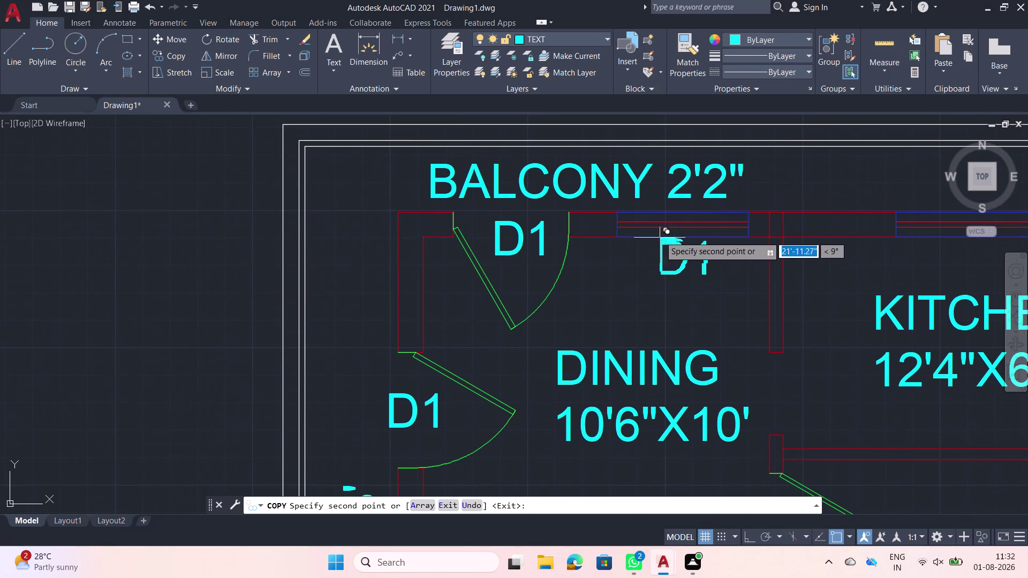
Place D1 label copies at the first remaining door and the bedroom door.
scroll(up, 3)
scroll(down, 3)
click(661, 269)
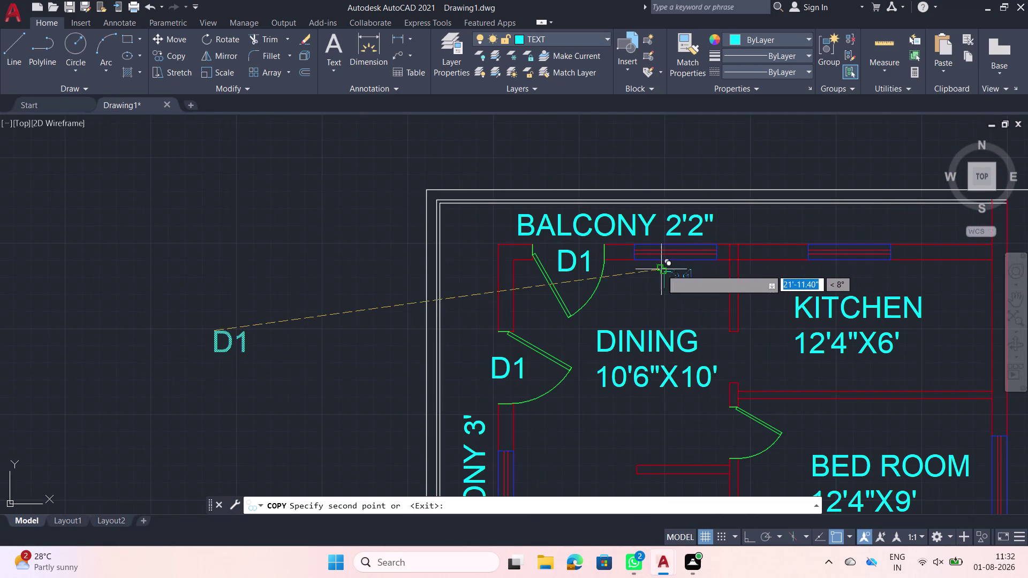
scroll(down, 3)
middle_drag(759, 343, 740, 320)
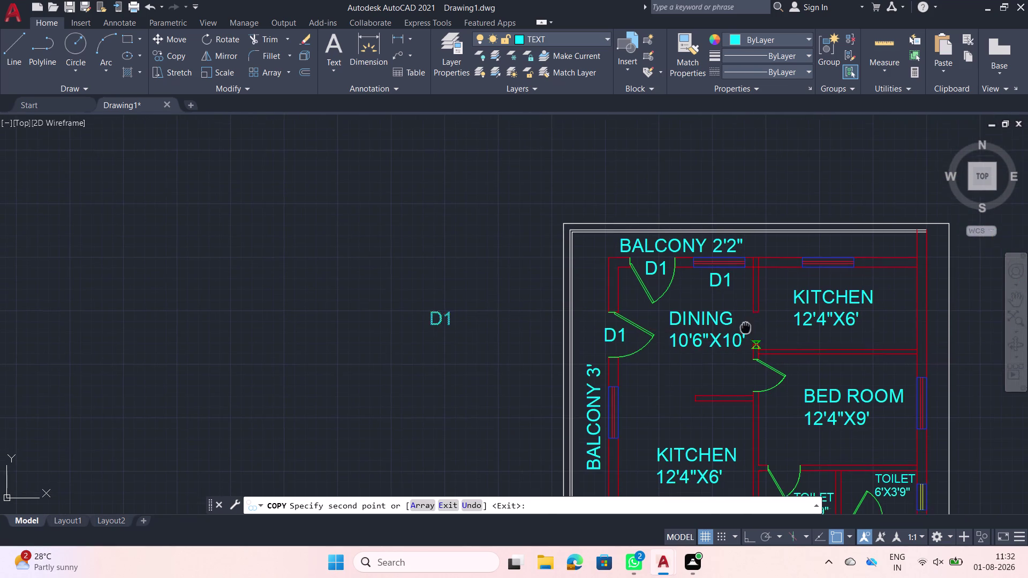
middle_drag(739, 320, 690, 252)
scroll(up, 3)
click(665, 285)
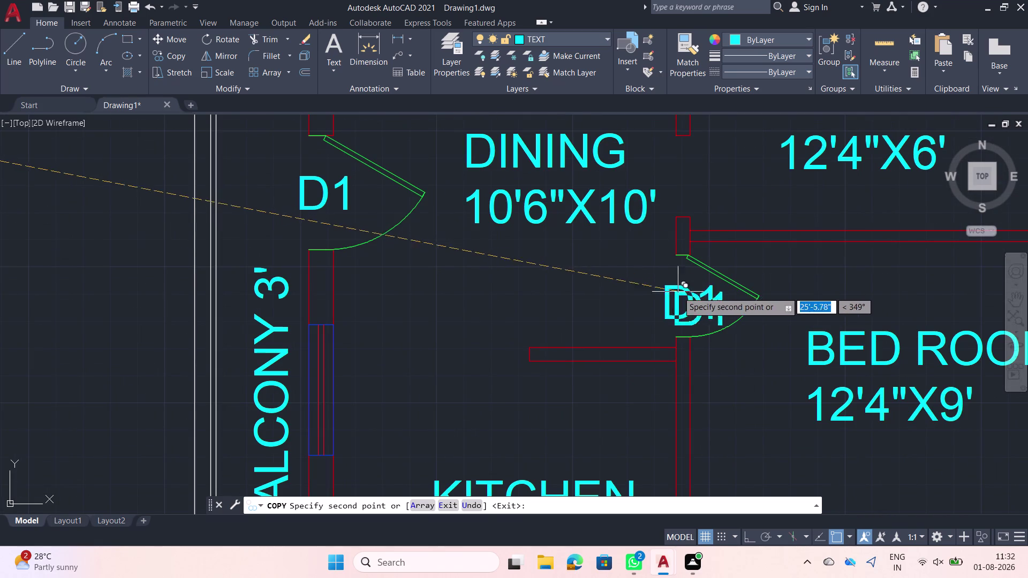
Add D1 labels at both toilet doors, the lower bedroom door and the parking door.
scroll(down, 3)
middle_drag(673, 357, 633, 243)
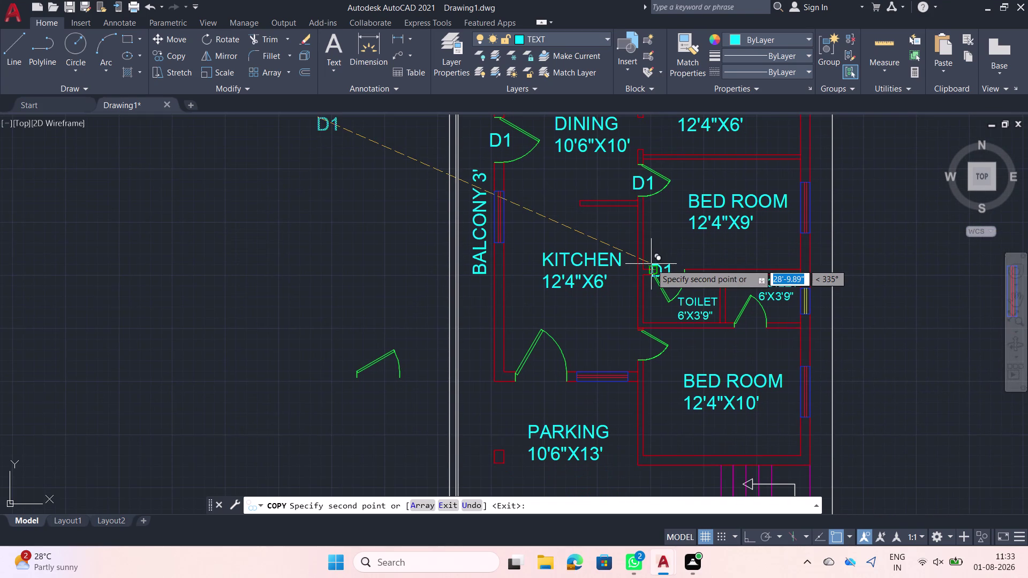
click(661, 258)
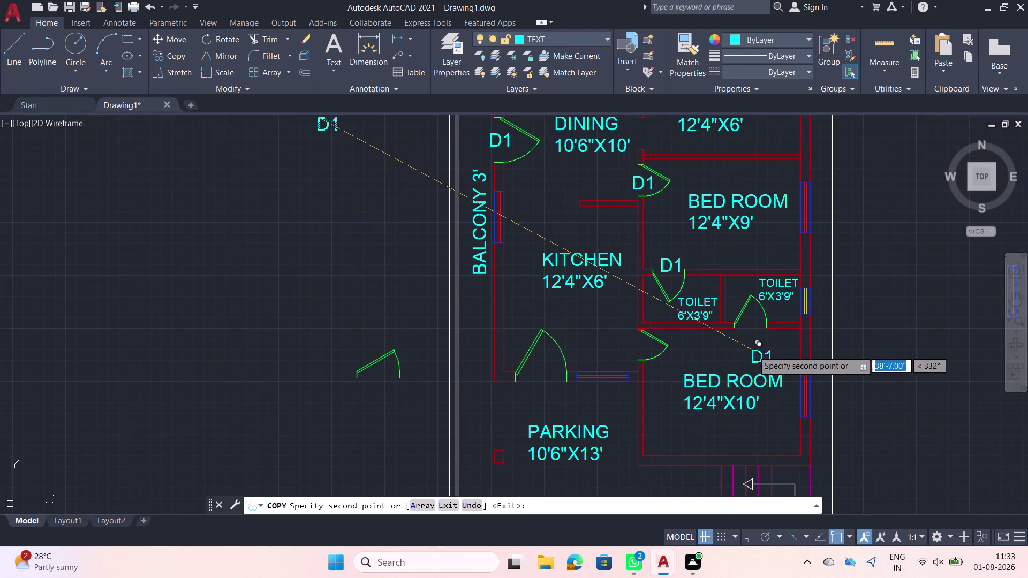
click(745, 332)
click(621, 338)
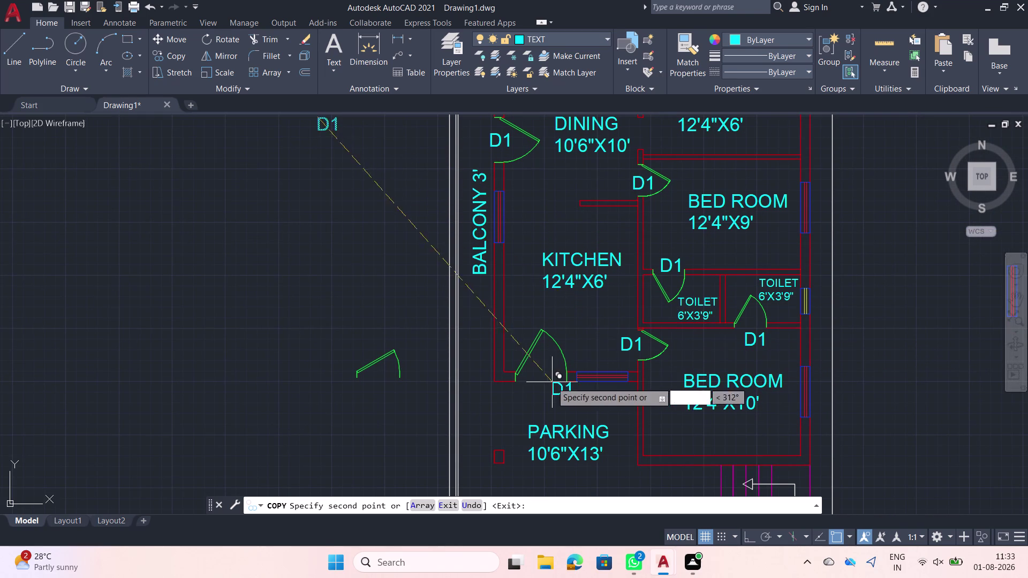
click(530, 380)
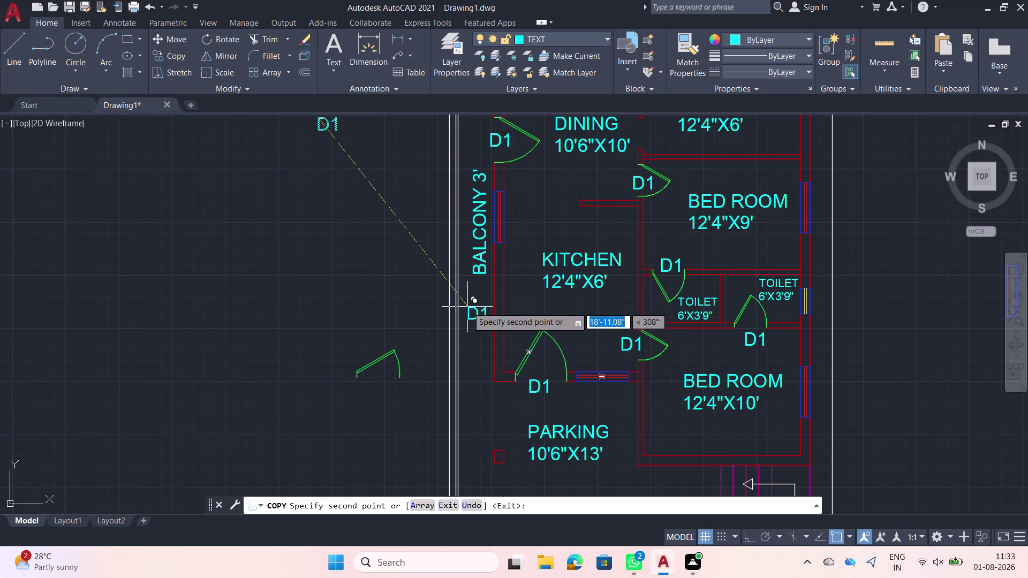
key(Escape)
middle_drag(534, 217, 530, 297)
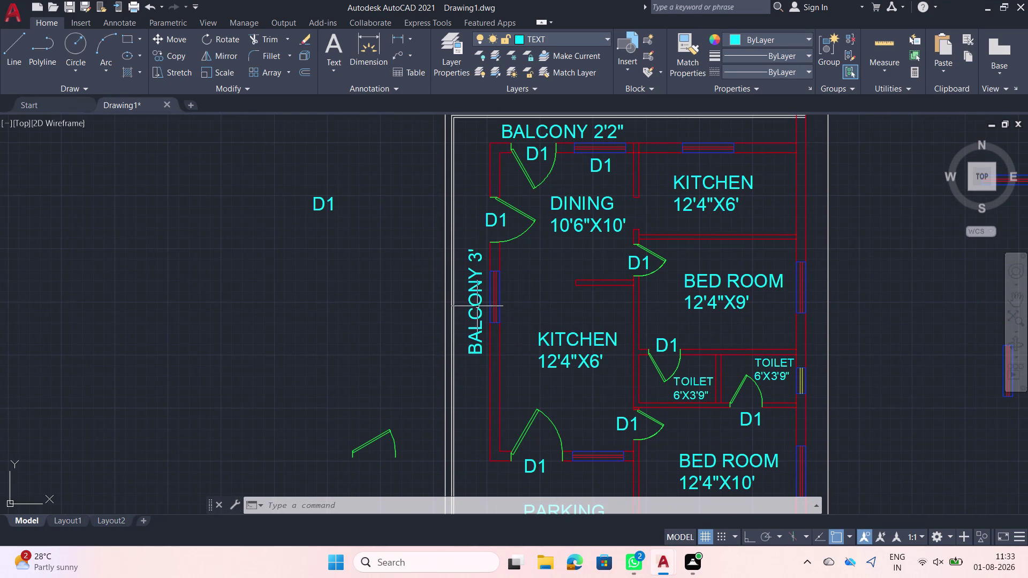
Move the BALCONY 3' label lower down, clear of the walls.
click(480, 304)
text(M)
key(space)
click(478, 304)
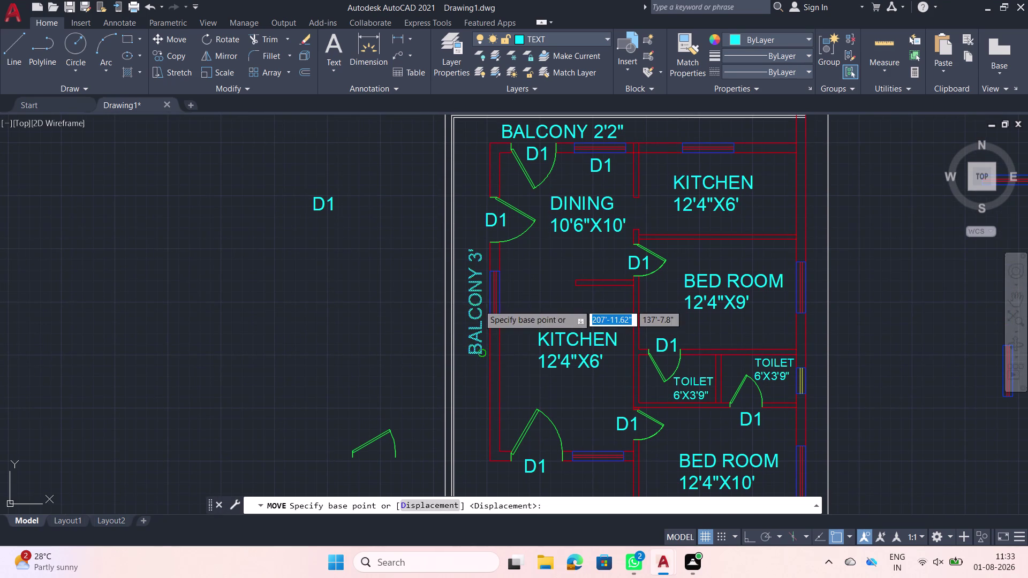
click(478, 438)
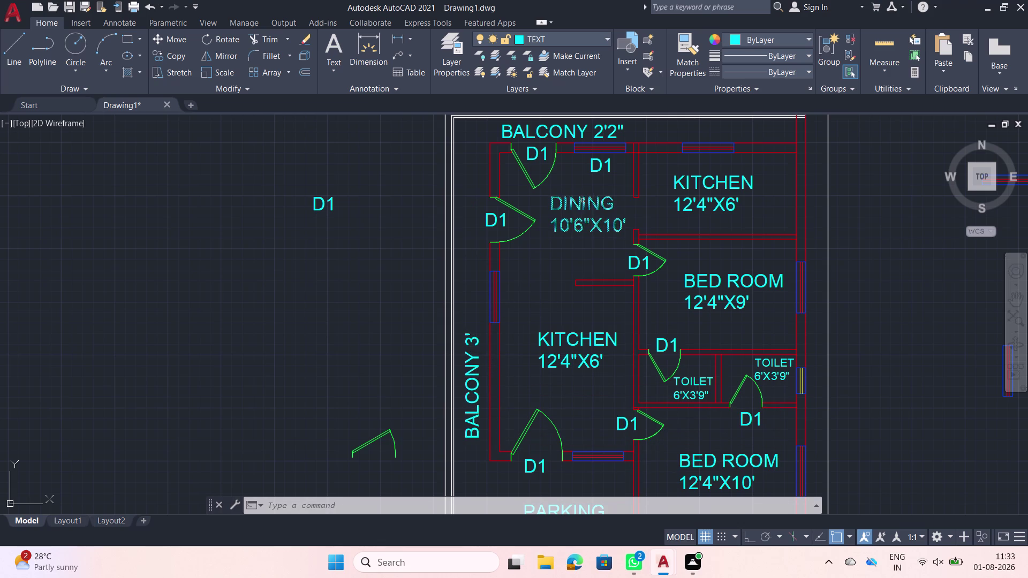
Shift the BALCONY 2'2" label to the left along the top wall.
middle_drag(577, 192, 565, 265)
scroll(up, 3)
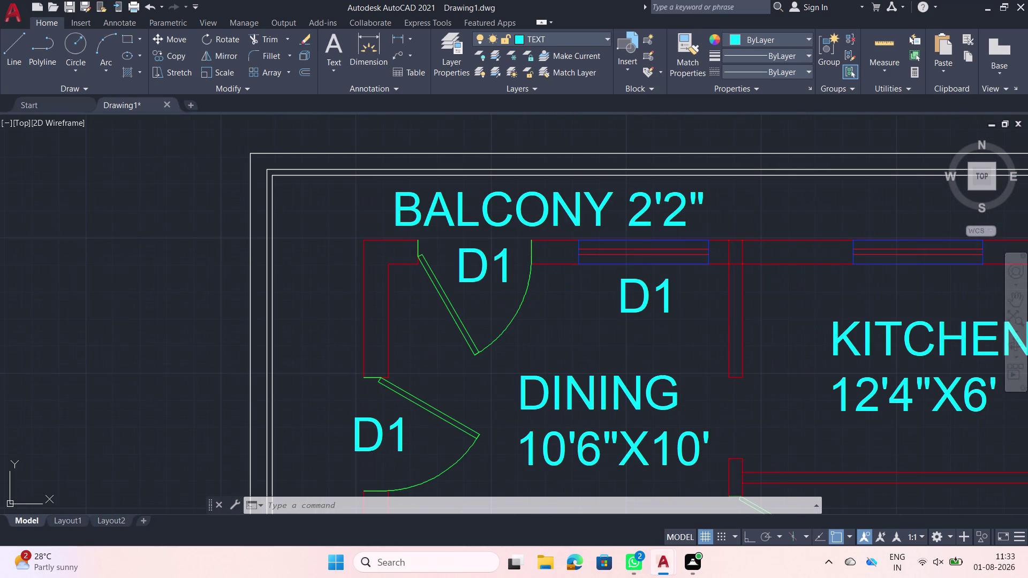
click(549, 200)
click(542, 205)
text(M)
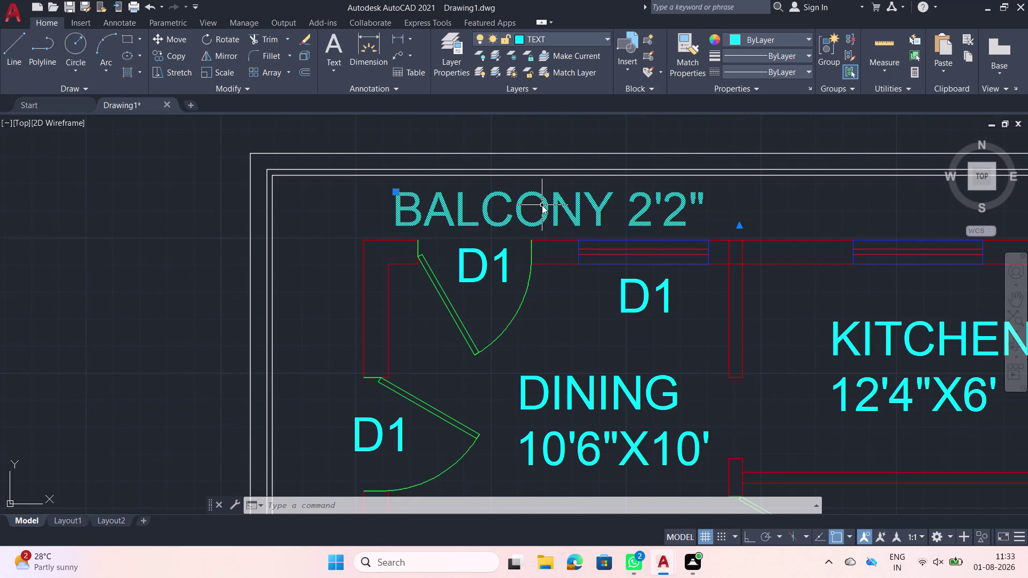
key(space)
click(542, 205)
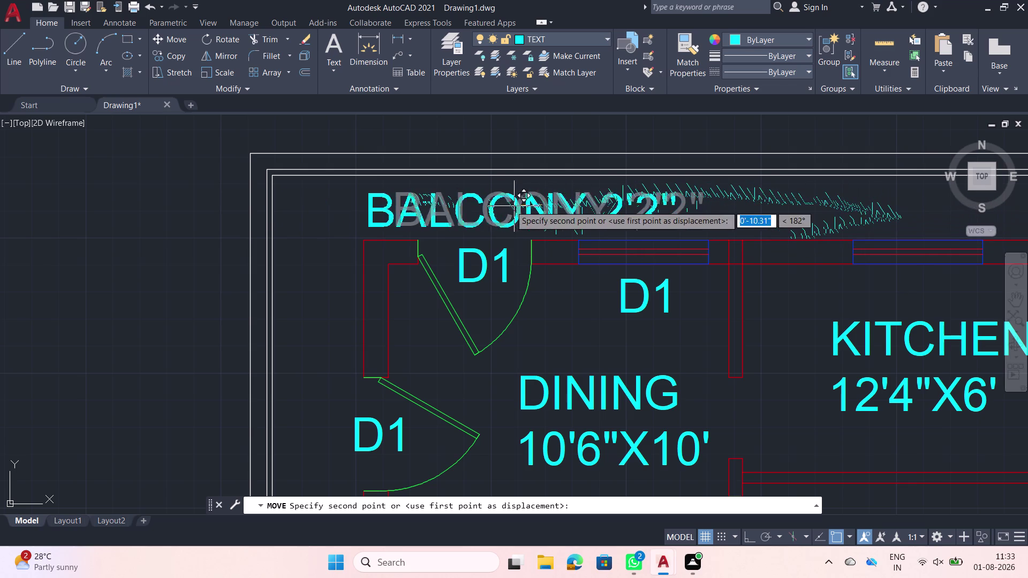
click(437, 205)
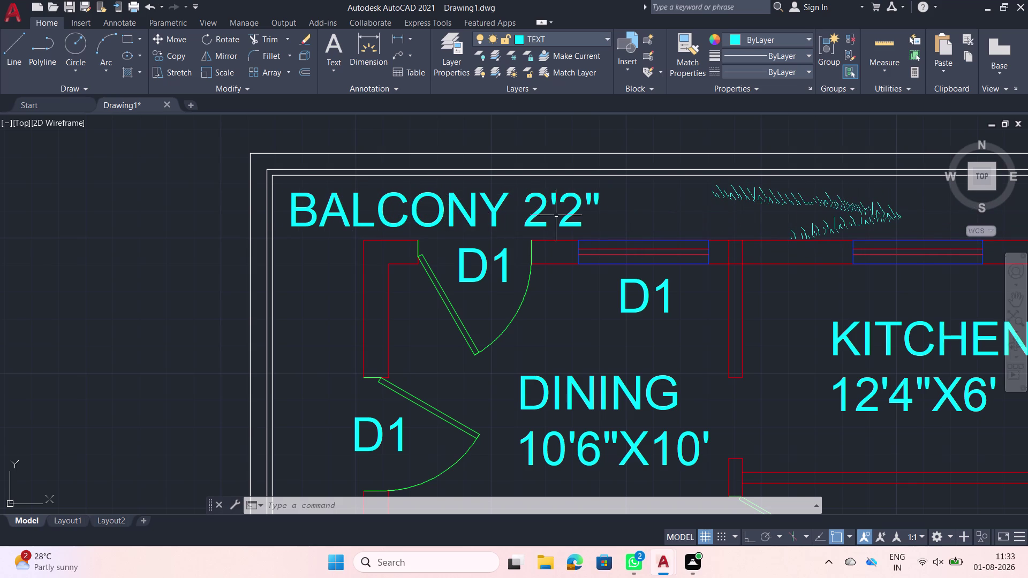
Select the D1 label under the window.
click(639, 296)
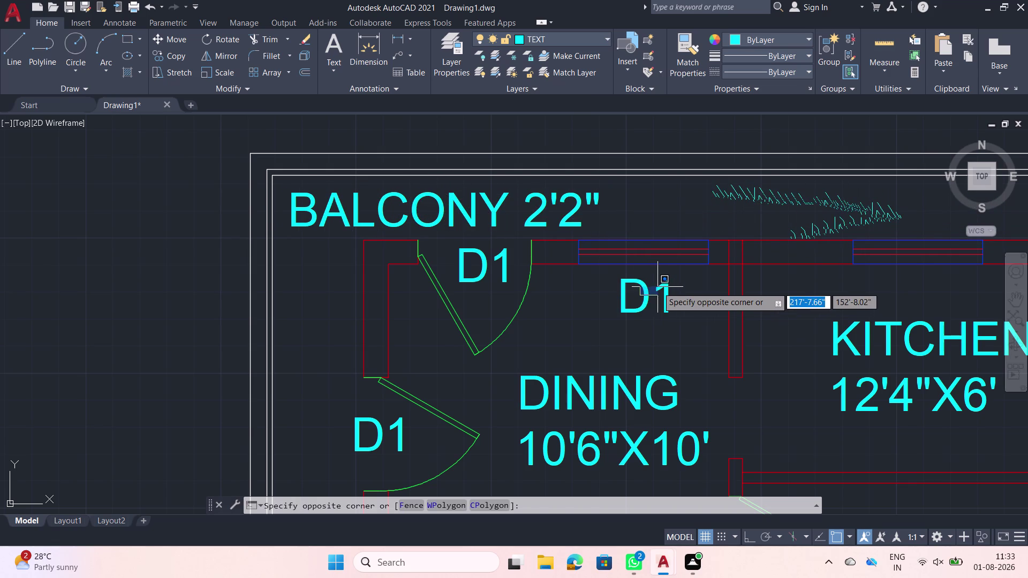
click(646, 287)
click(649, 291)
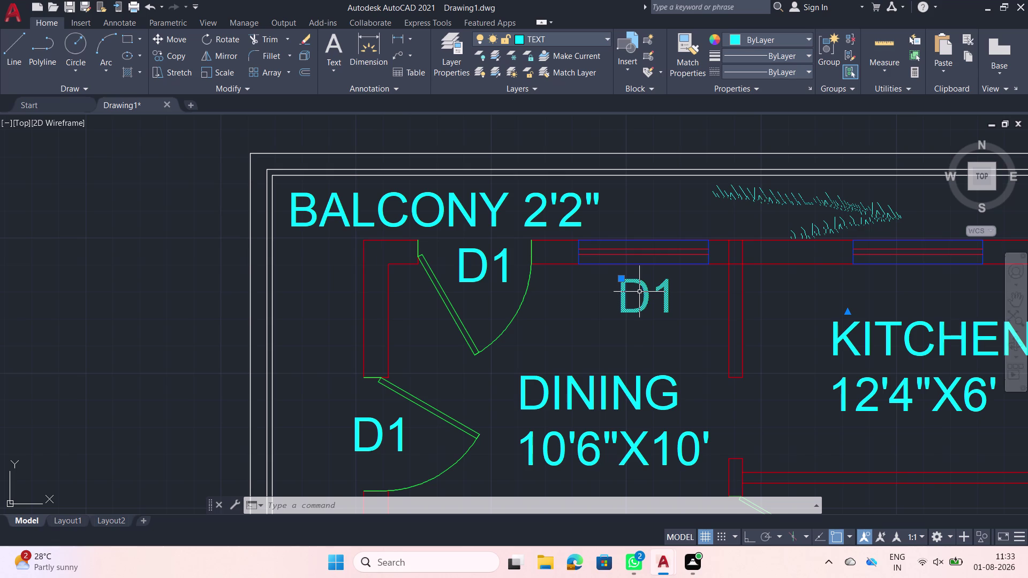
click(649, 291)
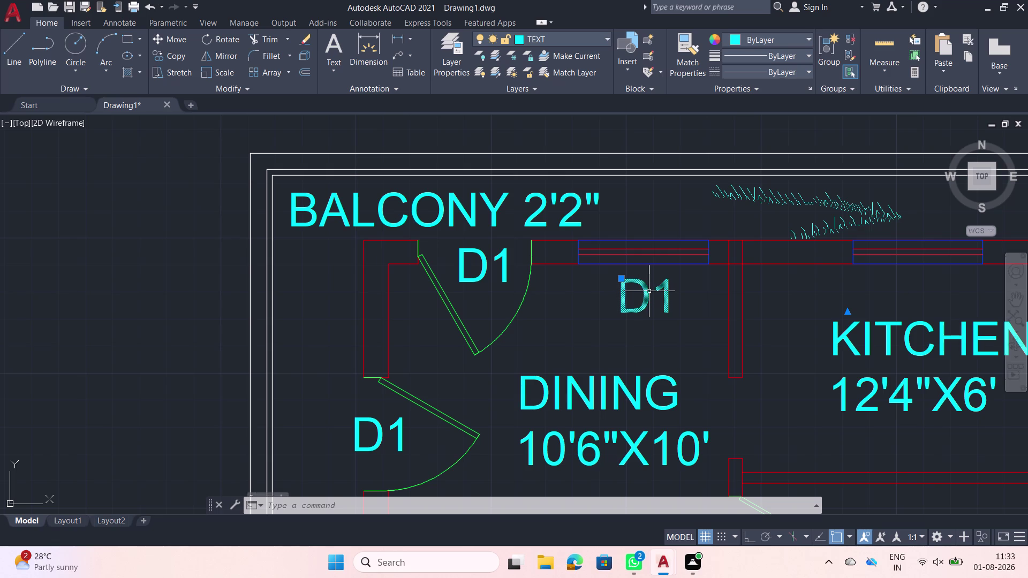
Move the D1 label above the top window and change its text to W1.
text(M)
key(space)
click(649, 291)
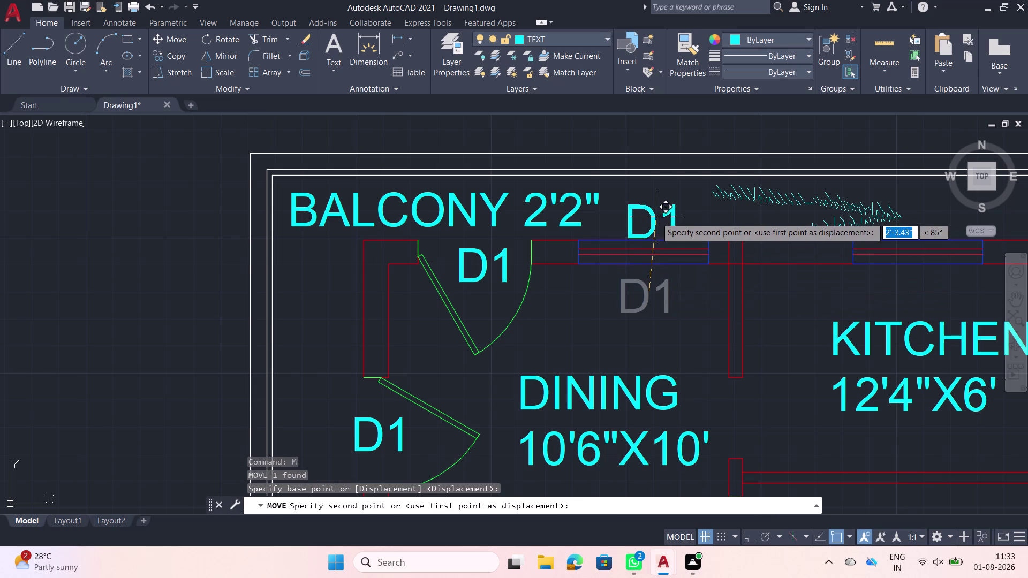
click(655, 218)
double_click(652, 216)
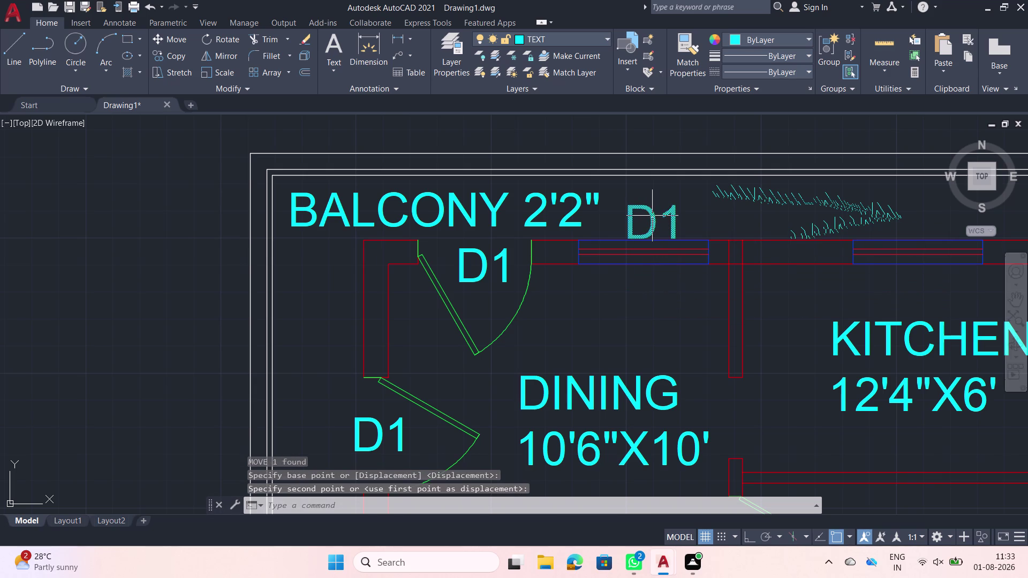
key(BackSpace)
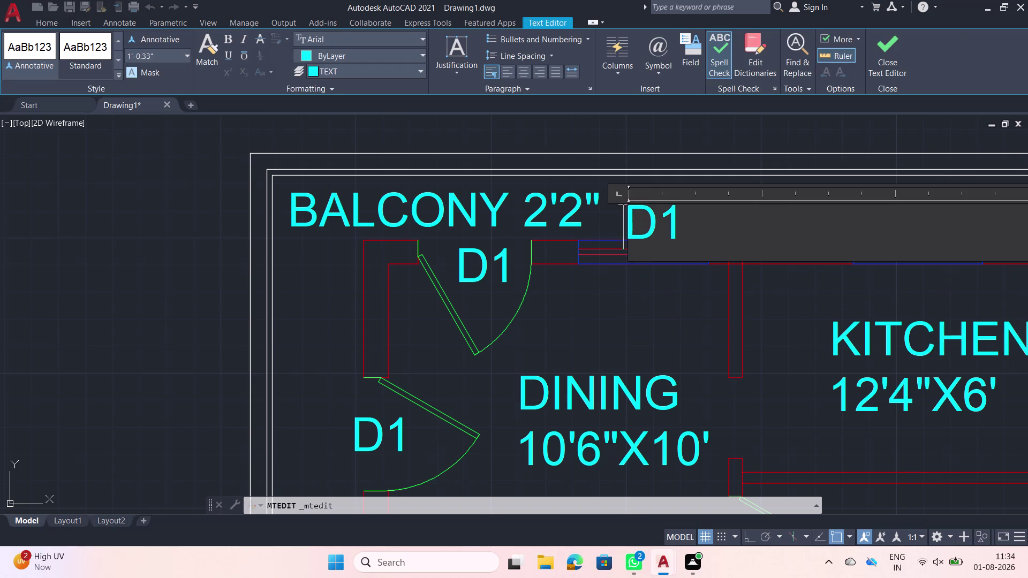
key(w)
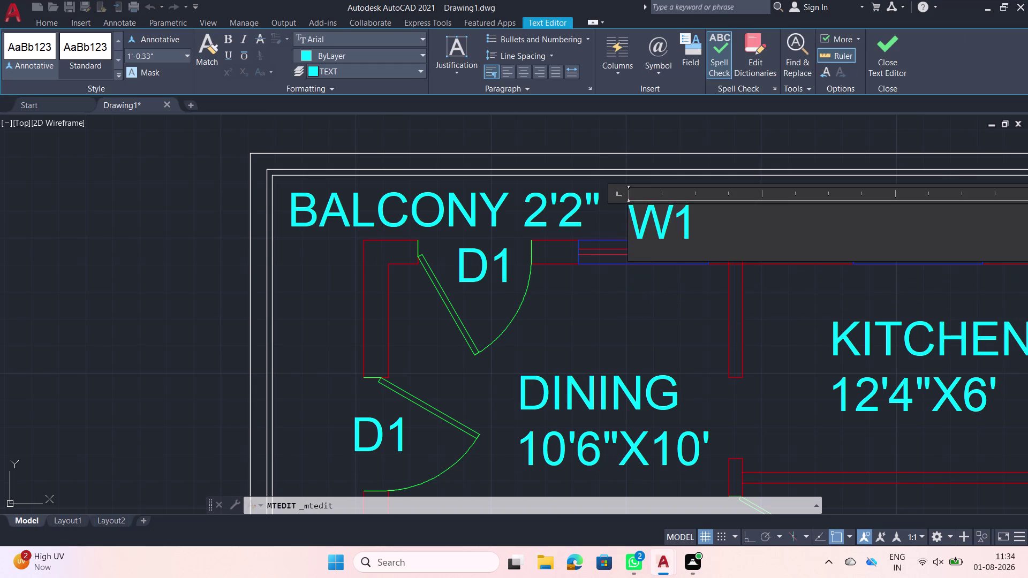
click(681, 280)
Reposition the W1 label just above the top window.
click(660, 226)
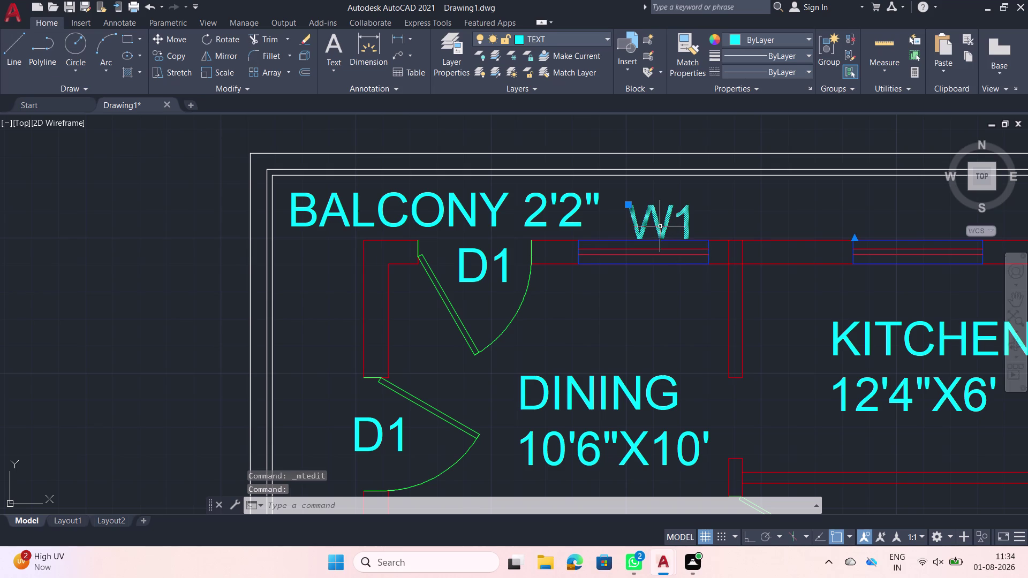
text(M)
key(space)
click(659, 226)
click(654, 218)
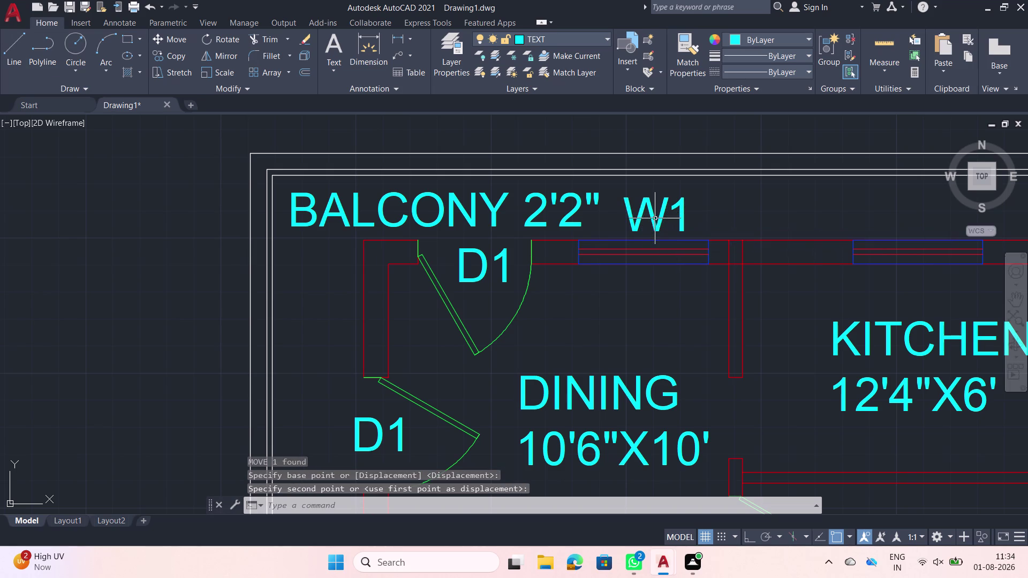
scroll(down, 3)
middle_drag(674, 279, 572, 274)
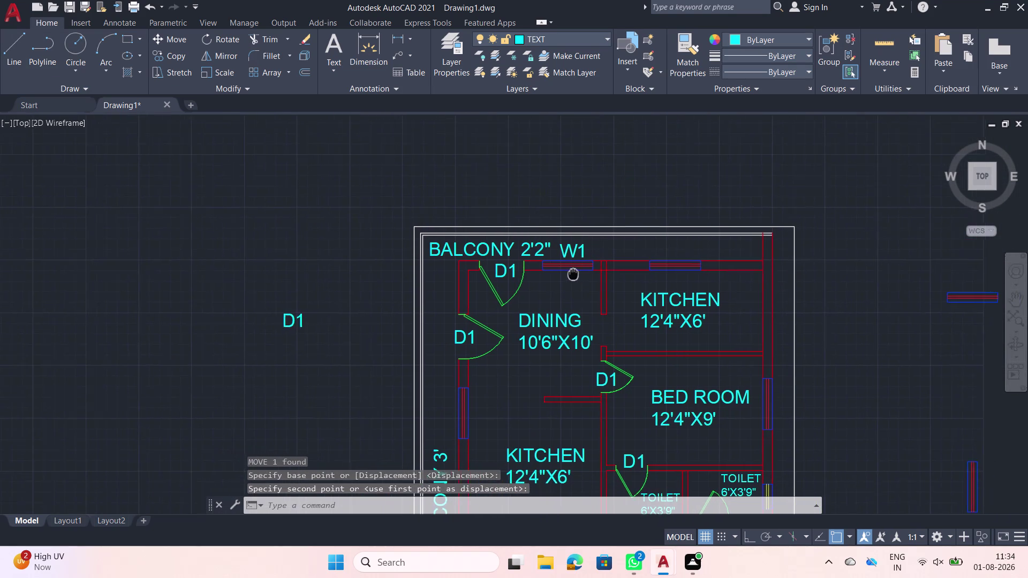
middle_drag(572, 274, 544, 265)
Scale down the D1 label beside the balcony door.
double_click(465, 263)
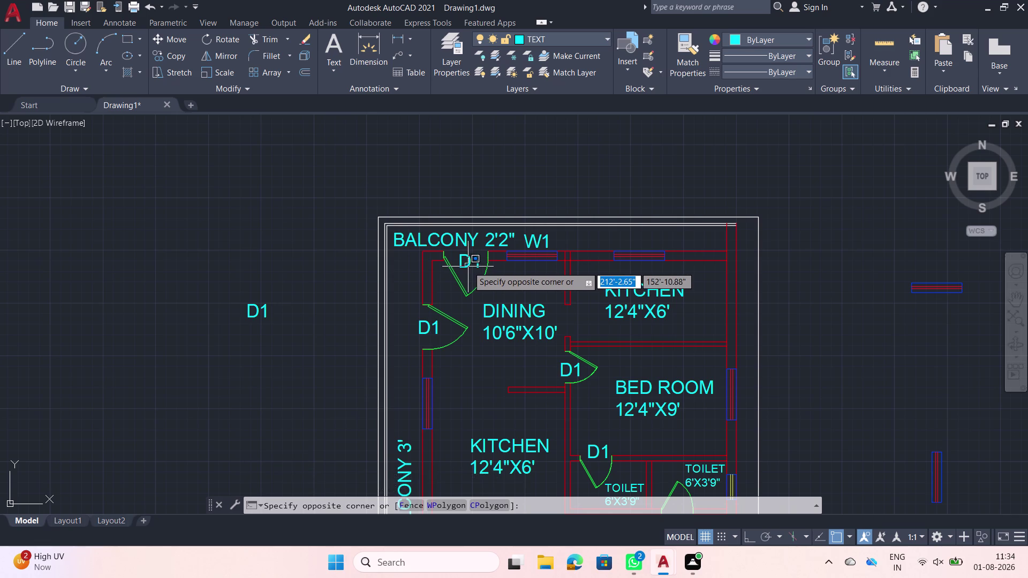
key(Escape)
double_click(467, 265)
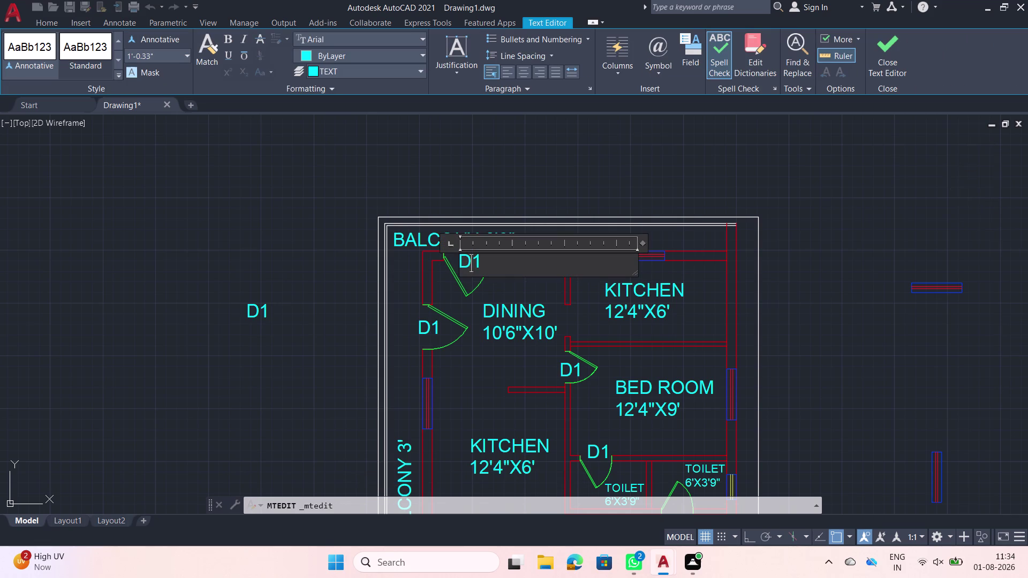
key(Escape)
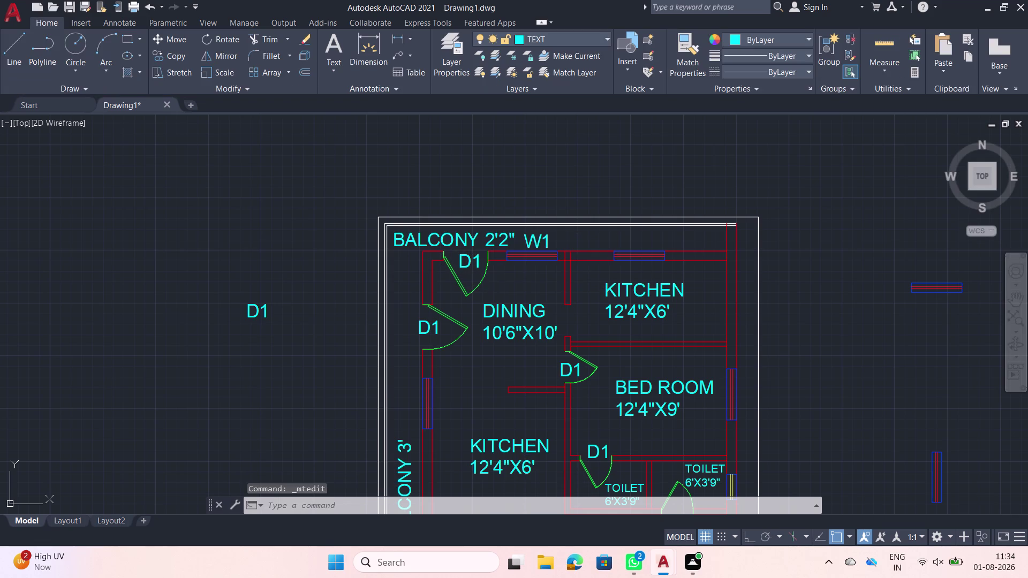
click(467, 267)
text(SC)
key(space)
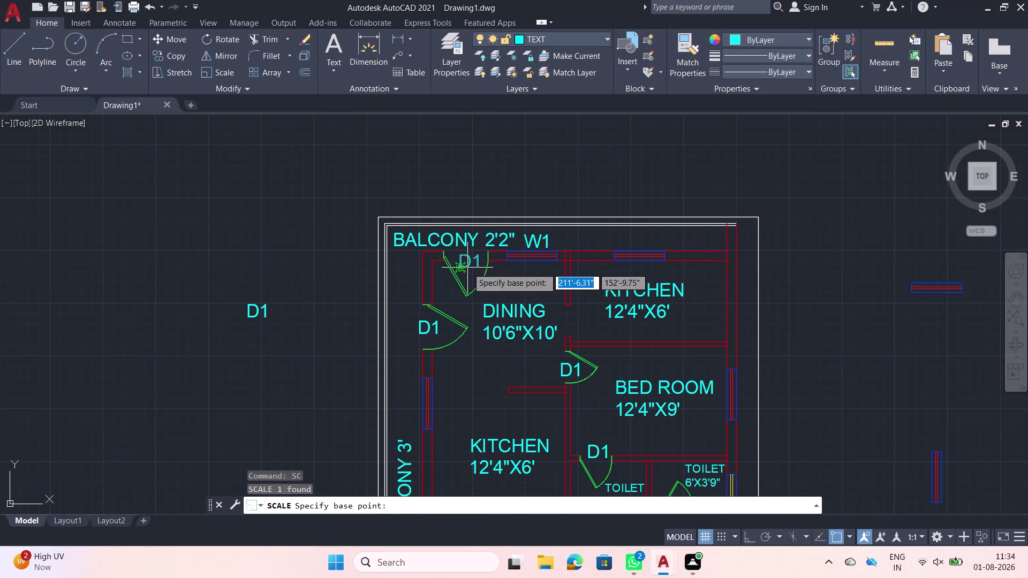
click(467, 267)
scroll(up, 3)
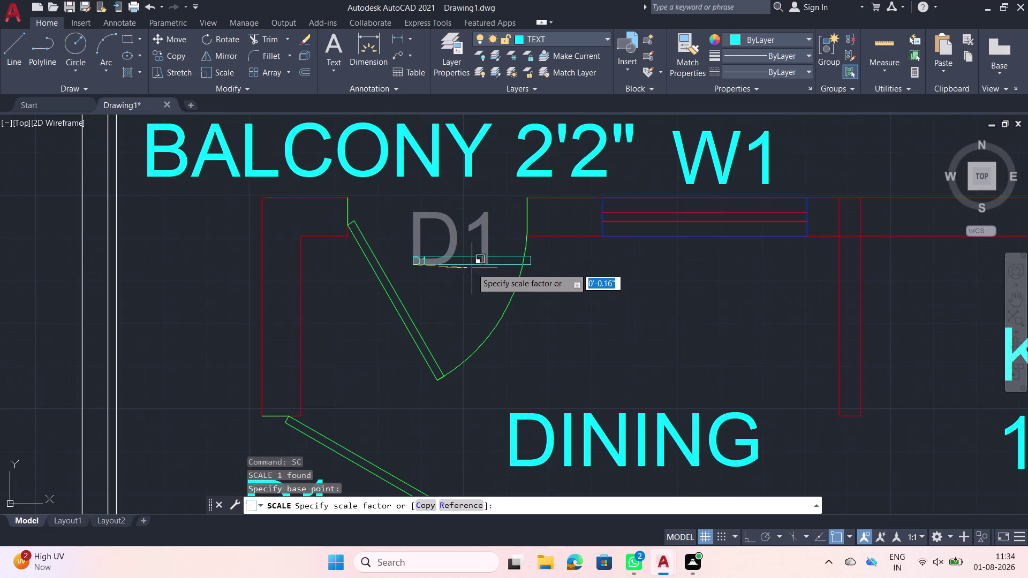
click(592, 292)
scroll(down, 3)
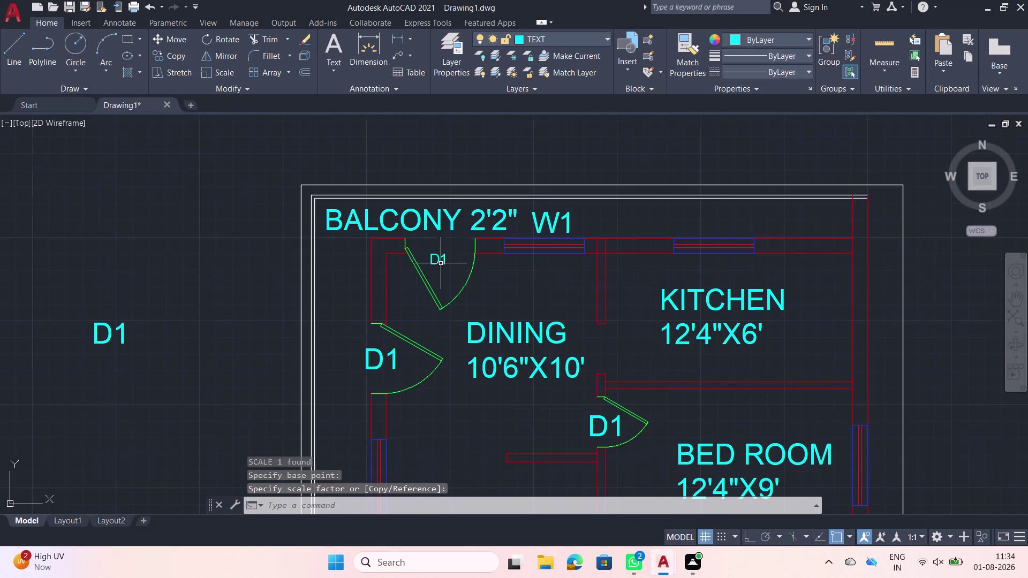
Undo the recent scaling so the labels return to full size.
click(457, 269)
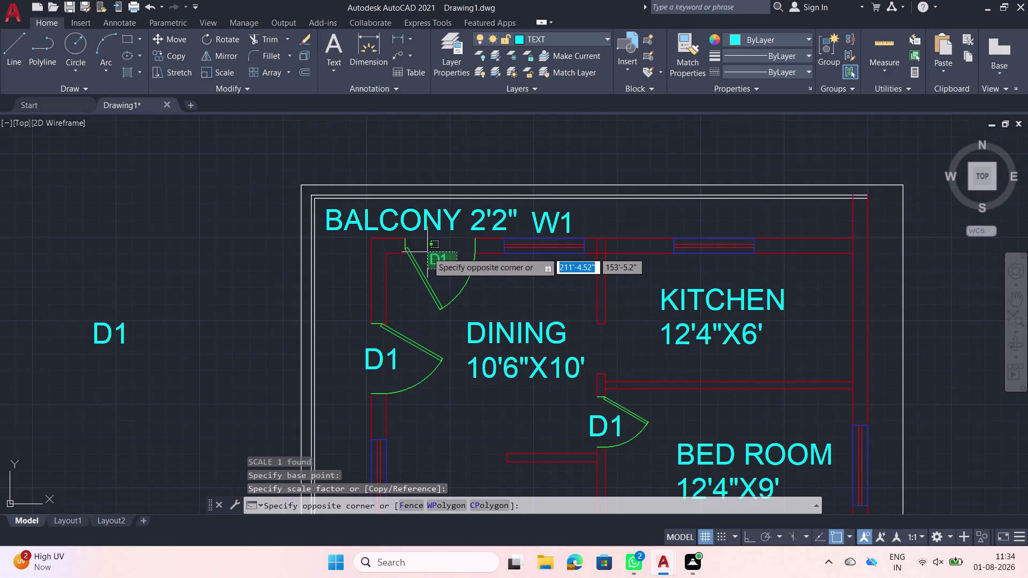
key(ctrl+z)
key(ctrl+z)
key(ctrl+z)
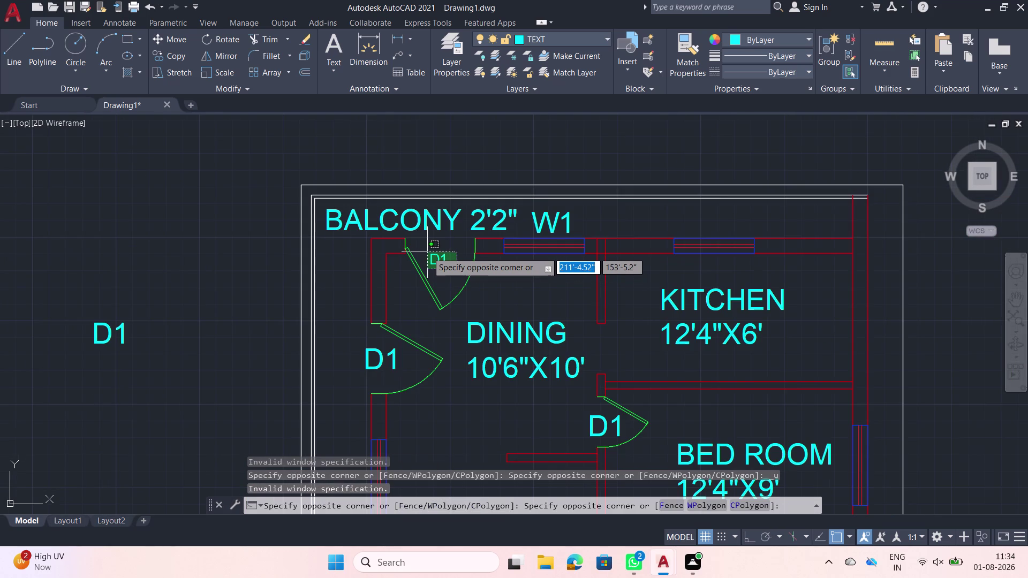
key(Escape)
key(ctrl+z)
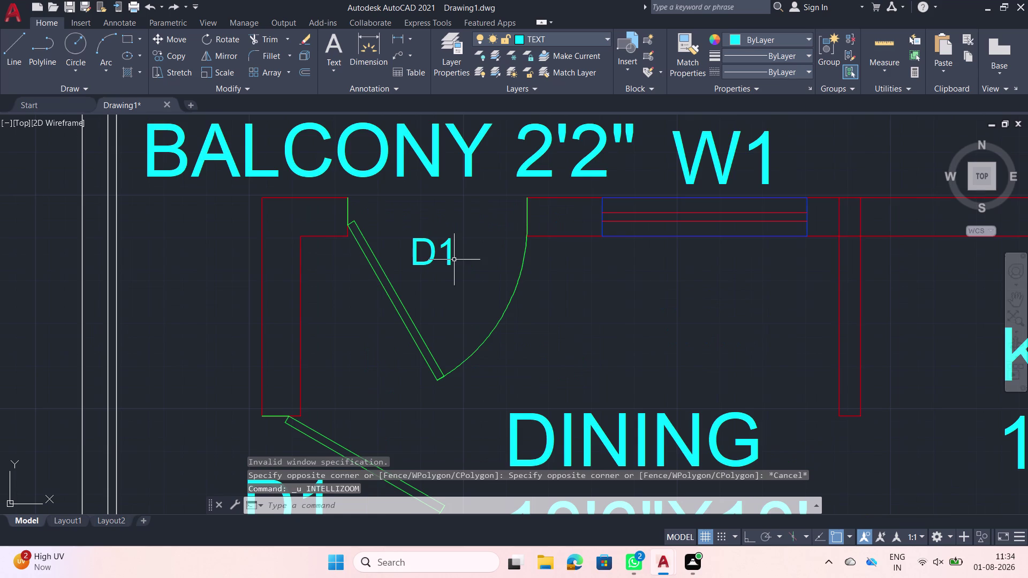
key(ctrl+z)
scroll(up, 3)
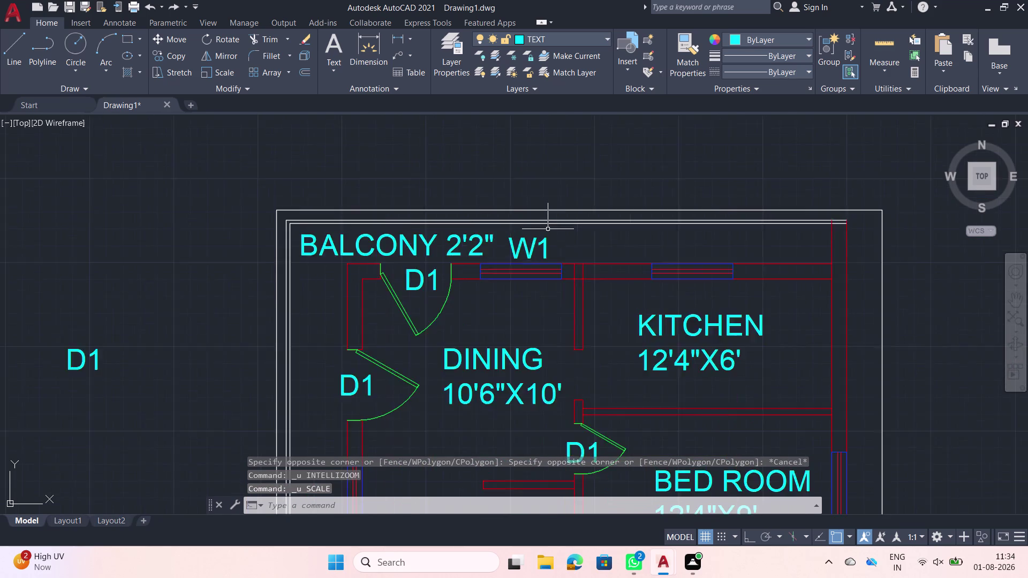
scroll(up, 3)
click(516, 257)
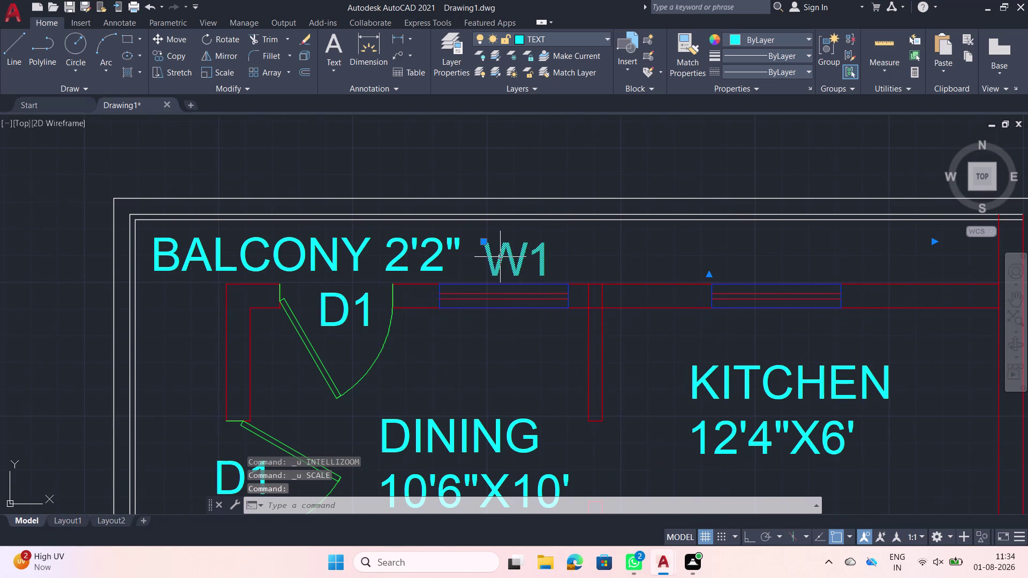
Copy the W1 label to the second top window and the bed room window.
key(c)
key(o)
key(space)
click(497, 257)
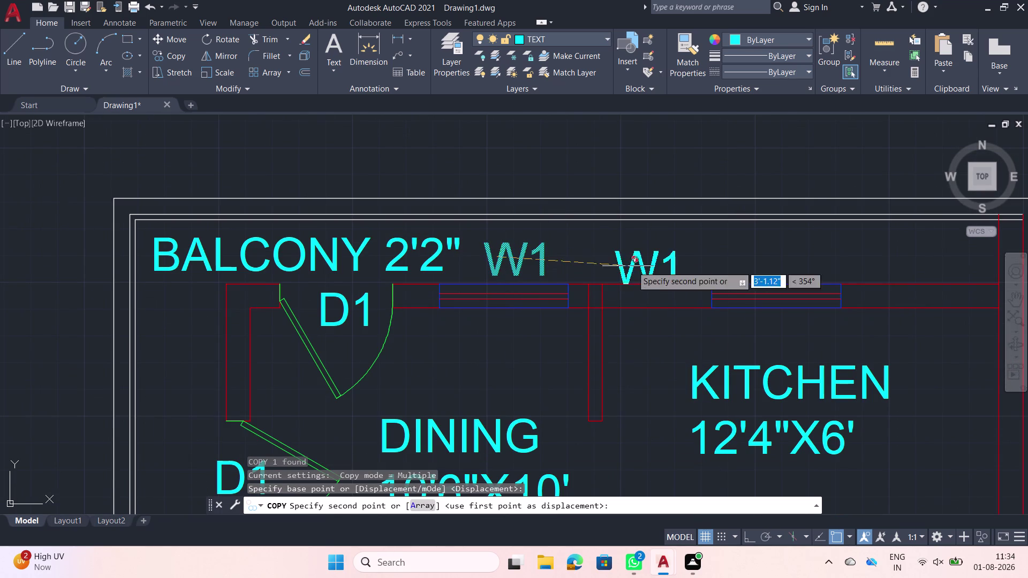
click(771, 254)
scroll(down, 3)
middle_drag(878, 327, 684, 236)
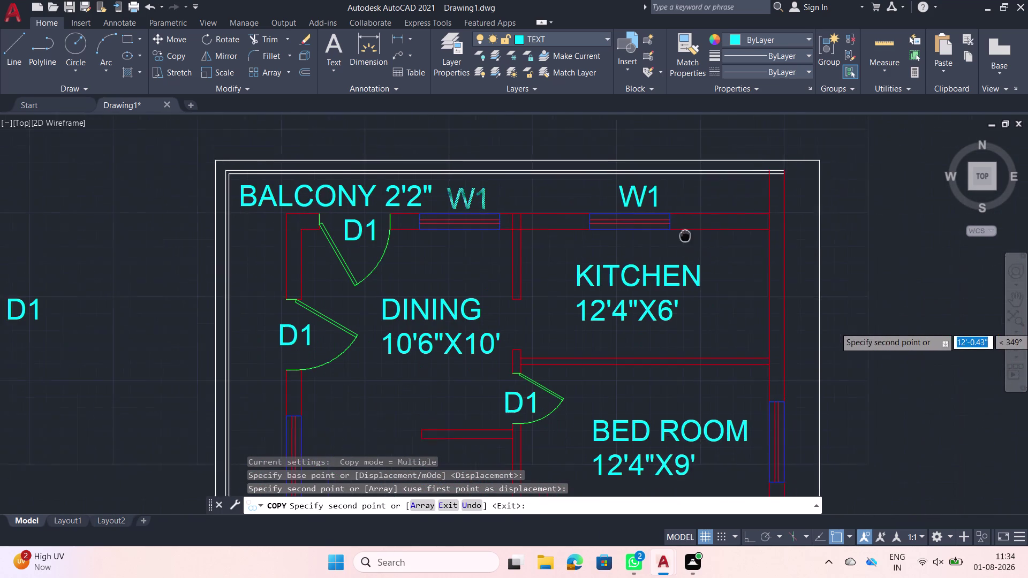
middle_drag(684, 236, 680, 233)
middle_drag(770, 382, 707, 276)
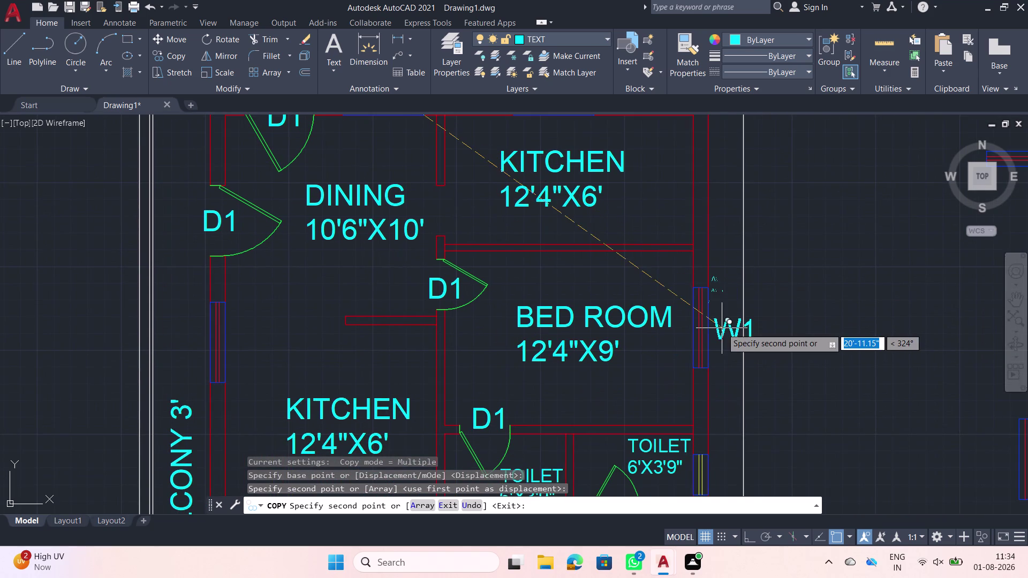
click(713, 328)
Add W1 copies at the toilet, lower bed room, bottom kitchen and left wall windows.
scroll(down, 3)
middle_drag(630, 368, 623, 290)
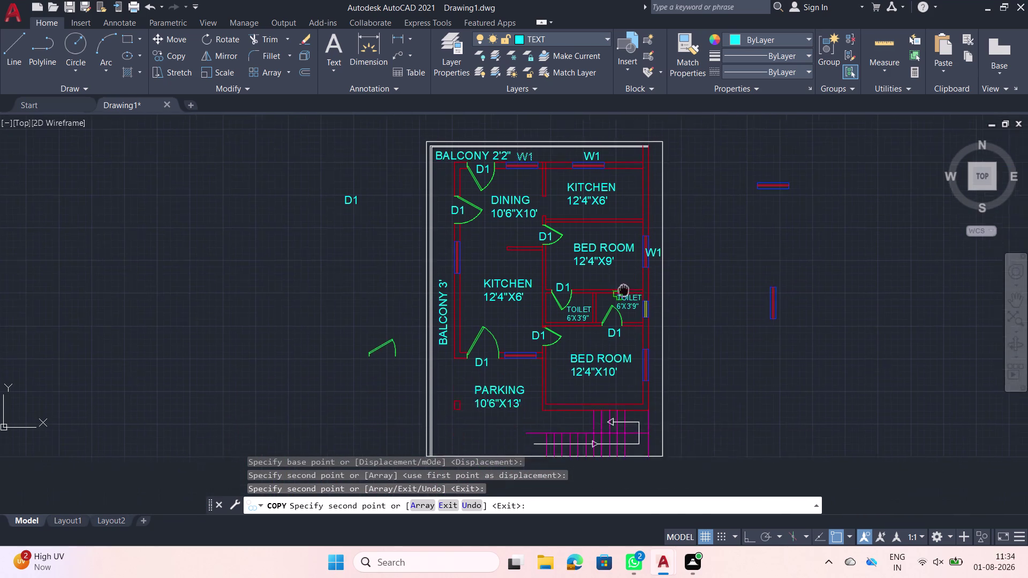
middle_drag(623, 291, 613, 251)
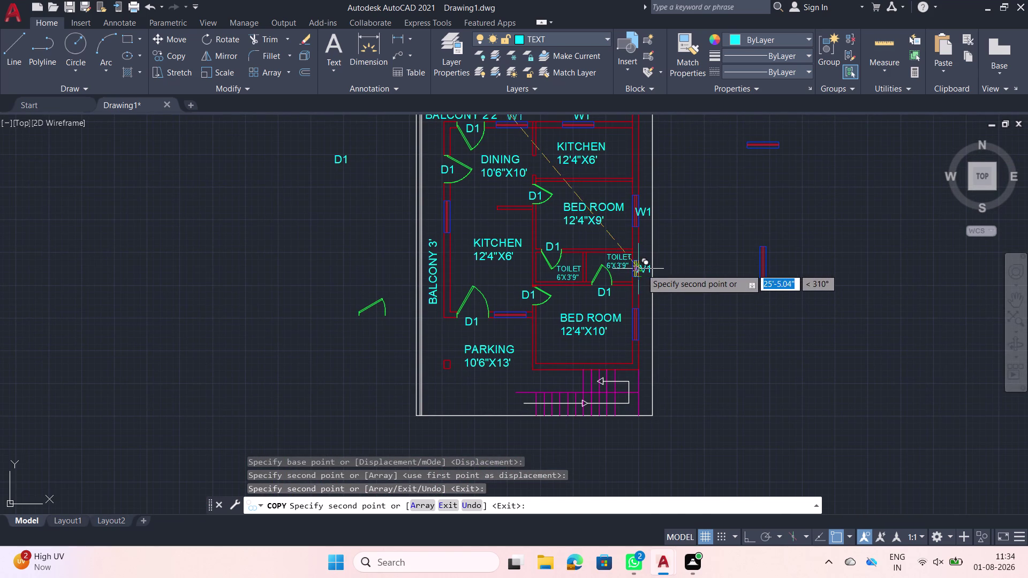
click(641, 269)
click(642, 327)
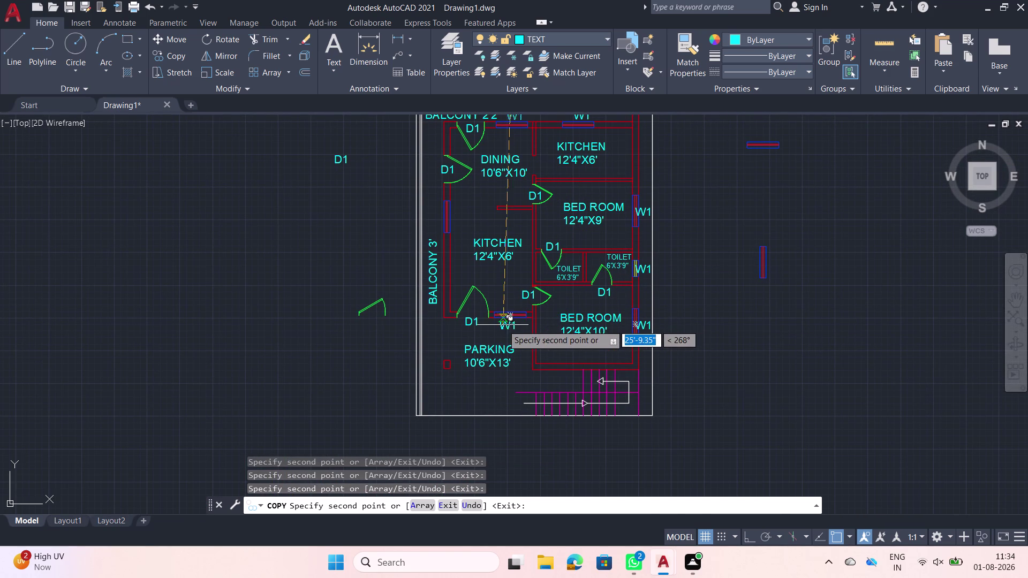
click(507, 328)
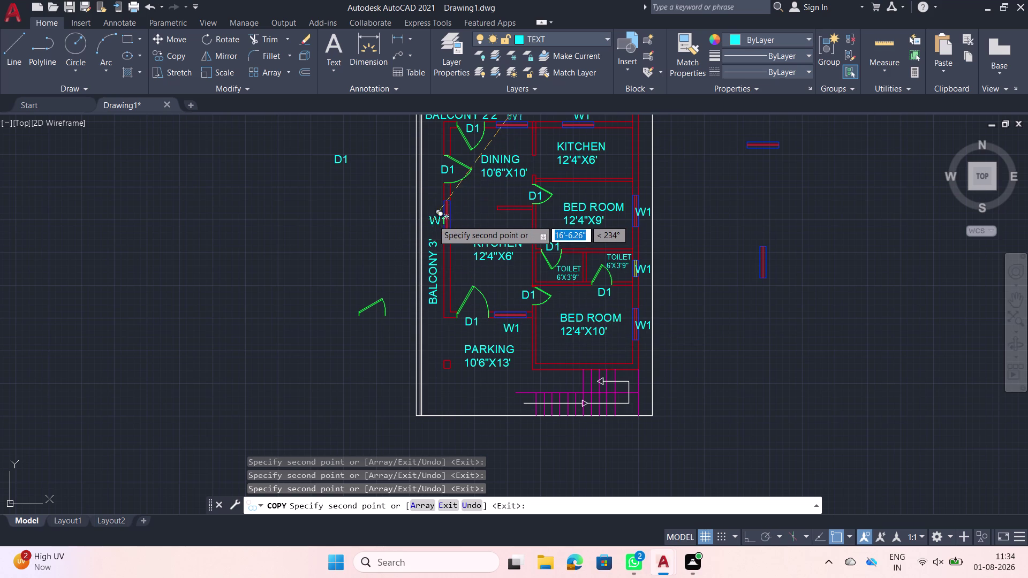
click(429, 218)
key(Escape)
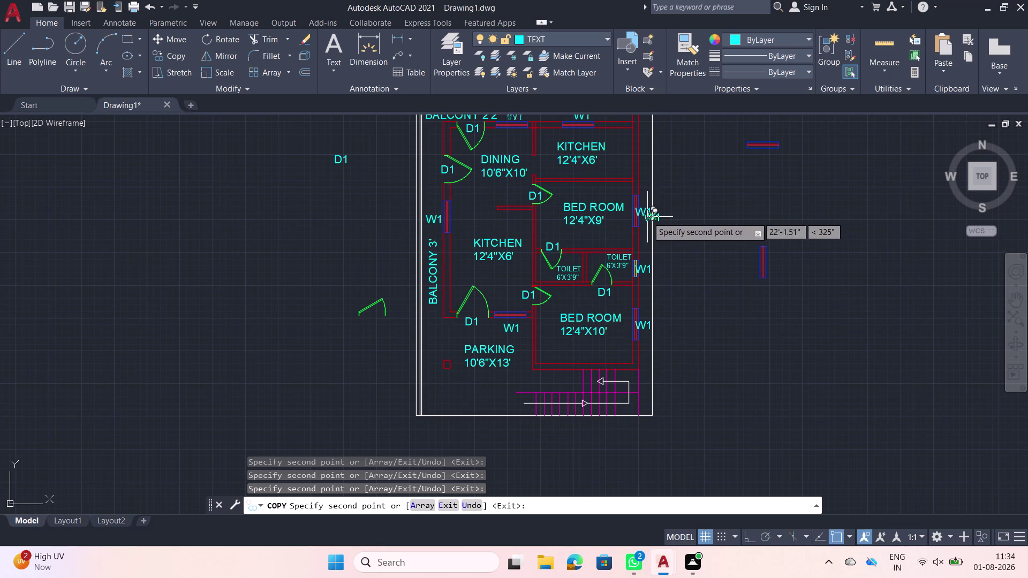
Shrink the W1 label beside the bed room window with SCALE.
scroll(up, 3)
click(662, 236)
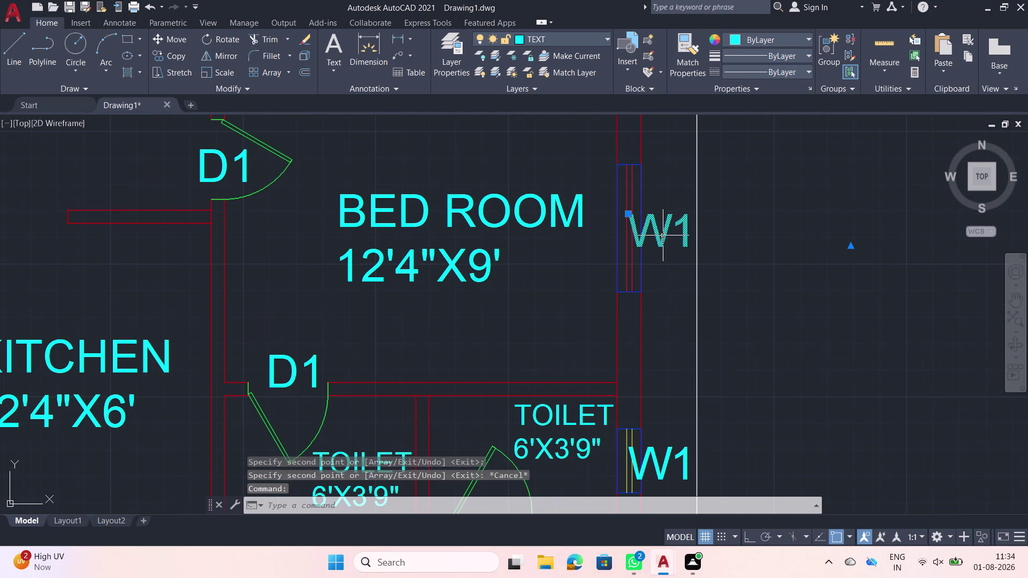
text(SC)
key(space)
click(660, 235)
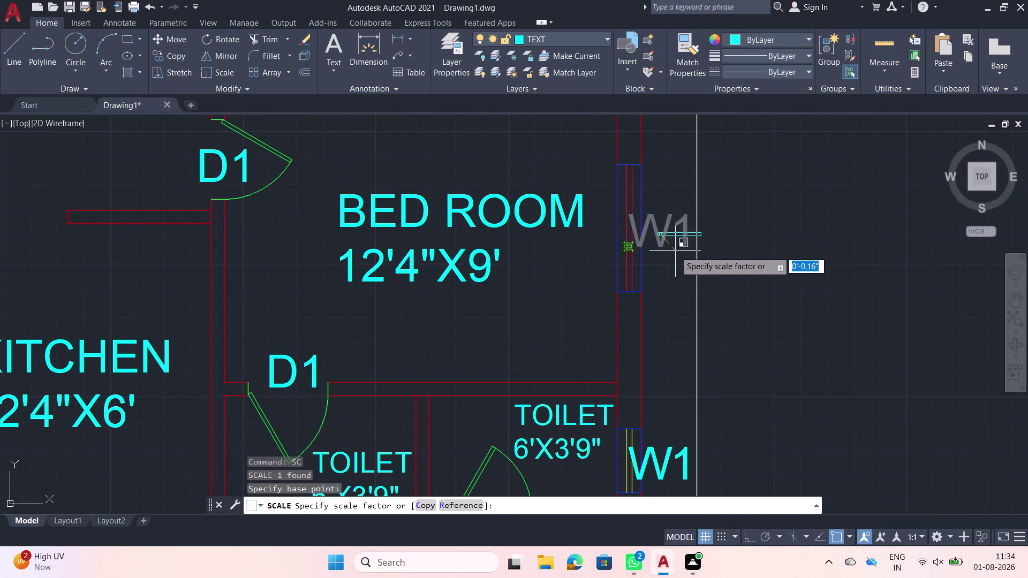
click(728, 292)
middle_drag(654, 276, 644, 227)
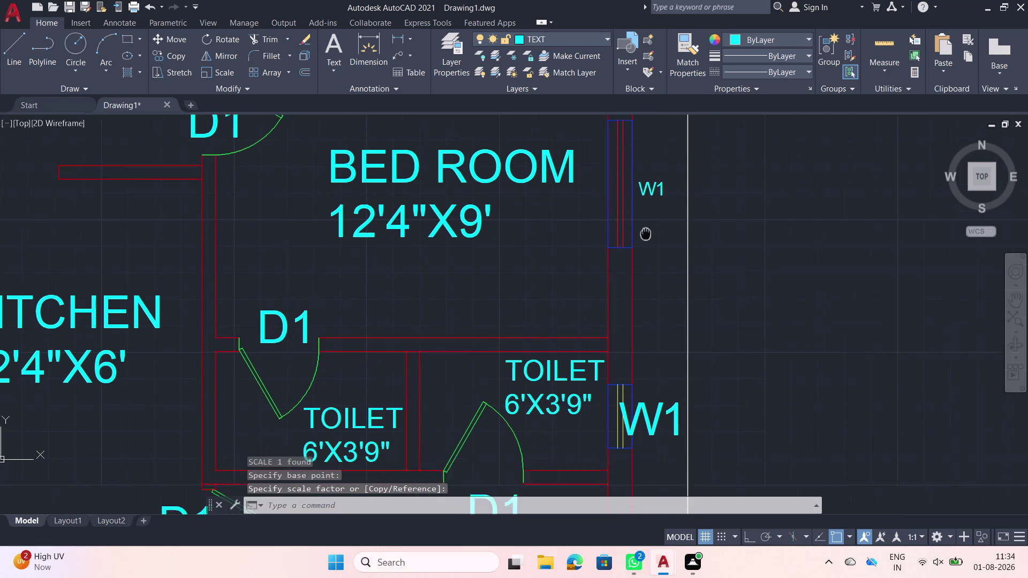
middle_drag(644, 227, 633, 178)
Change the toilet window label text from W1 to V1.
click(632, 354)
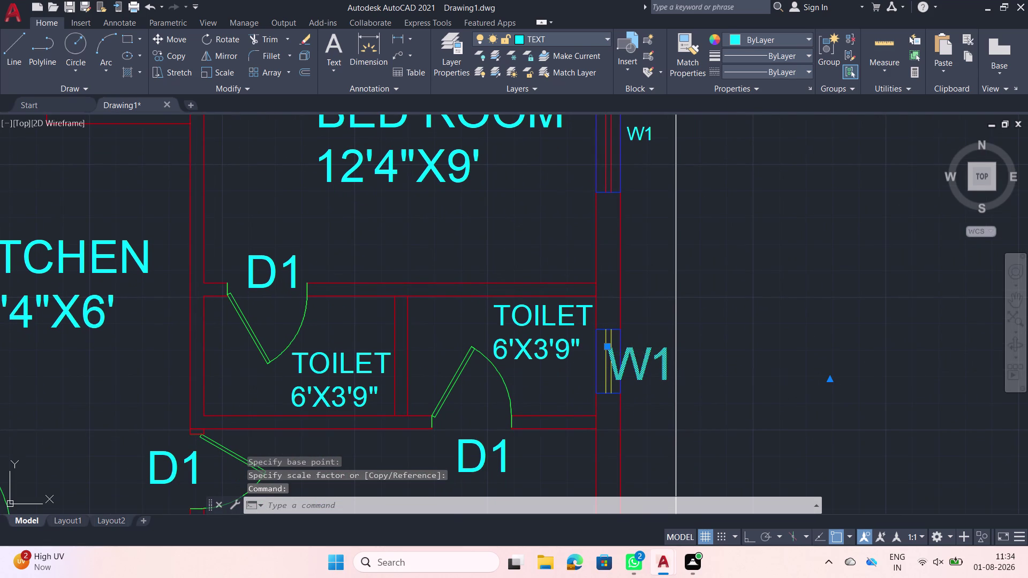
double_click(632, 355)
key(BackSpace)
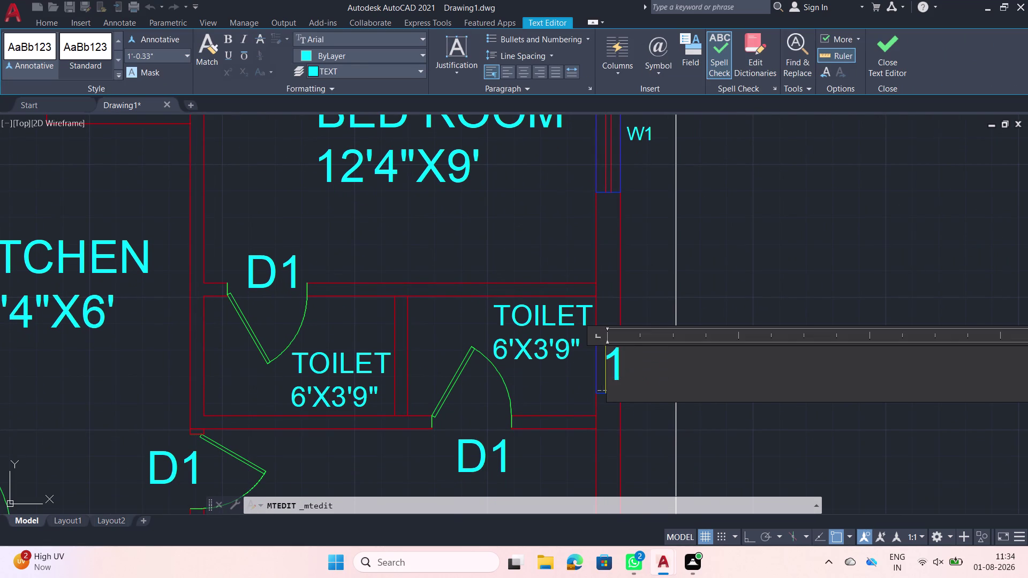
key(v)
click(787, 284)
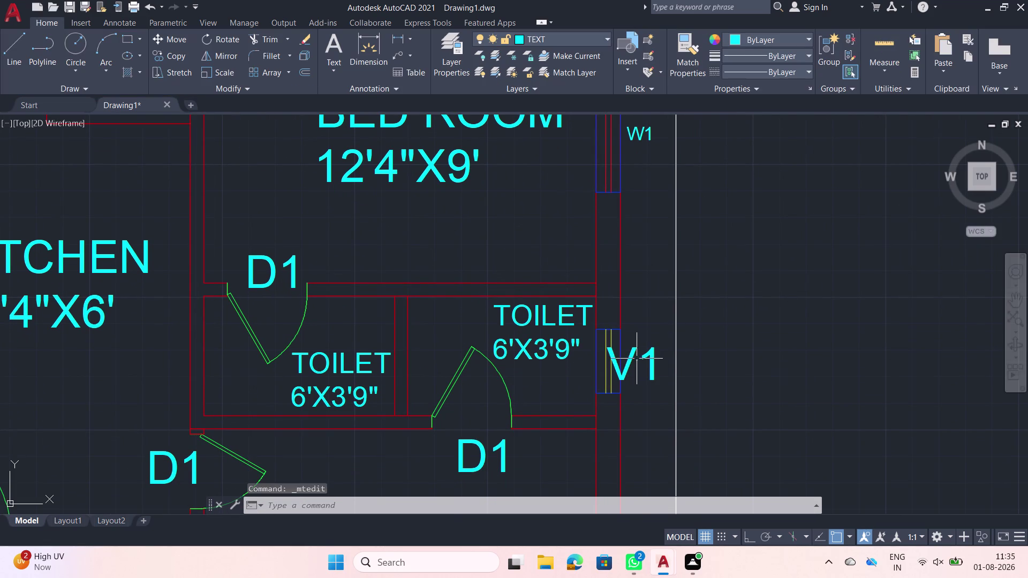
Scale the V1 label down to a smaller size.
click(634, 357)
text(SC)
key(space)
click(632, 356)
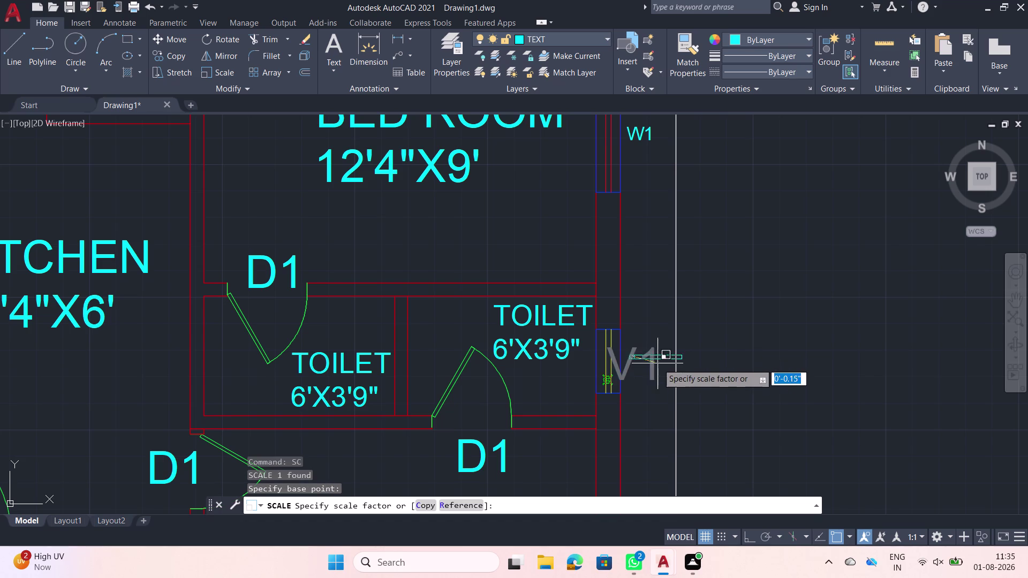
click(756, 405)
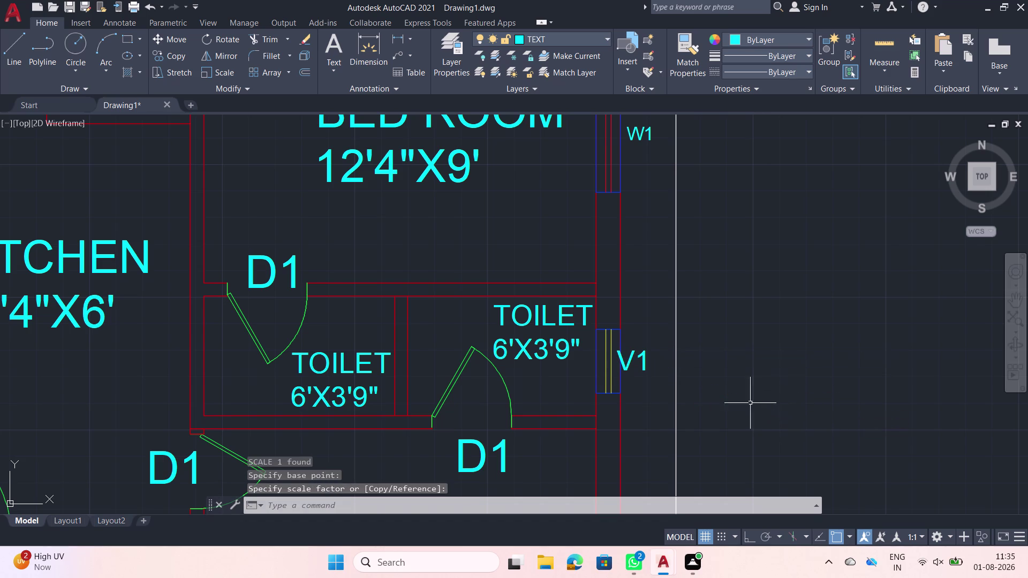
Nudge the V1 label downward near the toilet window.
click(645, 364)
text(M)
key(space)
click(644, 365)
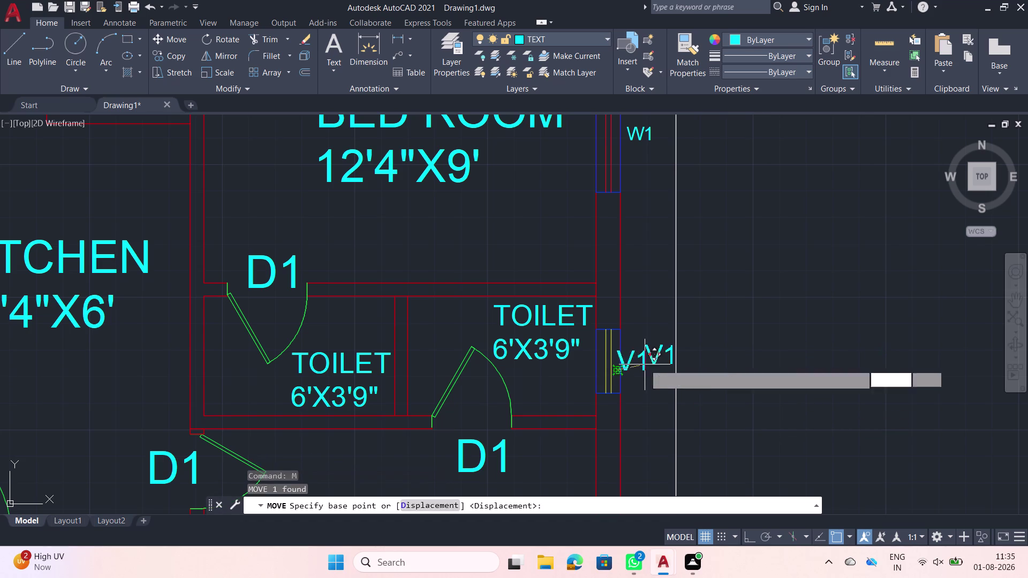
click(634, 374)
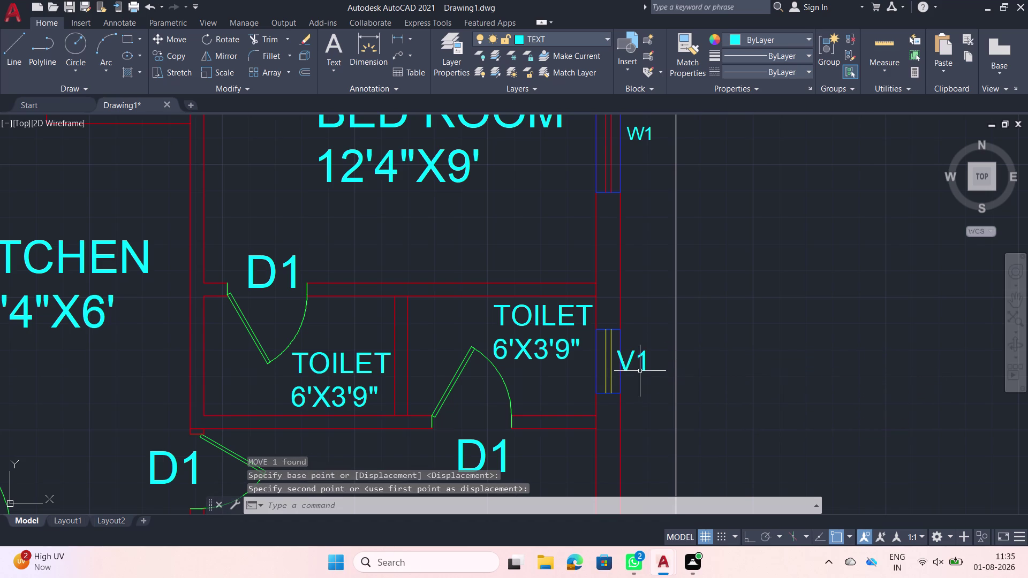
Place the V1 label just right of the toilet window.
click(640, 368)
click(640, 355)
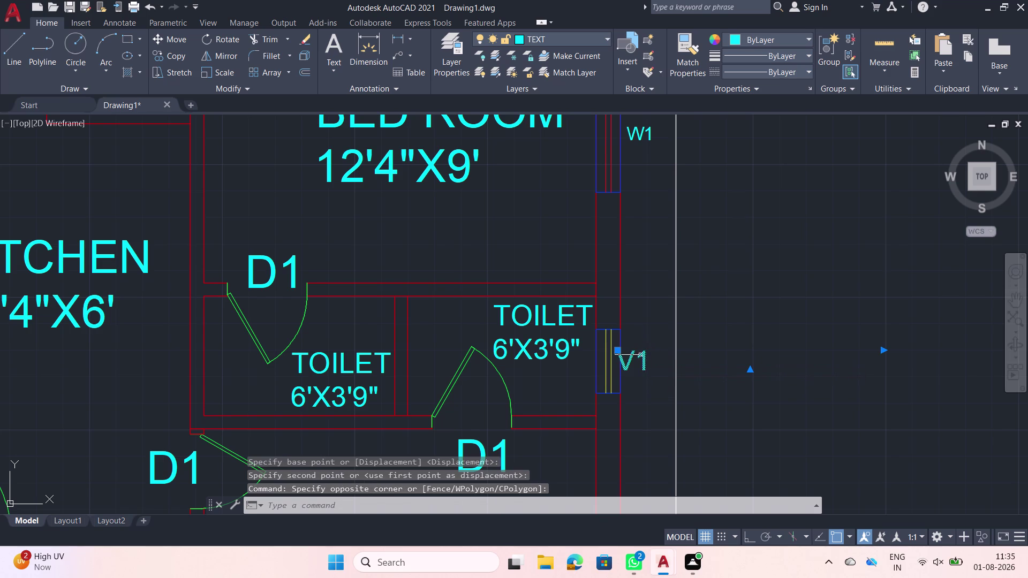
text(M)
key(space)
click(645, 361)
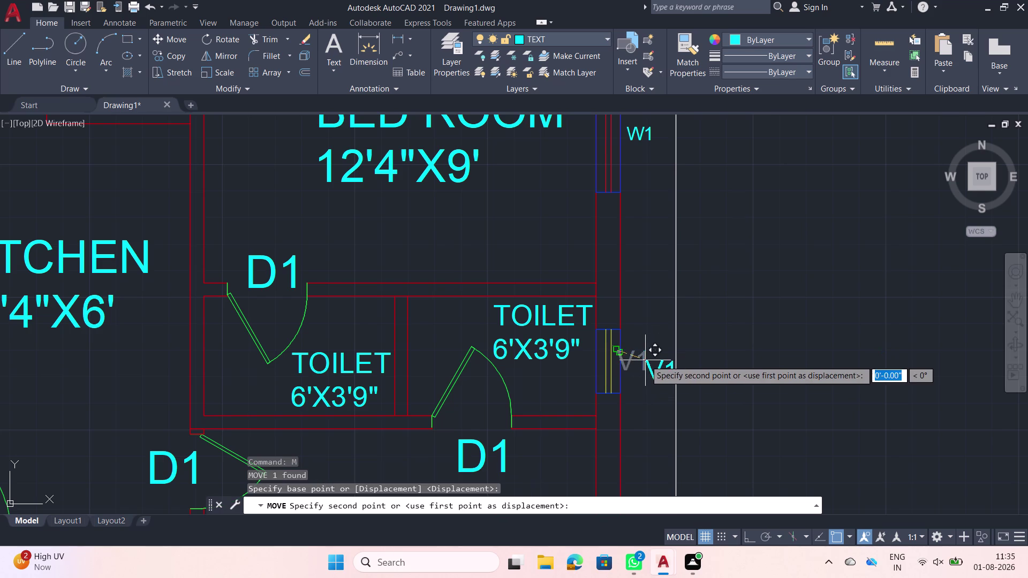
scroll(up, 3)
click(624, 349)
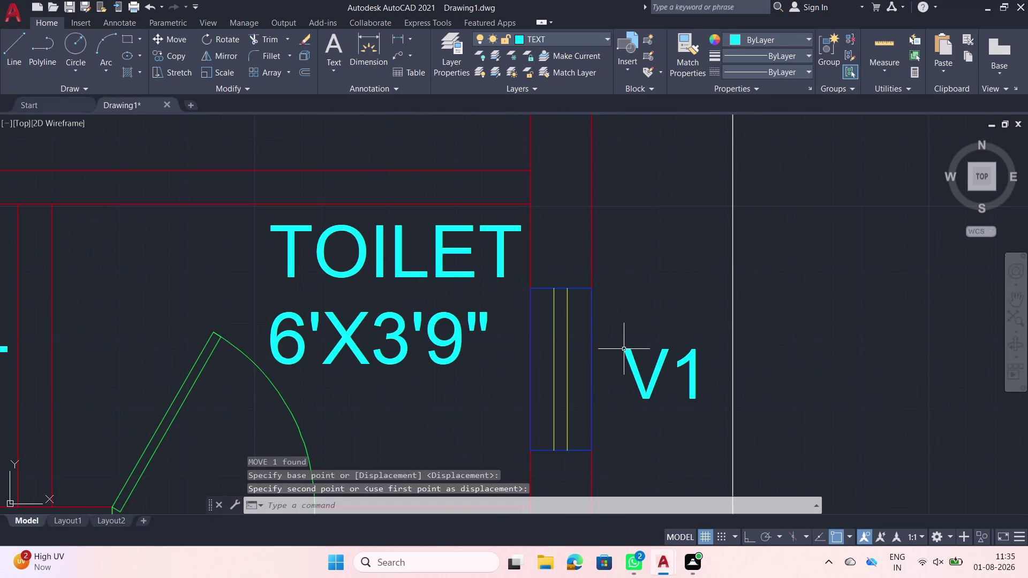
scroll(down, 3)
middle_drag(627, 394, 605, 227)
scroll(down, 3)
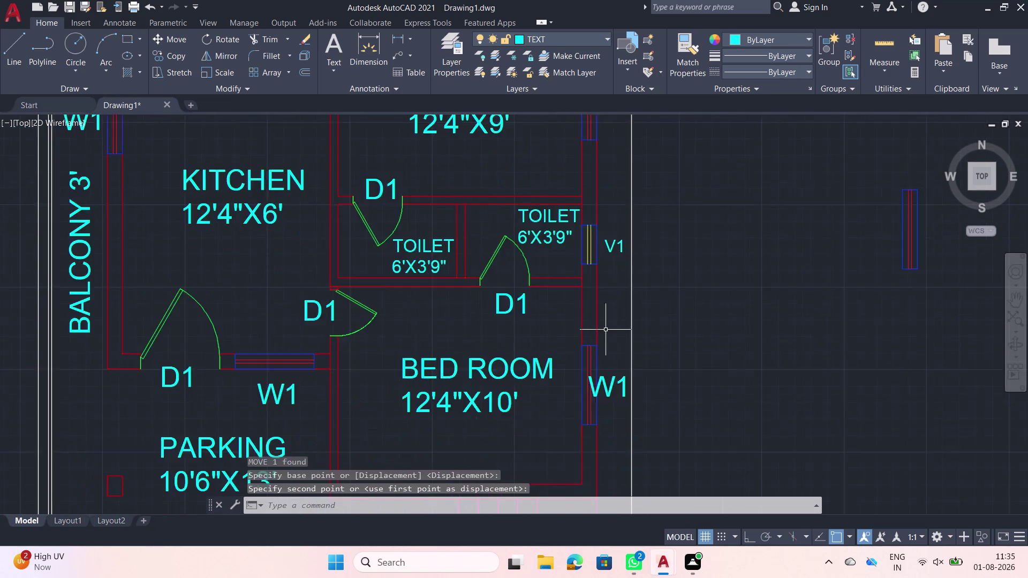
Scale down the W1 label beside the lower bed room with SCALE.
click(607, 364)
text(SC)
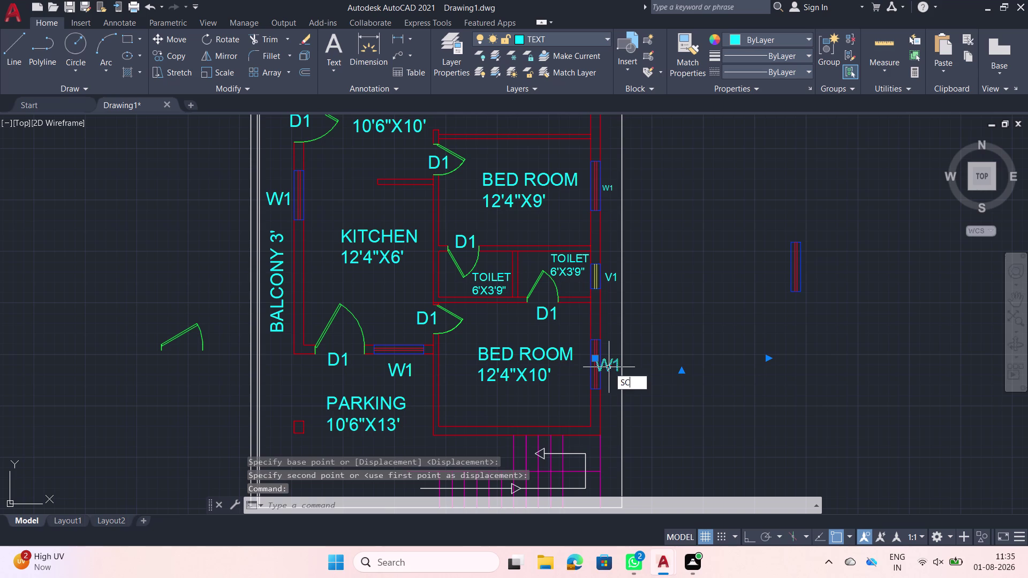
key(space)
click(609, 367)
scroll(up, 3)
scroll(up, 3)
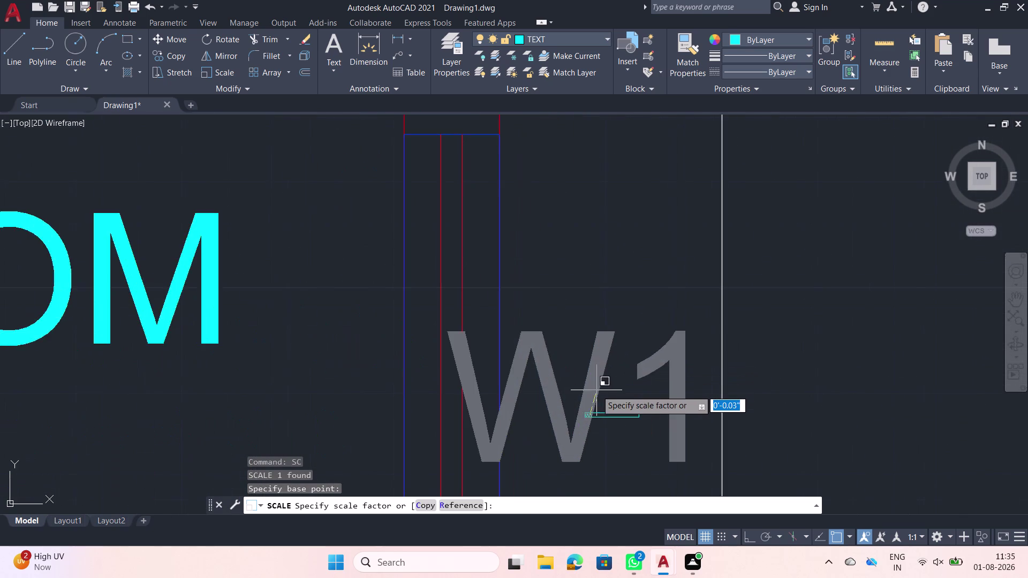
scroll(up, 3)
scroll(down, 3)
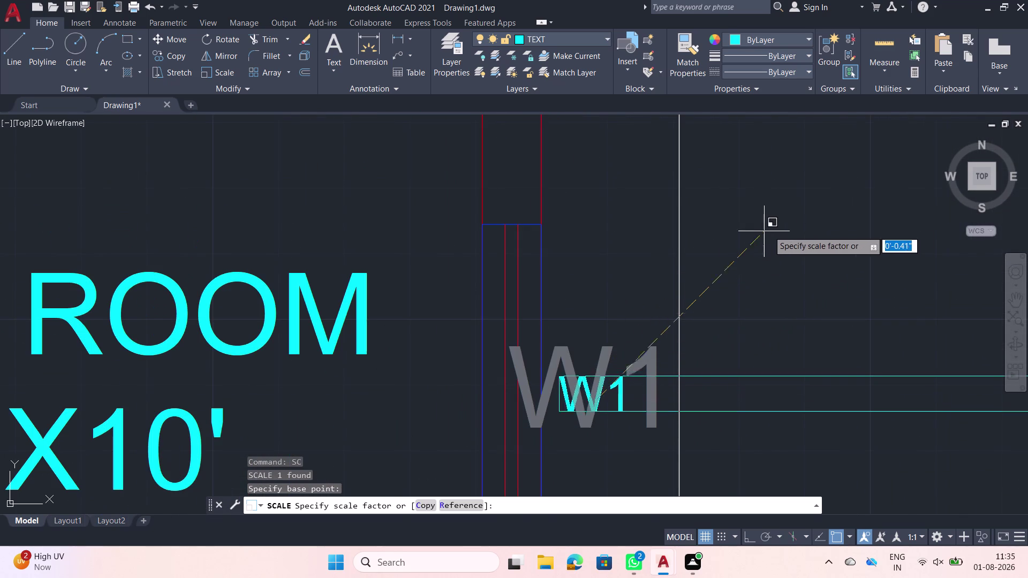
click(781, 225)
scroll(down, 3)
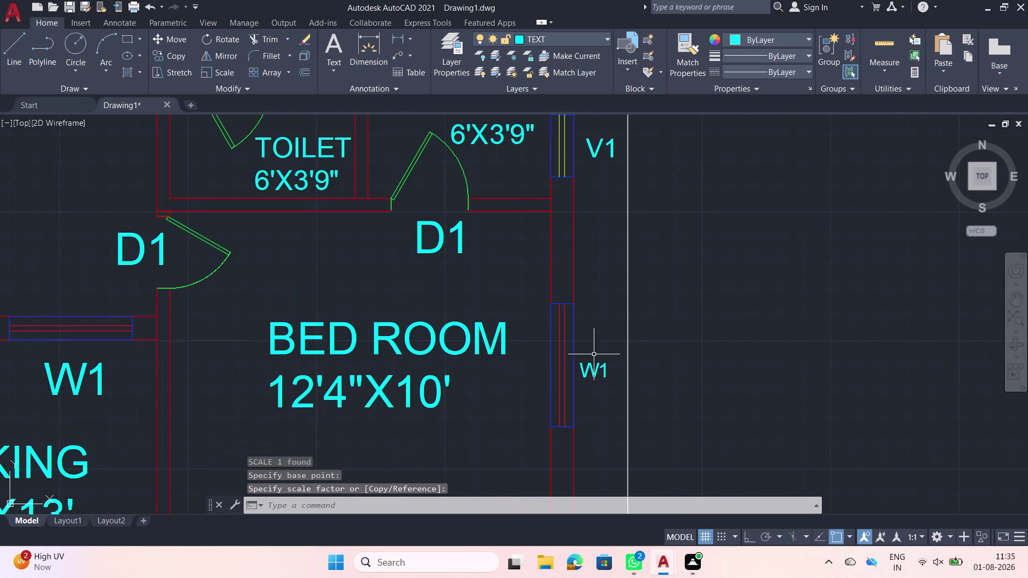
scroll(down, 3)
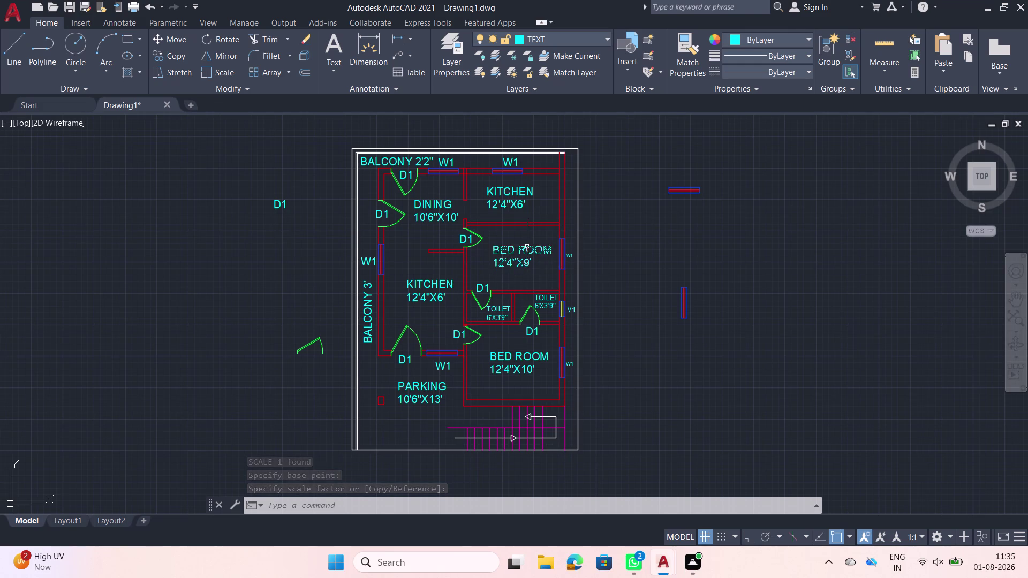
scroll(up, 3)
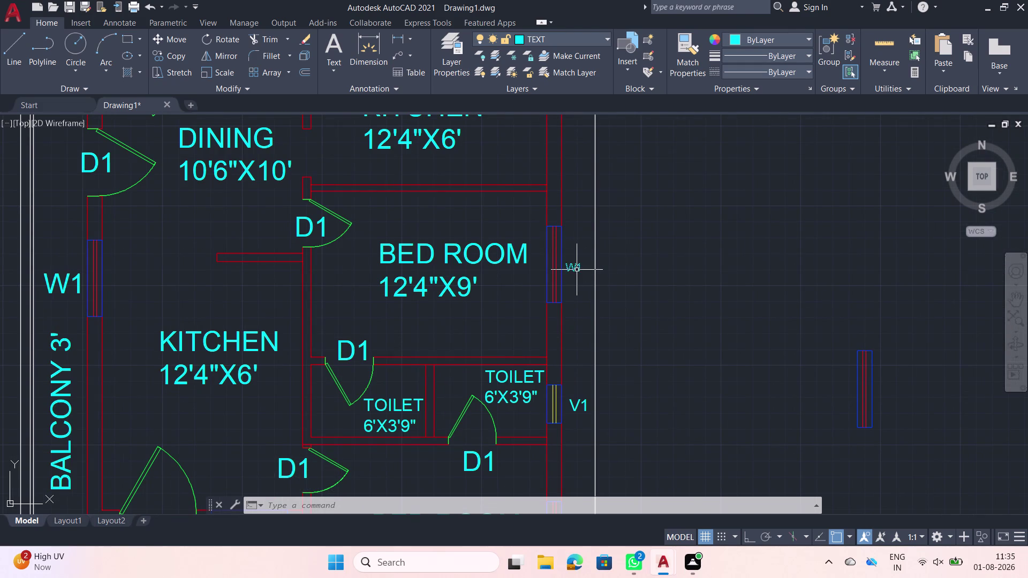
Scale down the W1 label beside the upper bedroom.
click(576, 270)
text(SC)
key(space)
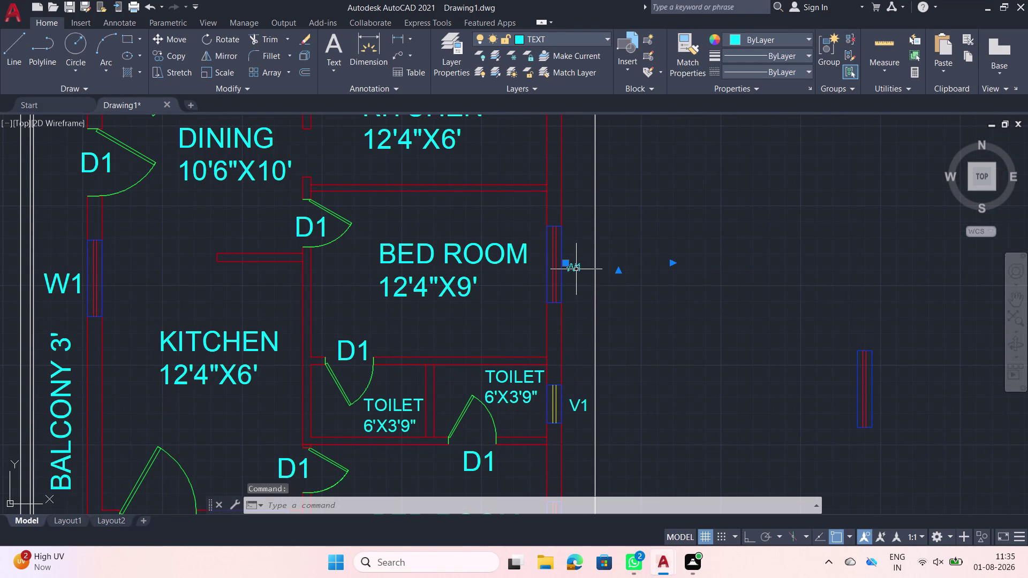
click(576, 270)
scroll(up, 3)
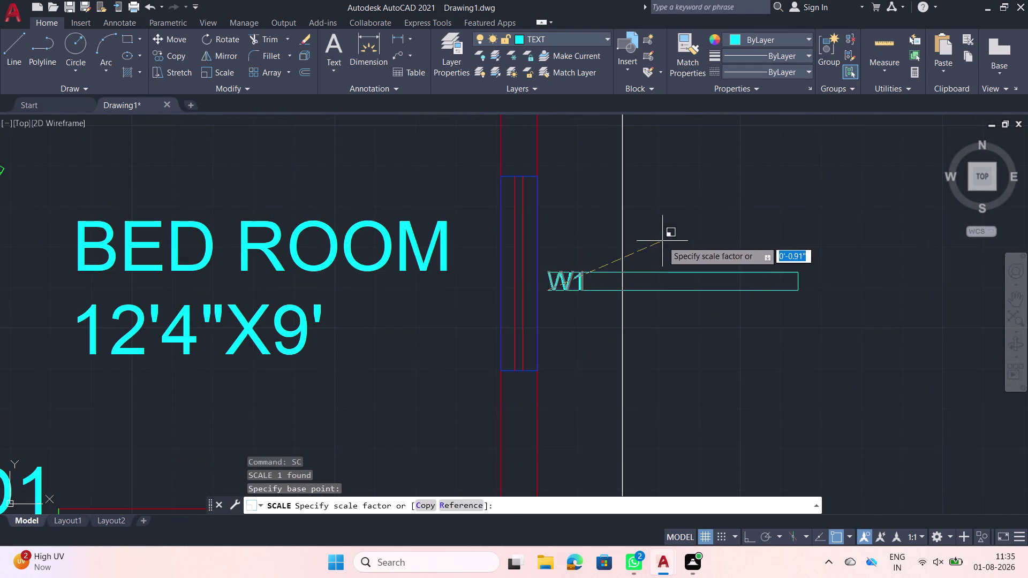
click(775, 245)
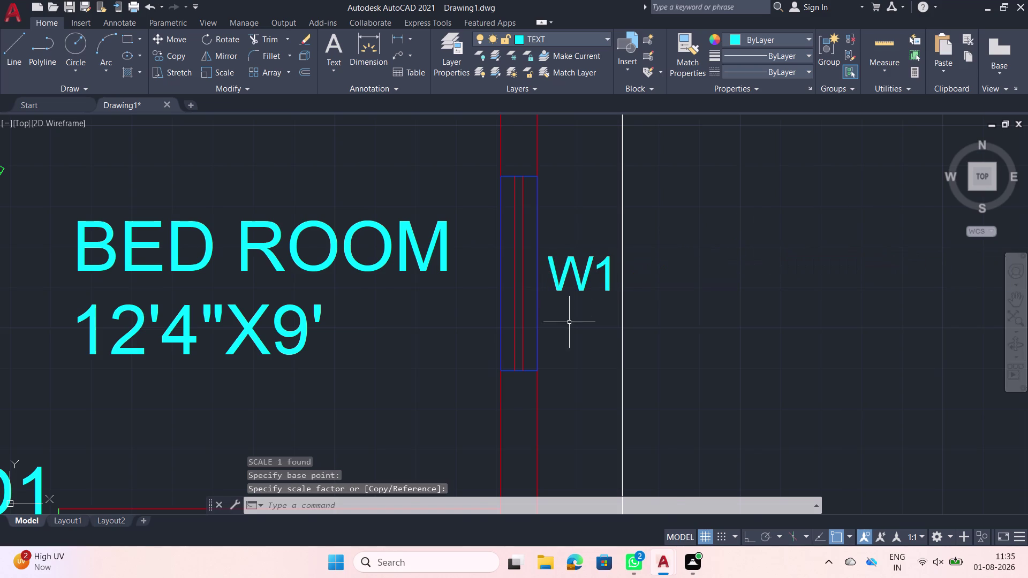
scroll(down, 3)
Scale down the other W1 label by the lower bedroom and zoom back to the whole plan.
middle_drag(576, 348, 556, 211)
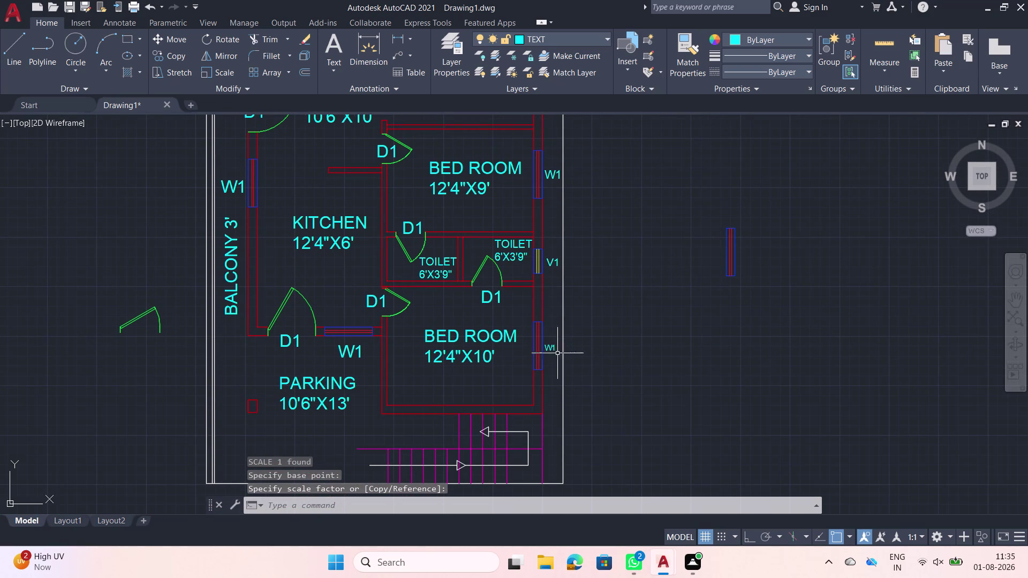
click(549, 347)
text(SC)
key(space)
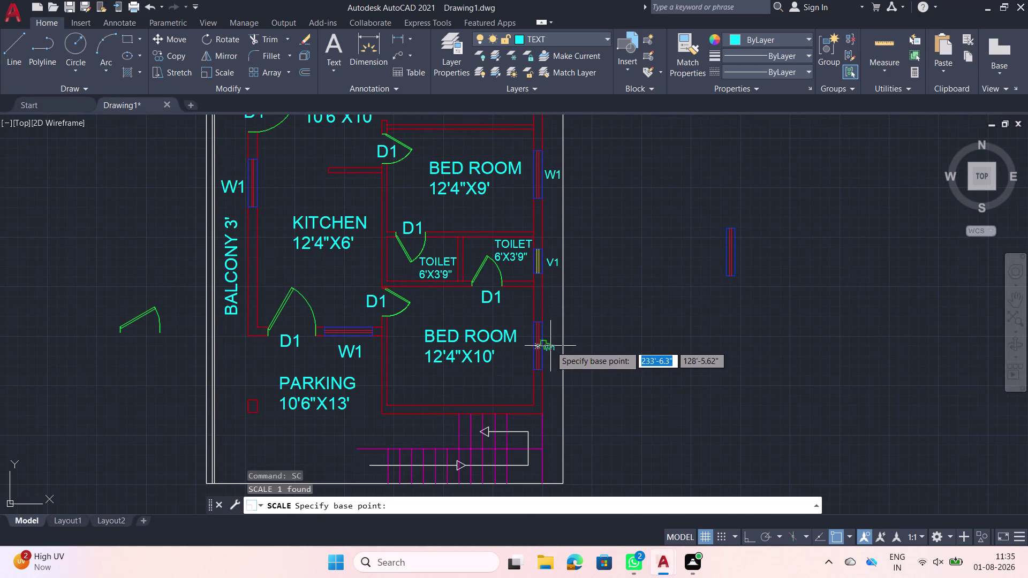
click(550, 345)
scroll(up, 3)
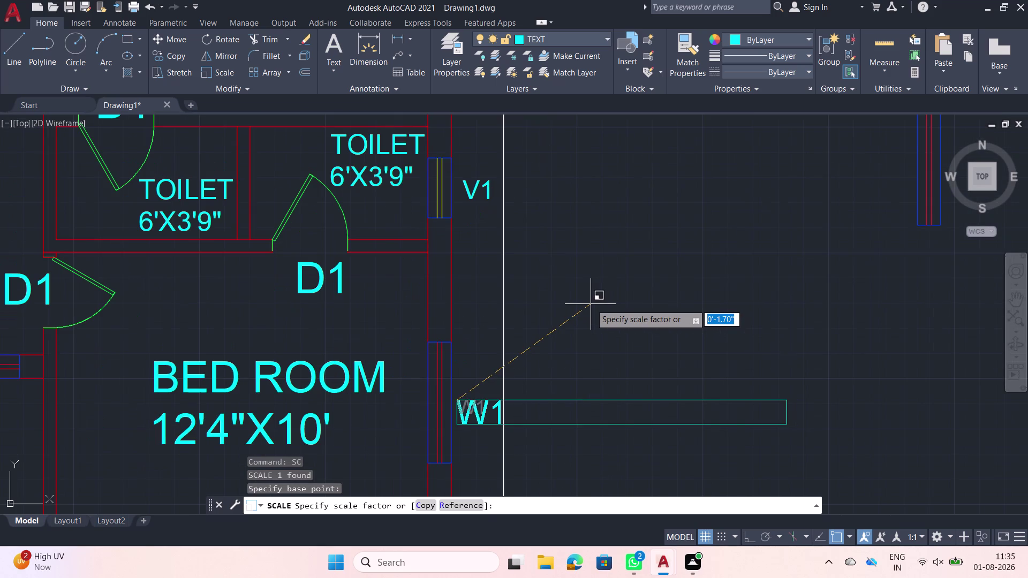
click(580, 304)
scroll(down, 3)
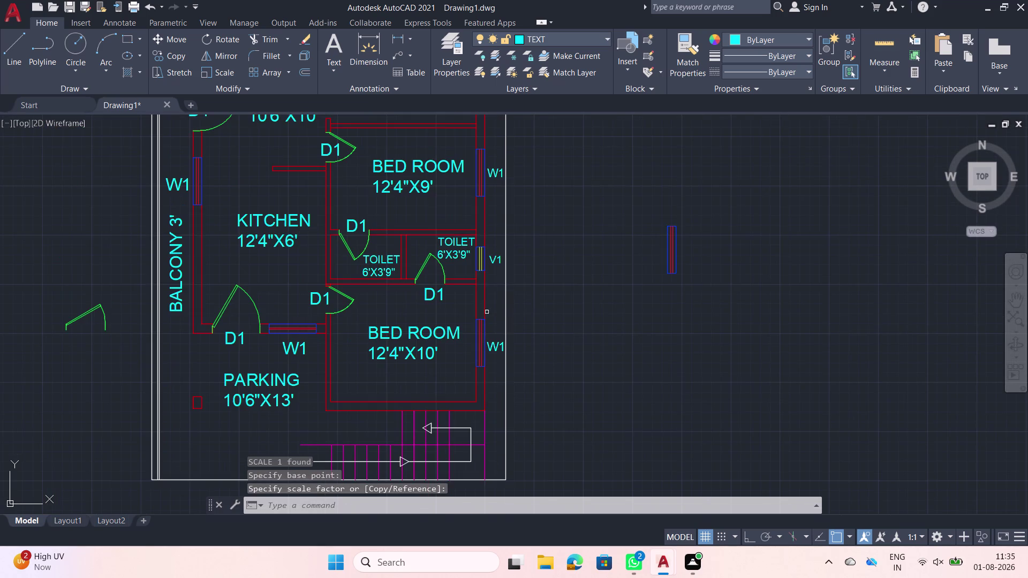
scroll(down, 3)
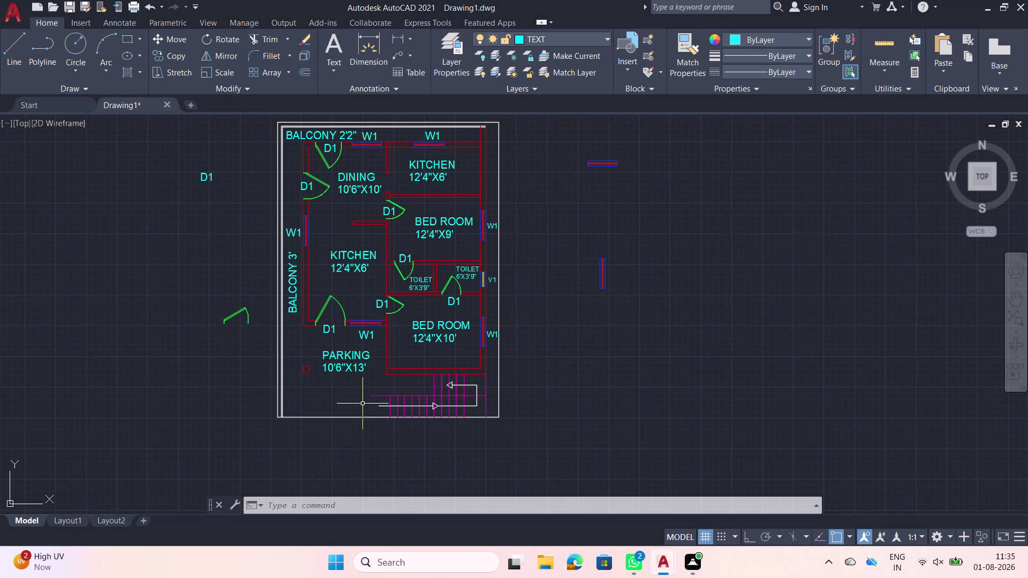
scroll(down, 3)
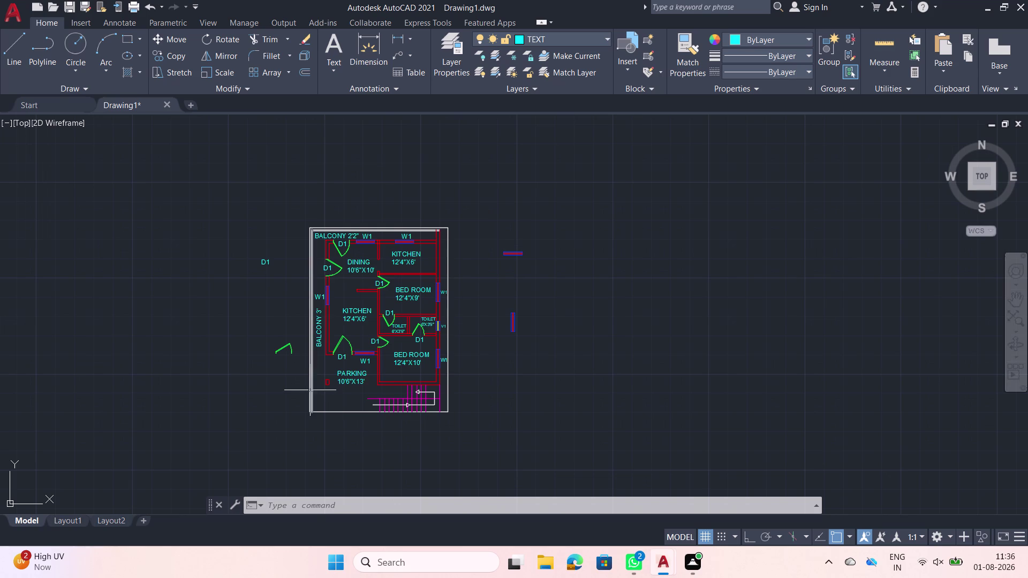
Erase the stray window piece beside the floor plan.
middle_drag(334, 391, 281, 386)
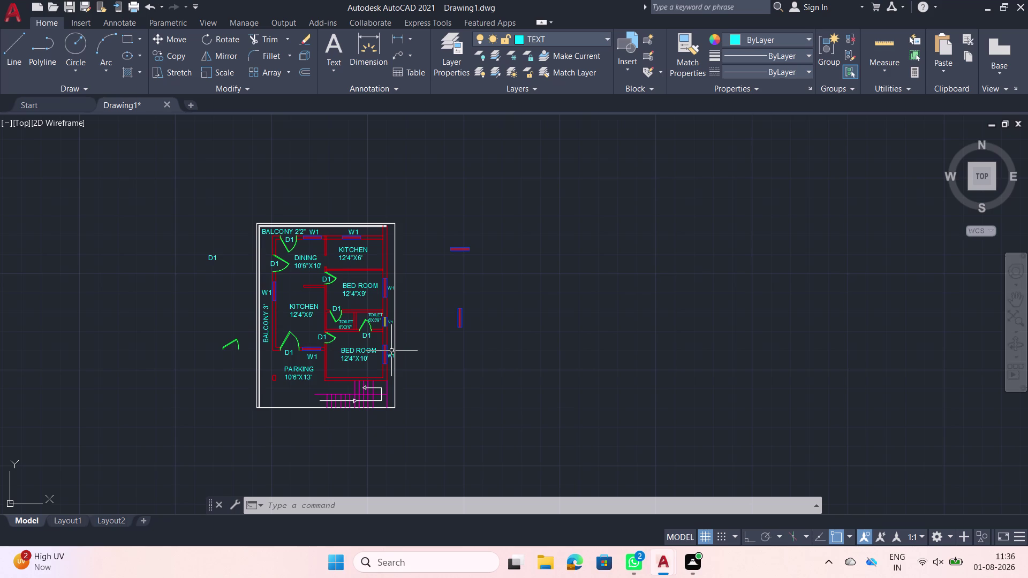
click(467, 344)
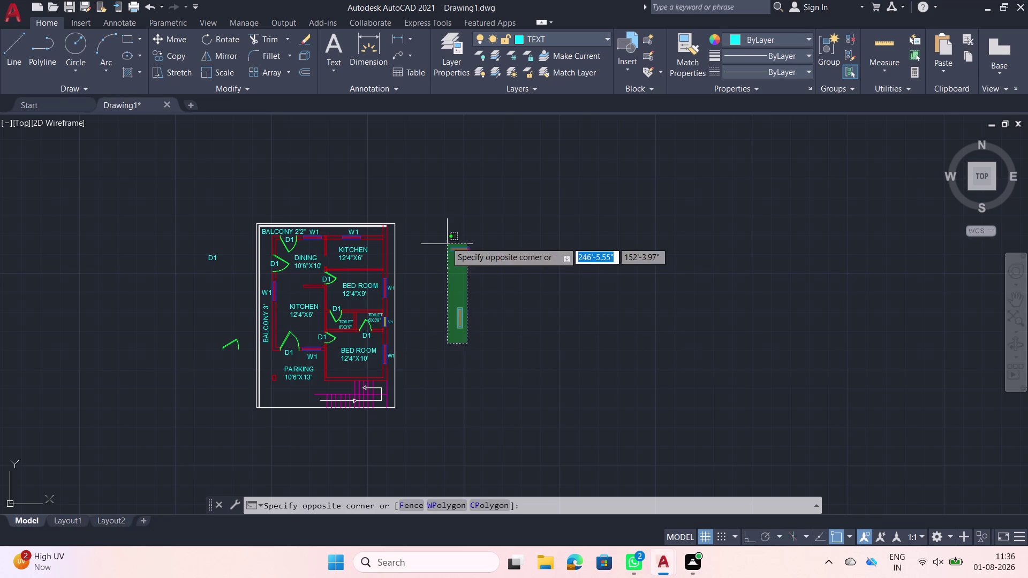
click(445, 240)
key(Delete)
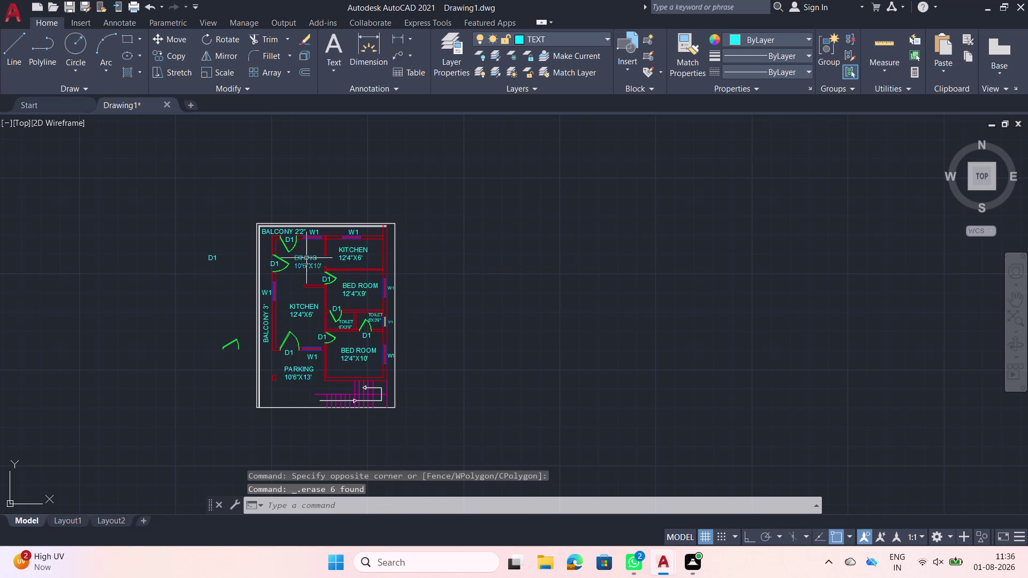
Erase the stray door arc left of the plan.
middle_drag(306, 258, 349, 233)
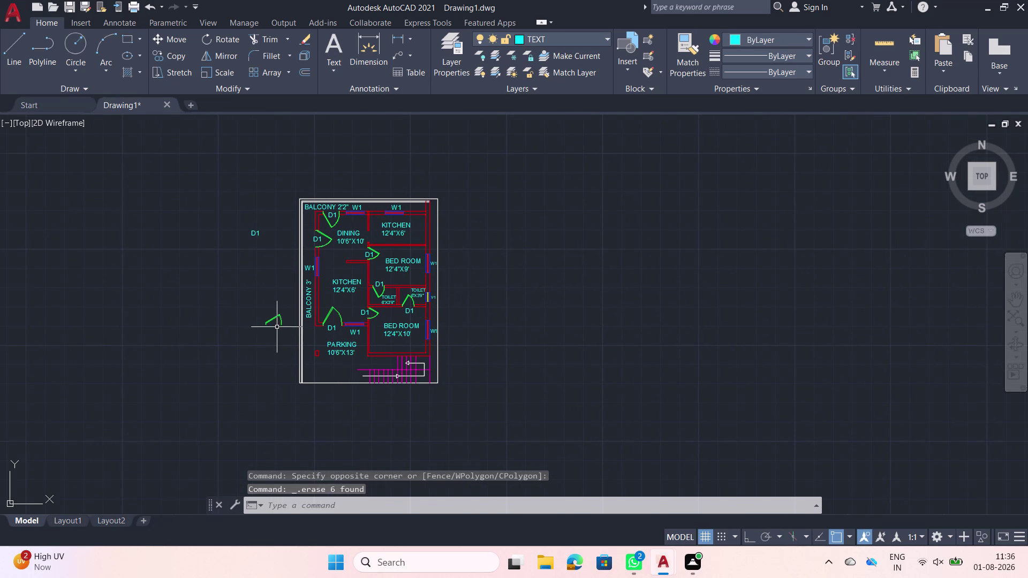
click(277, 326)
click(255, 305)
key(Delete)
Erase the loose D1 label left of the plan.
click(277, 250)
click(215, 215)
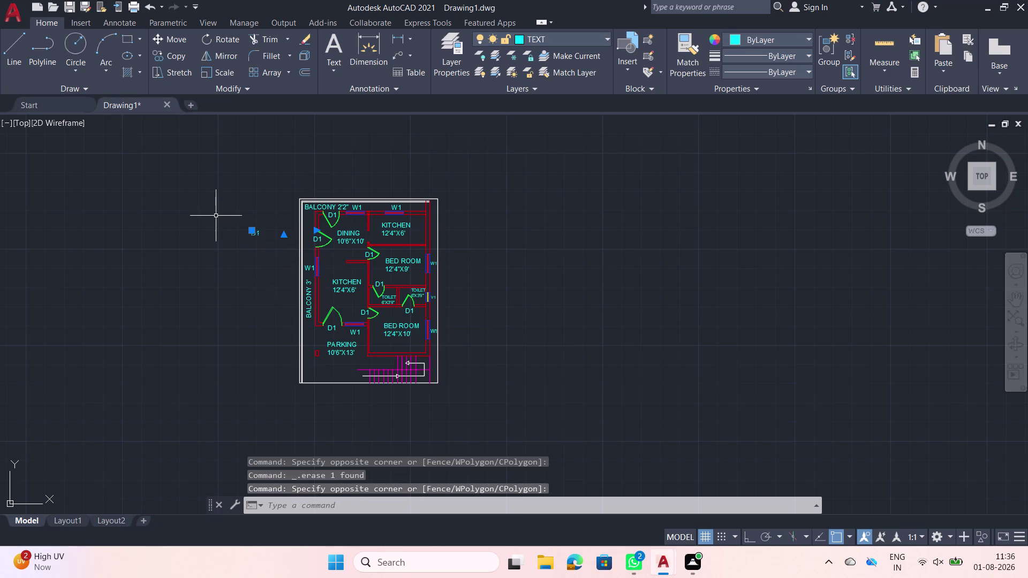
key(Escape)
click(264, 252)
click(243, 213)
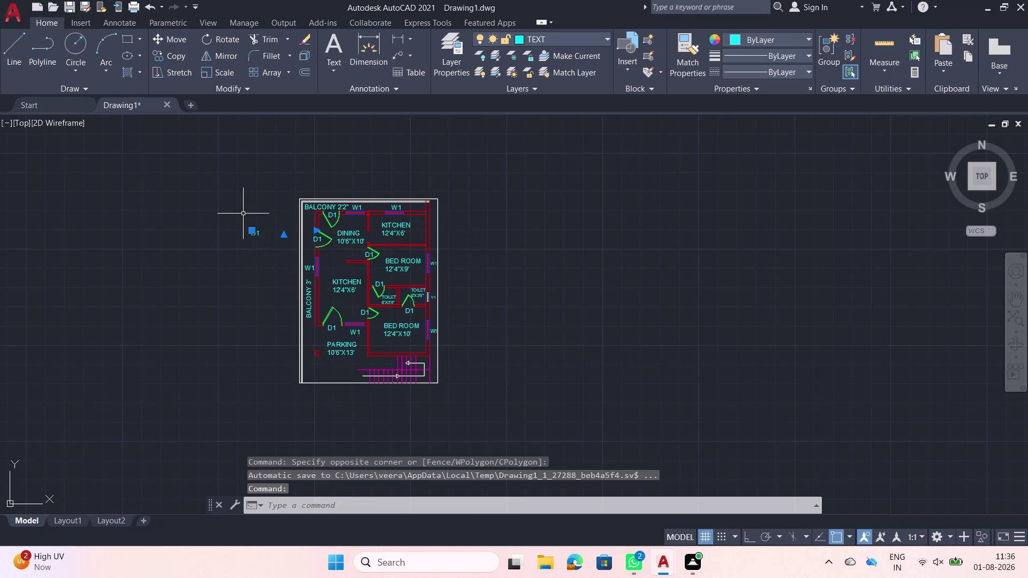
key(Delete)
click(469, 399)
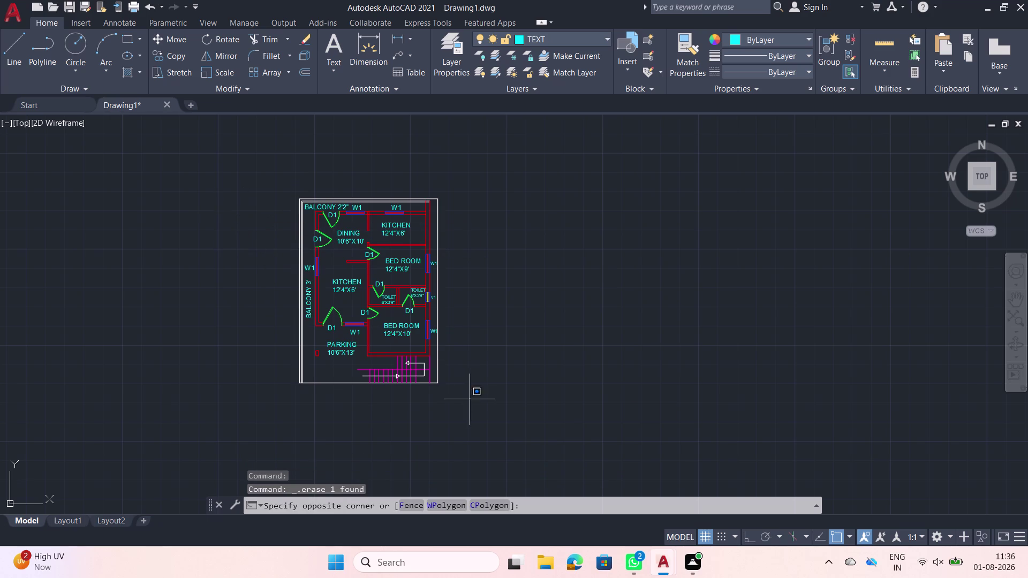
Copy the entire plan from its top-left corner, Ortho on, to the right of the original.
click(278, 170)
text(C)
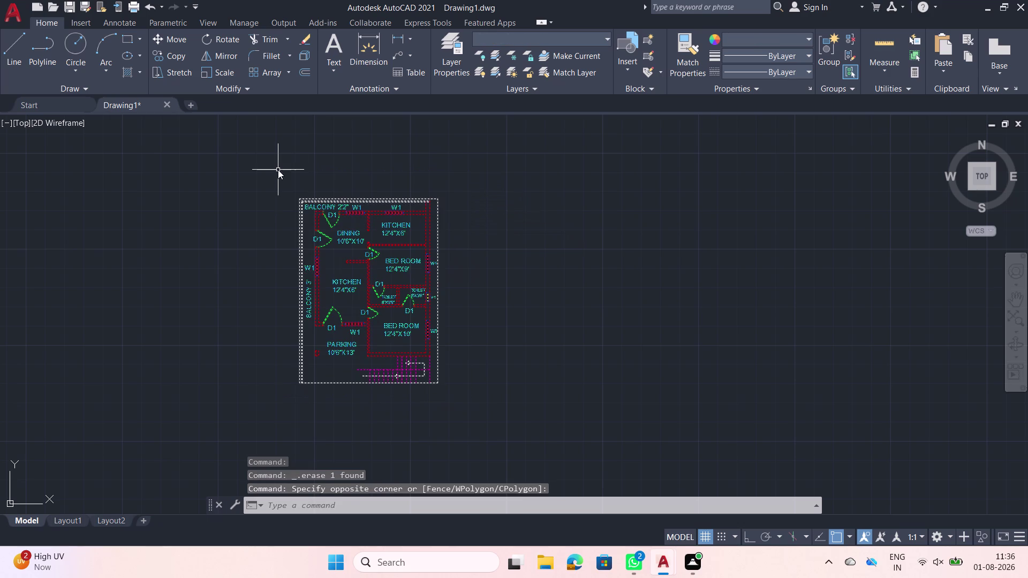
text(O)
key(space)
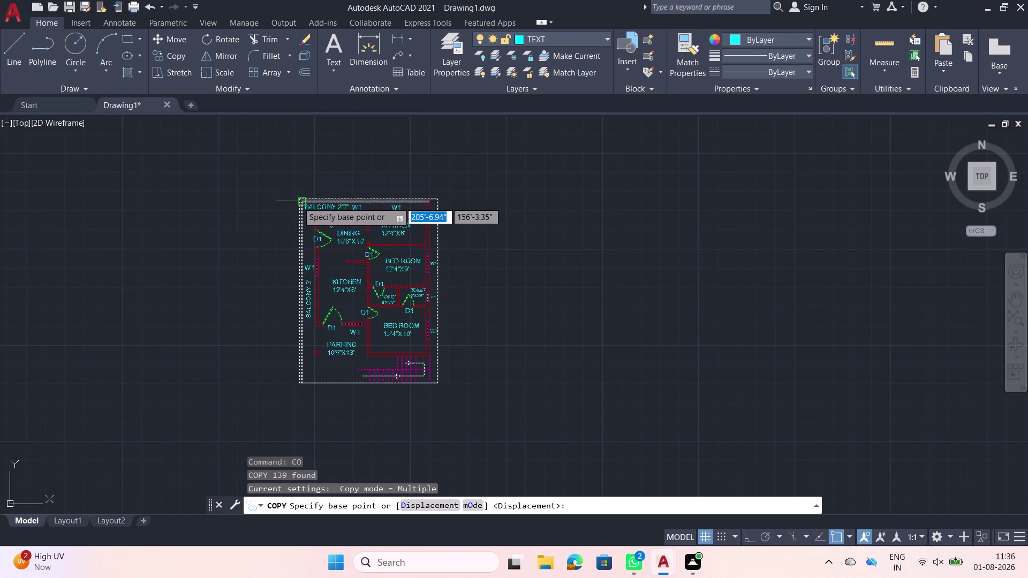
click(299, 199)
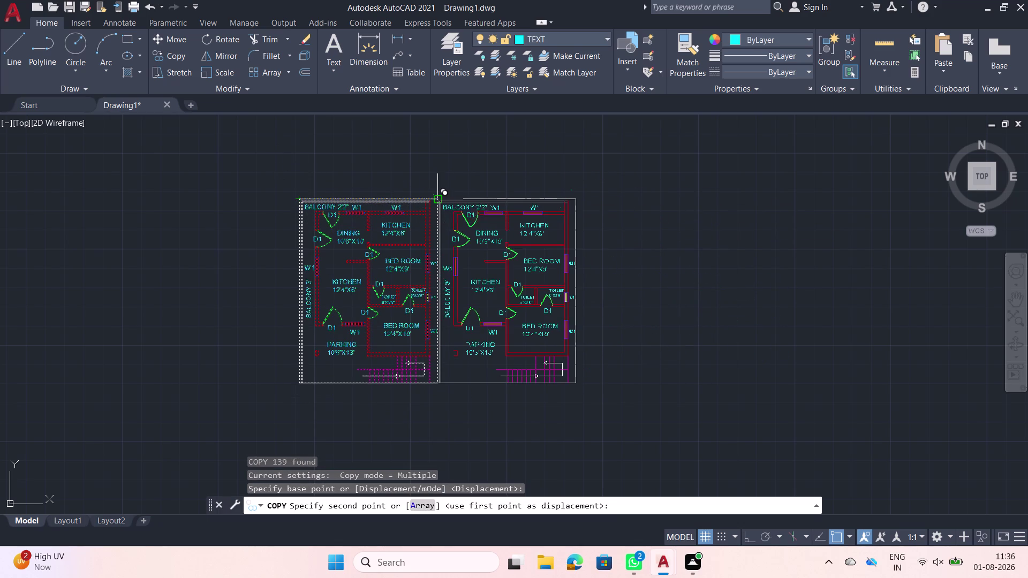
key(F8)
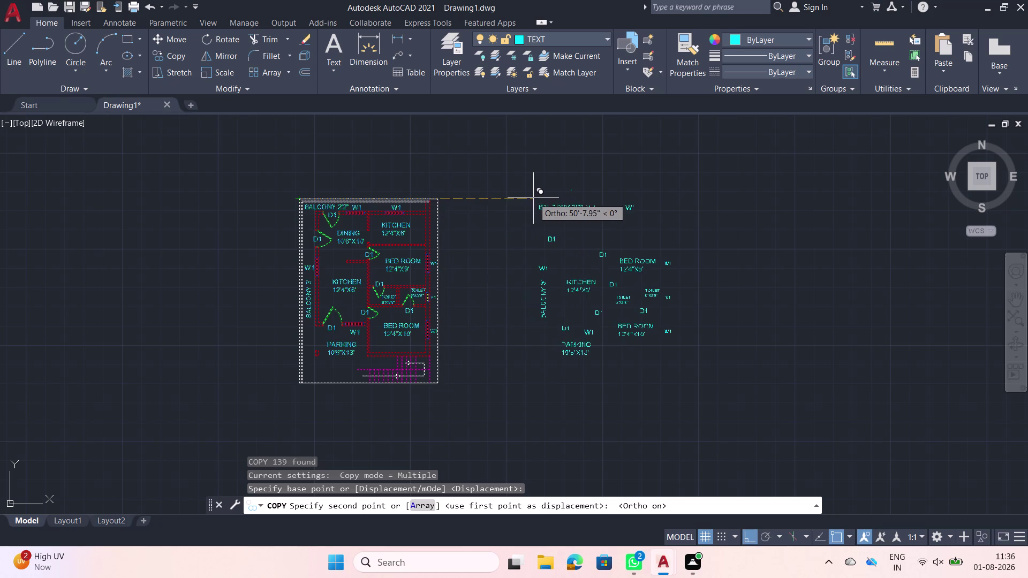
click(534, 198)
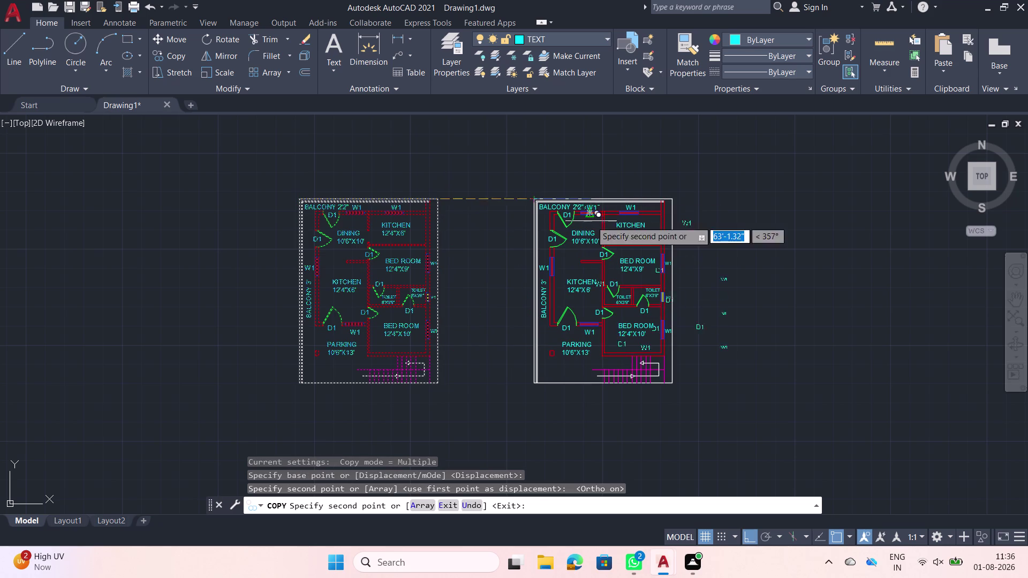
key(Escape)
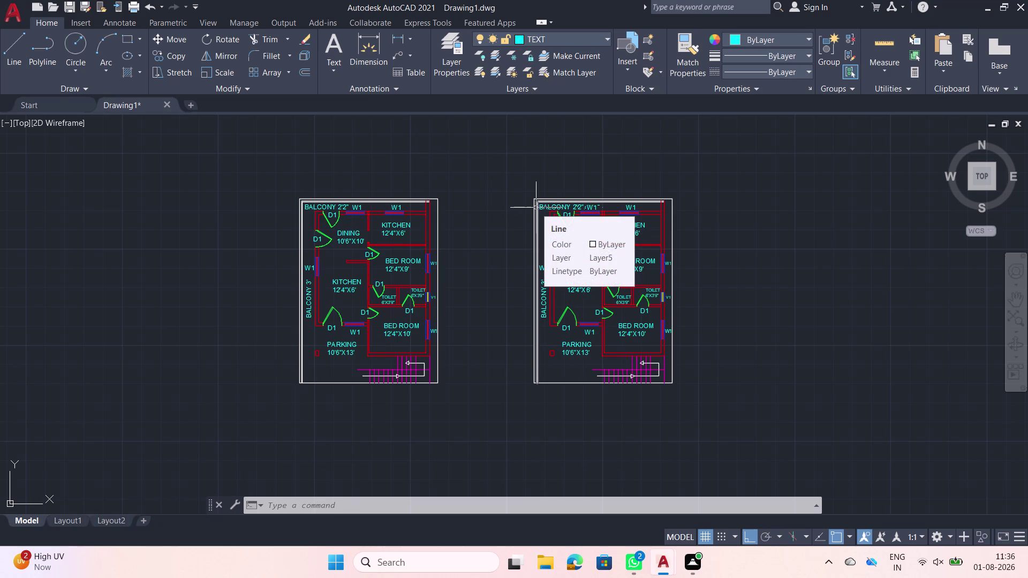
scroll(up, 3)
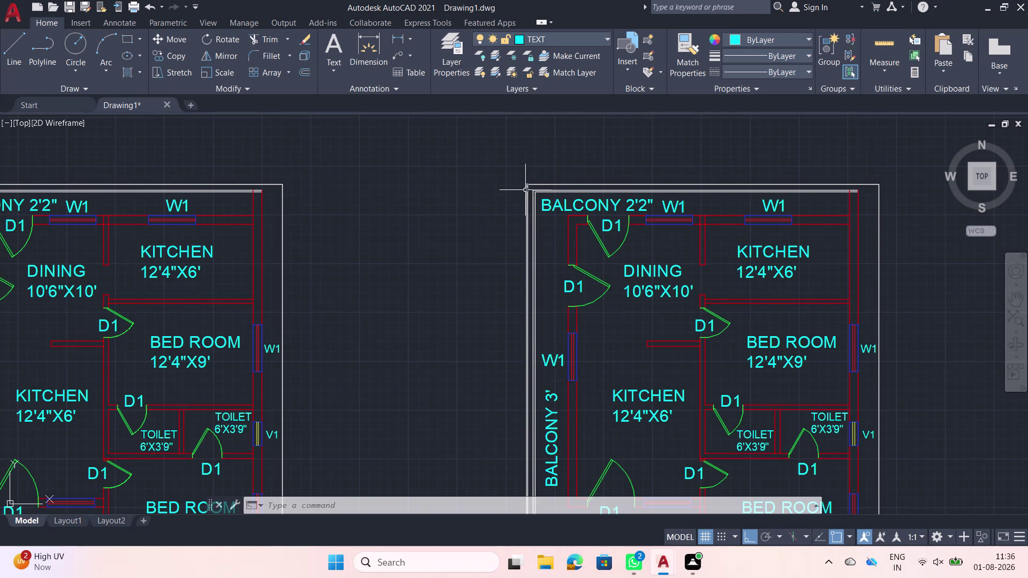
Delete the copy's extra left, top and right border lines.
click(525, 189)
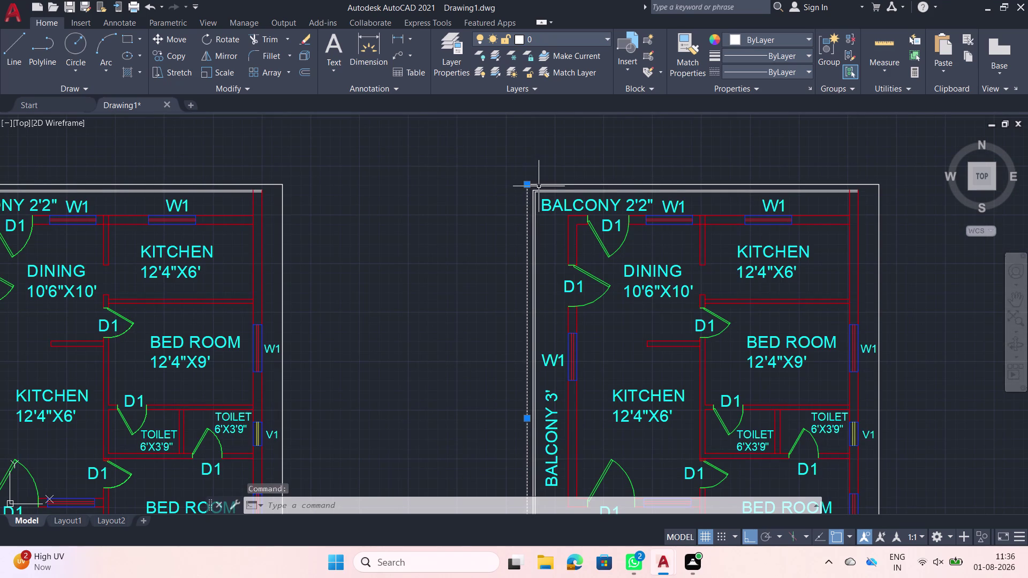
click(562, 185)
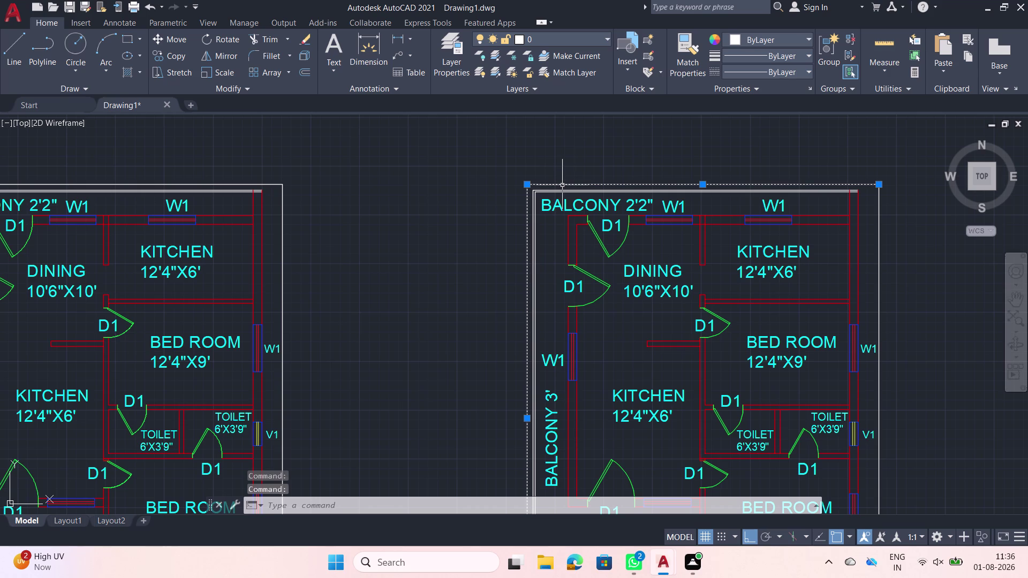
key(Delete)
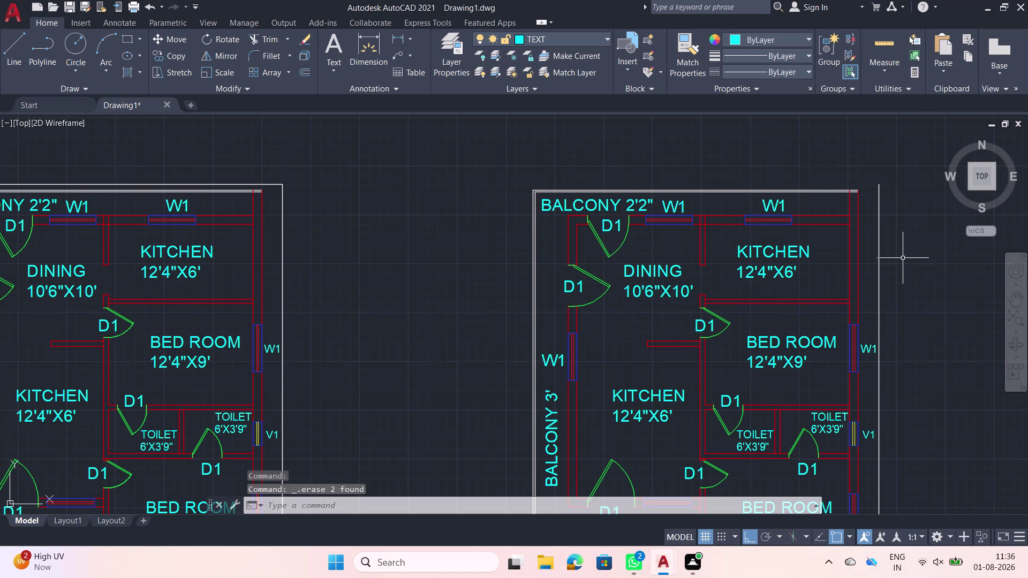
drag(902, 258, 893, 253)
click(862, 239)
key(Delete)
Pan and zoom to inspect both floor plans side by side.
scroll(down, 3)
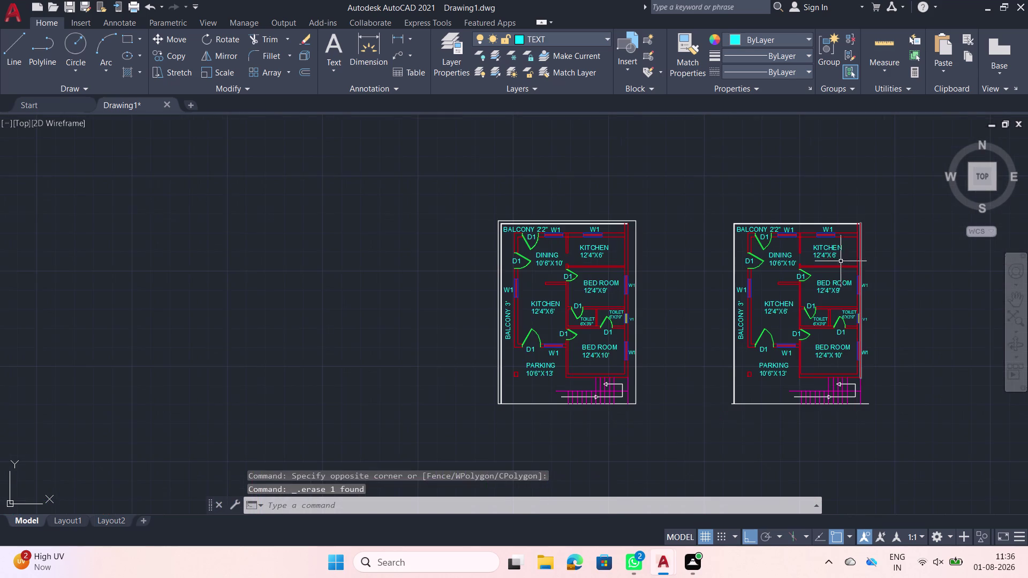
scroll(up, 3)
middle_drag(760, 376, 732, 296)
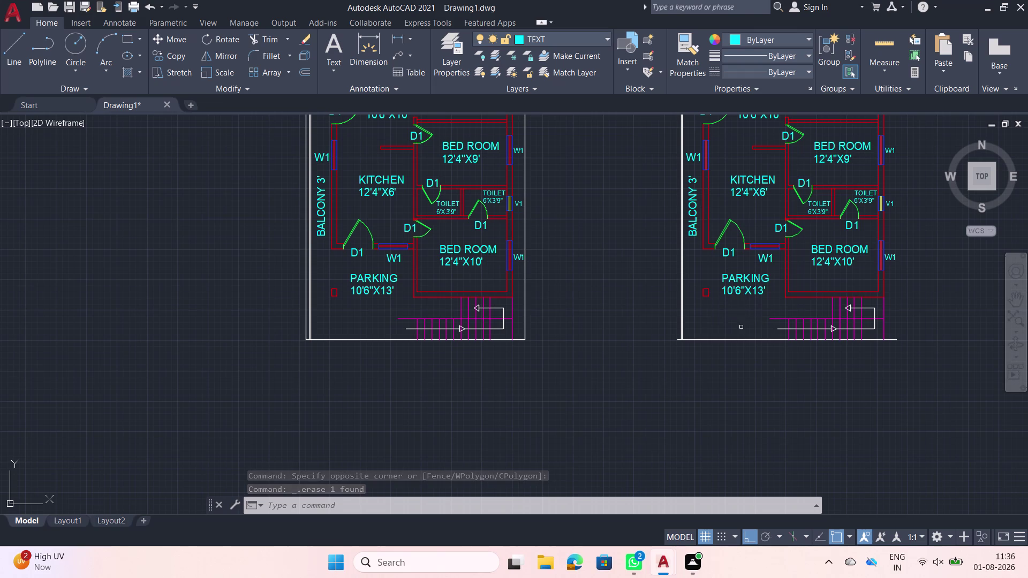
middle_drag(732, 308, 672, 387)
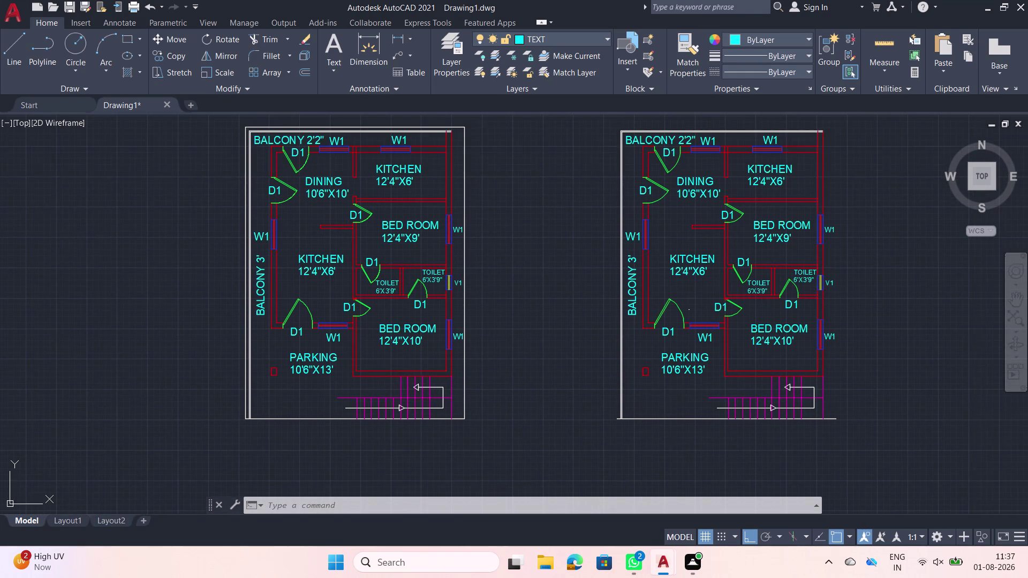
middle_drag(681, 233, 636, 269)
scroll(up, 3)
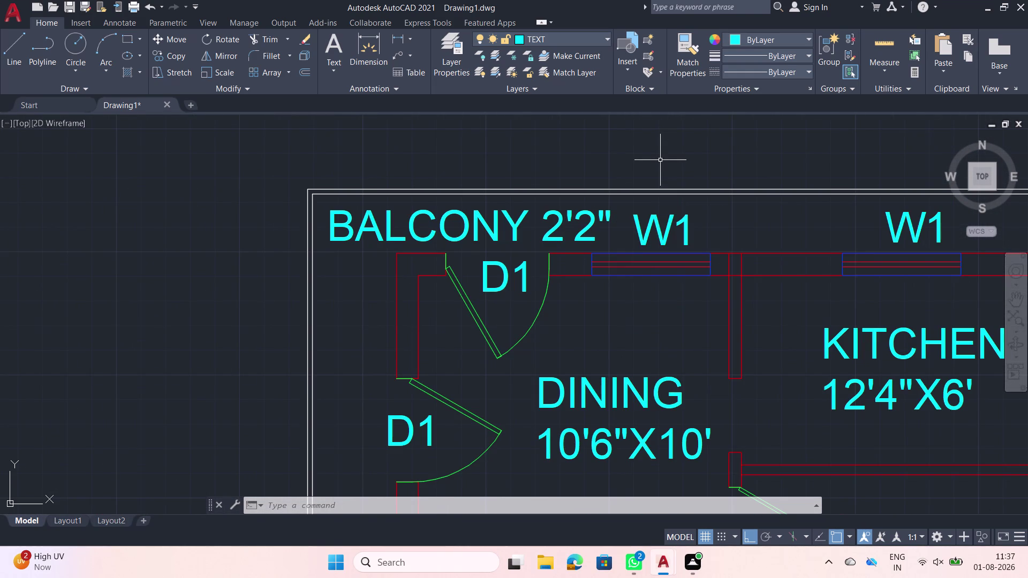
middle_drag(690, 202, 622, 188)
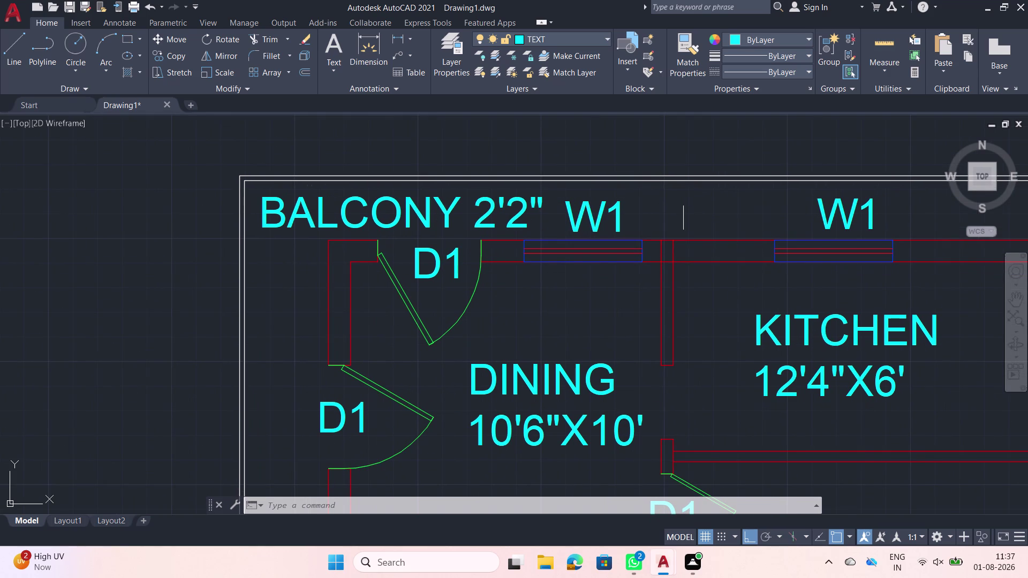
Delete the PARKING label and the small red square in the right plan's parking area.
scroll(down, 3)
middle_drag(616, 283, 592, 85)
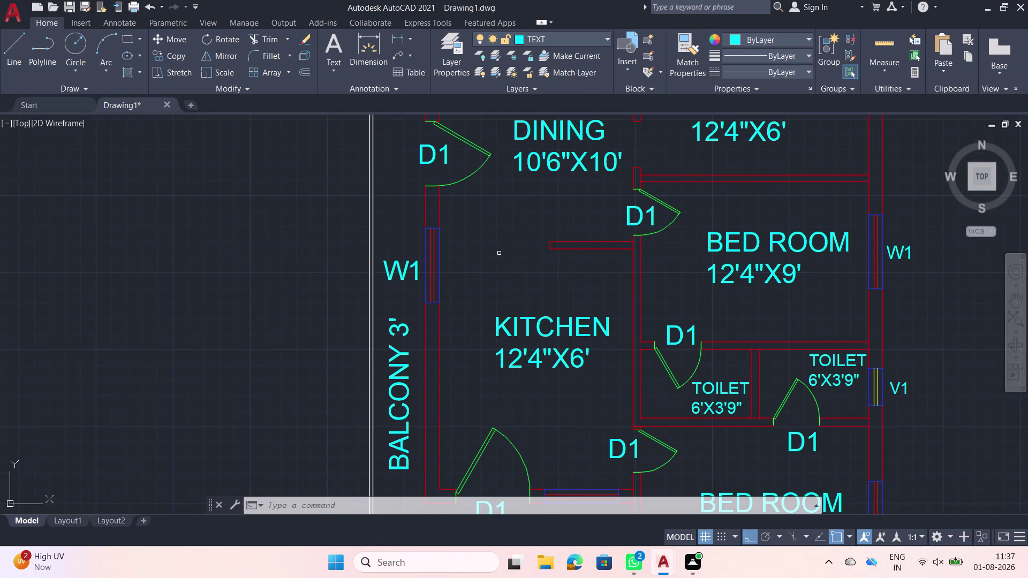
middle_drag(505, 284, 539, 158)
scroll(down, 3)
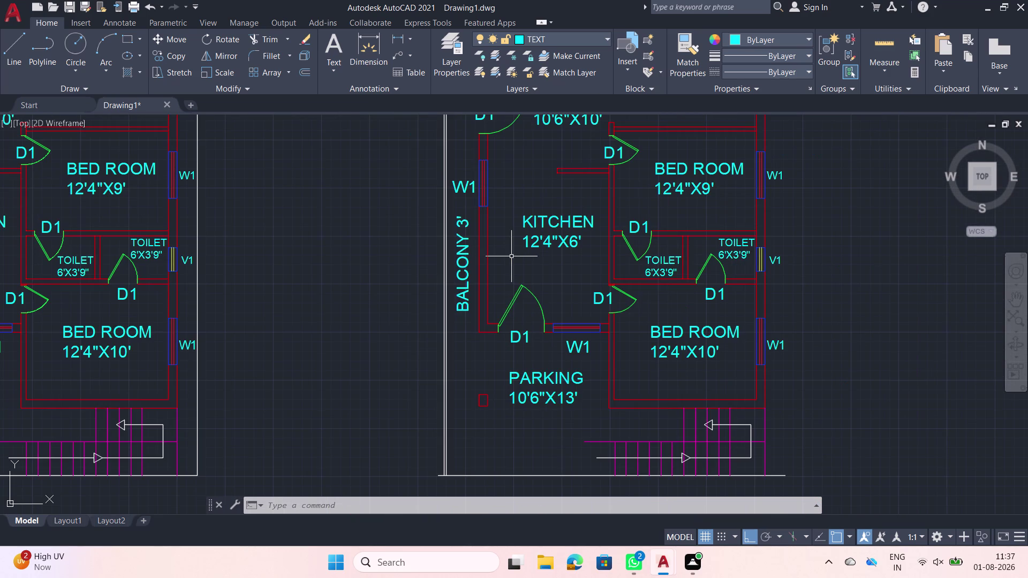
middle_drag(515, 270, 464, 280)
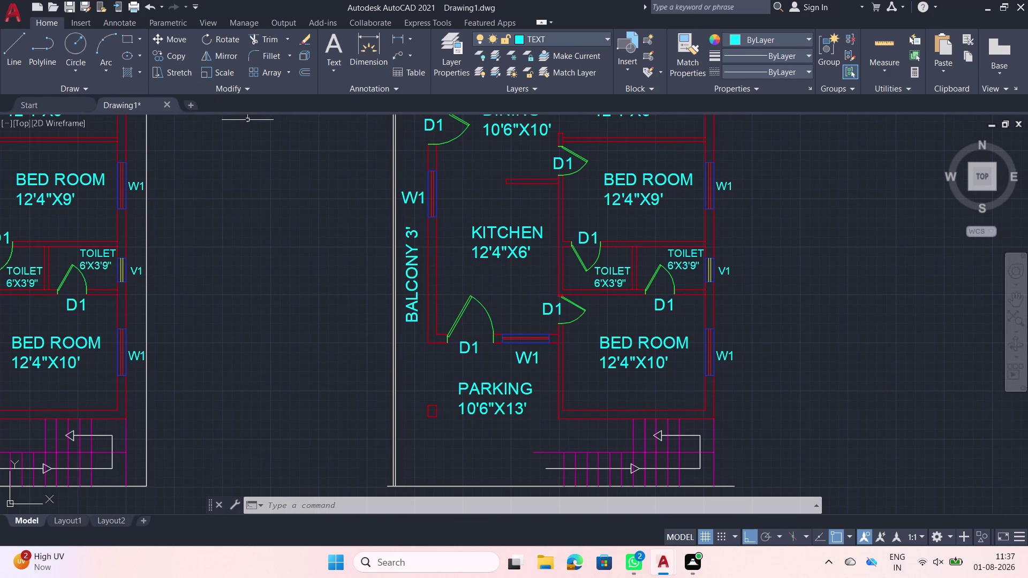
middle_drag(301, 373, 189, 260)
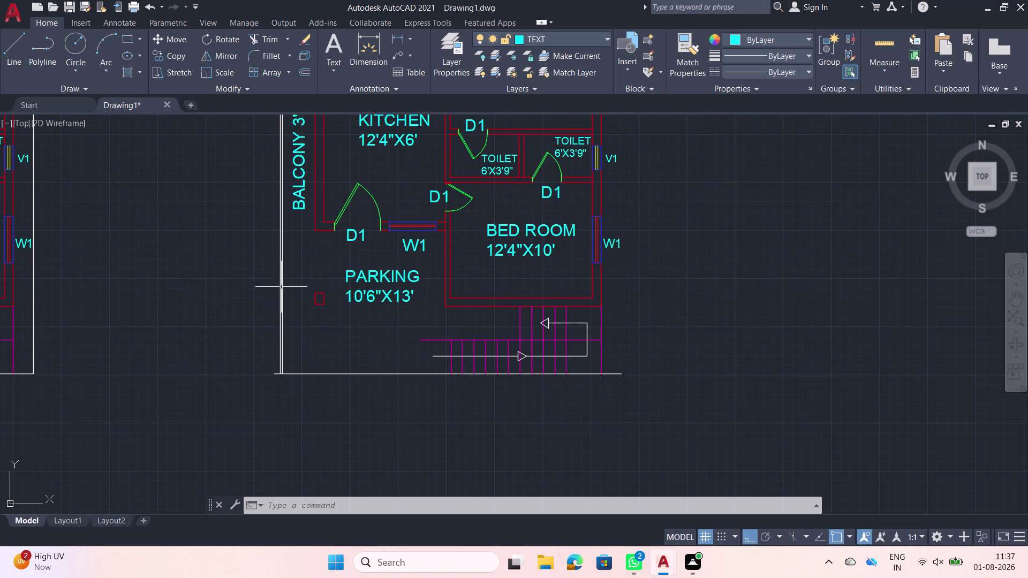
scroll(down, 3)
click(392, 301)
click(320, 281)
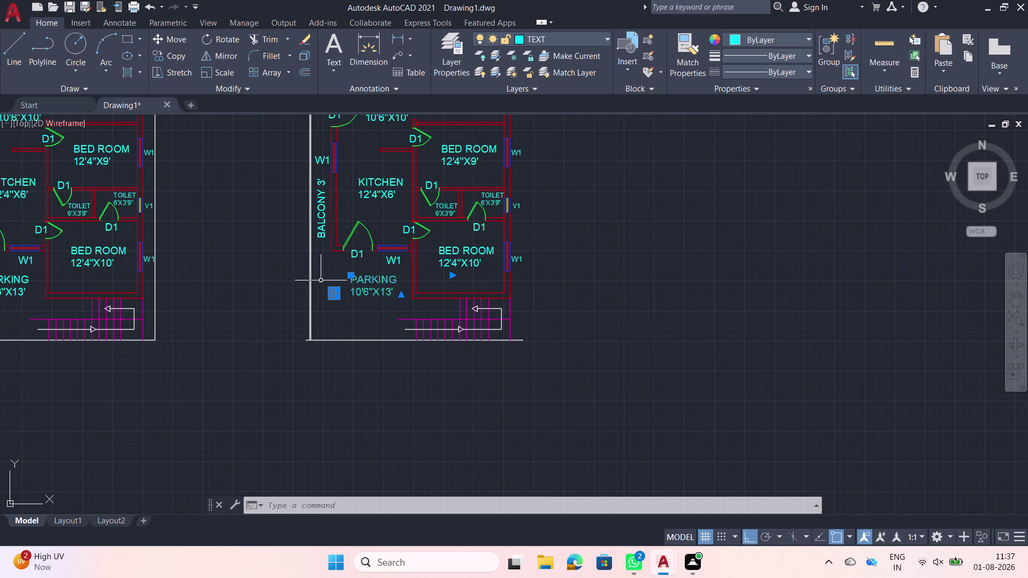
key(Delete)
scroll(up, 3)
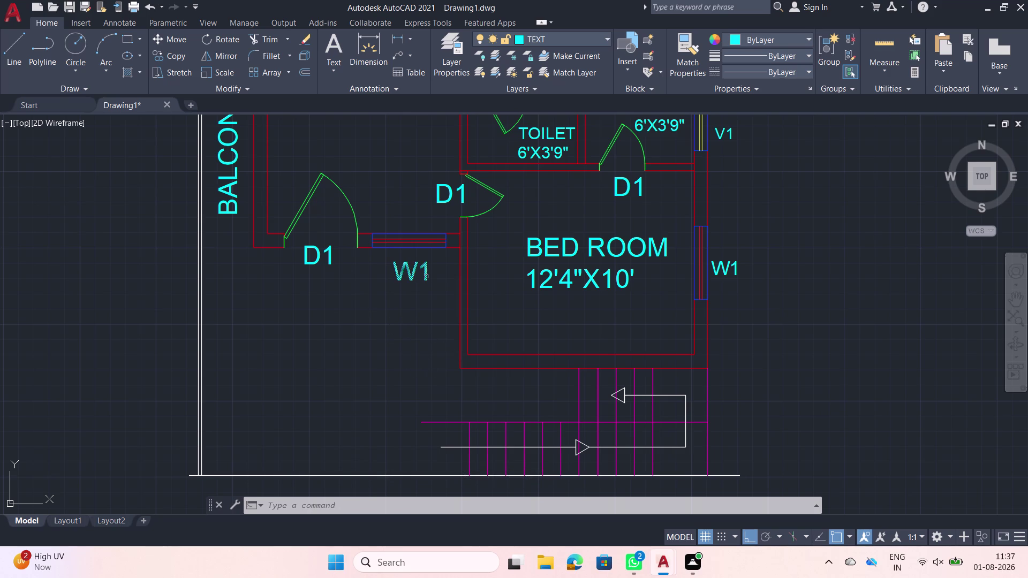
scroll(up, 3)
click(454, 248)
Select the W1 window, the D1 door and the short wall ends beside the door.
click(416, 215)
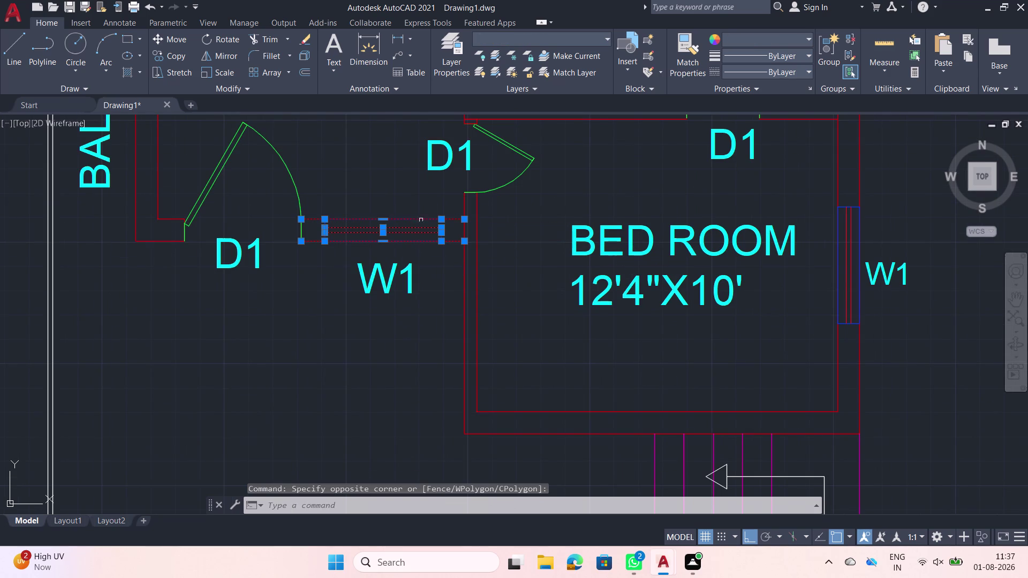
middle_drag(408, 255, 504, 260)
click(424, 212)
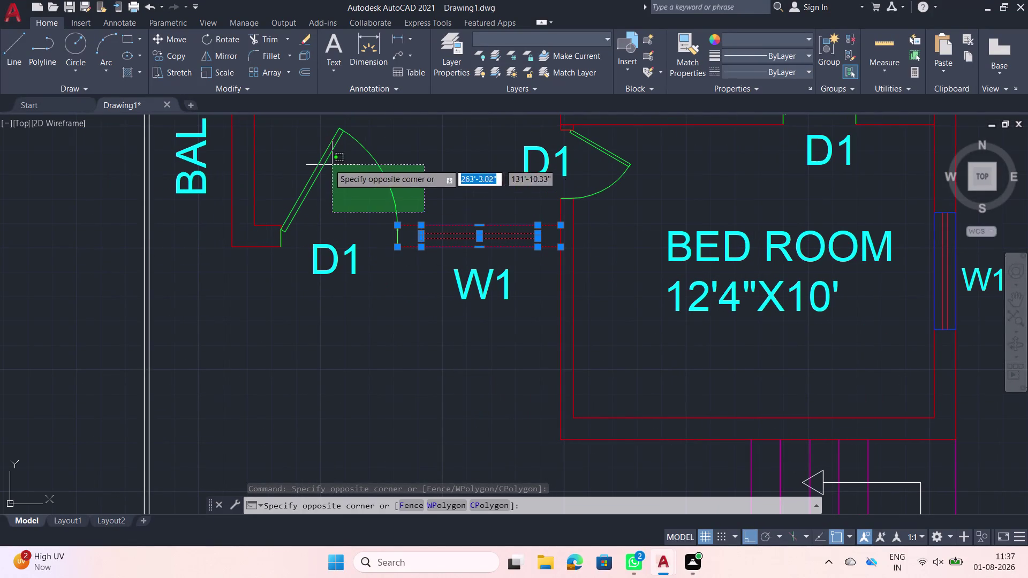
click(273, 180)
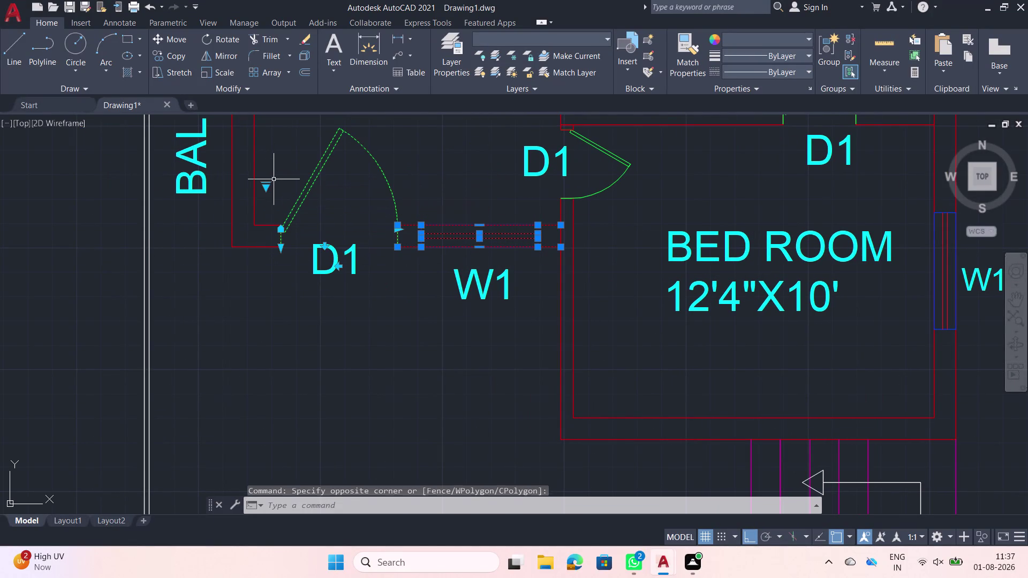
scroll(up, 3)
click(283, 258)
click(271, 195)
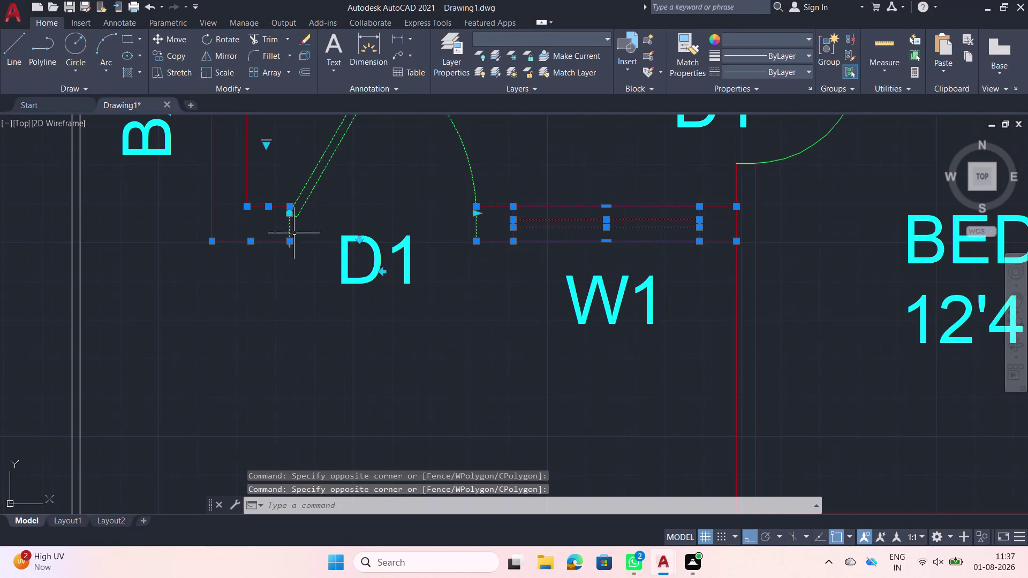
scroll(down, 3)
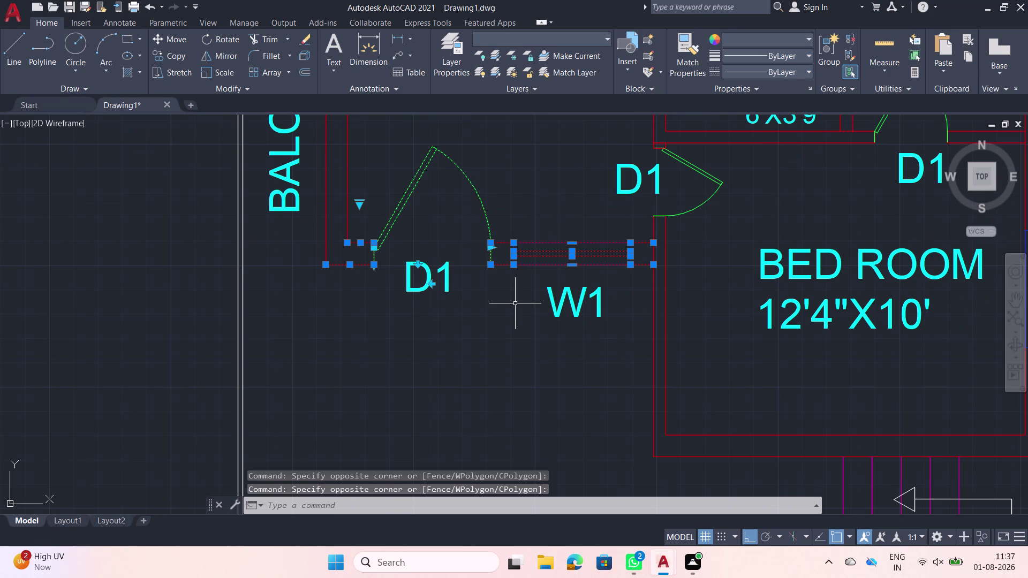
Move the selection 6'-7" down onto the lower outer wall.
text(M)
key(space)
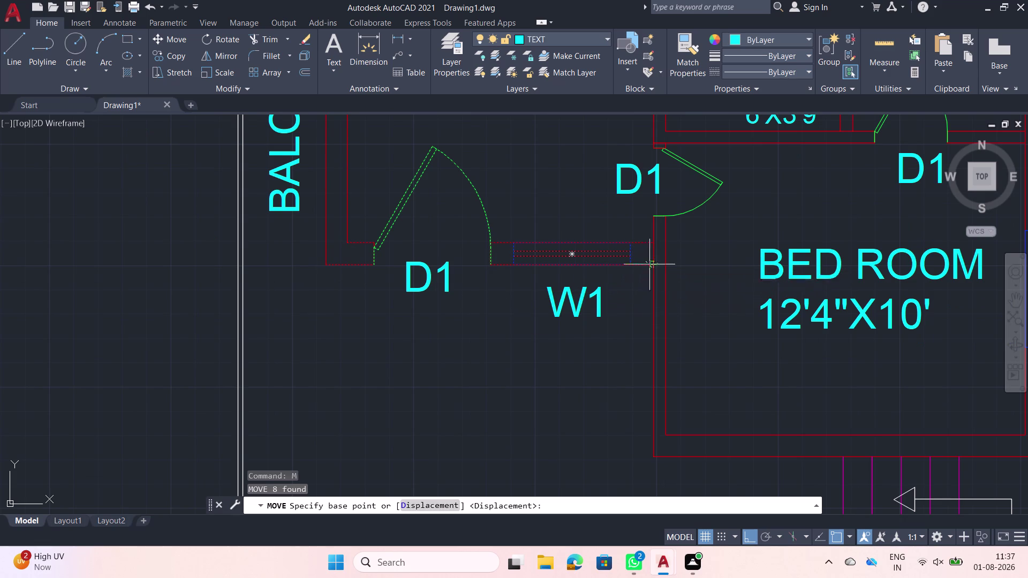
click(652, 267)
middle_drag(544, 384, 518, 313)
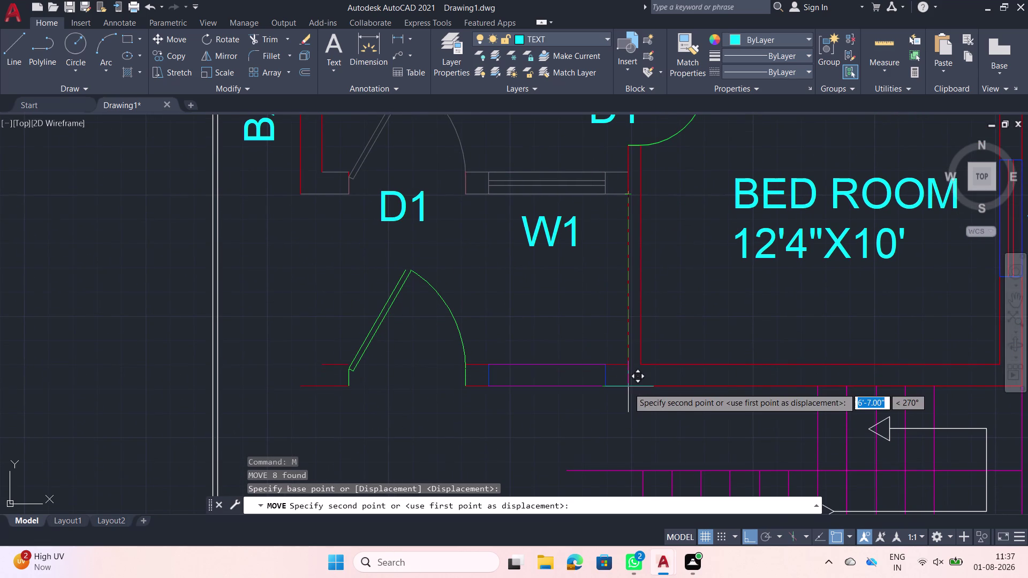
click(630, 386)
scroll(down, 3)
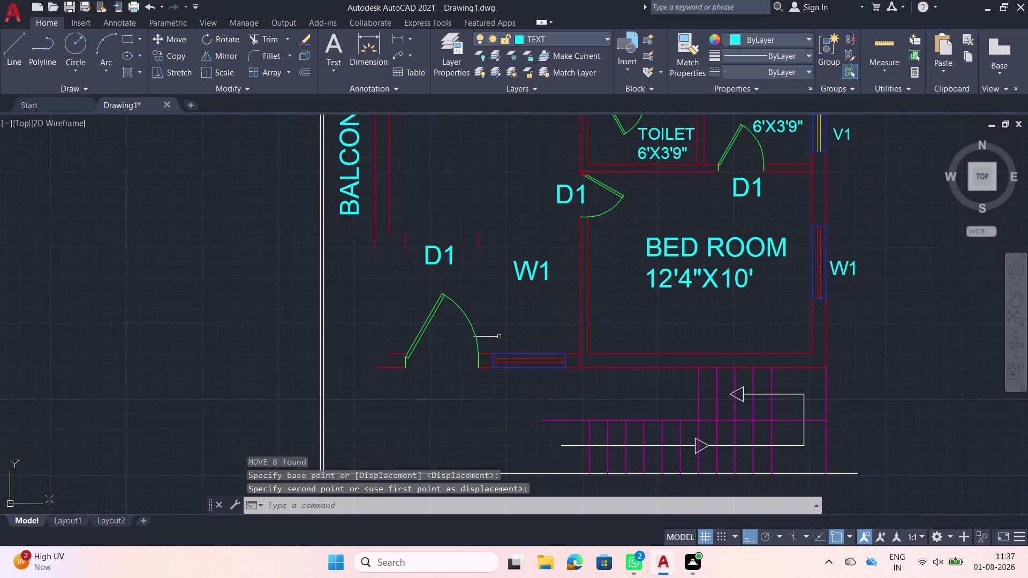
scroll(up, 3)
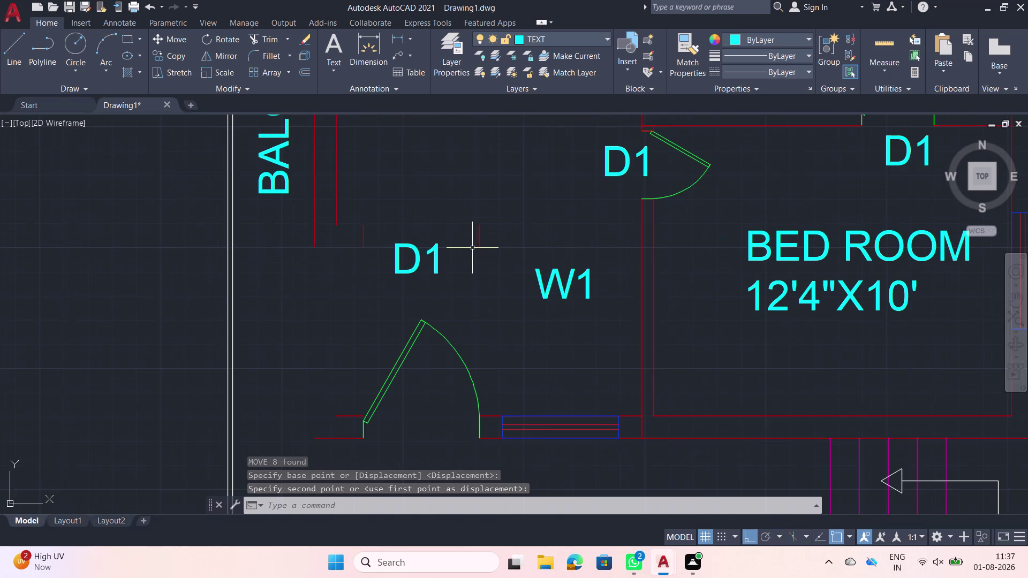
scroll(up, 3)
Select the D1 and W1 labels together with the two short wall ticks.
click(492, 240)
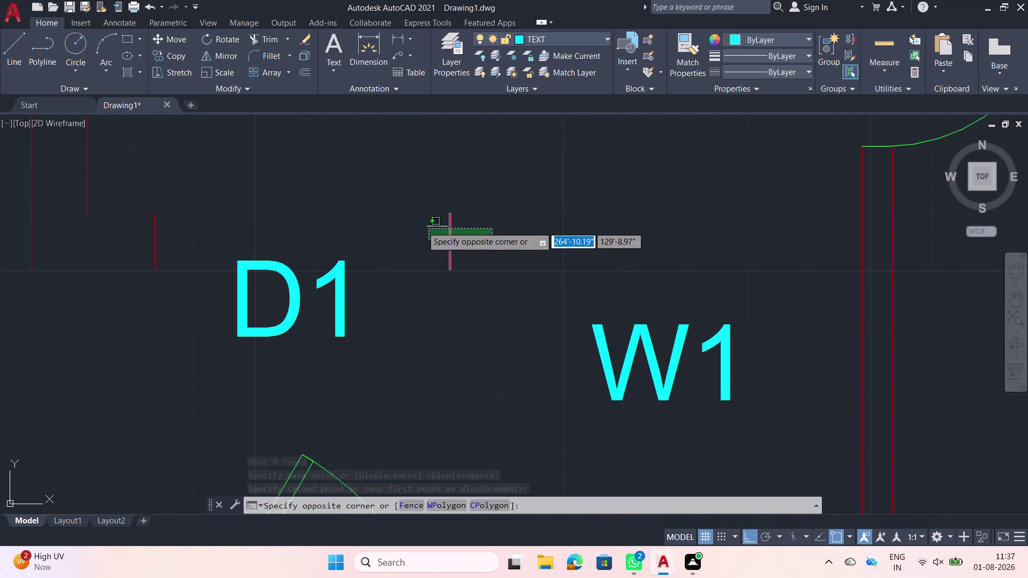
click(417, 224)
click(784, 372)
click(292, 227)
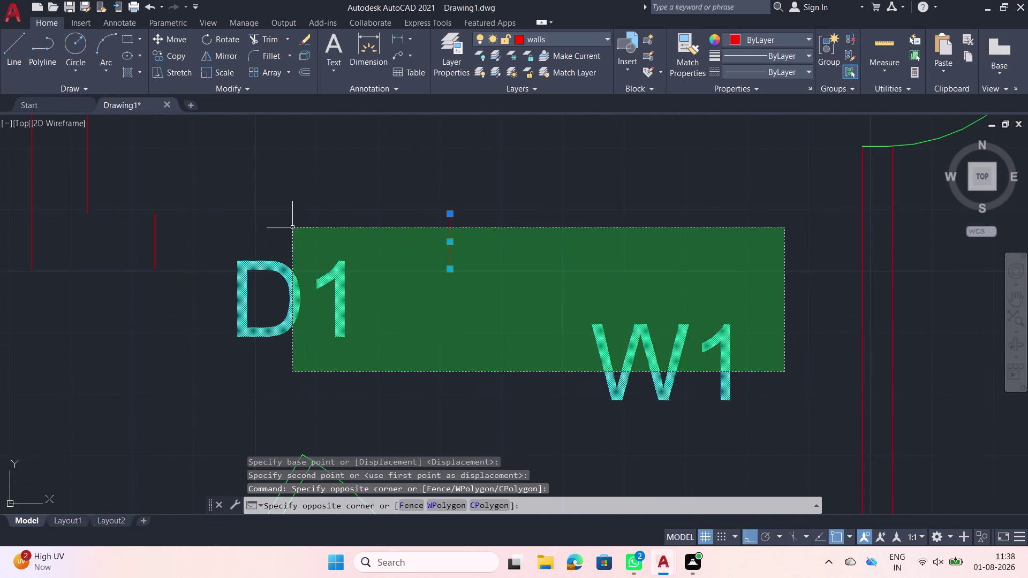
middle_drag(236, 248, 467, 243)
click(424, 244)
click(368, 232)
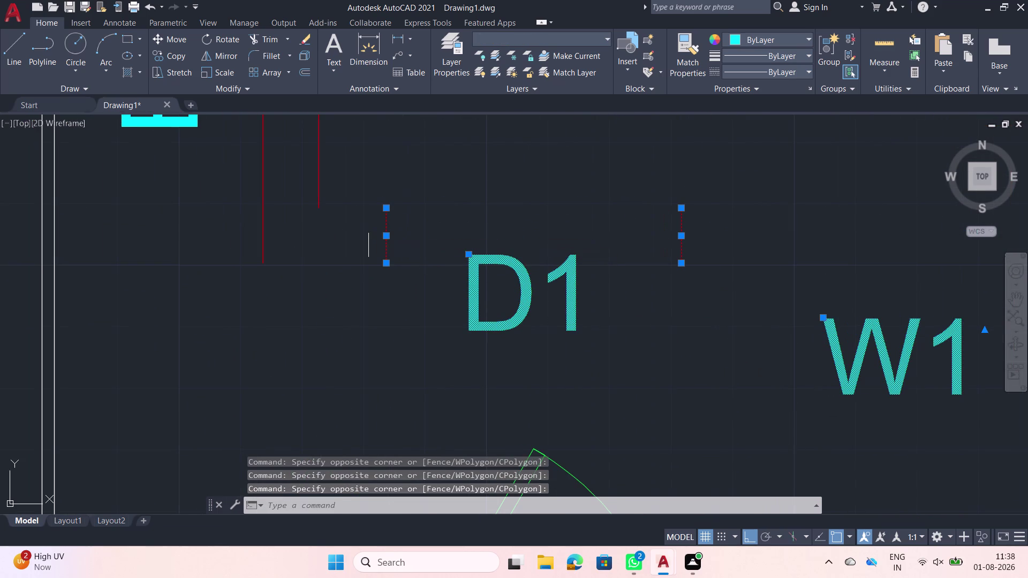
Move the labels and ticks 6'-7" down beneath the relocated door and window.
key(m)
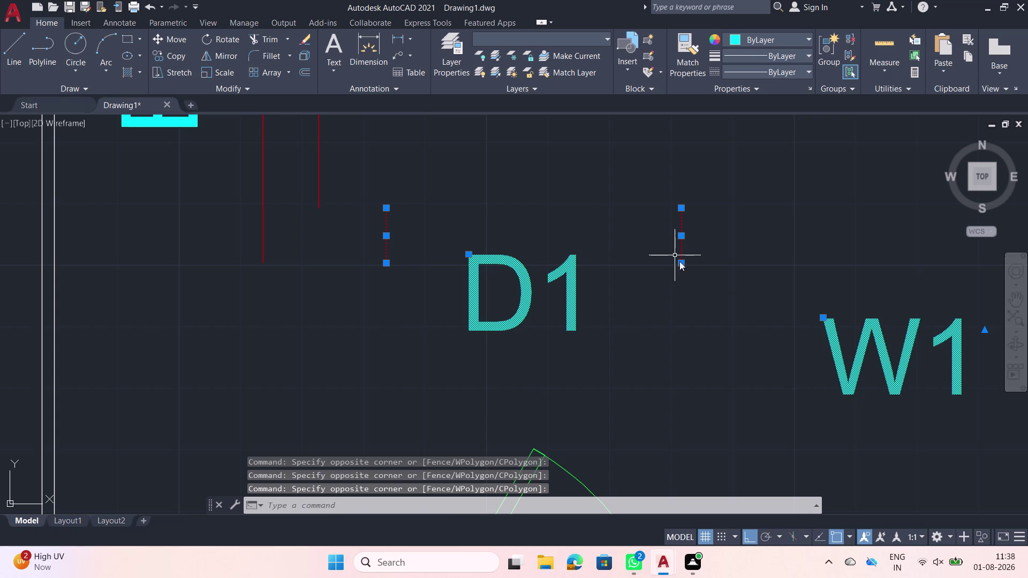
key(space)
click(679, 262)
scroll(down, 3)
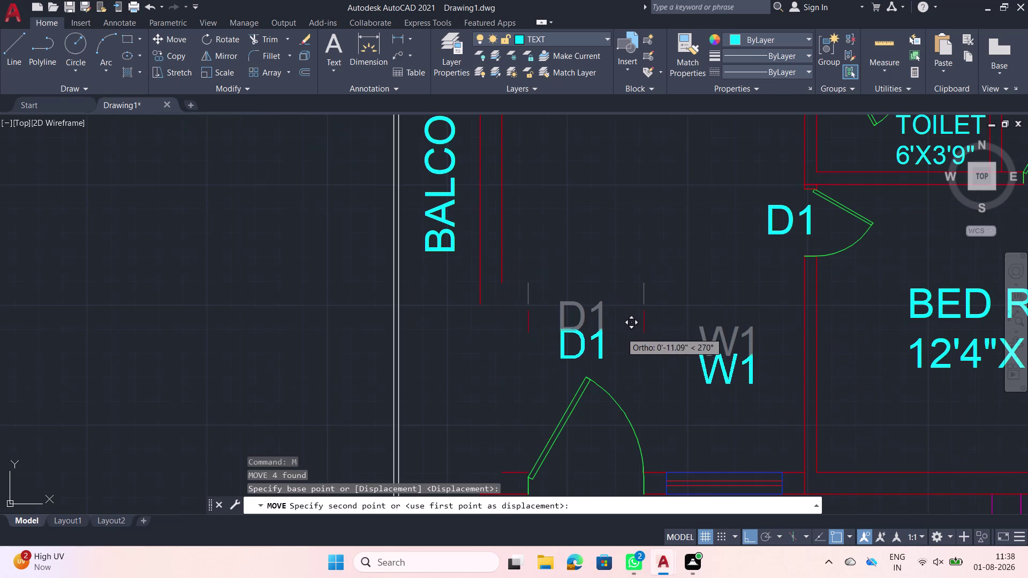
middle_drag(620, 356, 605, 210)
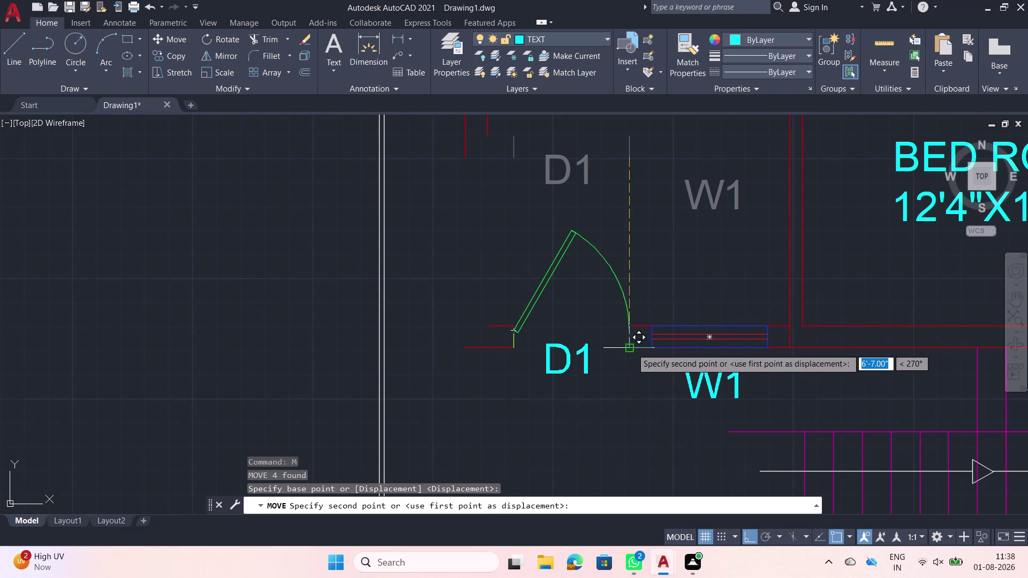
click(631, 348)
middle_drag(494, 271, 511, 291)
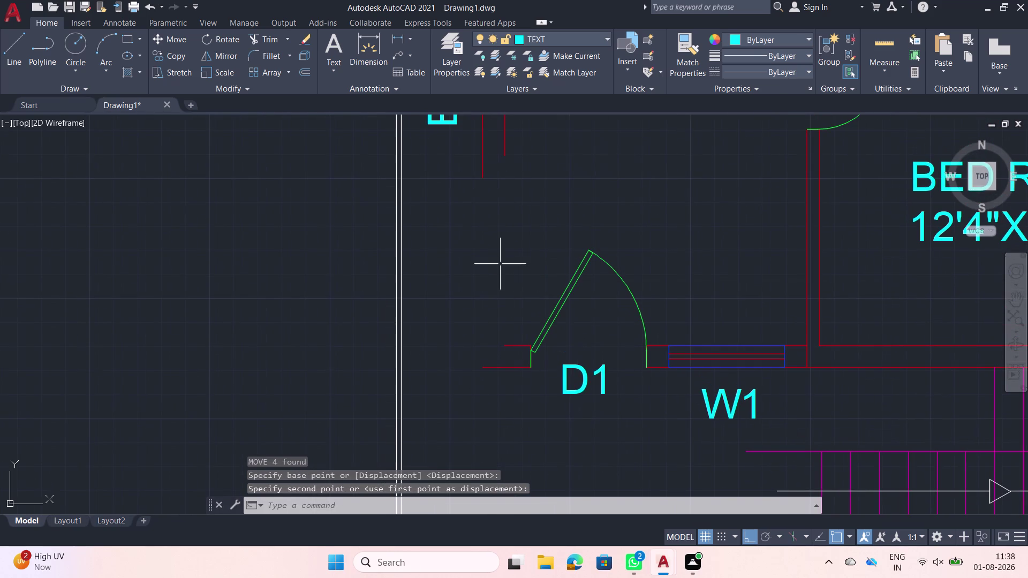
Extend the balcony-side wall lines with an EX fence selection.
key(Escape)
text(E)
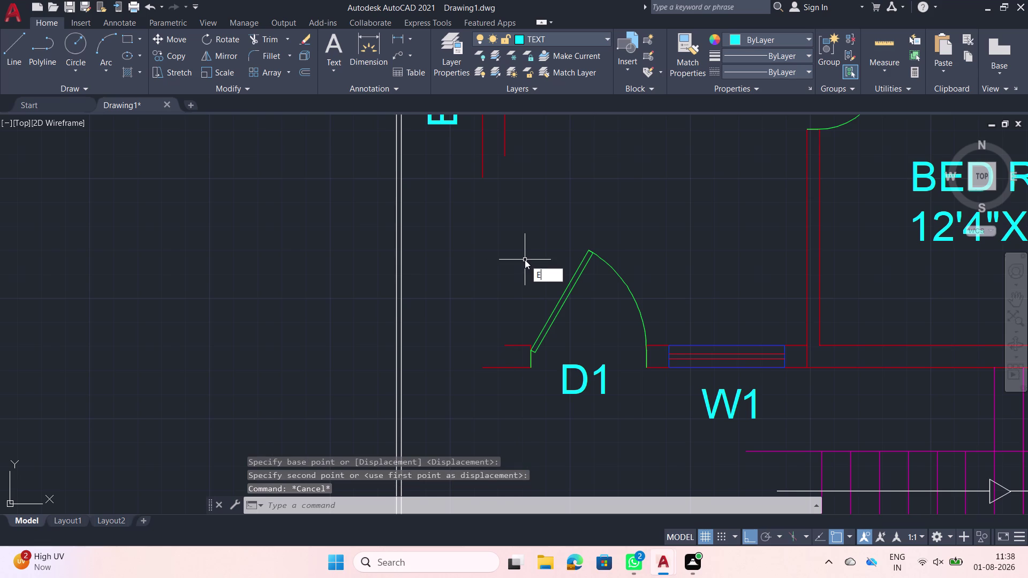
text(X)
key(space)
click(531, 139)
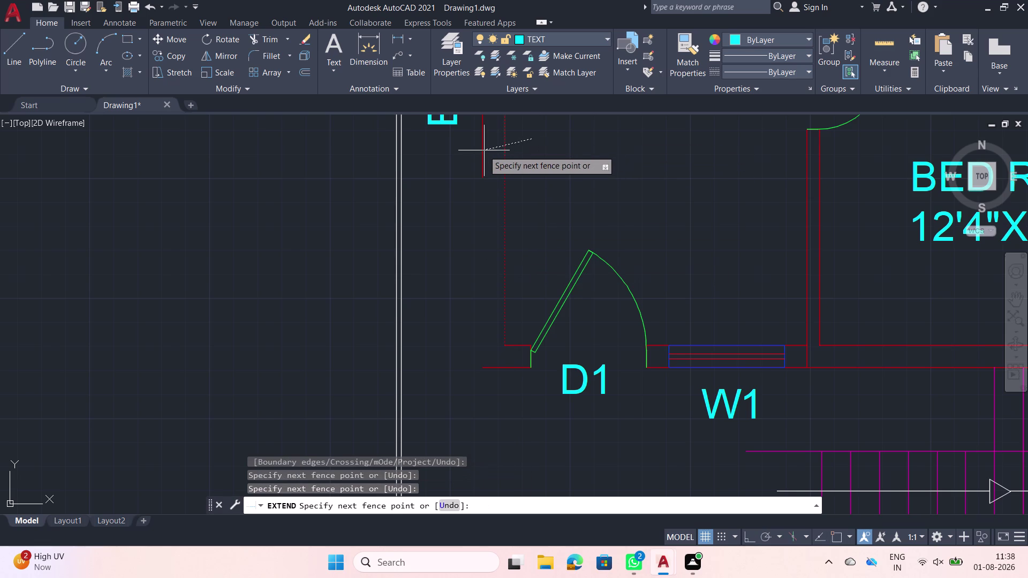
click(472, 155)
End the extend and open the right plan's KITCHEN 12'4"X6' label for editing.
scroll(down, 3)
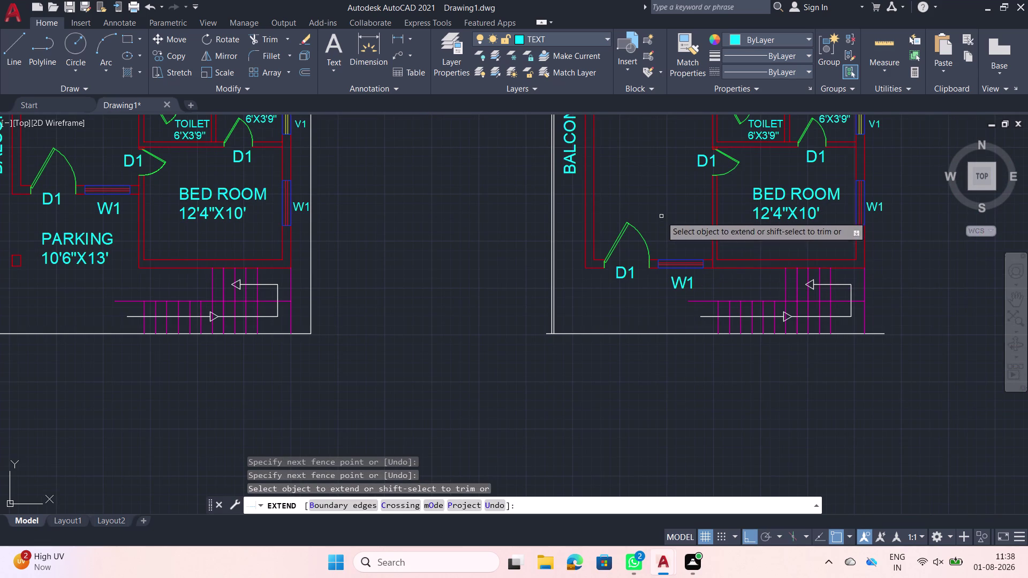
middle_drag(661, 216, 634, 243)
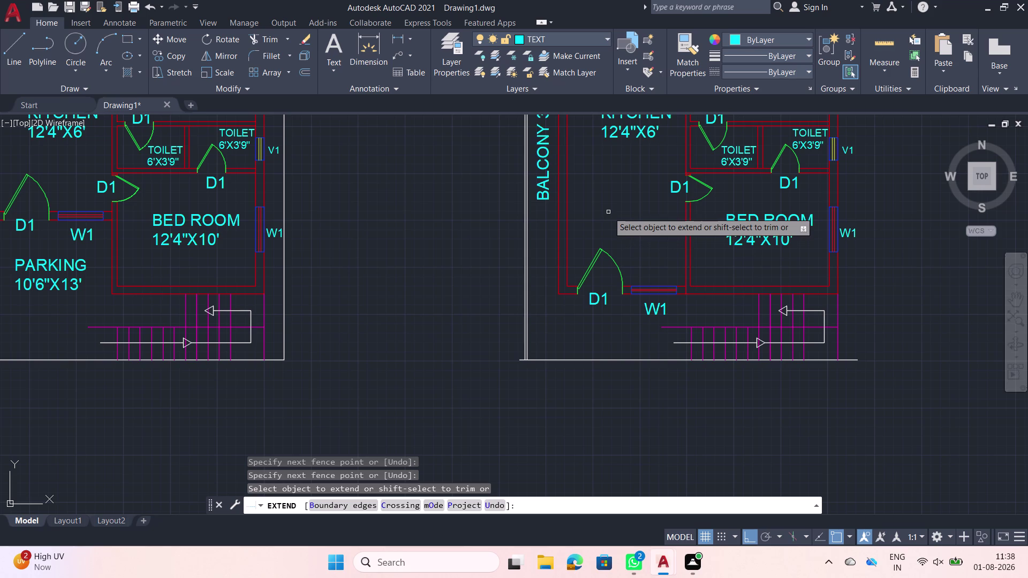
key(Escape)
middle_drag(641, 177, 624, 266)
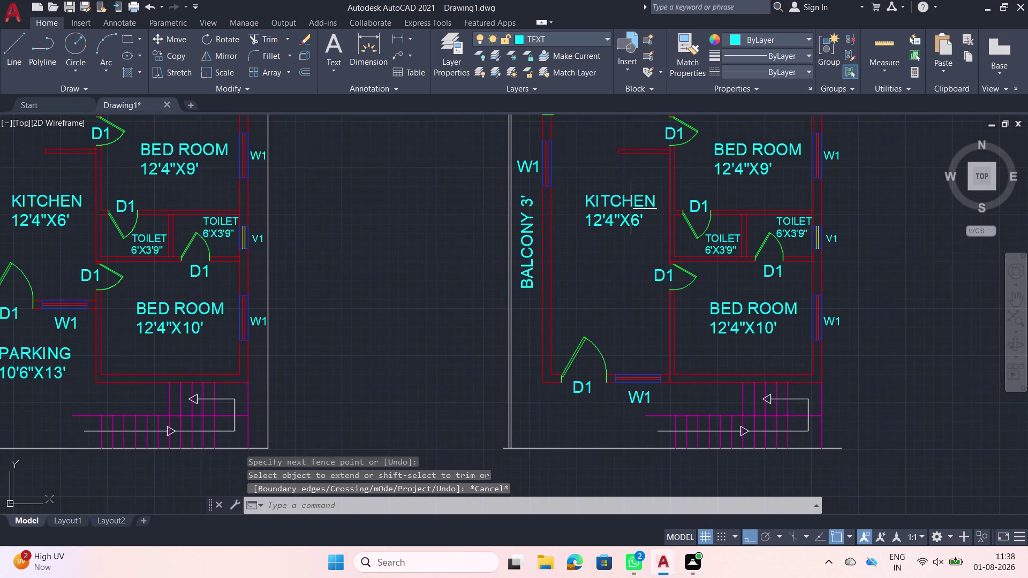
double_click(607, 201)
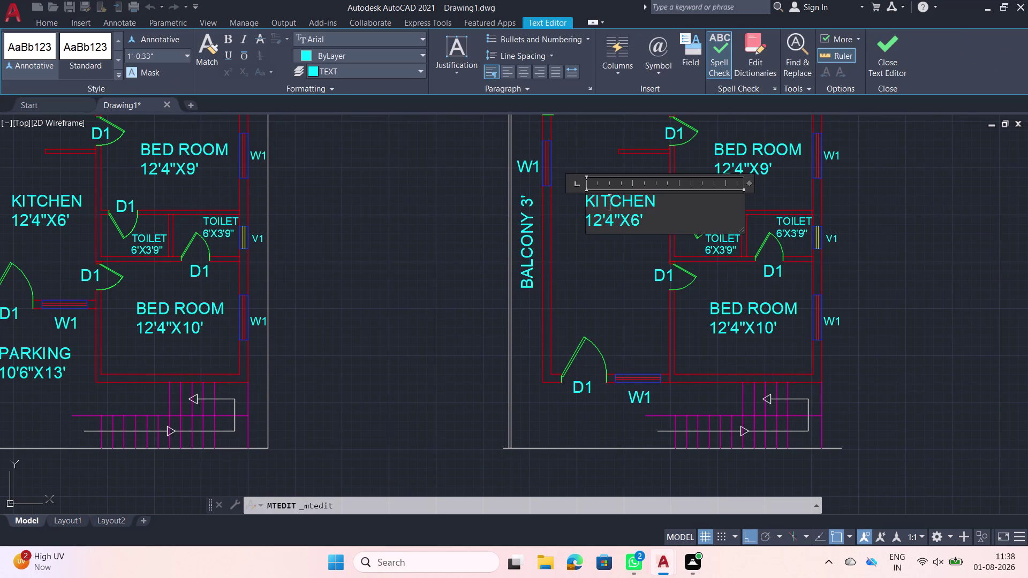
Replace KITCHEN with HALL and start changing the room size to 19'6".
drag(658, 198, 588, 193)
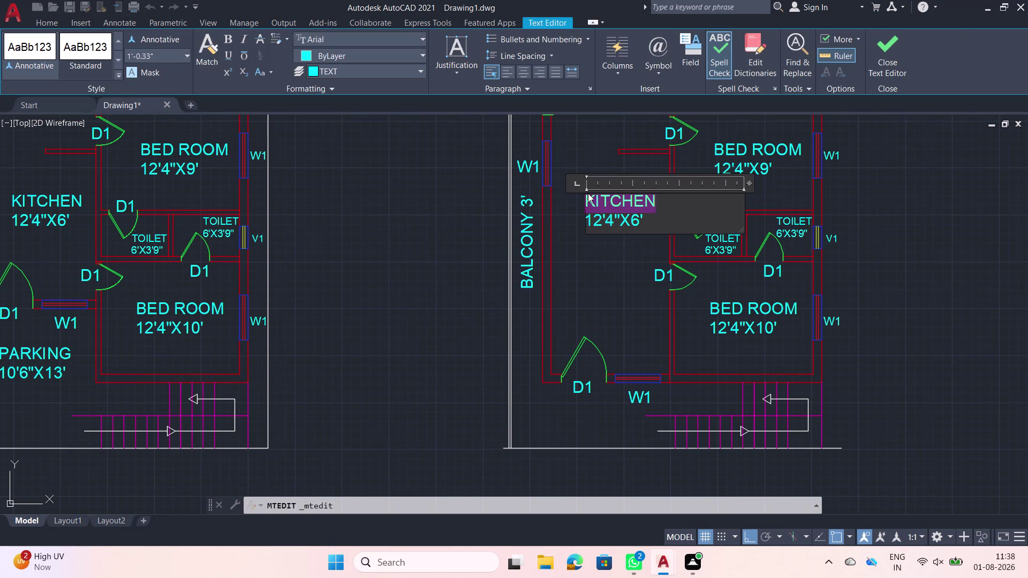
text(HA)
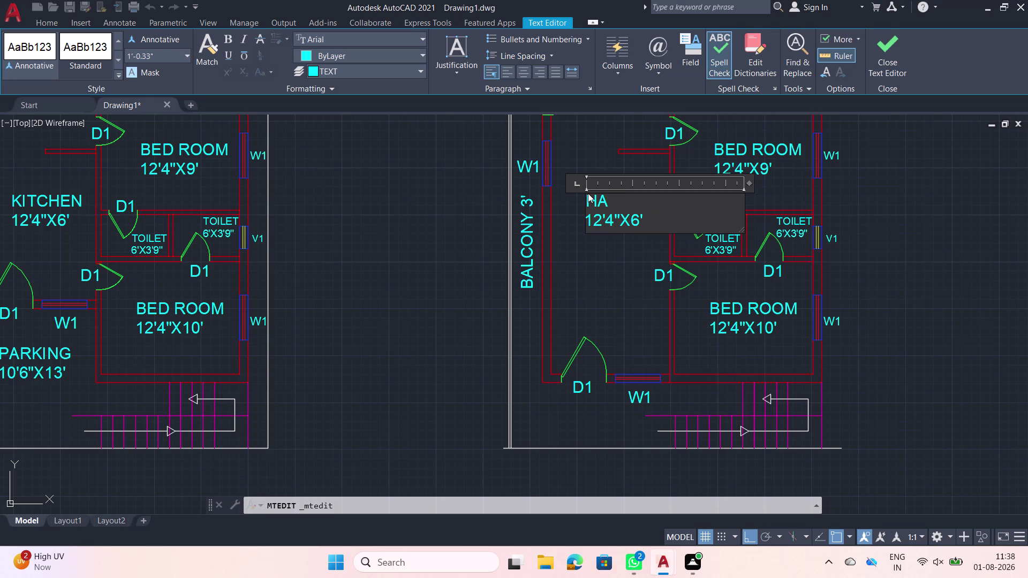
text(LL)
click(631, 223)
key(Delete)
text(19)
text('6")
key(BackSpace)
key(Delete)
key(shift+quotedbl)
Fix the size characters so the label reads HALL 10'6"X19'6".
click(603, 218)
key(BackSpace)
key(0)
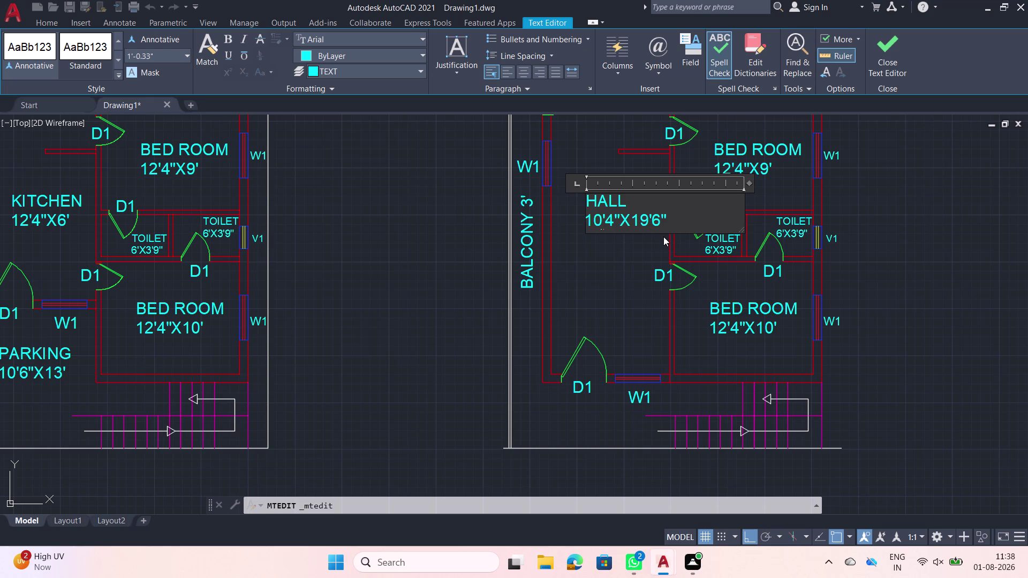
key(Right)
key(BackSpace)
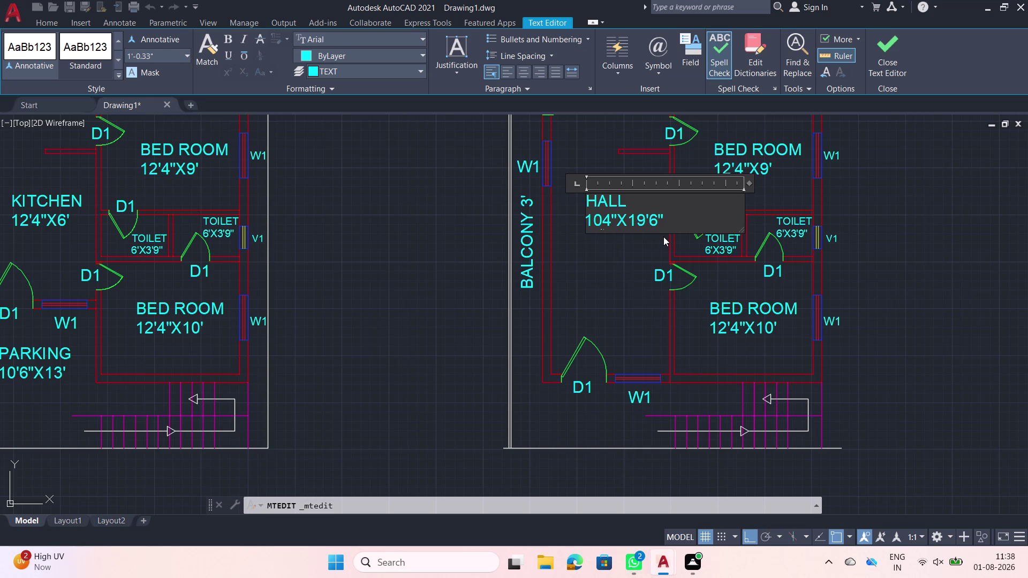
key(apostrophe)
key(Delete)
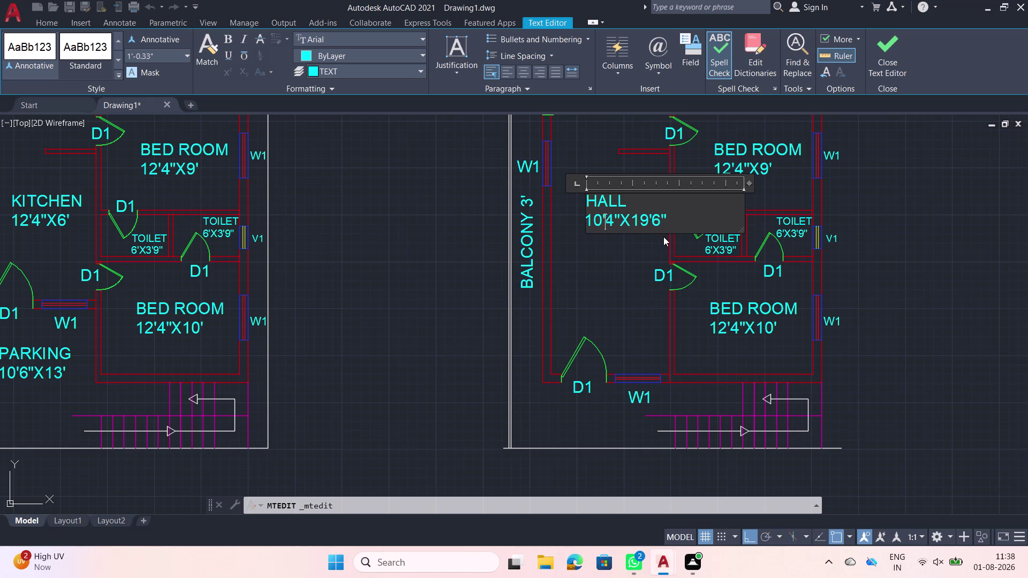
key(6)
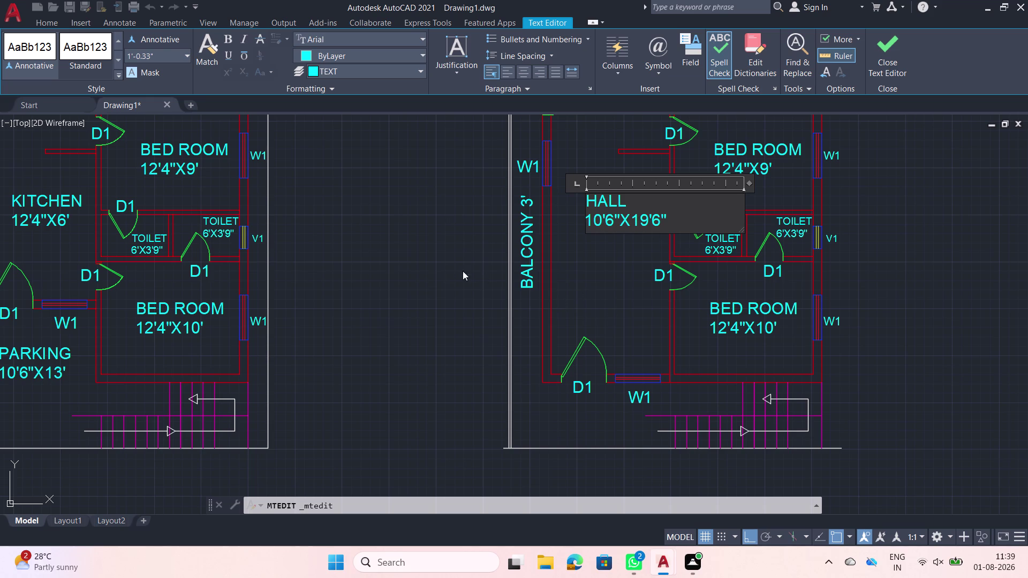
middle_drag(425, 266, 779, 309)
Replace the word KITCHEN in the left plan's label with HALL.
double_click(381, 239)
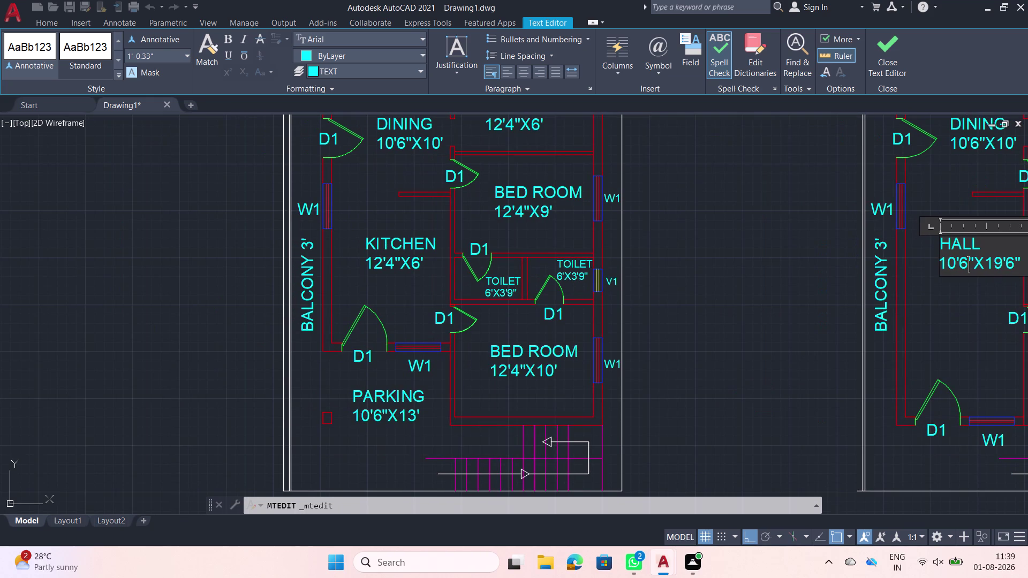
double_click(393, 242)
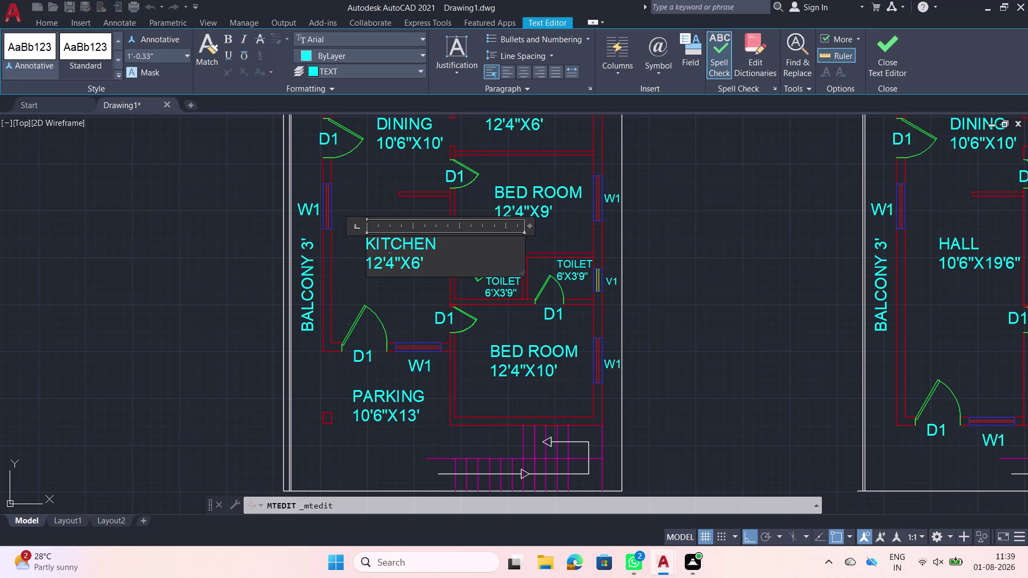
drag(436, 247, 367, 243)
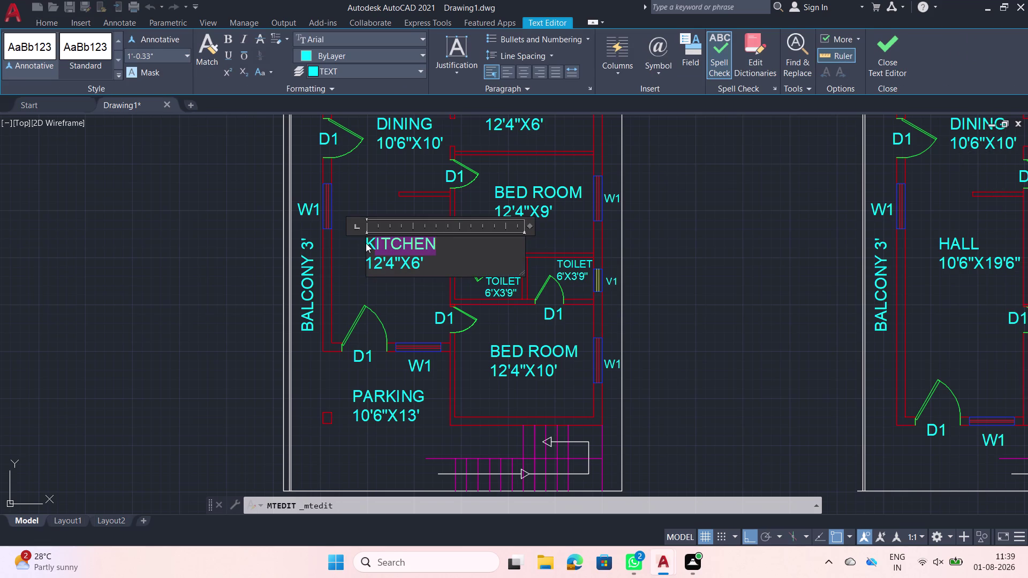
text(HALL)
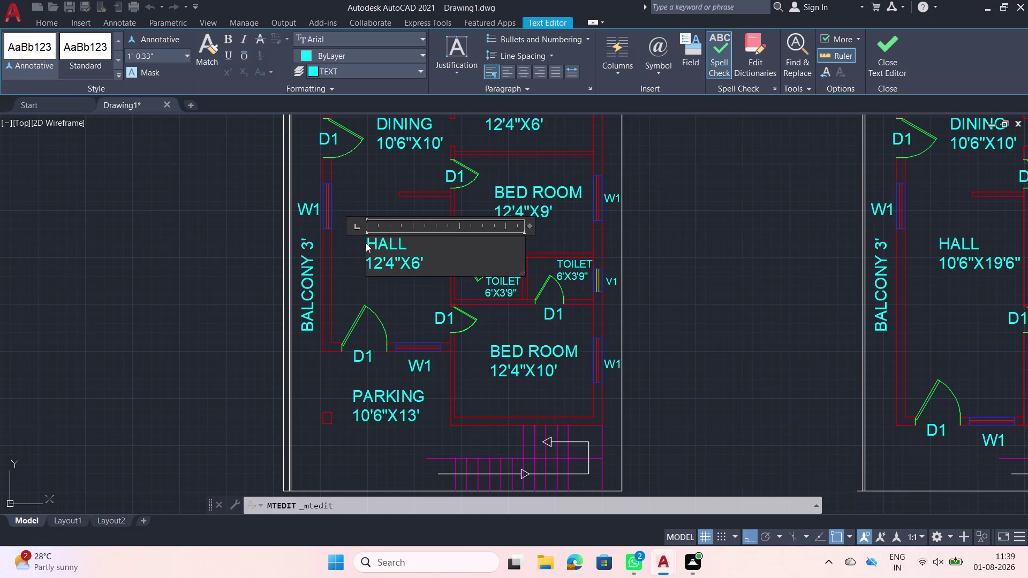
Rewrite the label's dimensions line to 10'6"X13'.
key(Down)
key(Down)
key(BackSpace)
key(Delete)
text(13)
key(Left)
key(Left)
key(Left)
key(BackSpace)
key(BackSpace)
key(BackSpace)
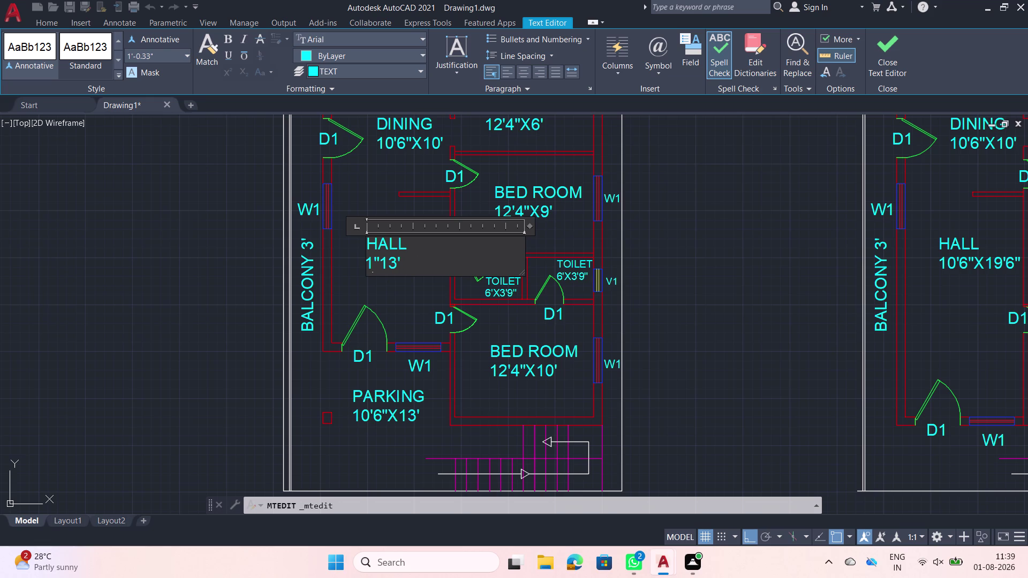
key(0)
key(Return)
key(BackSpace)
text('6")
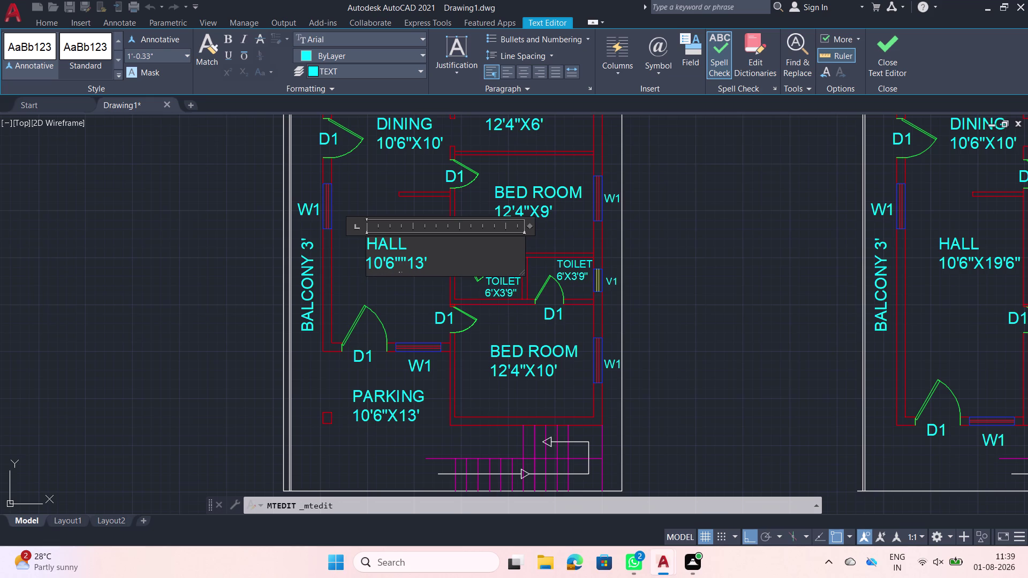
key(BackSpace)
key(x)
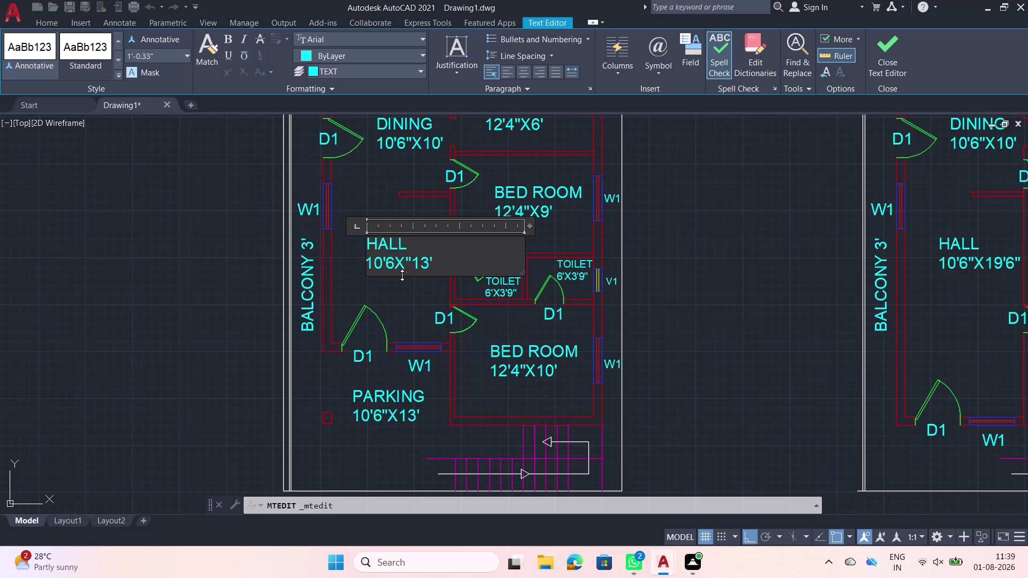
click(400, 299)
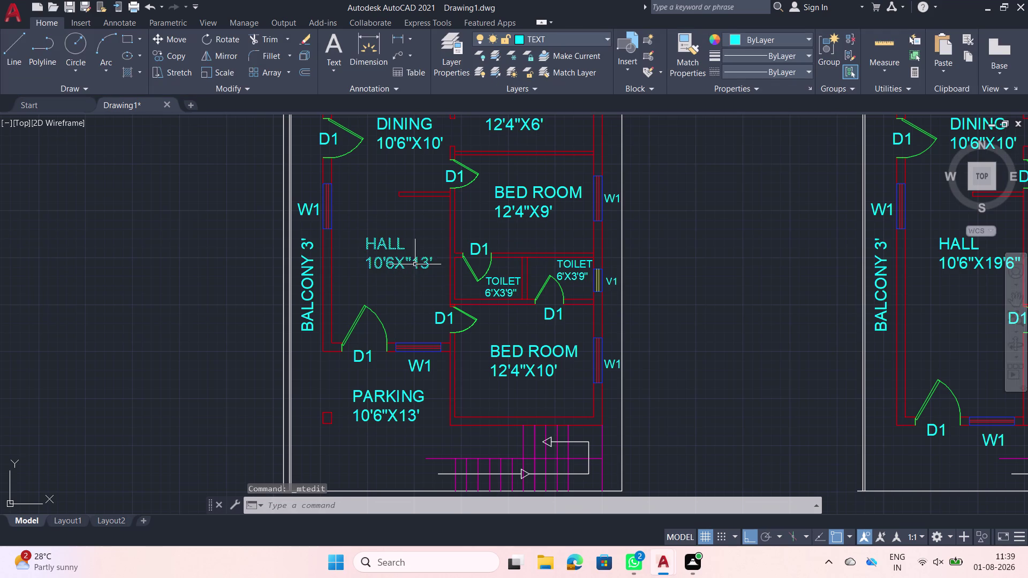
Fix the stray quote marks so the HALL label reads 10'6"X13'.
double_click(406, 258)
scroll(up, 3)
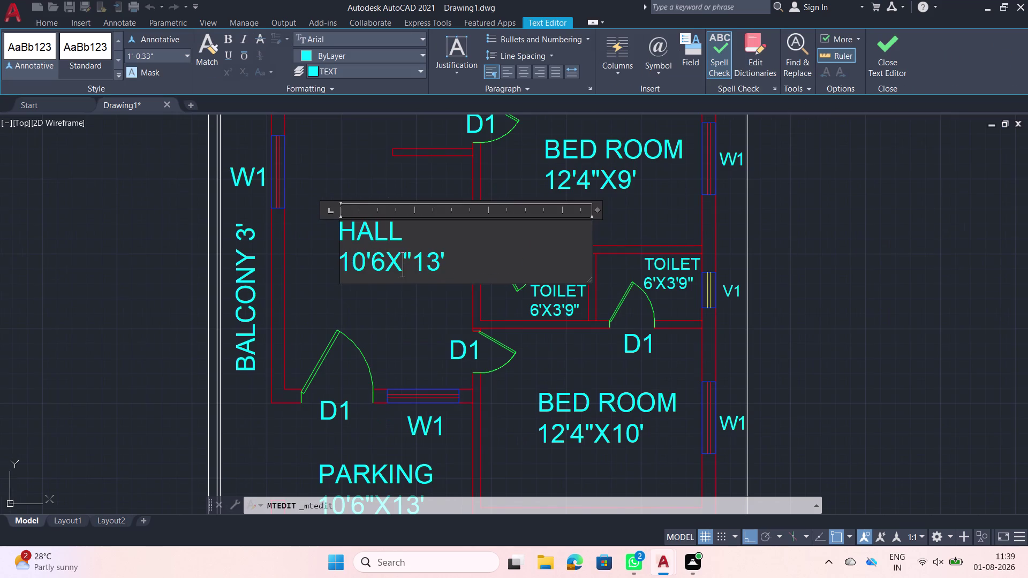
key(Delete)
click(388, 261)
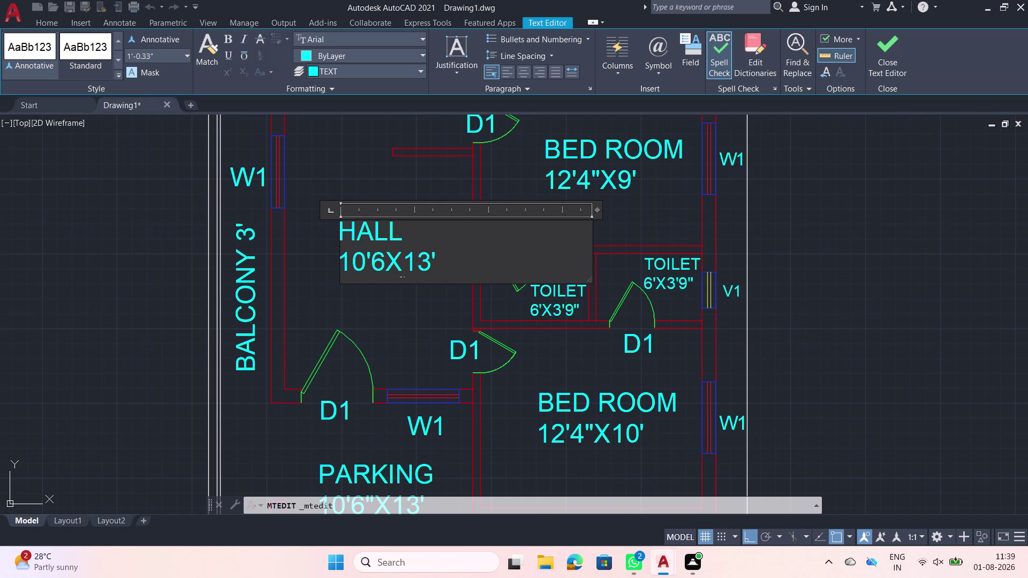
key(apostrophe)
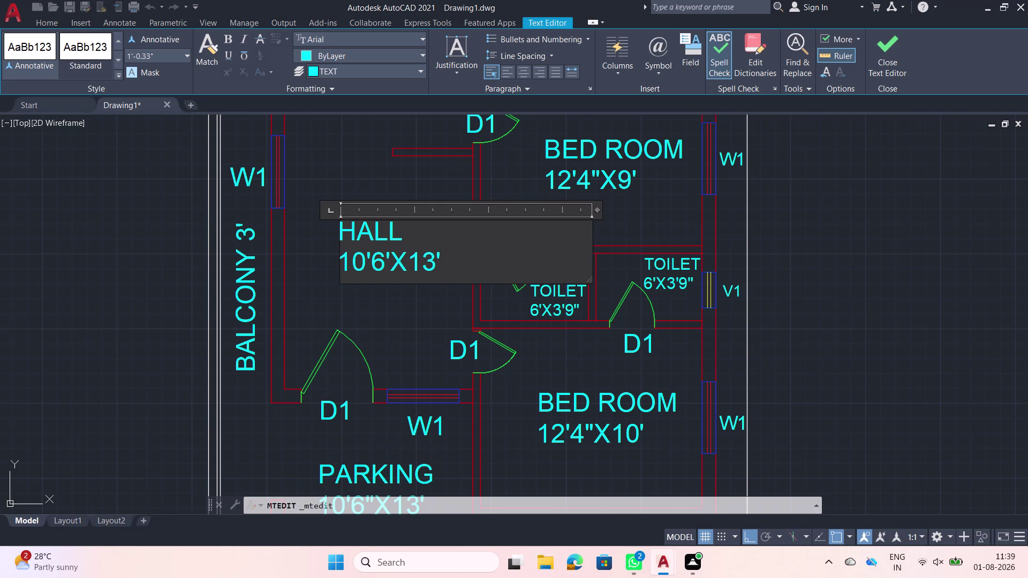
key(BackSpace)
key(shift+quotedbl)
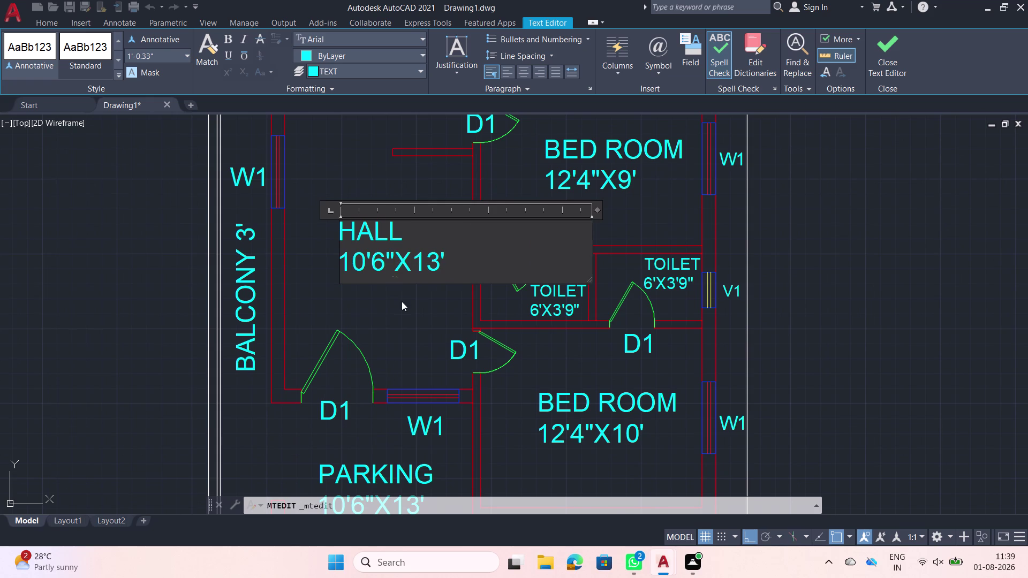
click(402, 301)
scroll(down, 3)
middle_drag(404, 260, 356, 266)
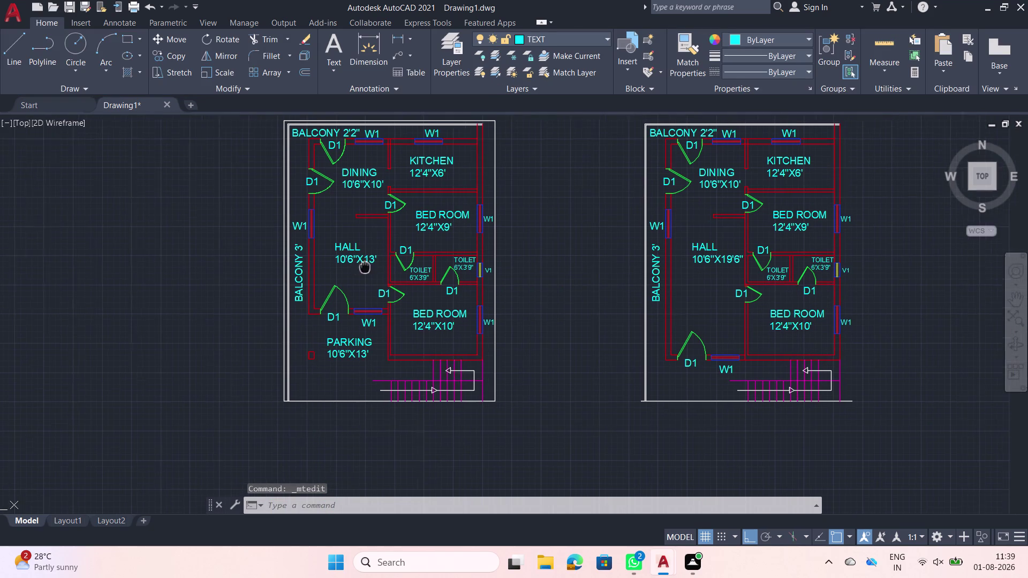
middle_drag(356, 266, 320, 275)
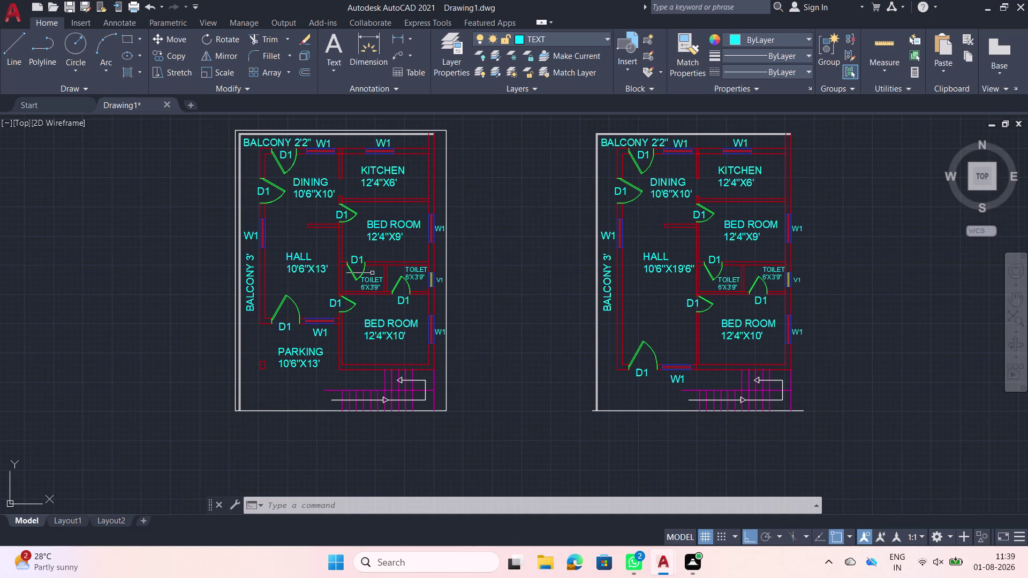
middle_drag(653, 305, 599, 297)
scroll(up, 3)
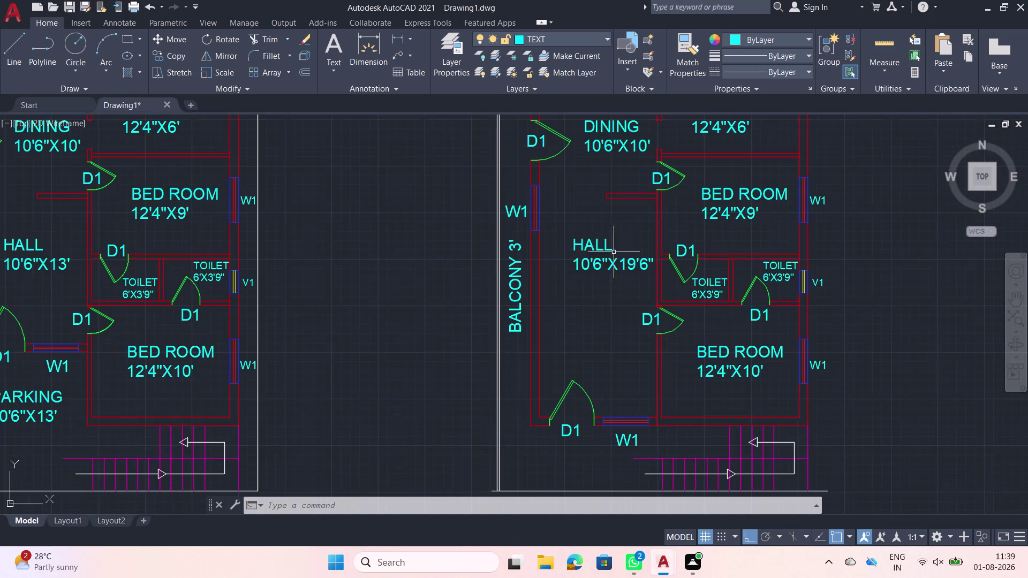
Move the right plan's HALL 10'6"X19'6" label lower in the hall, with Ortho off.
click(587, 252)
text(M)
key(space)
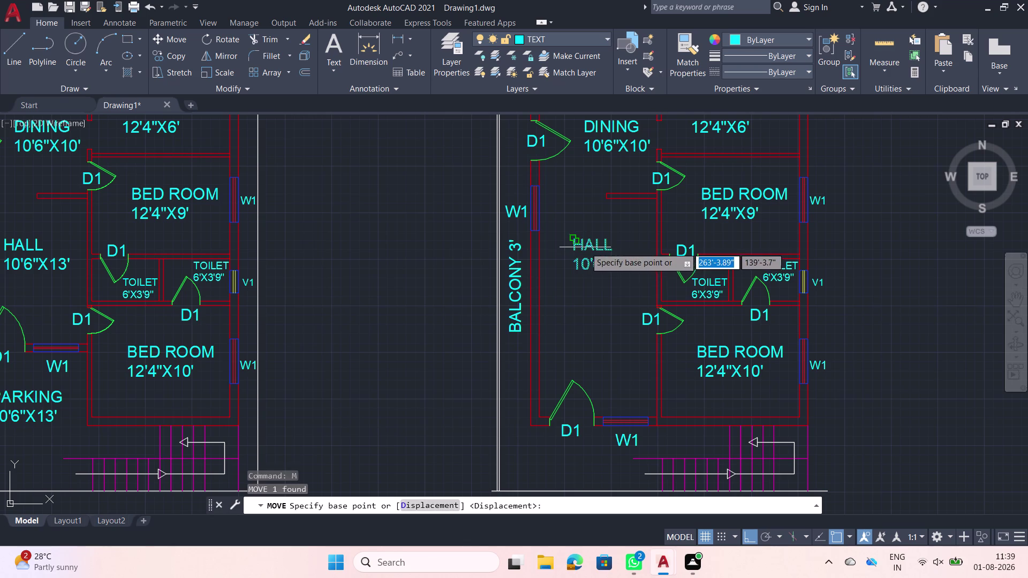
click(585, 247)
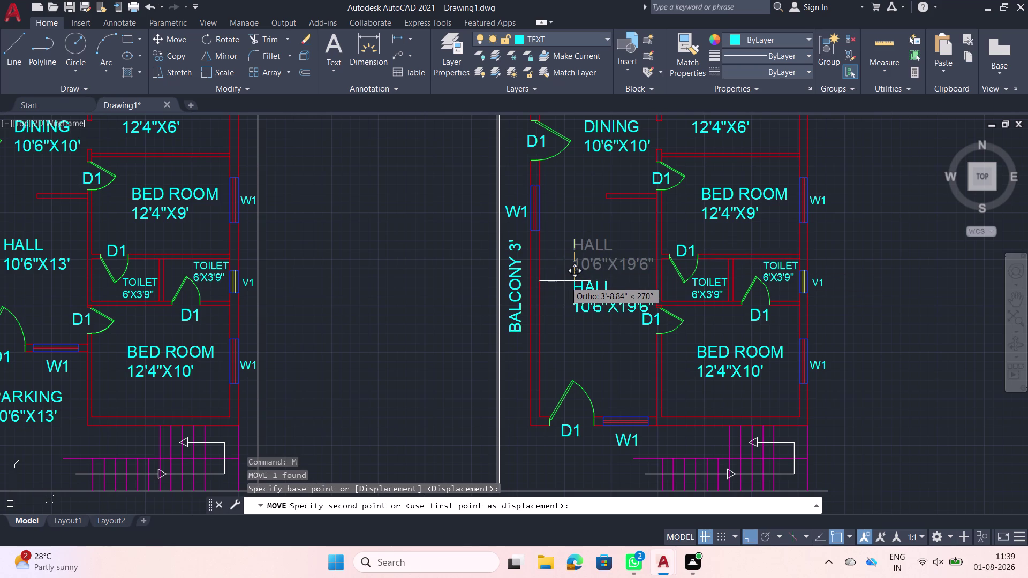
key(F8)
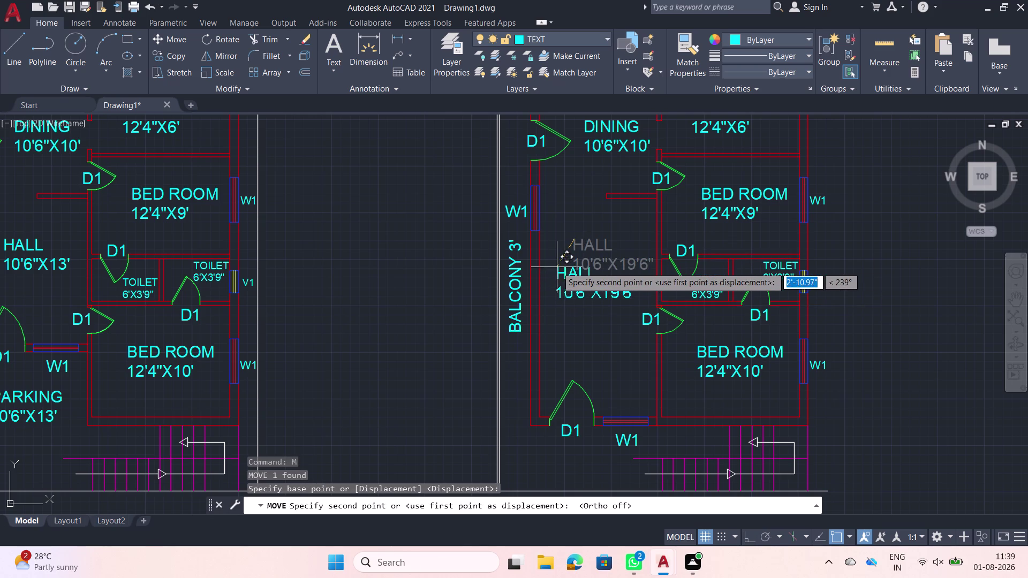
scroll(up, 3)
click(570, 262)
scroll(down, 3)
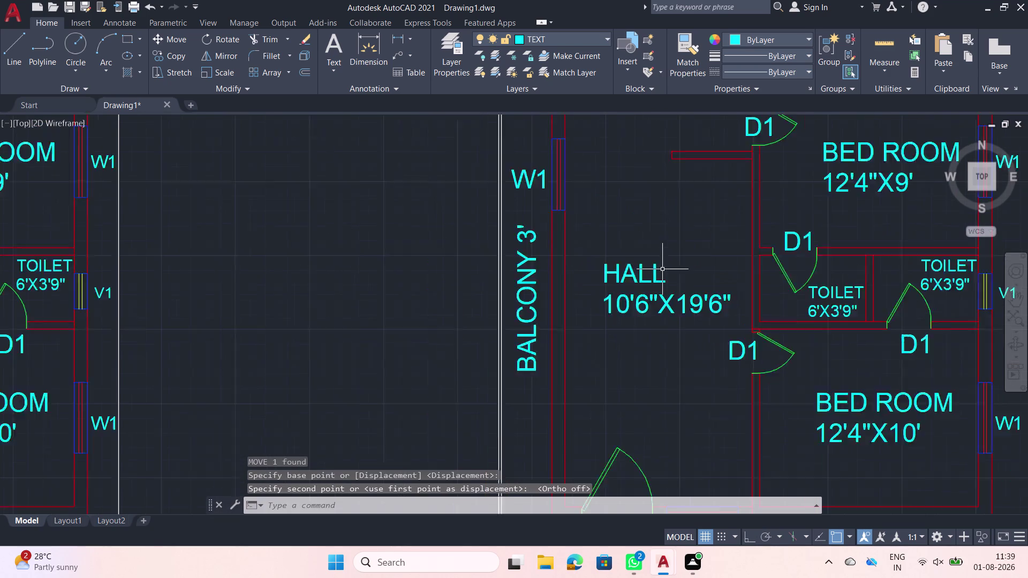
middle_drag(684, 261, 497, 275)
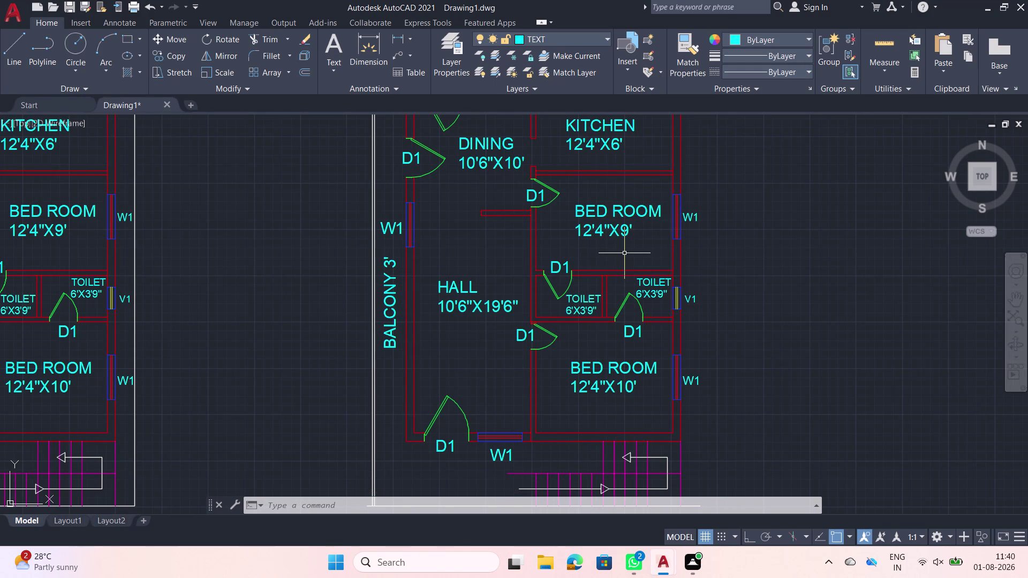
middle_drag(557, 241, 557, 256)
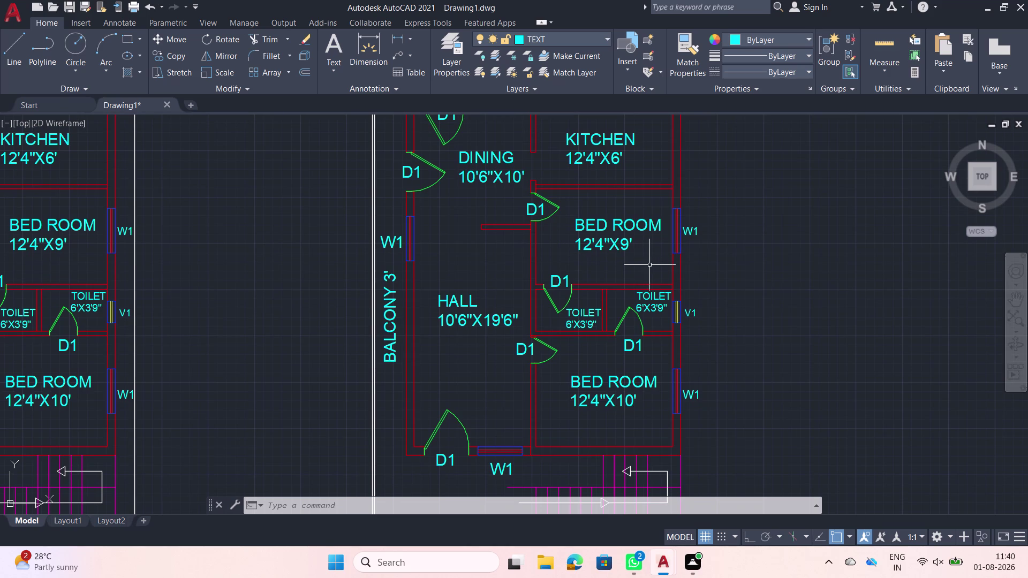
scroll(down, 3)
scroll(down, 3)
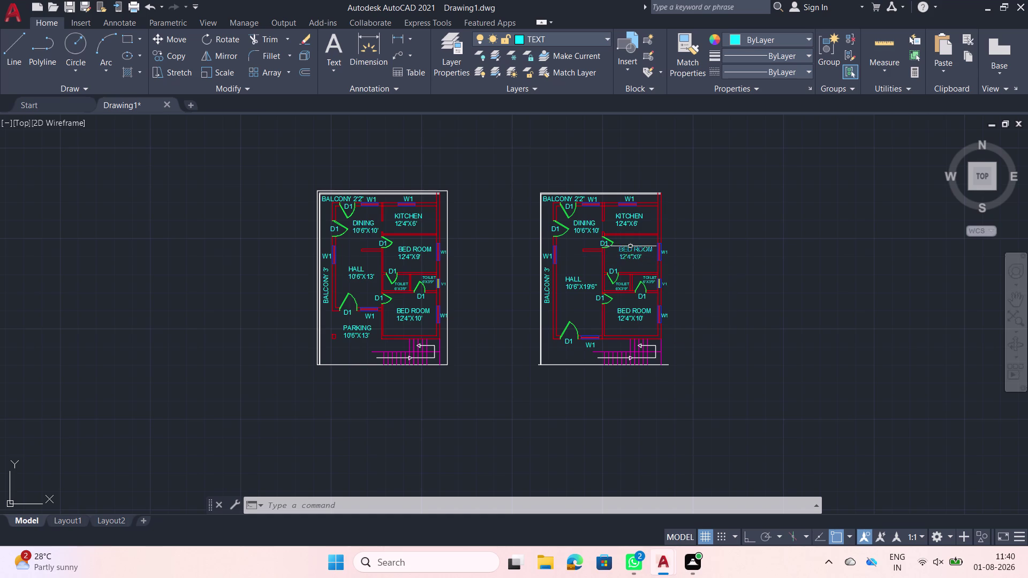
scroll(up, 3)
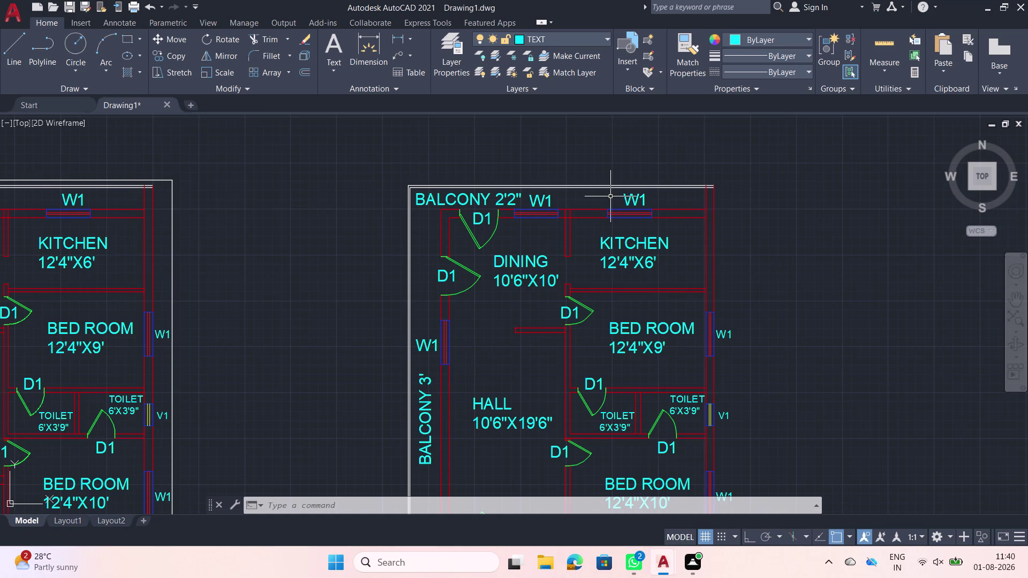
scroll(up, 3)
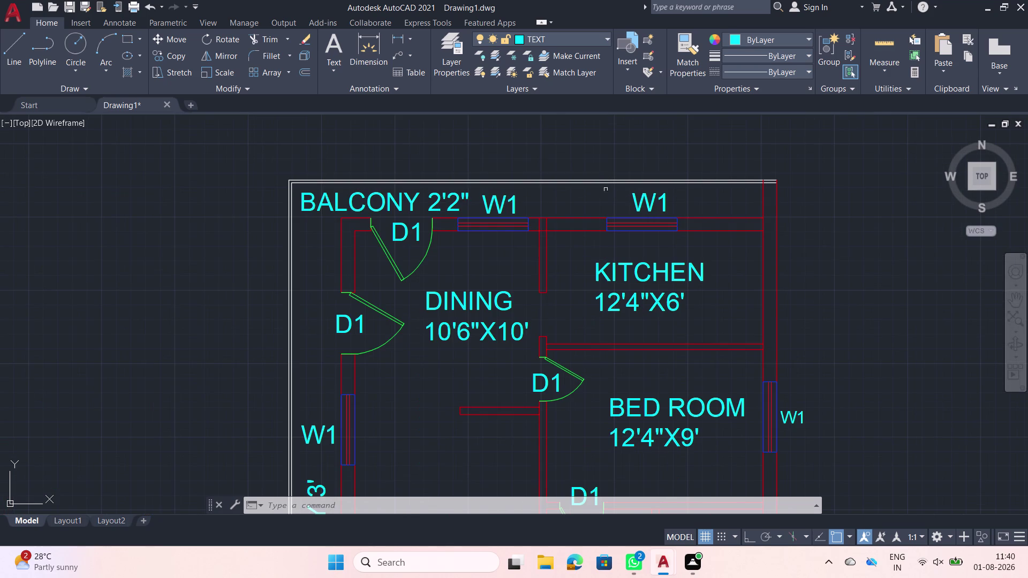
scroll(up, 3)
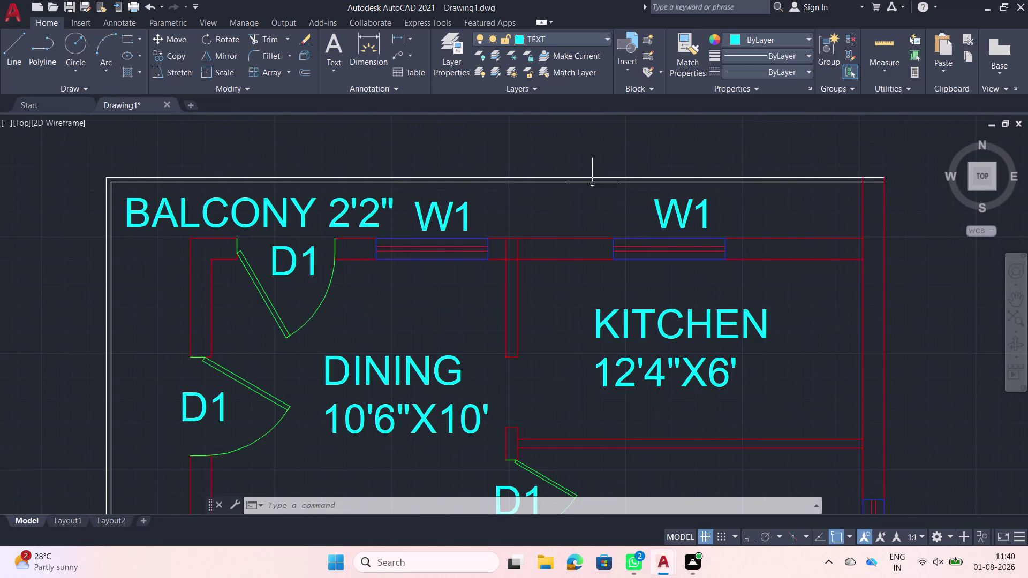
click(592, 182)
key(Delete)
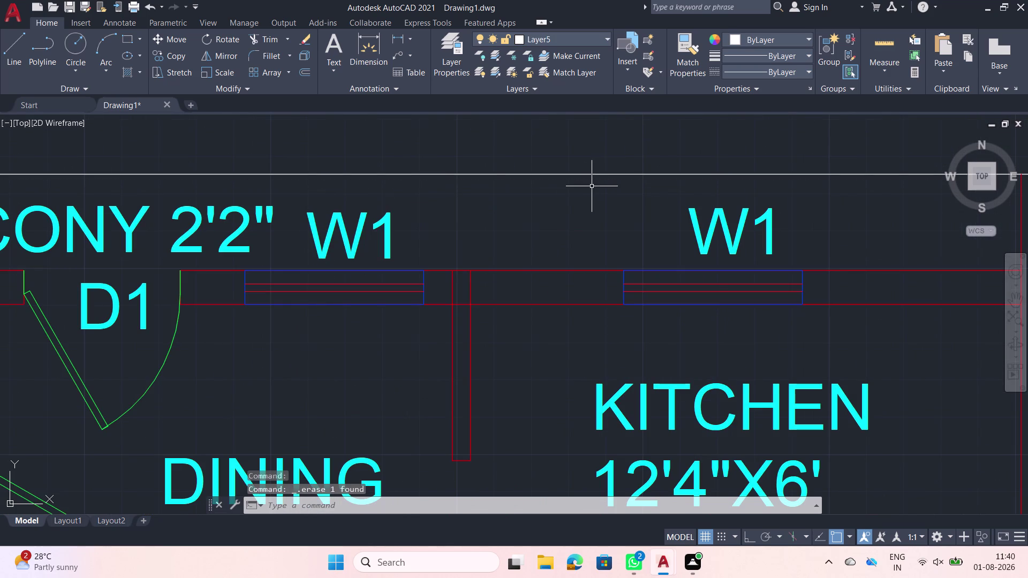
scroll(down, 3)
middle_drag(298, 212, 432, 204)
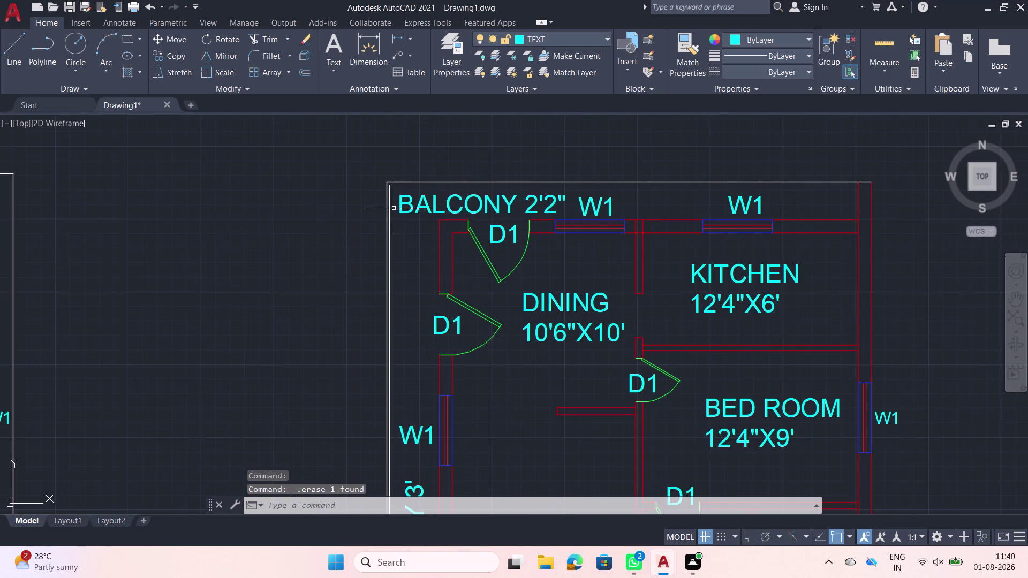
scroll(up, 3)
click(359, 214)
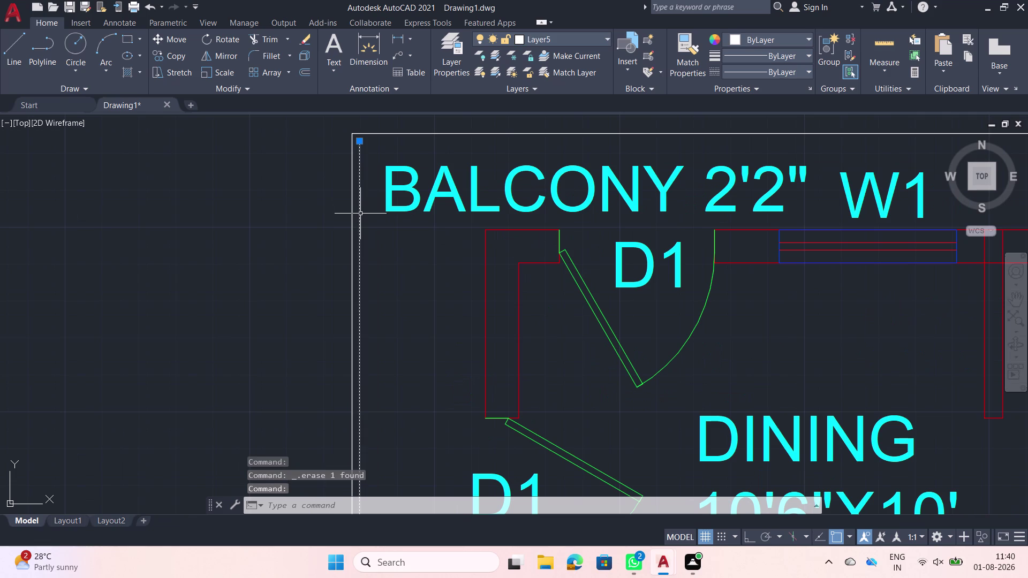
key(Delete)
scroll(down, 3)
scroll(down, 3)
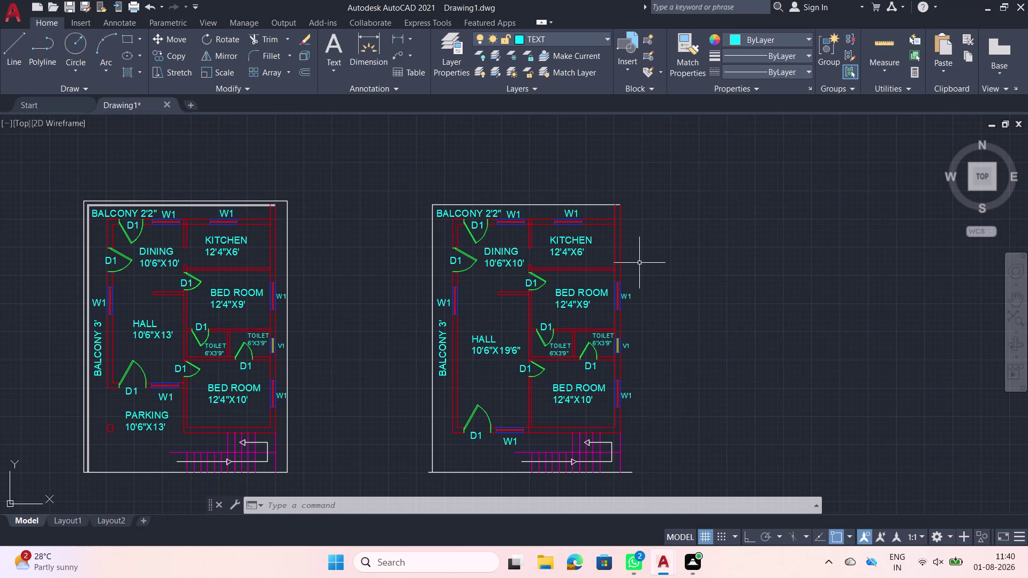
scroll(down, 3)
middle_drag(623, 276, 590, 251)
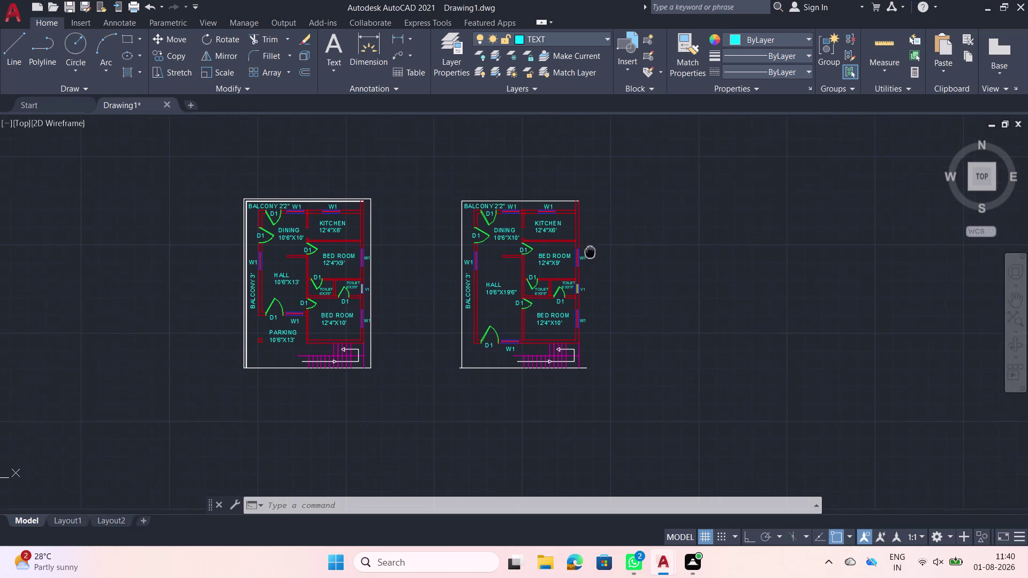
middle_drag(590, 251, 585, 246)
scroll(down, 3)
scroll(up, 3)
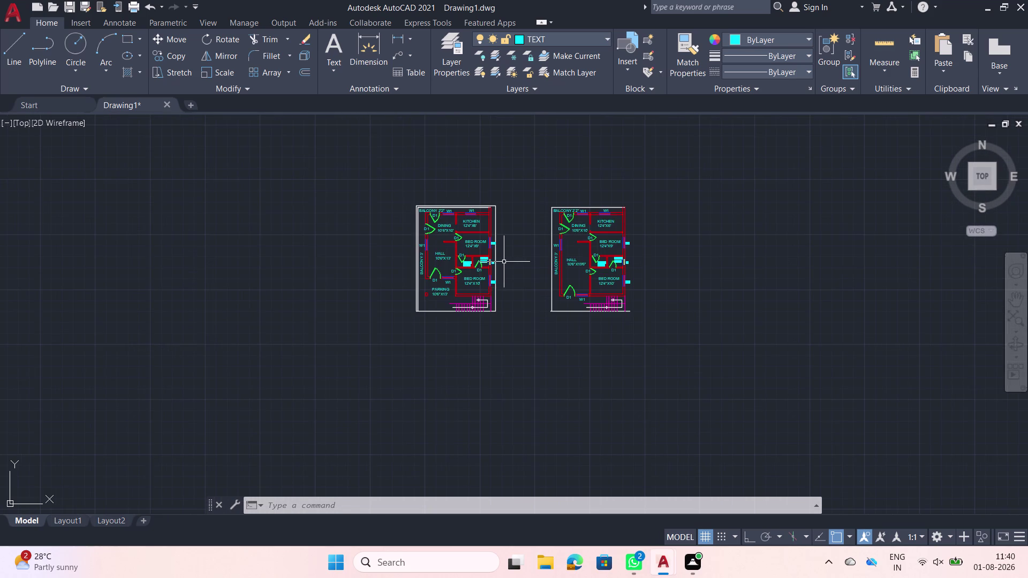
scroll(up, 3)
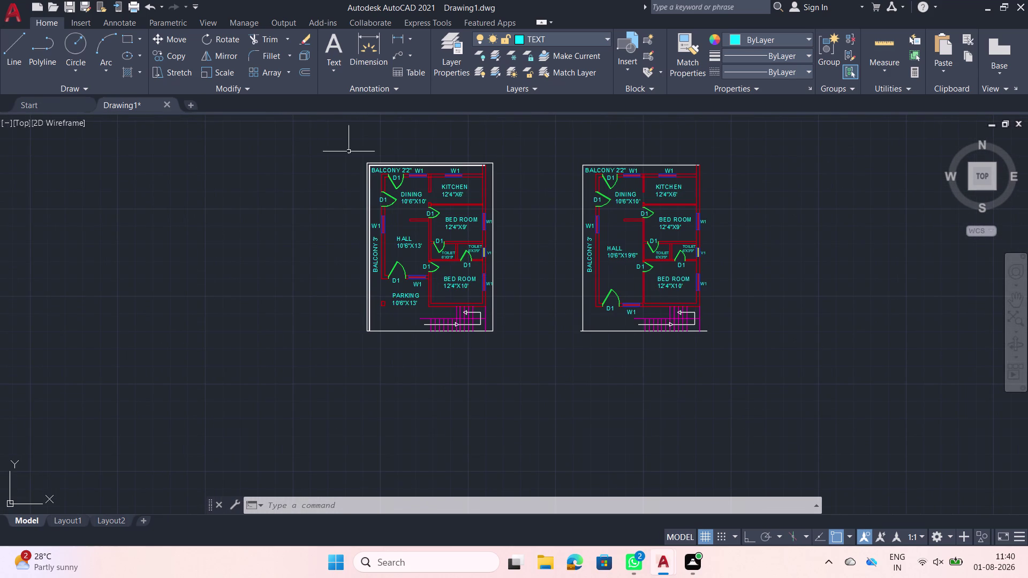
middle_drag(505, 225, 432, 185)
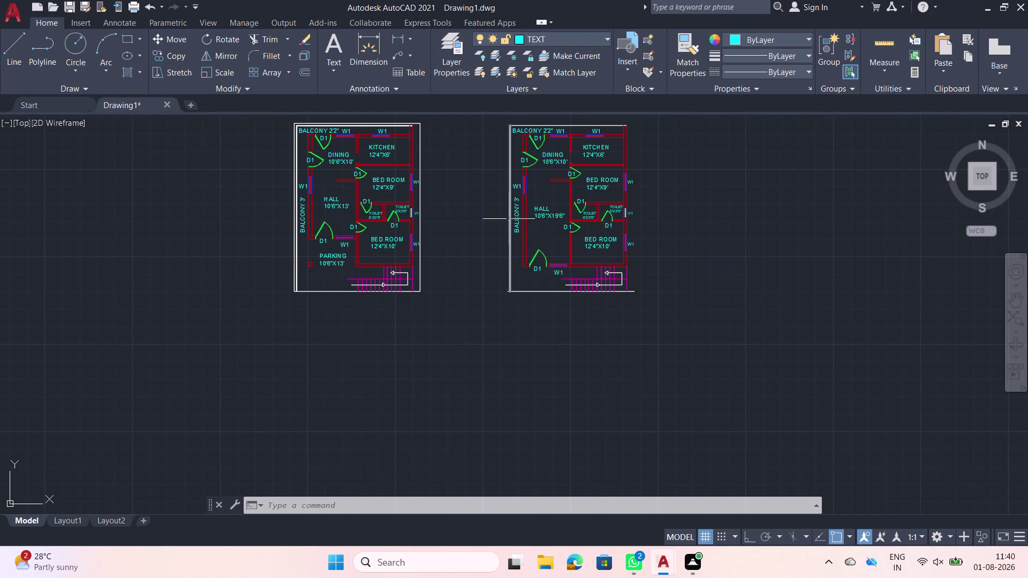
Copy the right plan's BALCONY 3' label to the plan's bottom corner.
scroll(up, 3)
click(528, 218)
text(C)
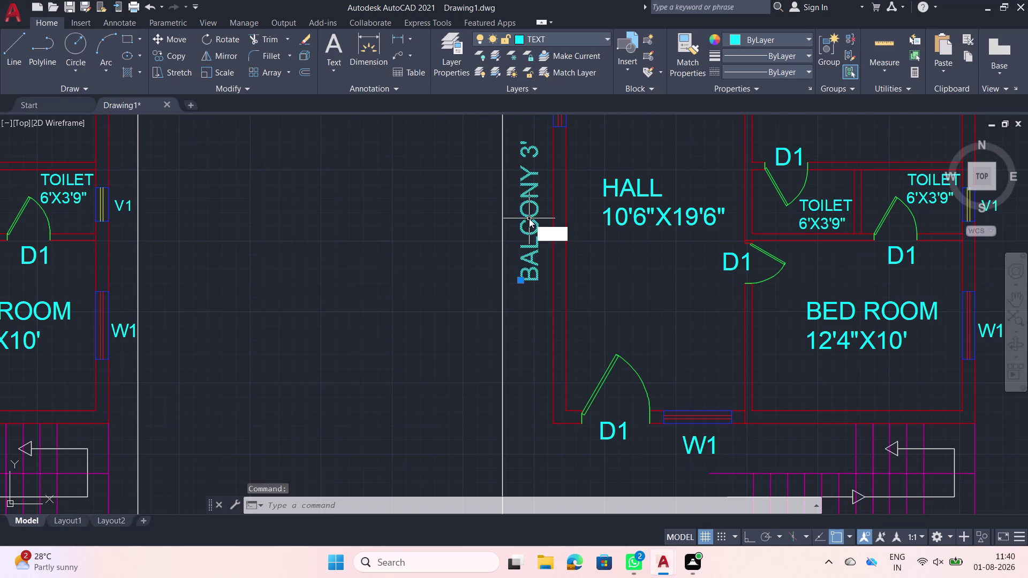
text(O)
key(space)
click(529, 219)
scroll(down, 3)
middle_drag(515, 367, 486, 276)
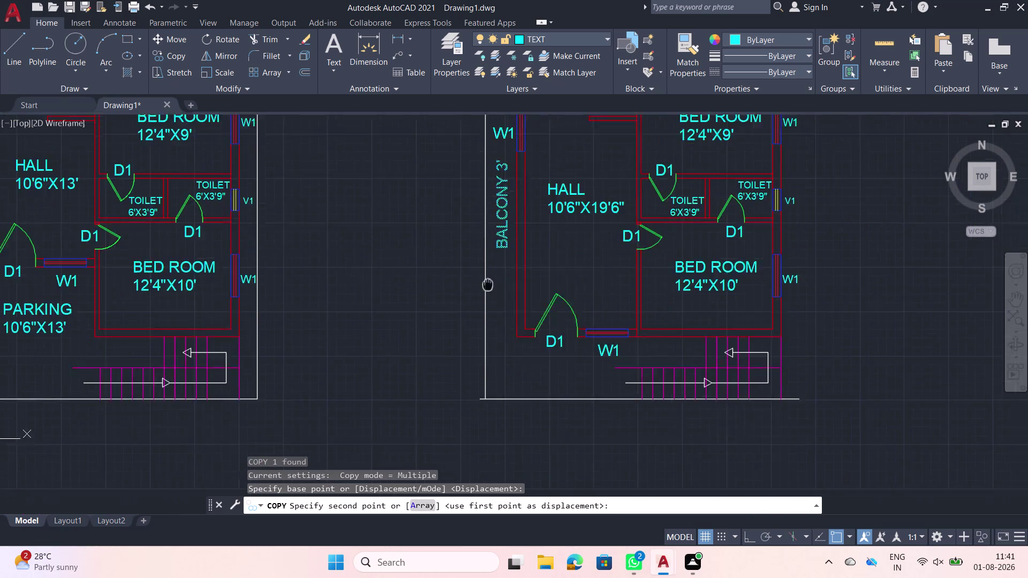
middle_drag(486, 276, 466, 180)
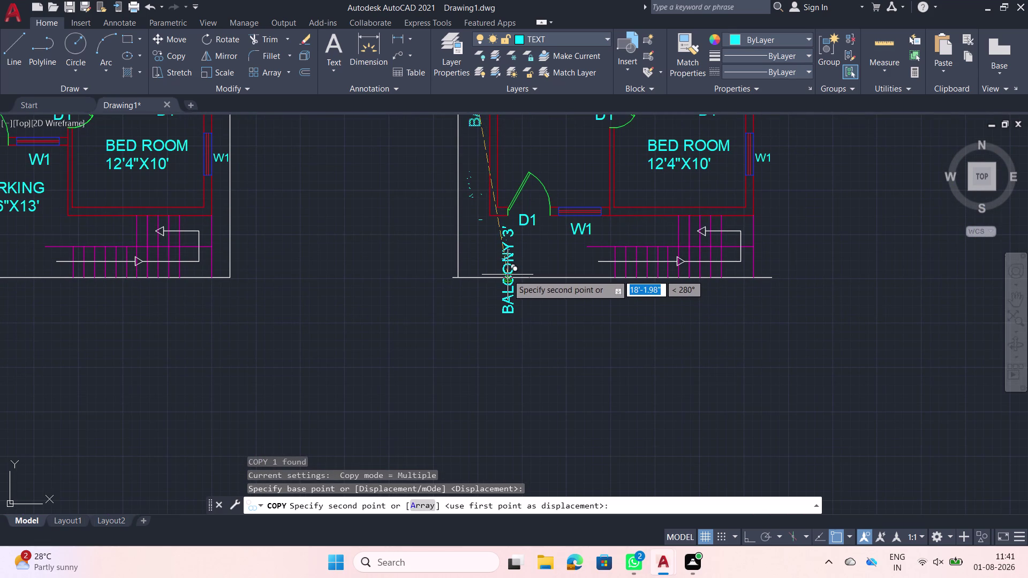
scroll(up, 3)
click(490, 264)
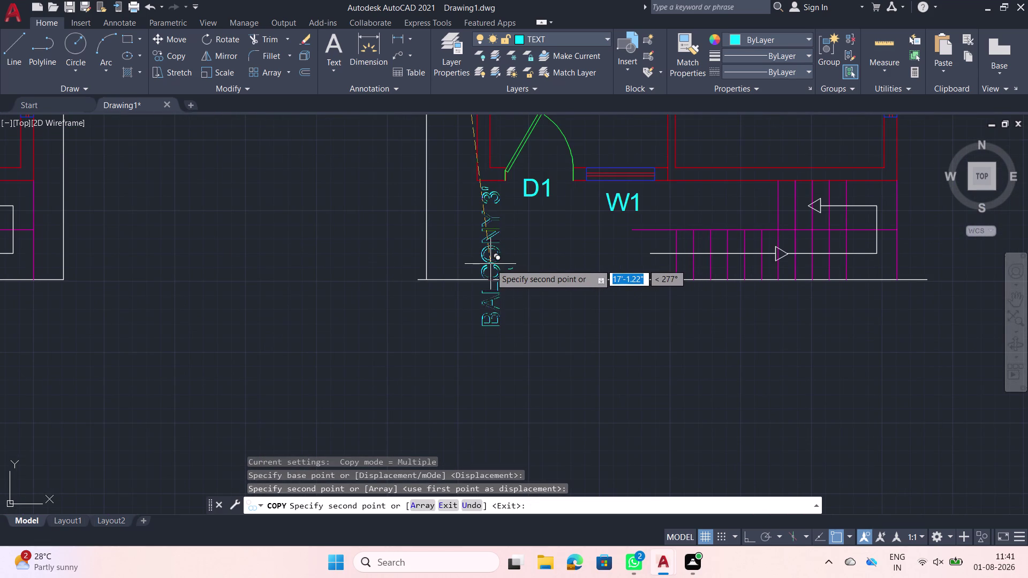
key(Escape)
Rotate the copied BALCONY 3' label to horizontal.
click(486, 253)
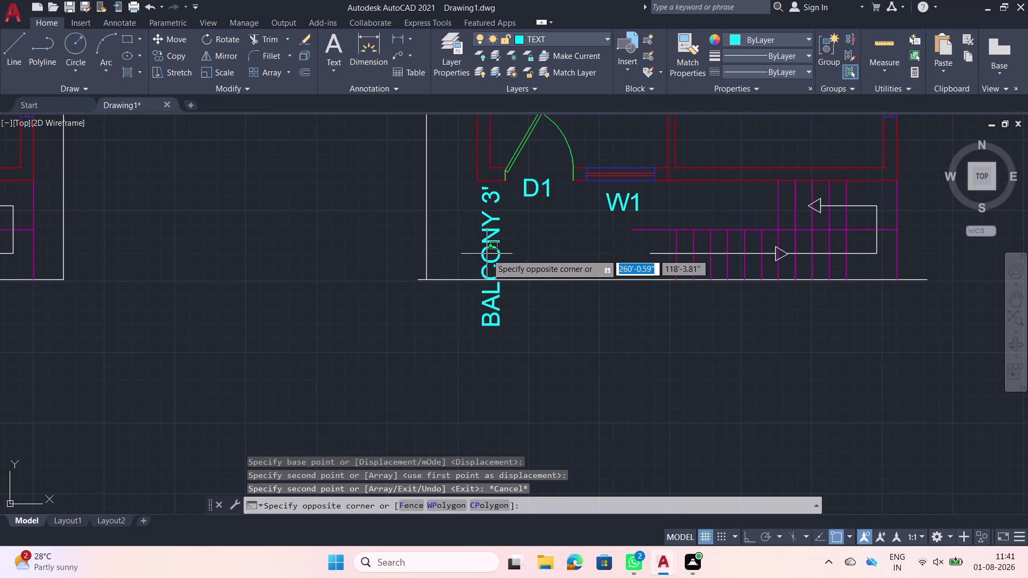
click(480, 249)
text(RO)
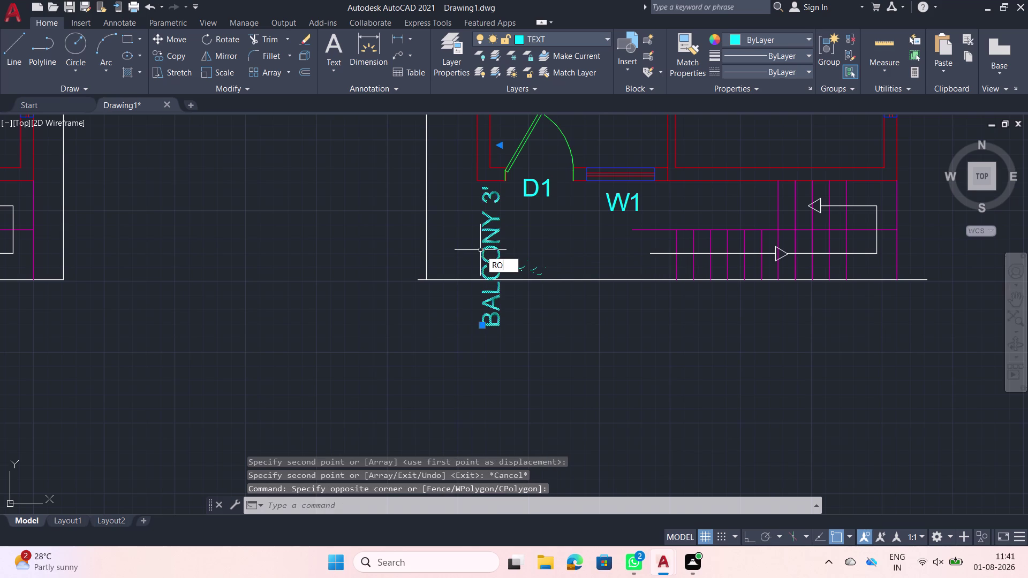
key(space)
click(480, 250)
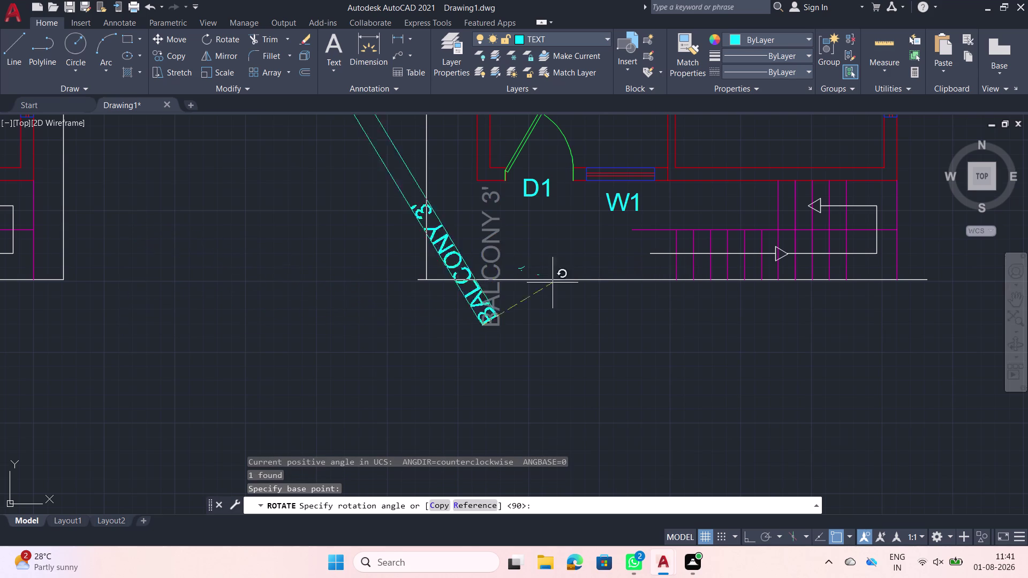
click(481, 356)
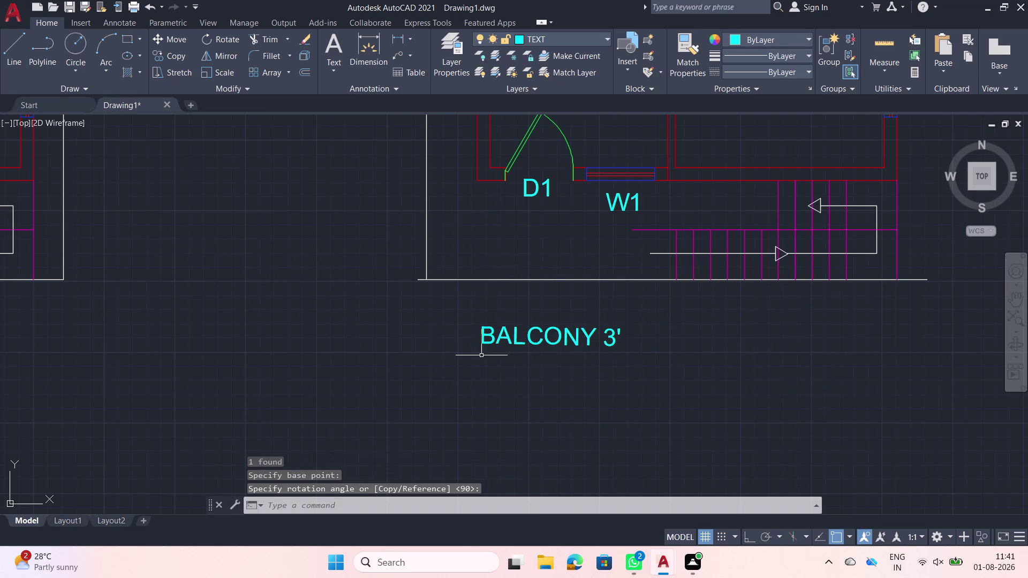
Move the horizontal balcony label just above the bottom line.
click(530, 329)
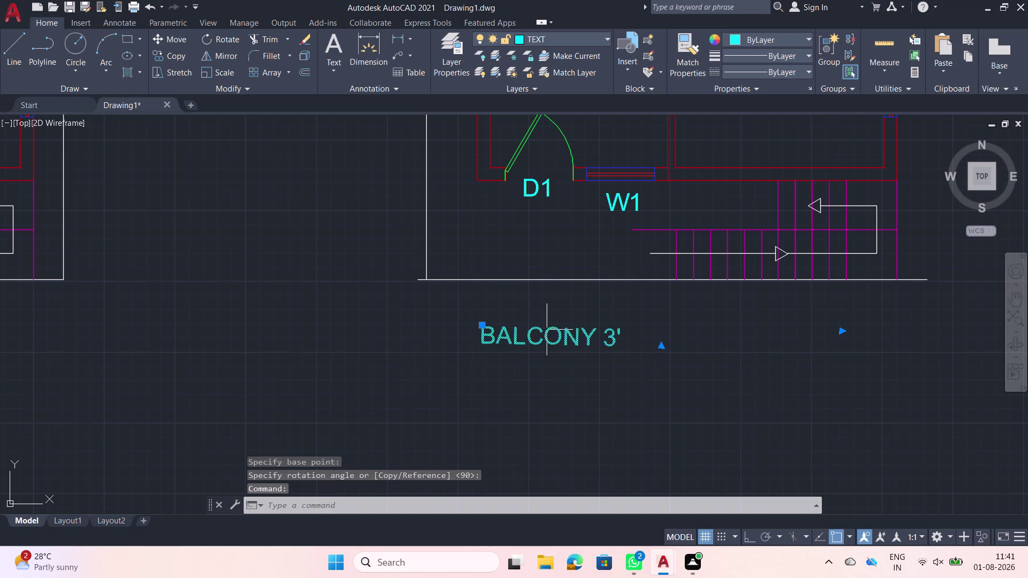
text(M)
key(space)
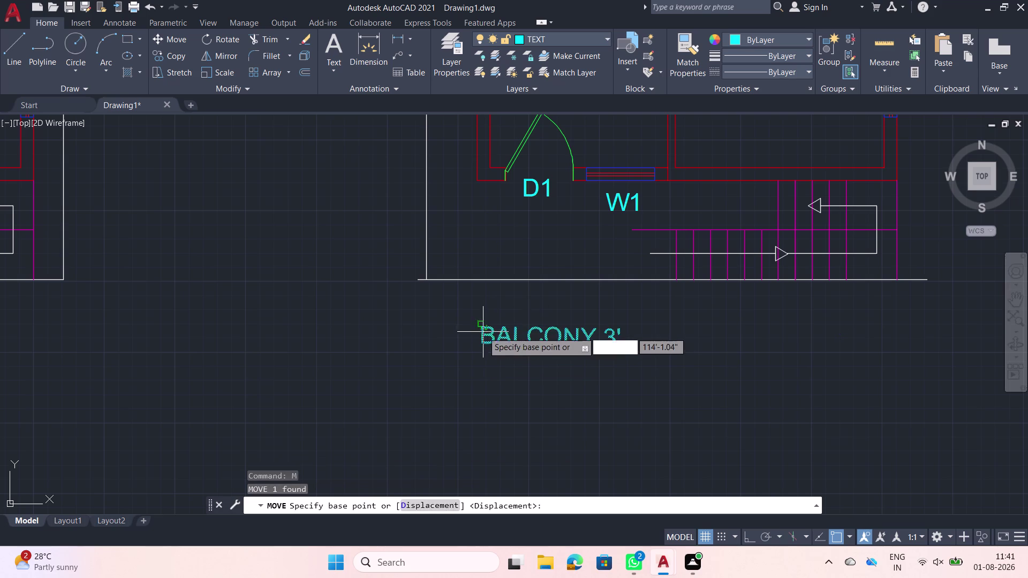
click(478, 327)
click(470, 249)
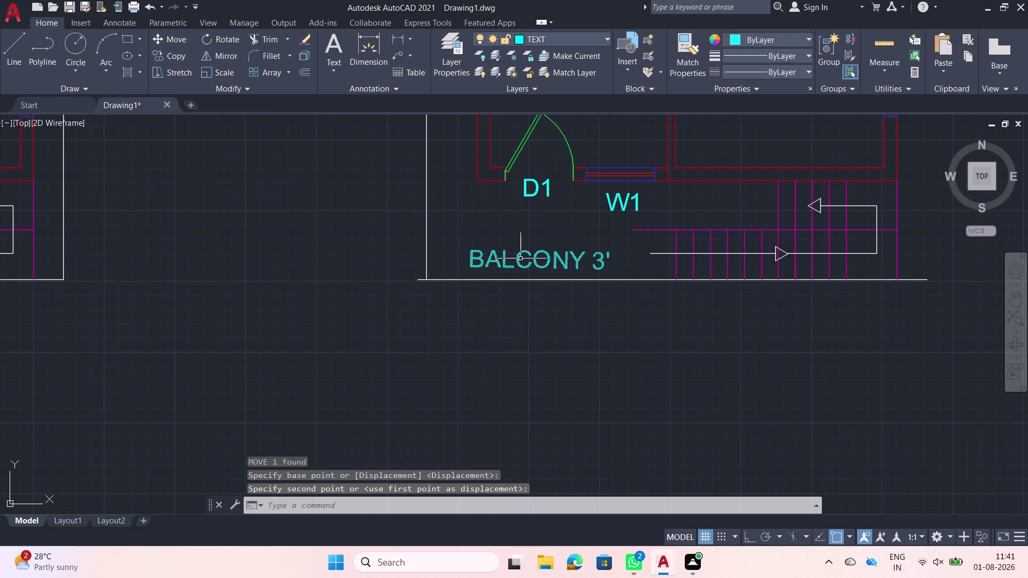
double_click(575, 260)
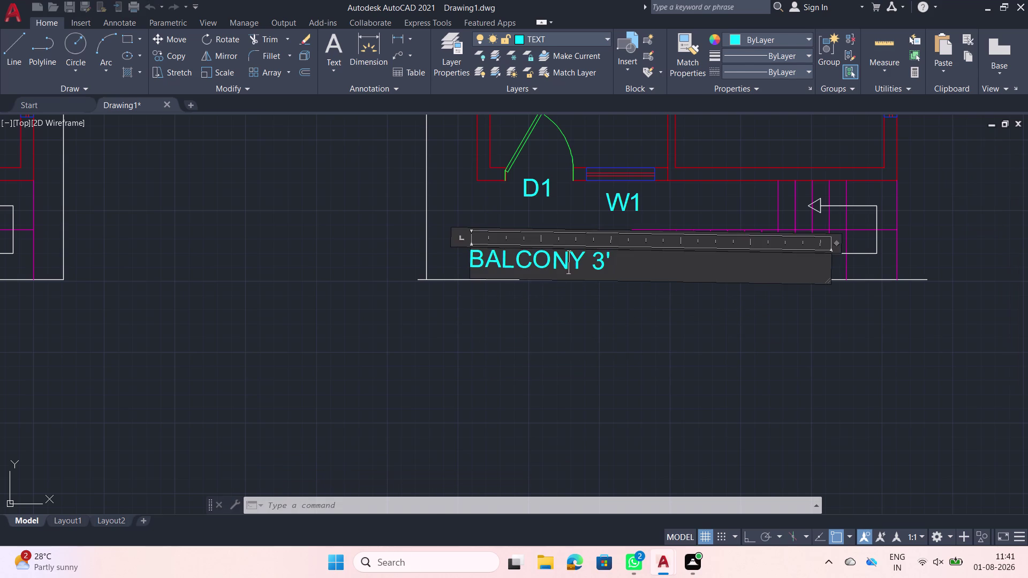
Change the bottom label's width from 3' to 6' so it reads BALCONY 6'.
click(603, 259)
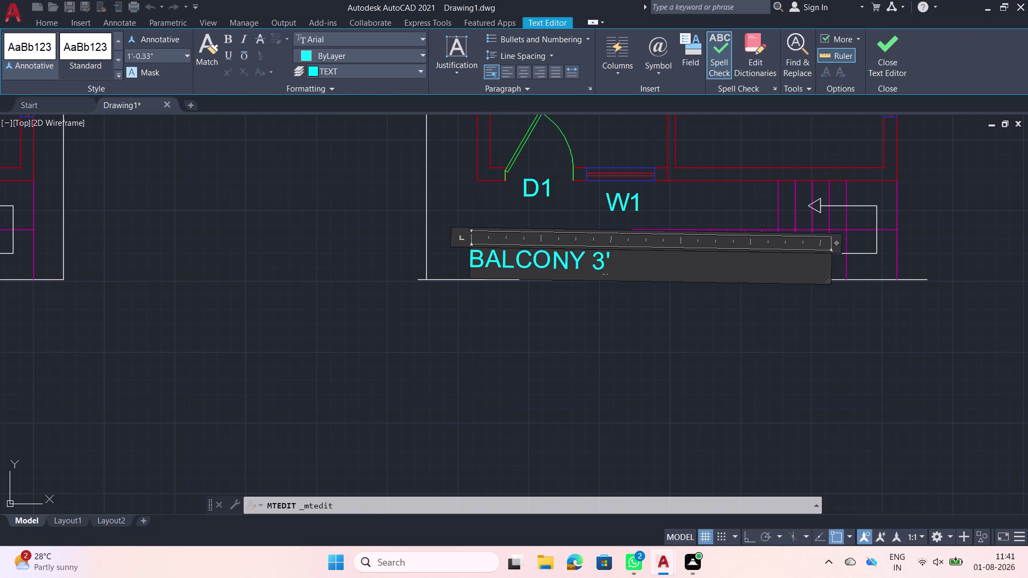
key(BackSpace)
key(6)
click(640, 309)
scroll(down, 3)
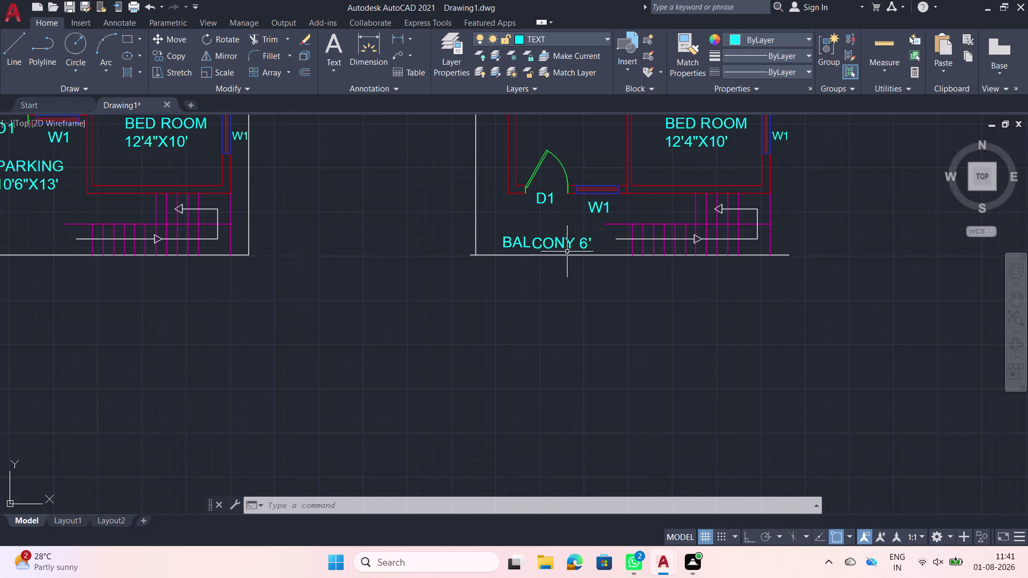
scroll(down, 3)
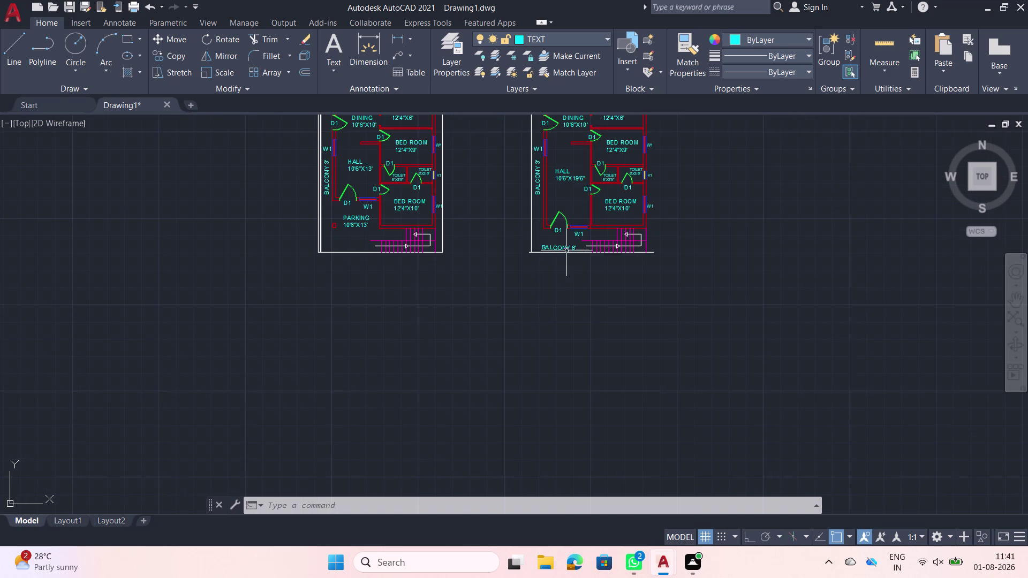
middle_drag(528, 226, 523, 261)
scroll(up, 3)
scroll(up, 3)
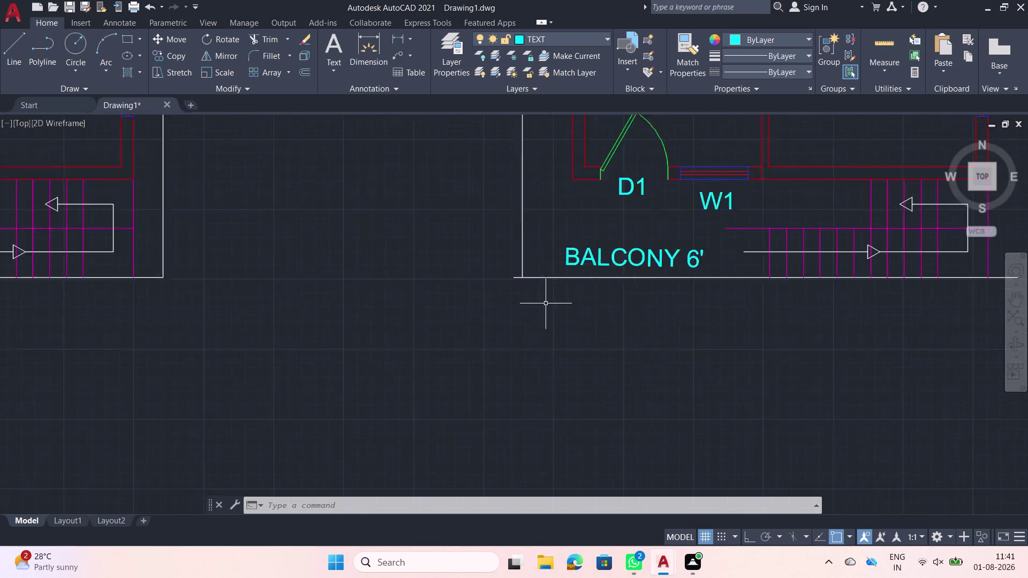
Trim the bottom boundary line's overhanging ends at the corners using TR and a fence.
text(TR)
key(space)
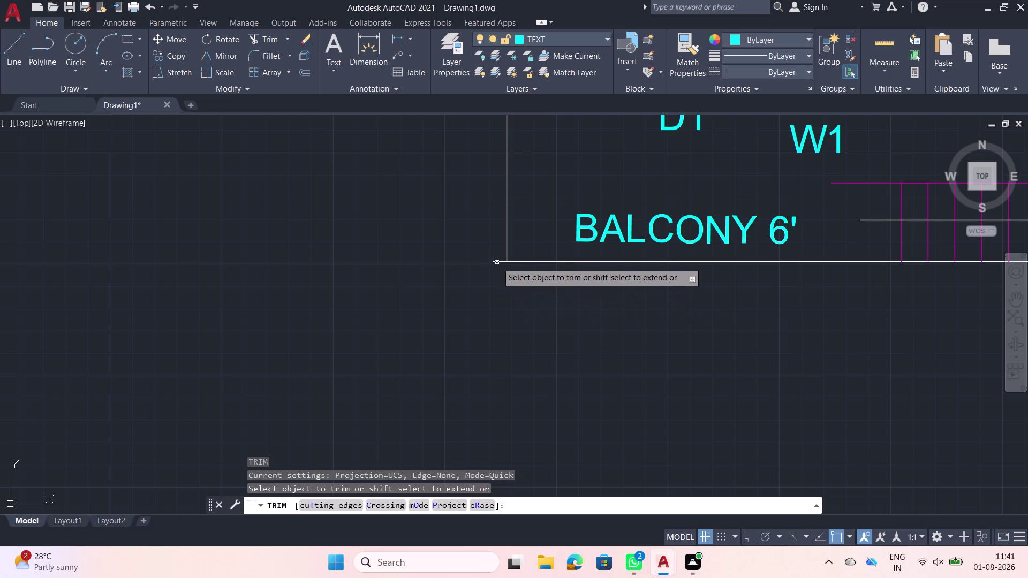
click(497, 262)
scroll(down, 3)
middle_drag(755, 300, 379, 283)
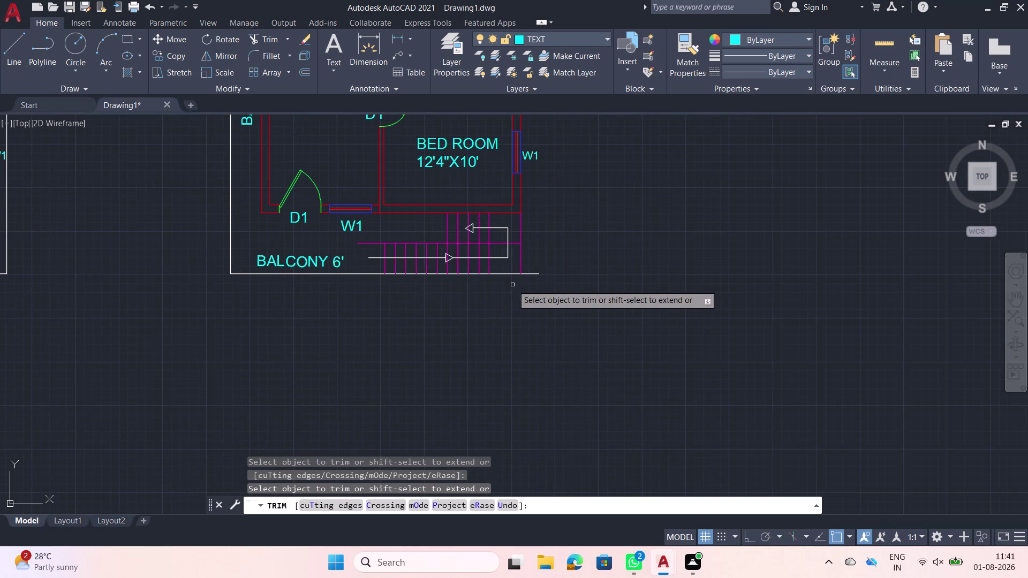
scroll(up, 3)
click(528, 286)
click(527, 206)
scroll(down, 3)
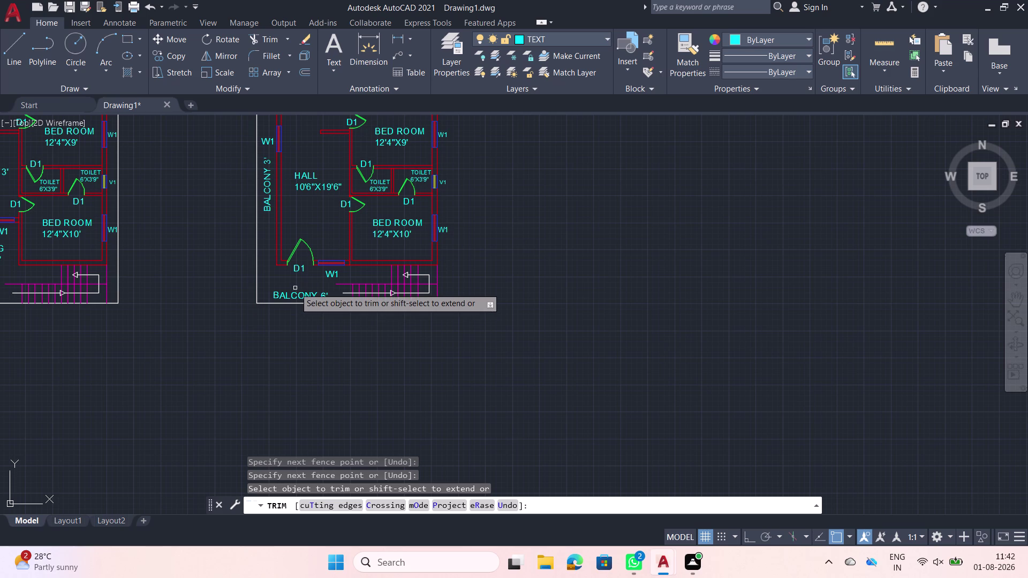
scroll(down, 3)
middle_drag(288, 317, 459, 297)
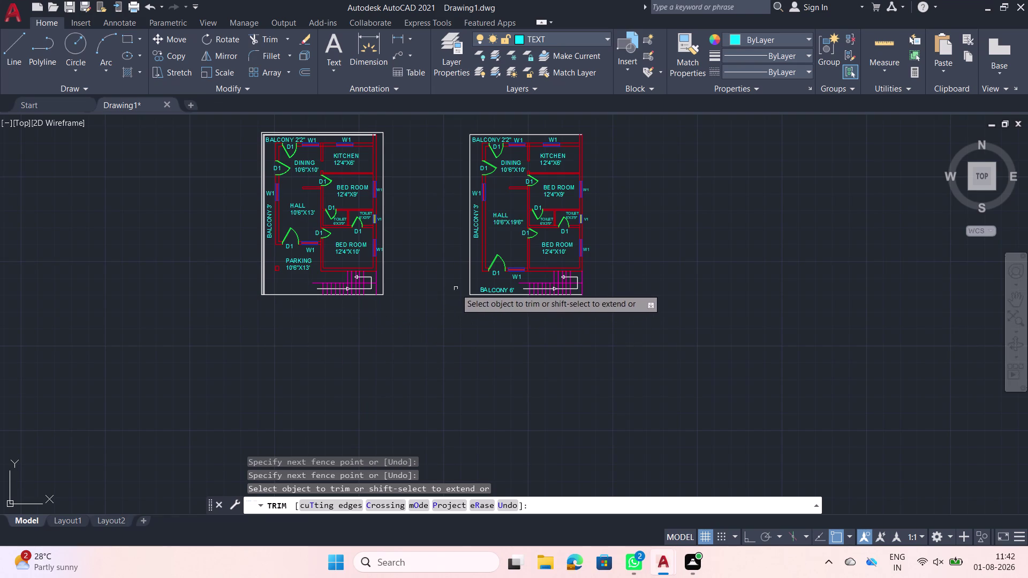
Look over the bottom of both plans, then exit the TRIM command.
middle_drag(443, 279, 446, 322)
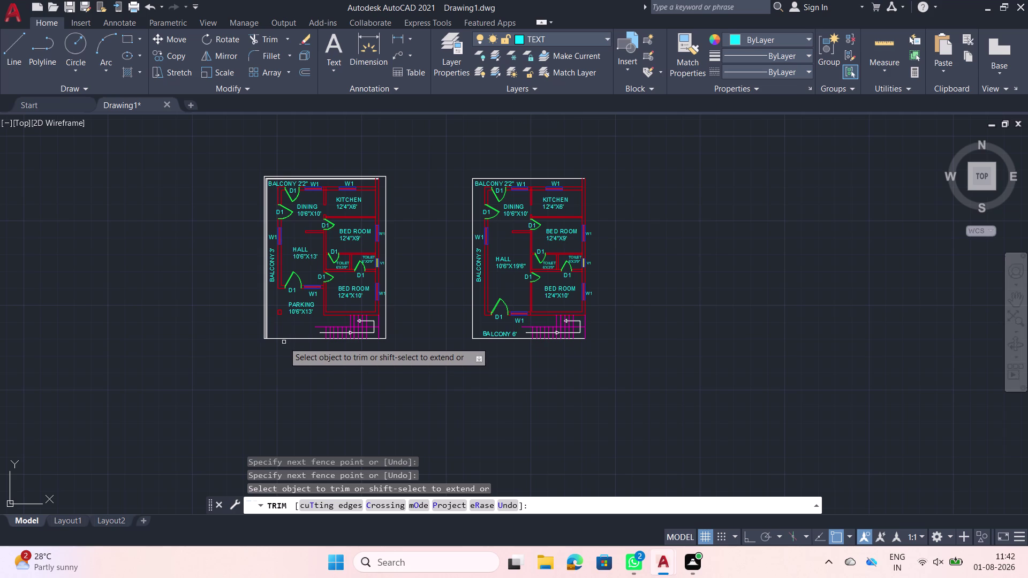
scroll(up, 3)
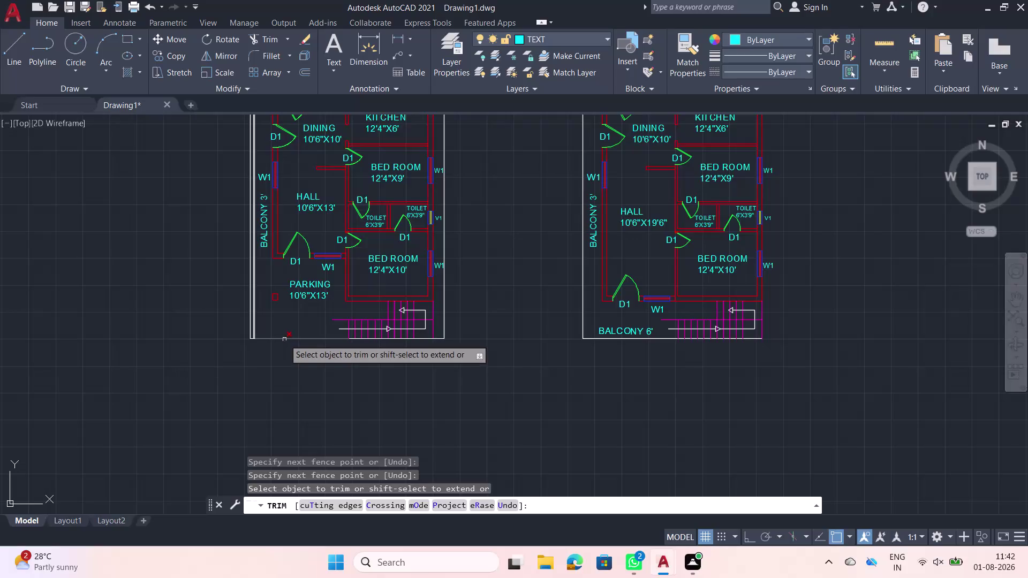
scroll(down, 3)
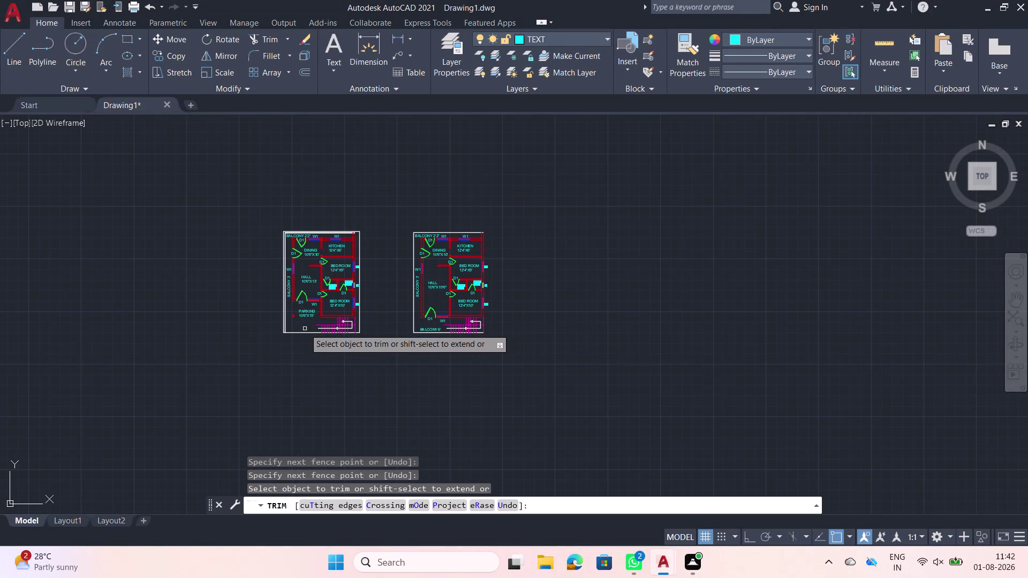
scroll(up, 3)
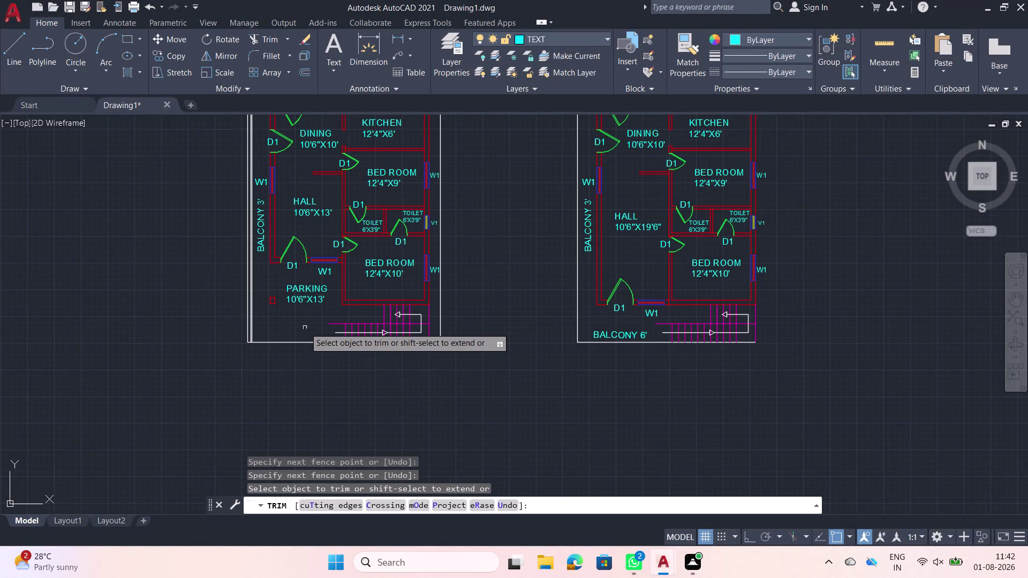
middle_drag(303, 327, 332, 250)
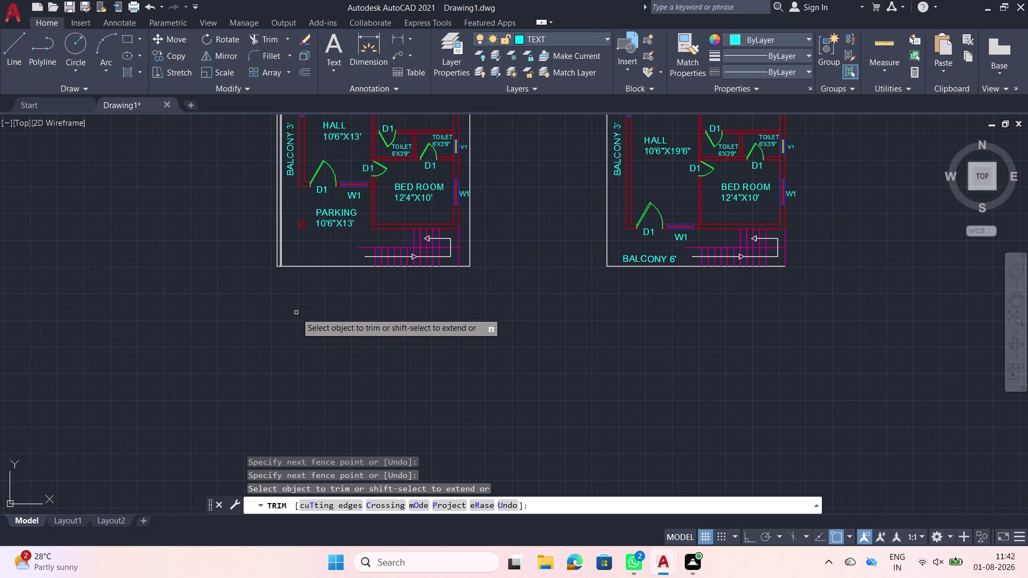
key(Escape)
scroll(down, 3)
middle_drag(356, 317, 321, 327)
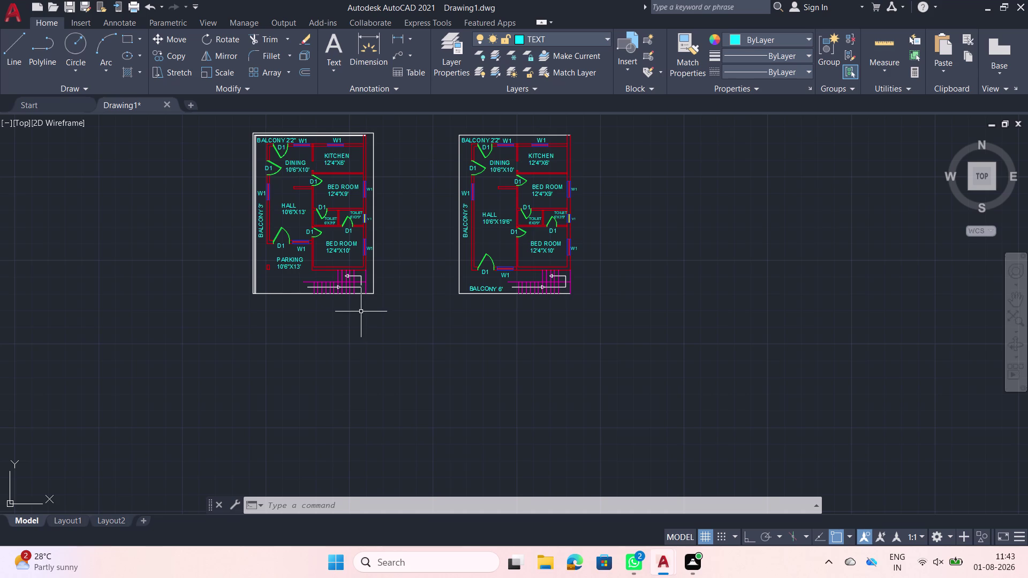
middle_drag(390, 297, 452, 341)
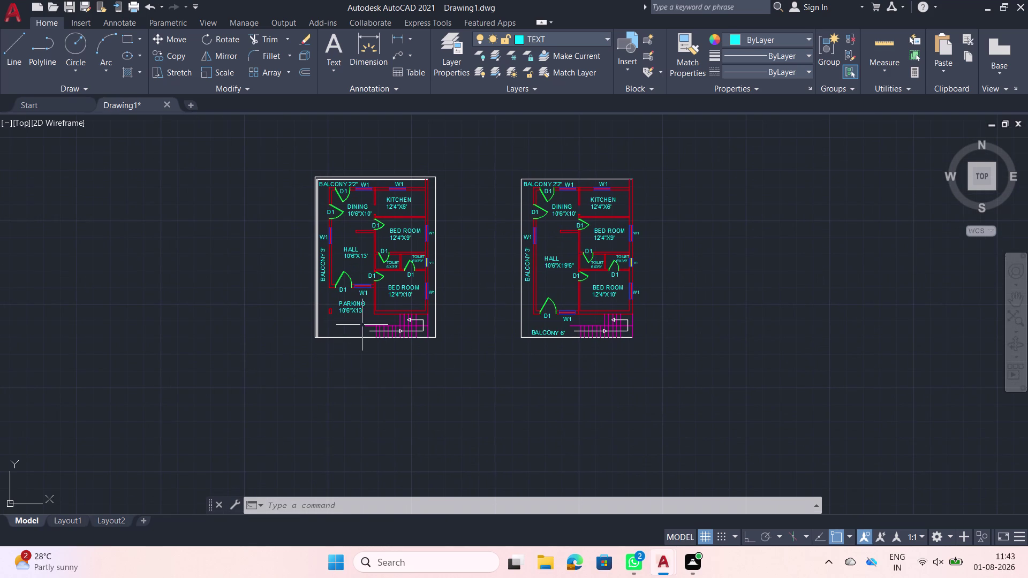
Fill the small square beside PARKING with the ANSI31 diagonal hatch.
middle_drag(376, 311, 365, 361)
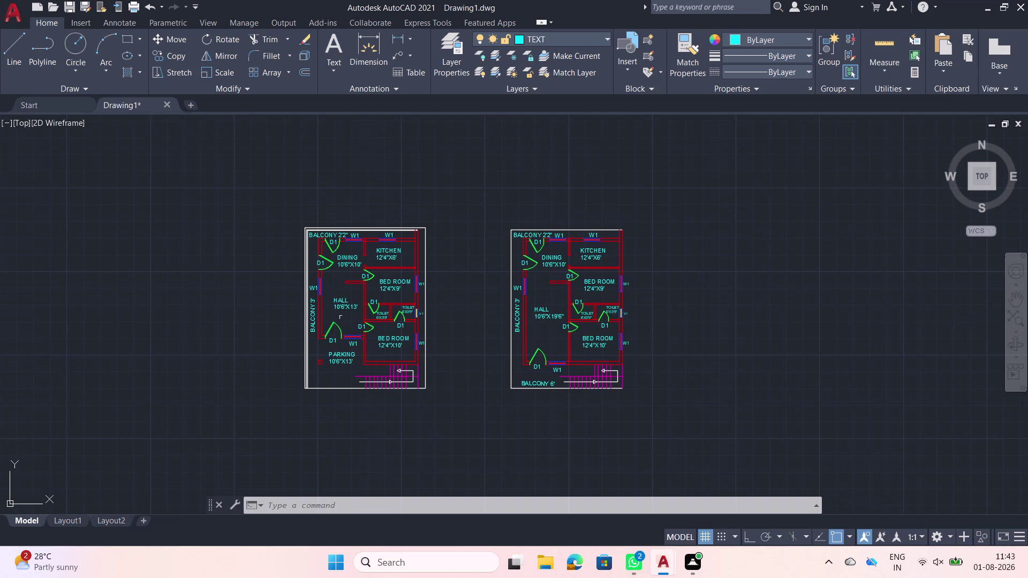
scroll(up, 3)
scroll(up, 3)
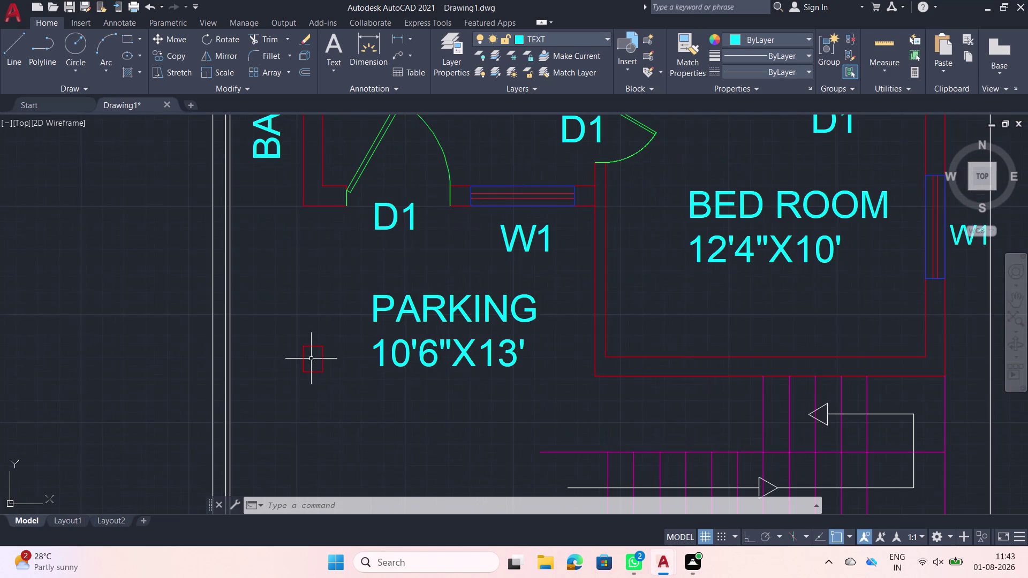
click(315, 358)
text(H)
key(space)
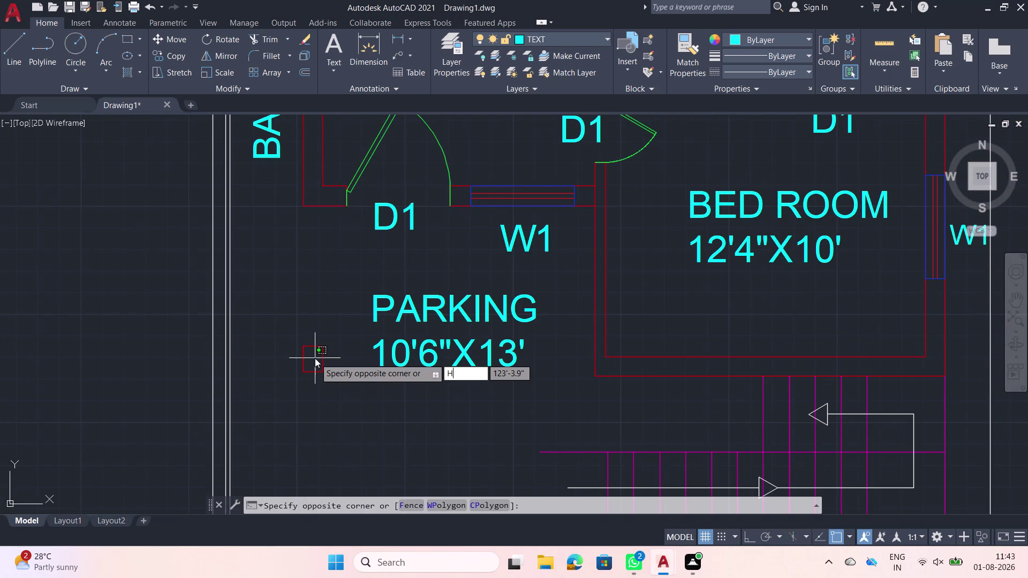
key(Escape)
text(H)
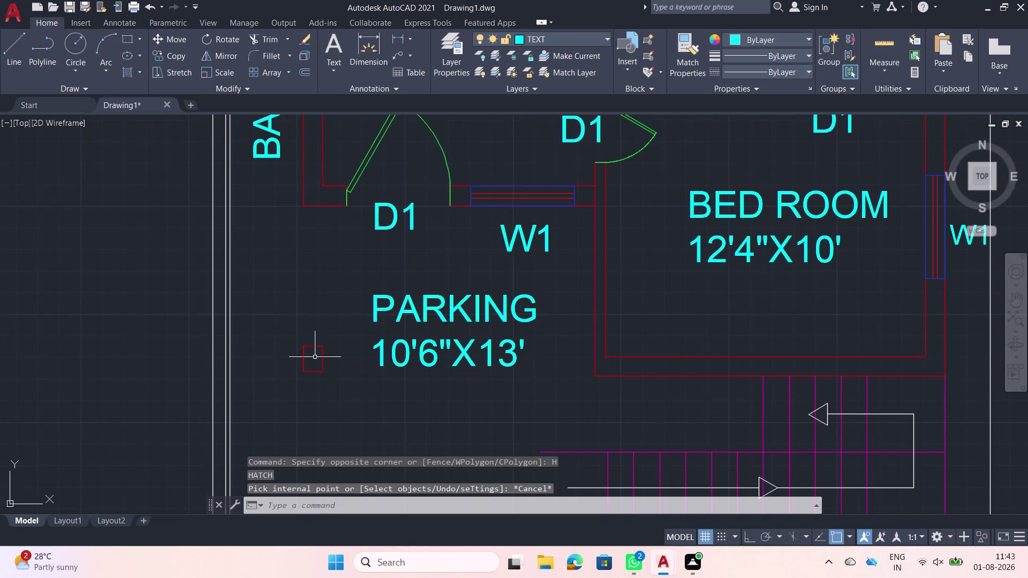
key(space)
click(225, 50)
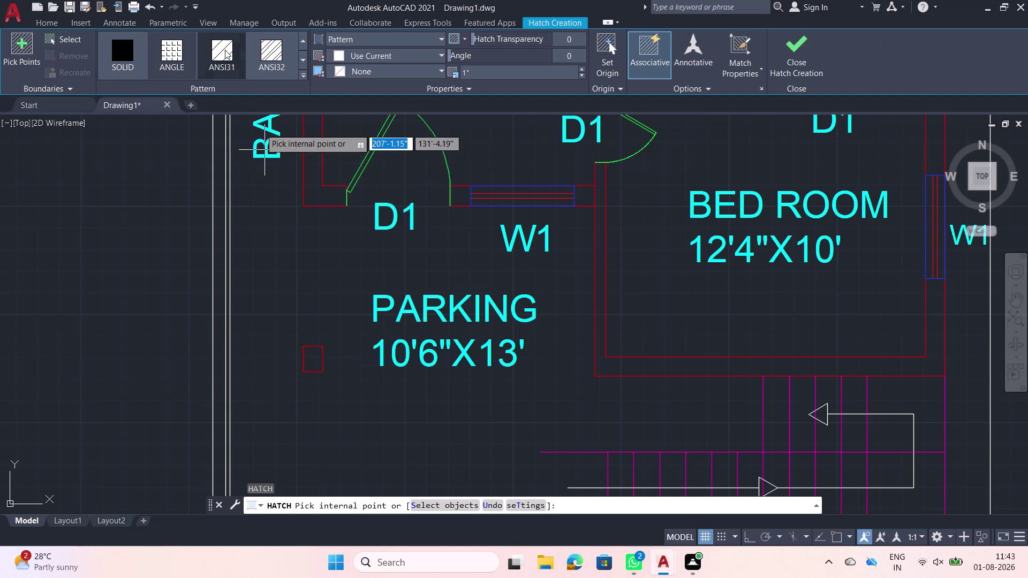
click(313, 357)
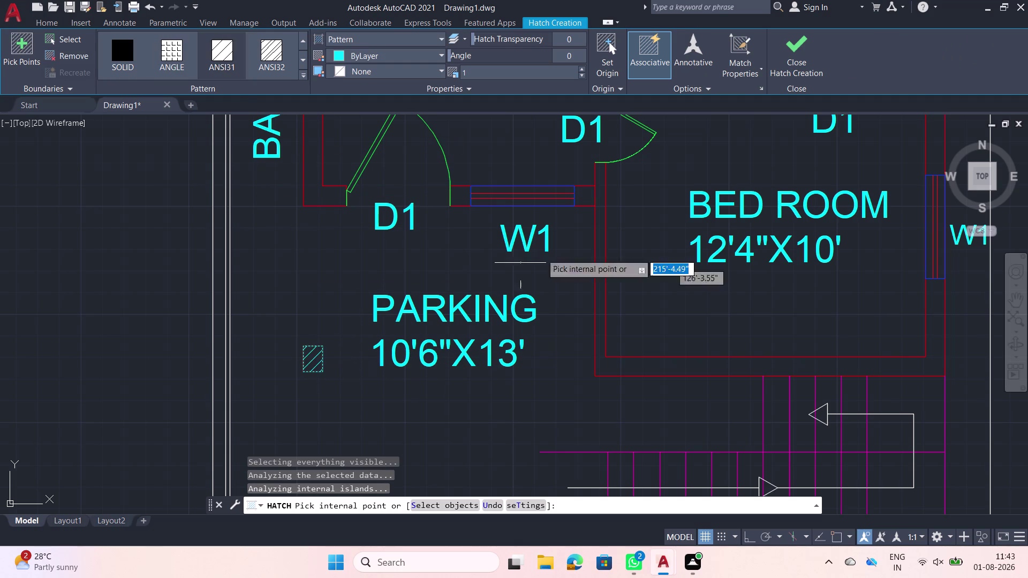
Reduce the hatch pattern scale to 0.72.
click(574, 72)
triple_click(579, 75)
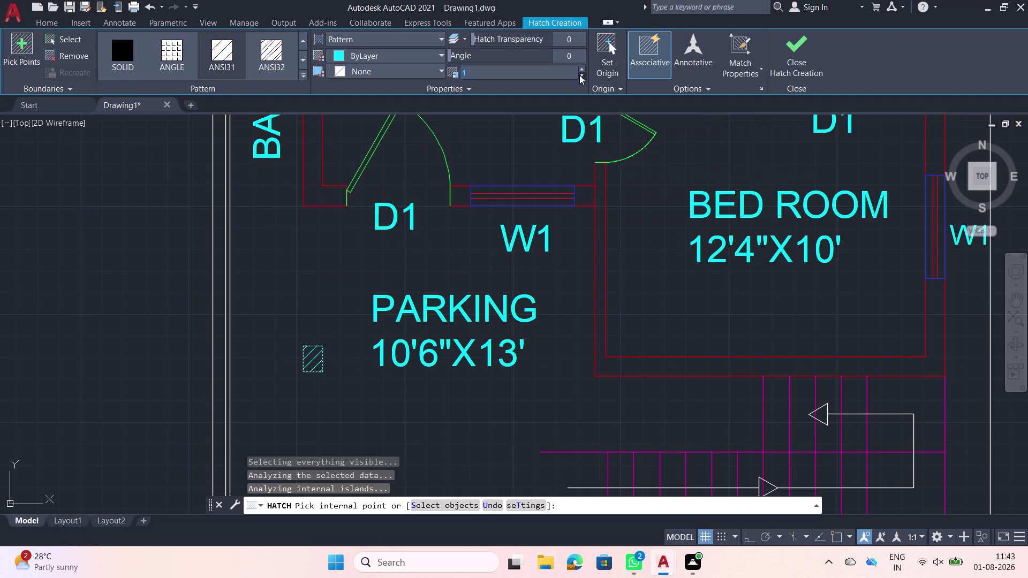
triple_click(579, 75)
triple_click(579, 74)
triple_click(579, 75)
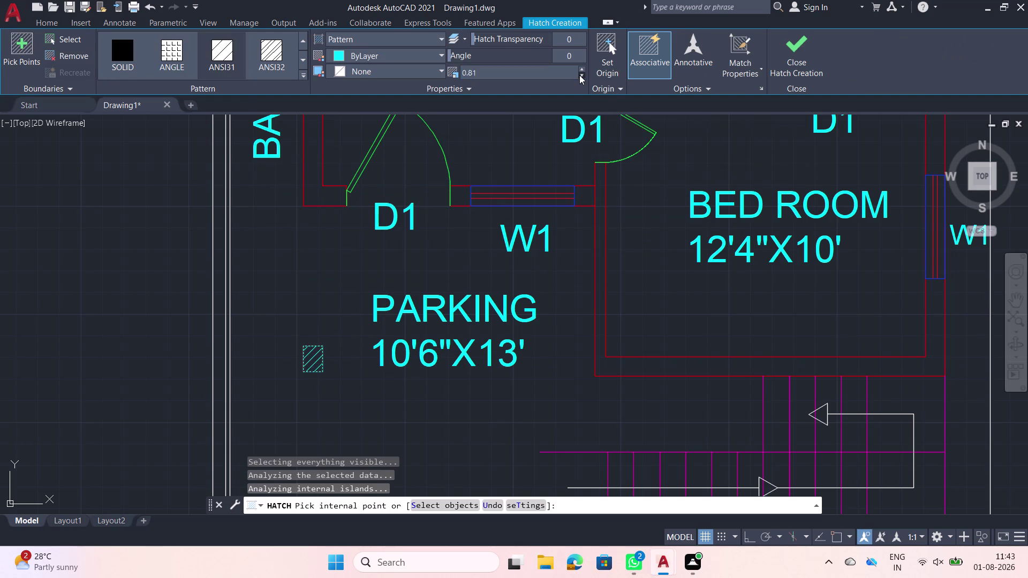
triple_click(579, 75)
triple_click(579, 75)
click(579, 75)
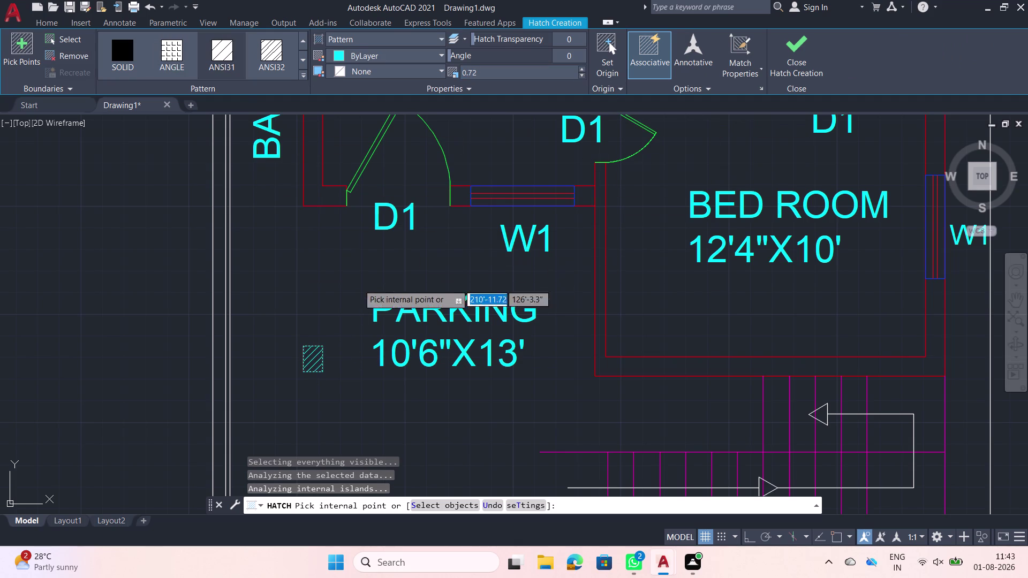
Try hatching the parking area, dismiss the boundary error, and end the hatch command.
click(329, 297)
click(658, 159)
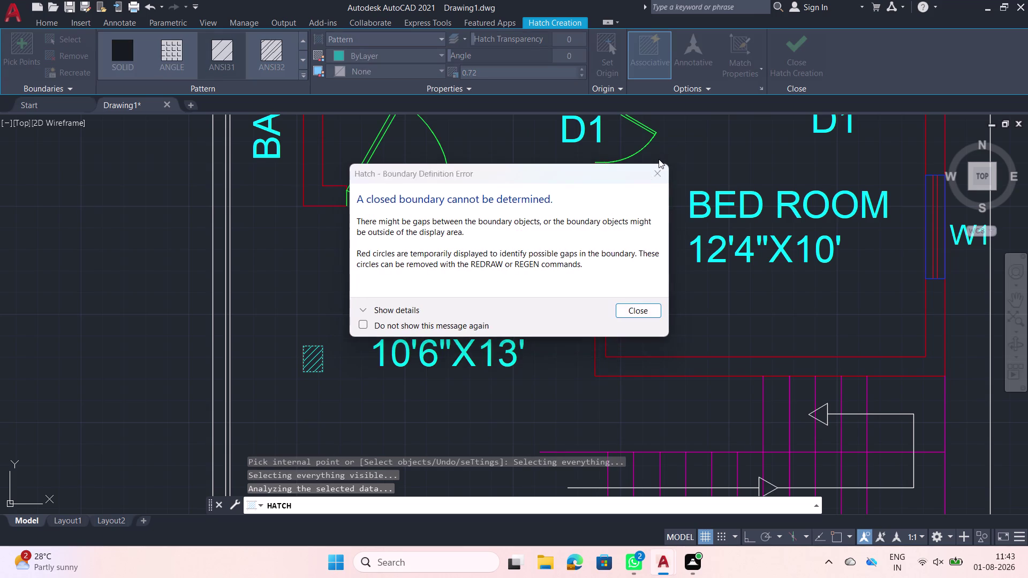
click(655, 171)
key(Escape)
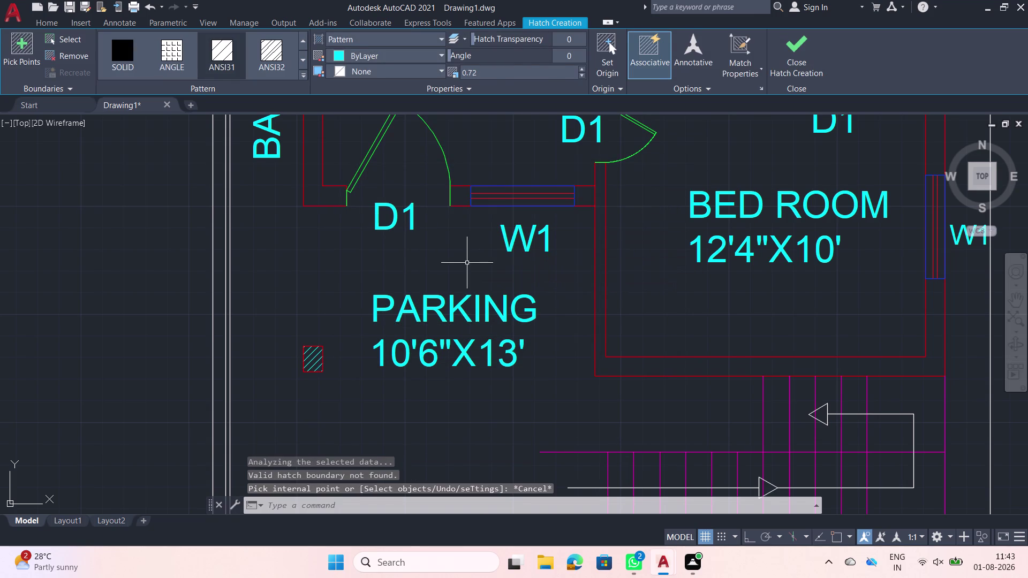
scroll(down, 3)
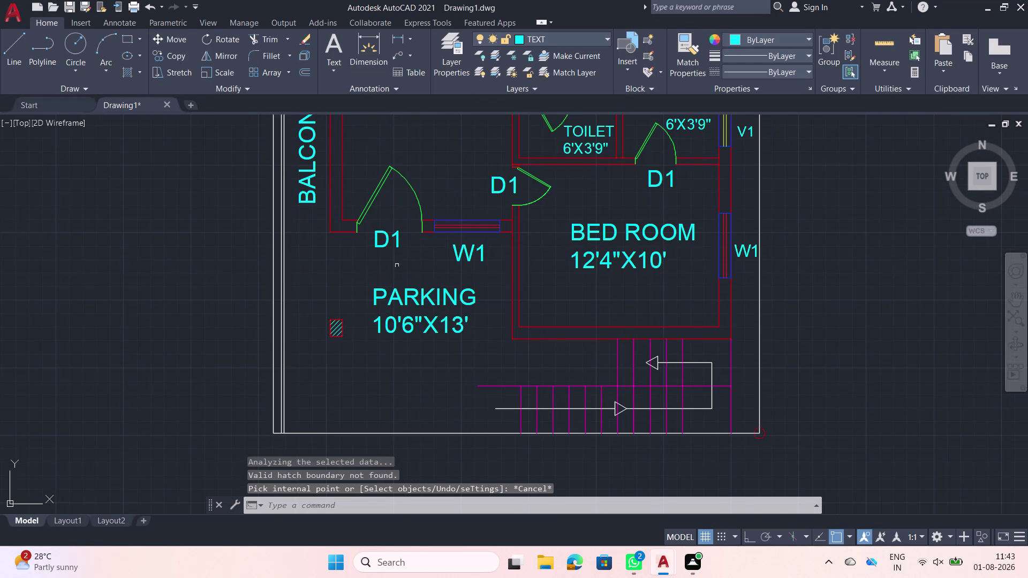
Set the hatch colour of the square beside PARKING to yellow.
scroll(up, 3)
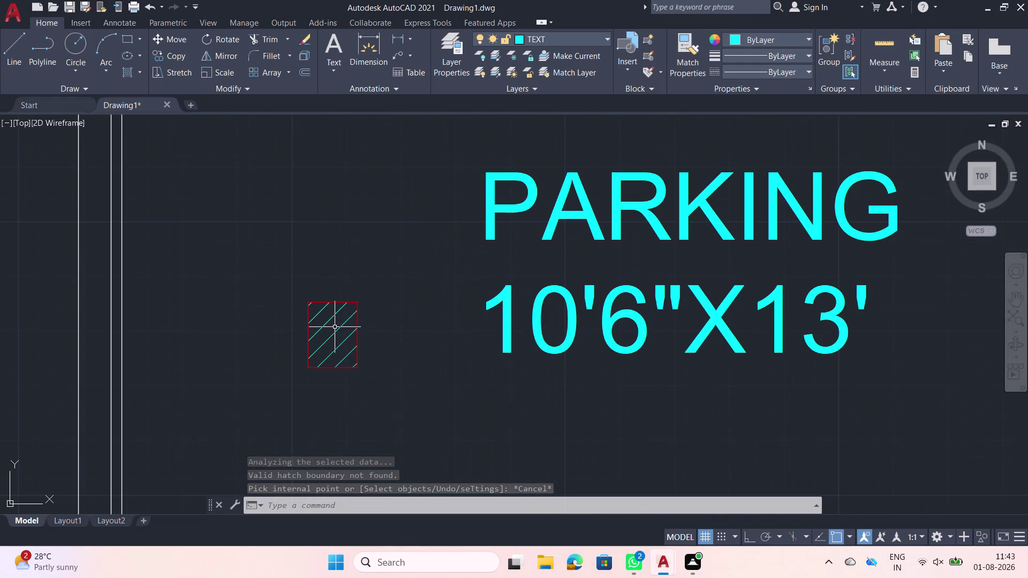
click(330, 321)
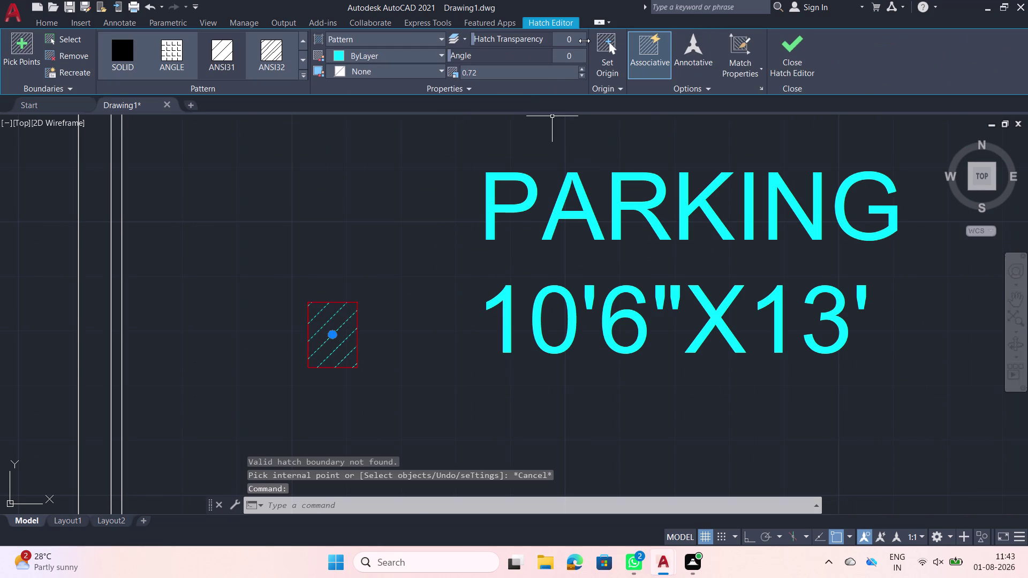
click(442, 54)
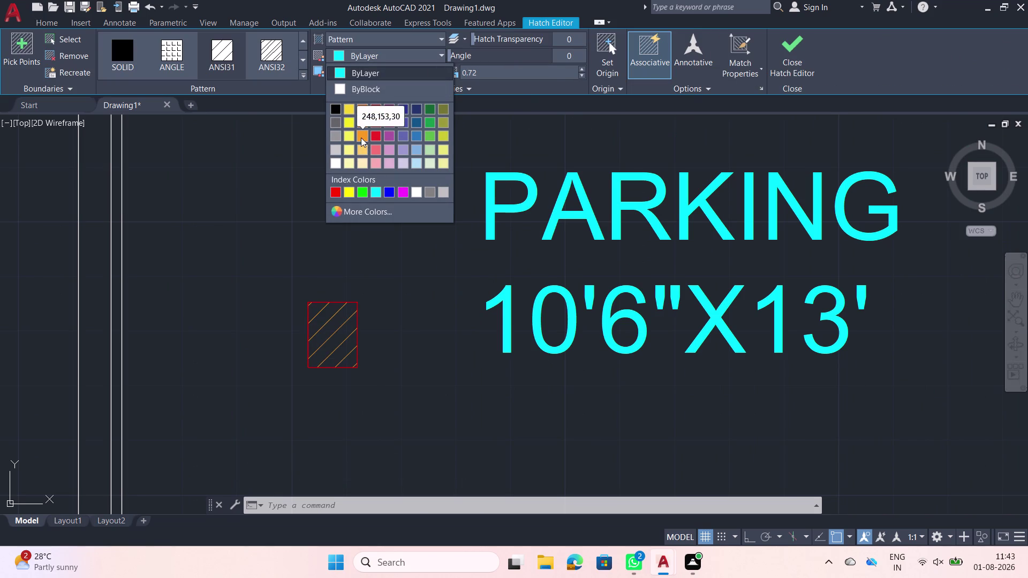
click(348, 108)
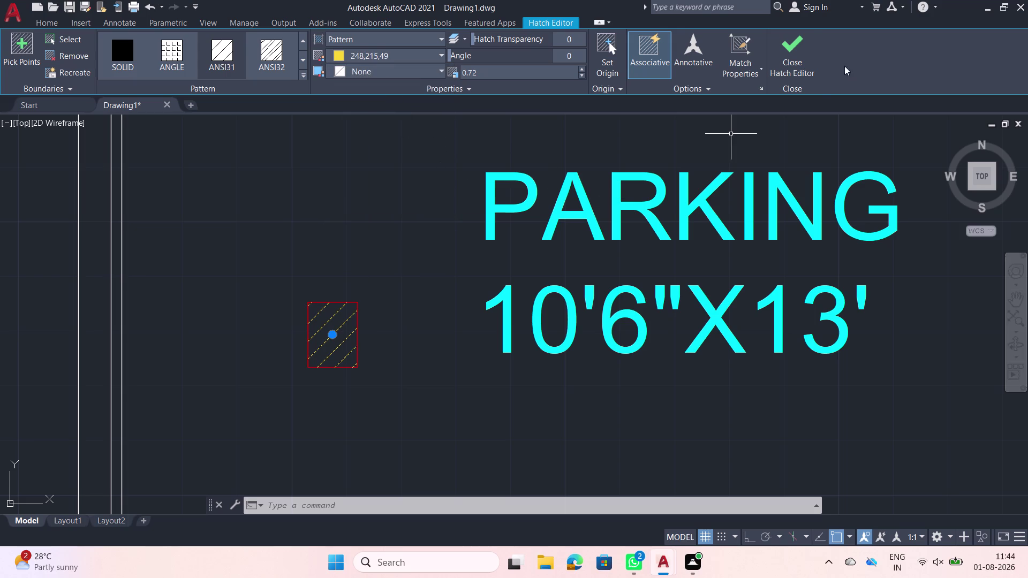
click(791, 47)
scroll(down, 3)
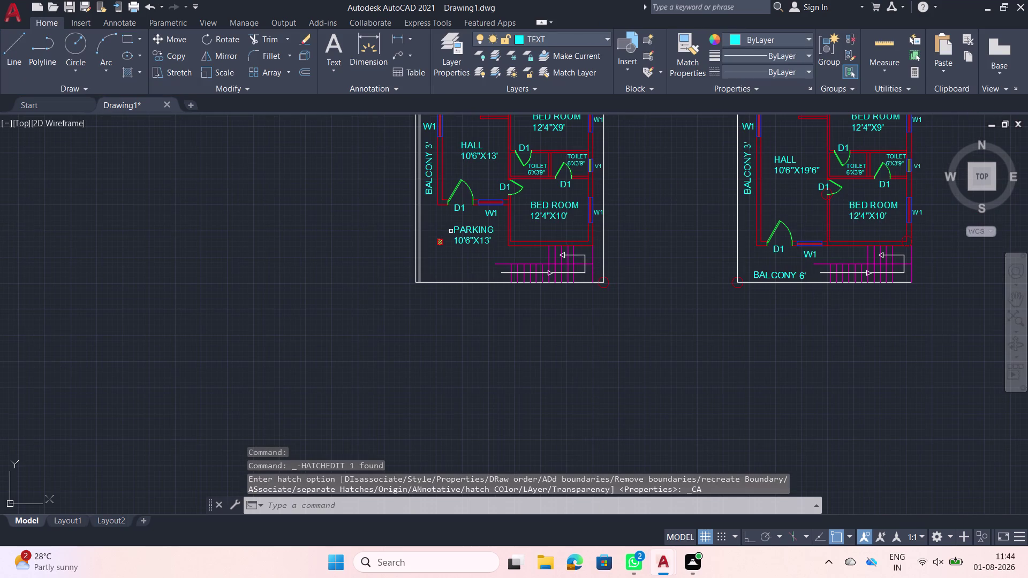
Open the Layer list and close it without changes.
click(606, 42)
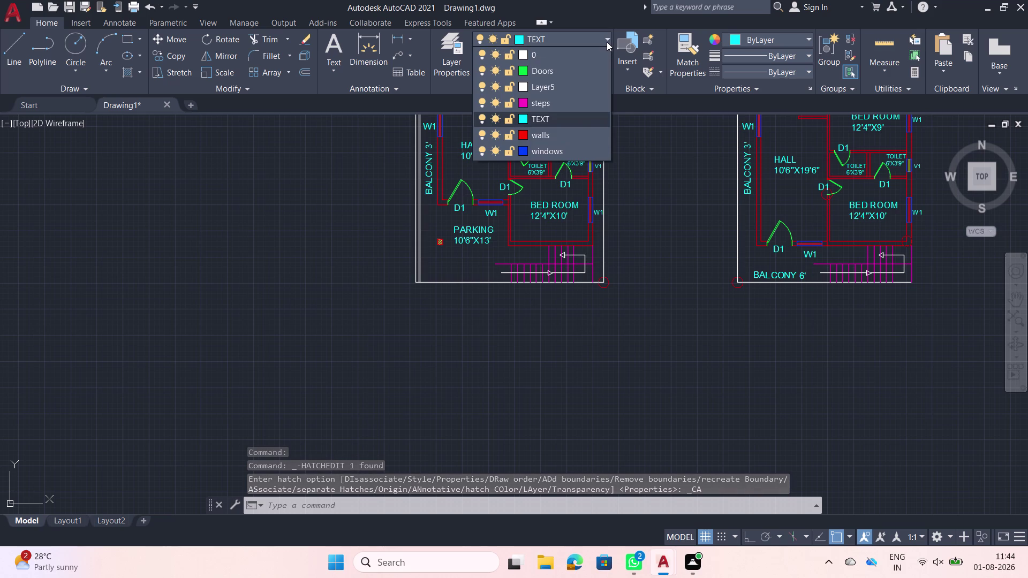
click(648, 198)
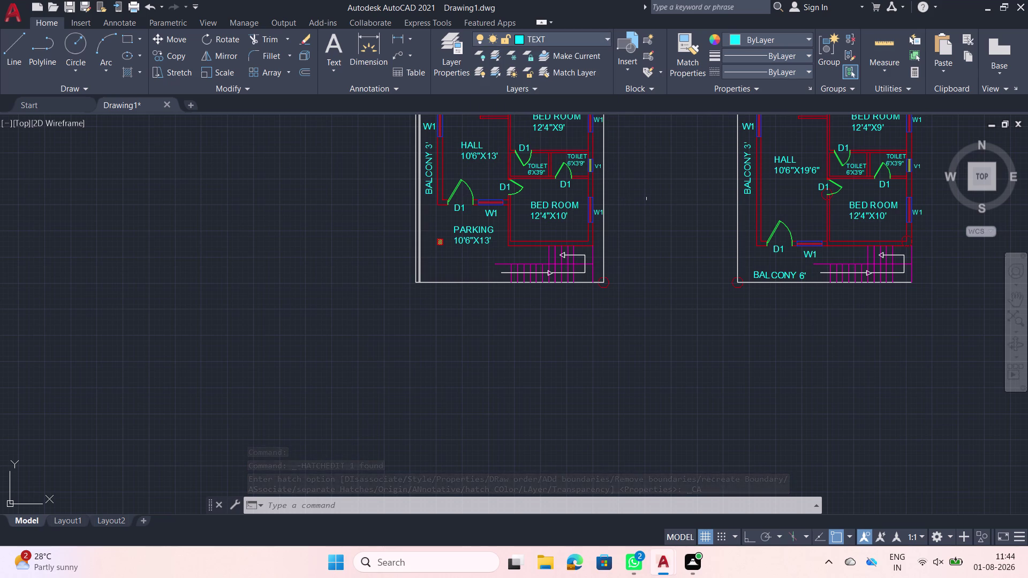
scroll(down, 3)
Window-select the entire left floor plan and join its lines with JOIN.
middle_drag(591, 252, 589, 255)
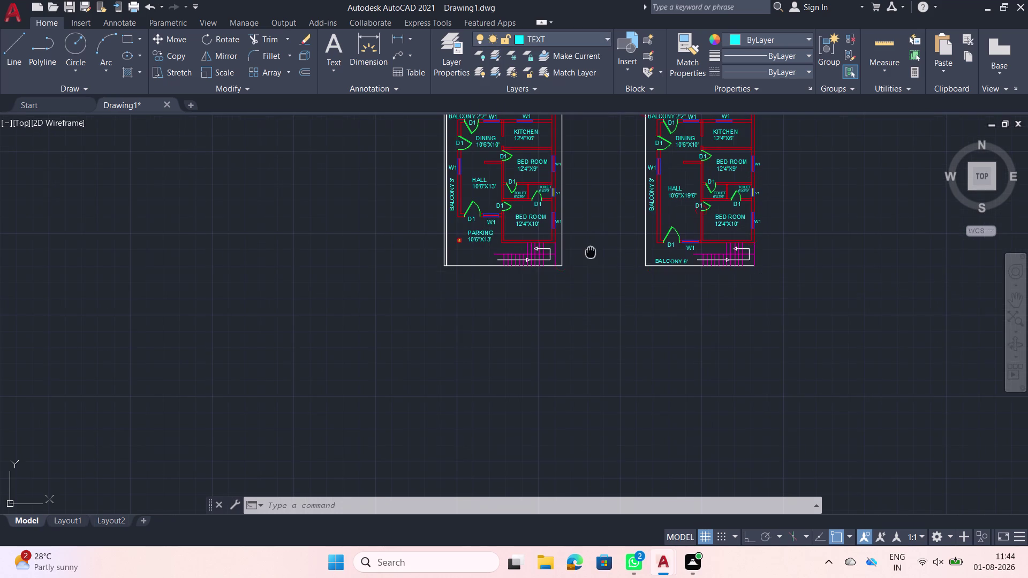
middle_drag(589, 255, 555, 330)
scroll(up, 3)
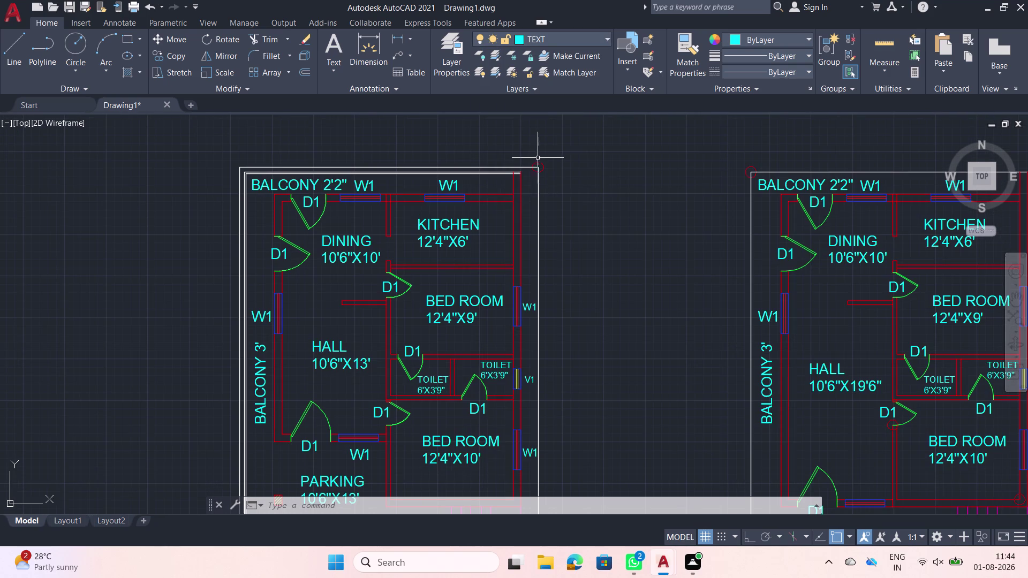
key(Escape)
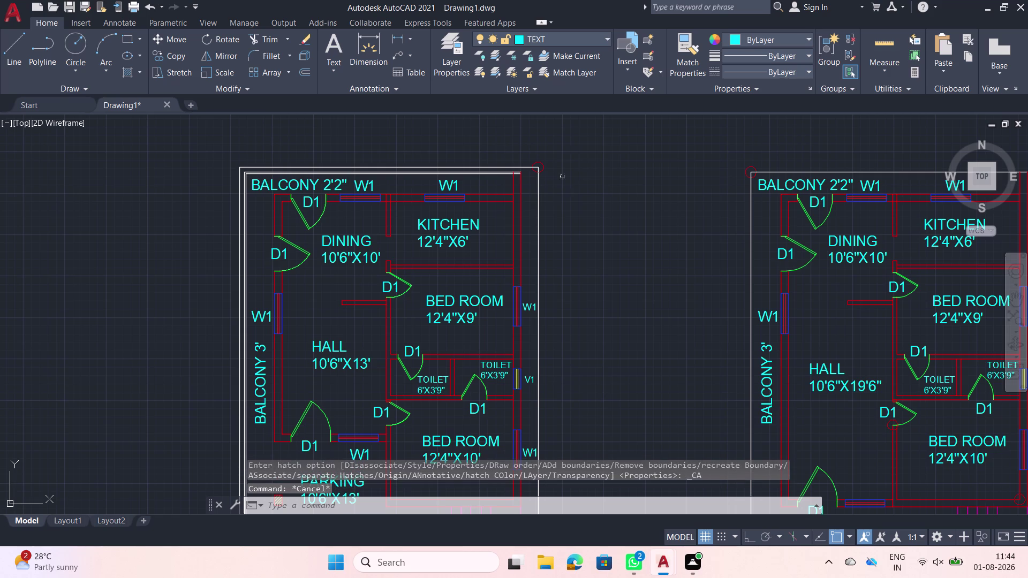
scroll(down, 3)
middle_drag(401, 263, 414, 248)
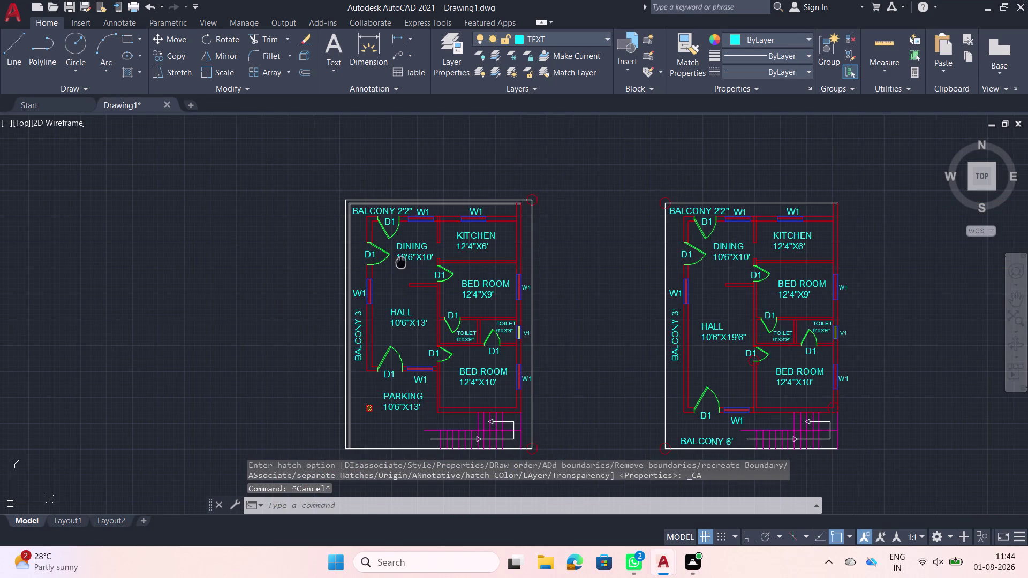
middle_drag(414, 249, 427, 234)
click(586, 429)
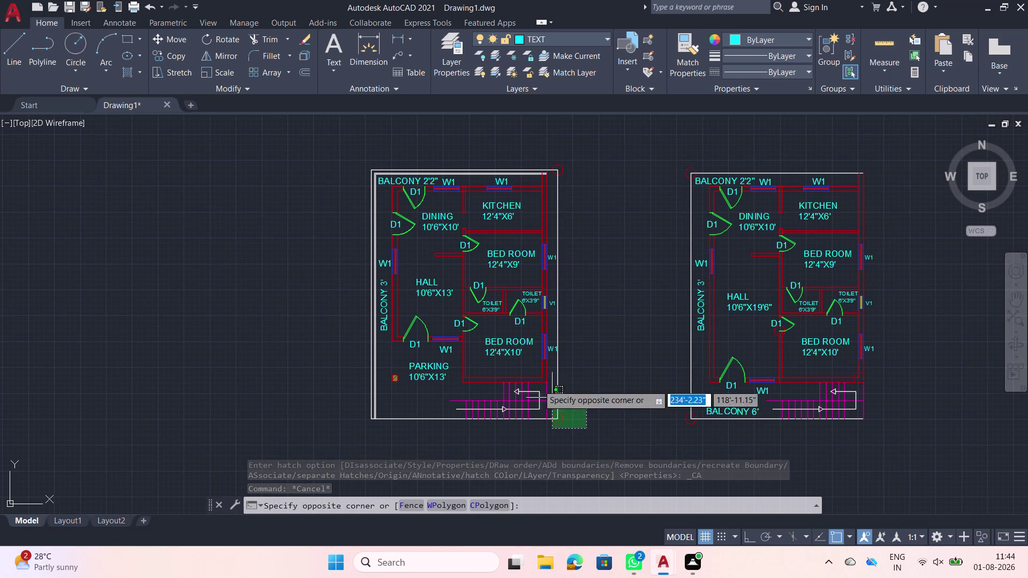
click(362, 157)
key(j)
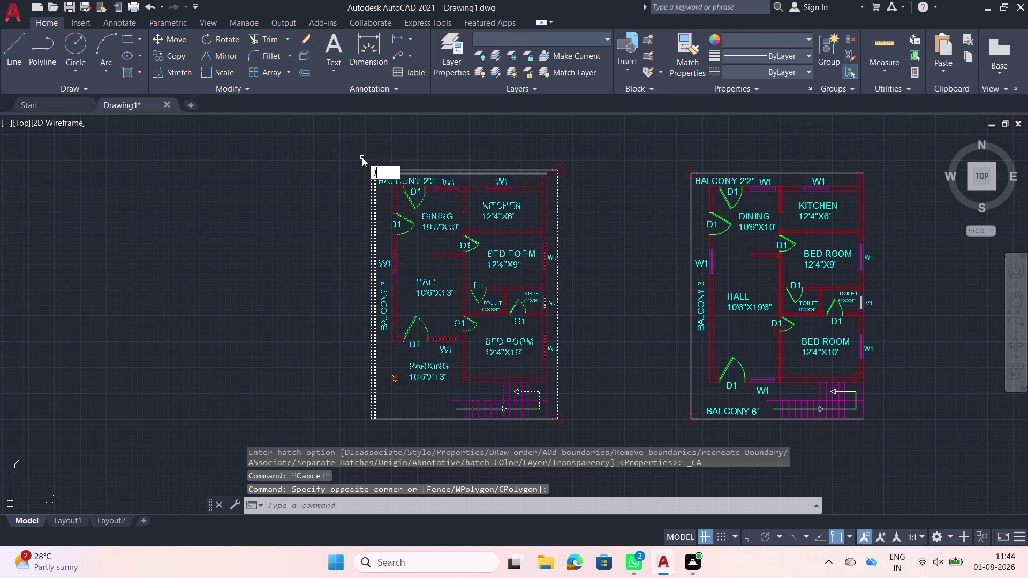
click(399, 186)
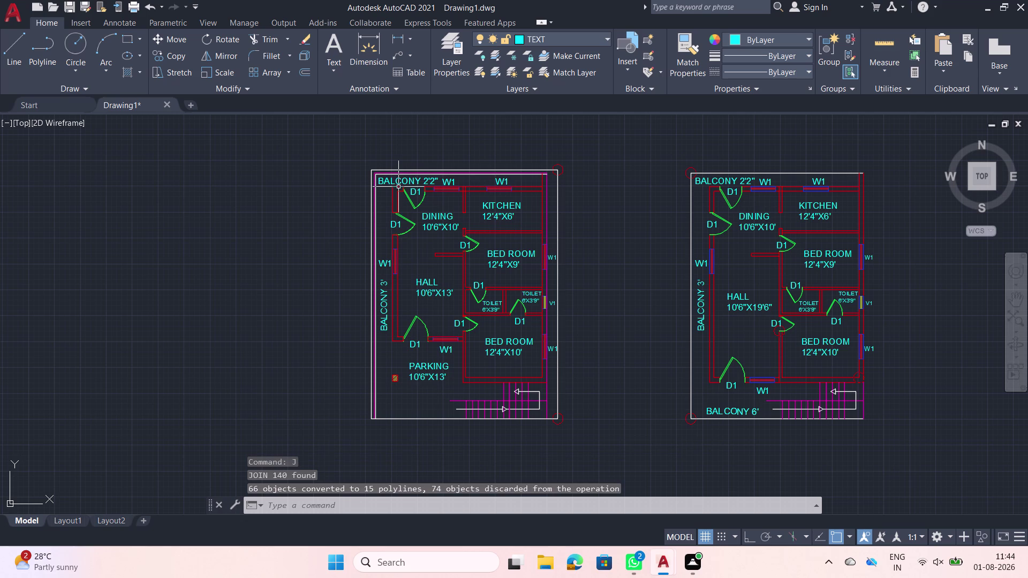
Select the left plan's inner walls and join them with JO as well.
scroll(up, 3)
scroll(down, 3)
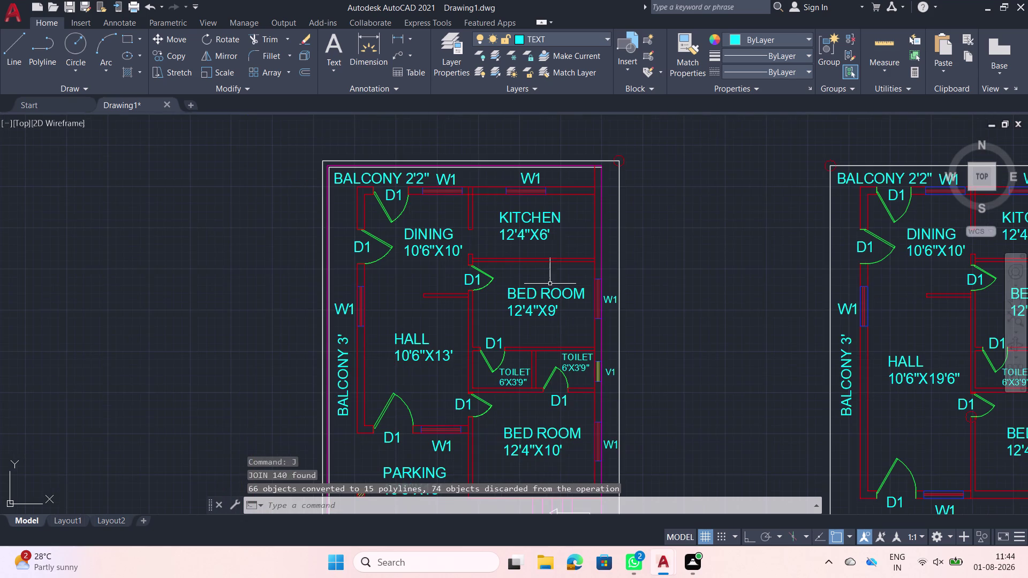
click(583, 402)
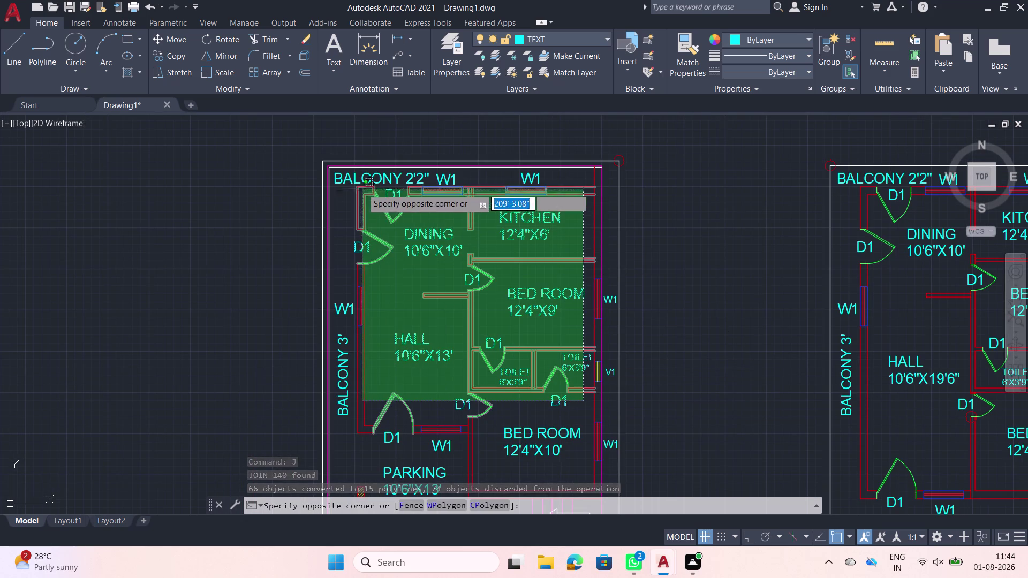
click(355, 183)
text(JO)
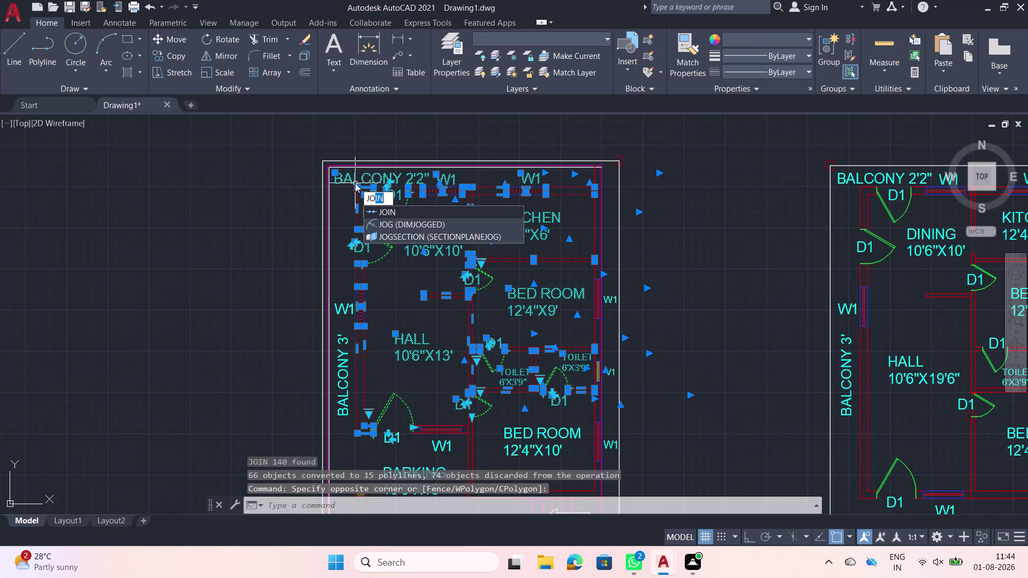
click(387, 211)
scroll(up, 3)
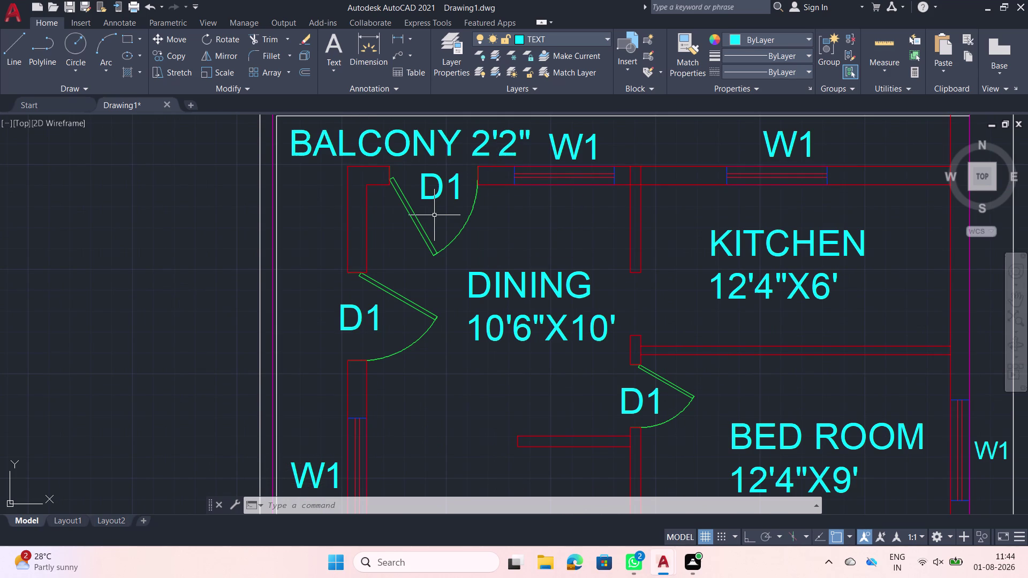
Start a hatch, fill walls by door D1 and below BALCONY, and set colour pale red.
text(H)
key(space)
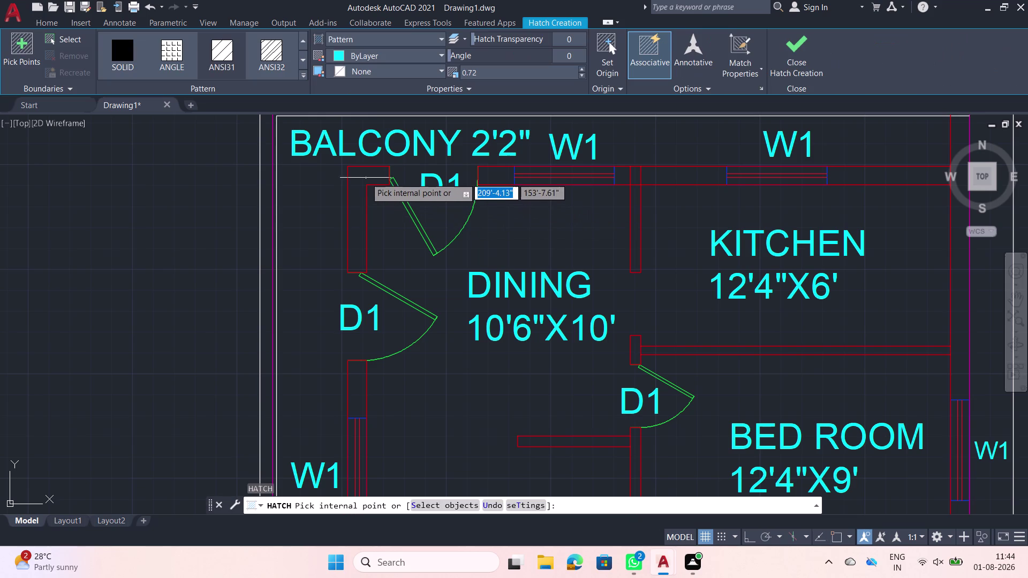
click(273, 51)
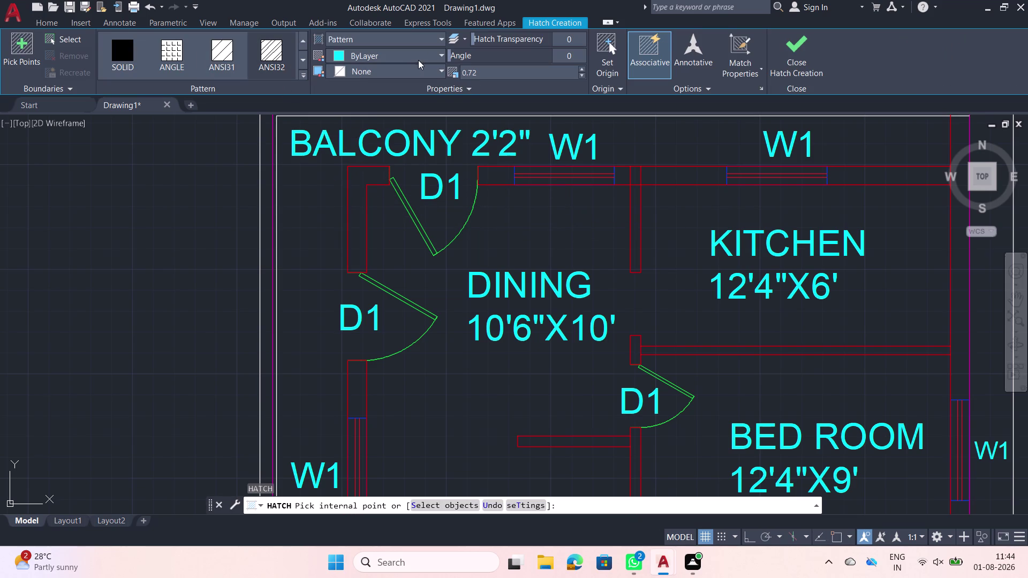
click(441, 54)
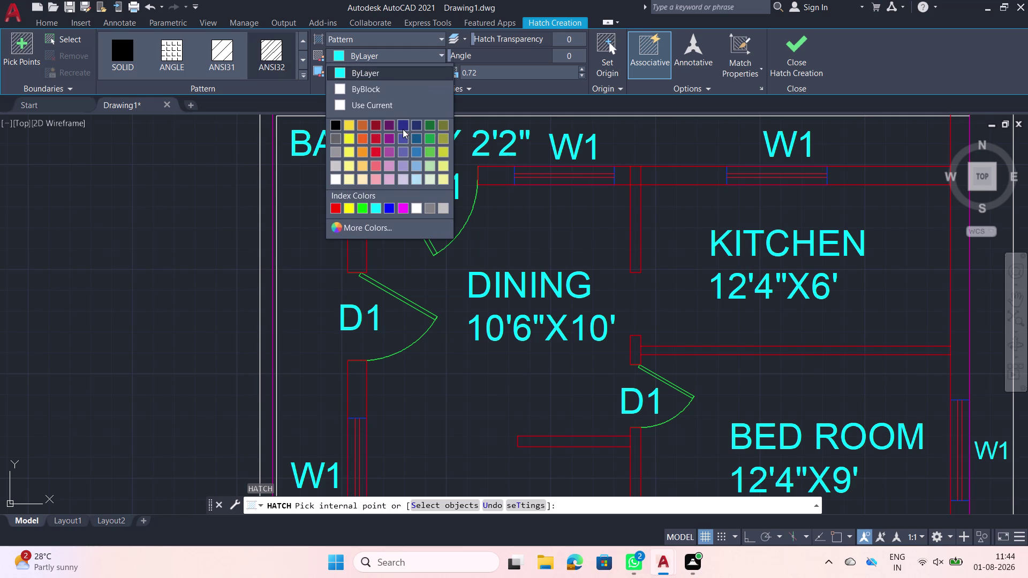
click(403, 129)
click(356, 194)
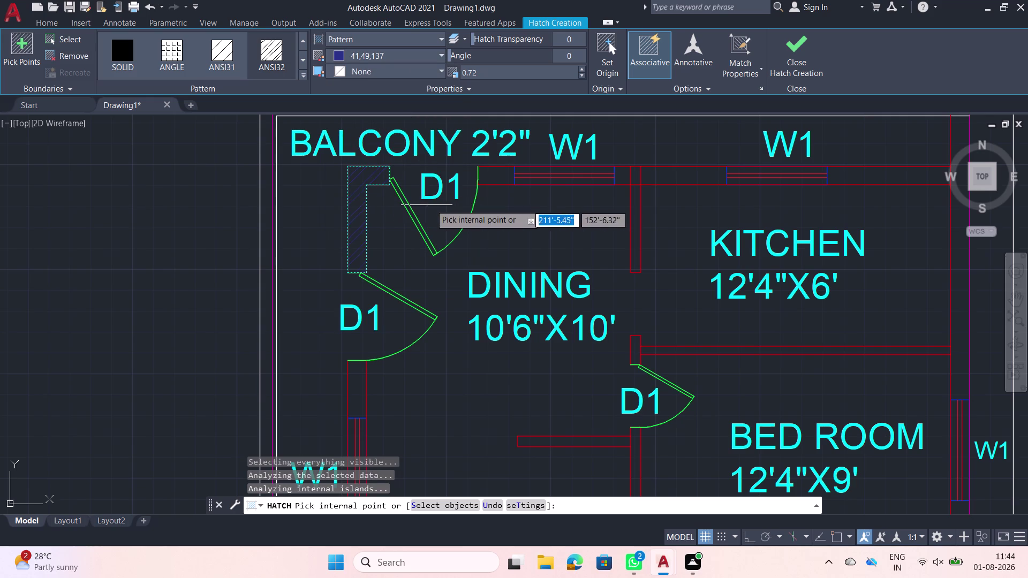
click(496, 177)
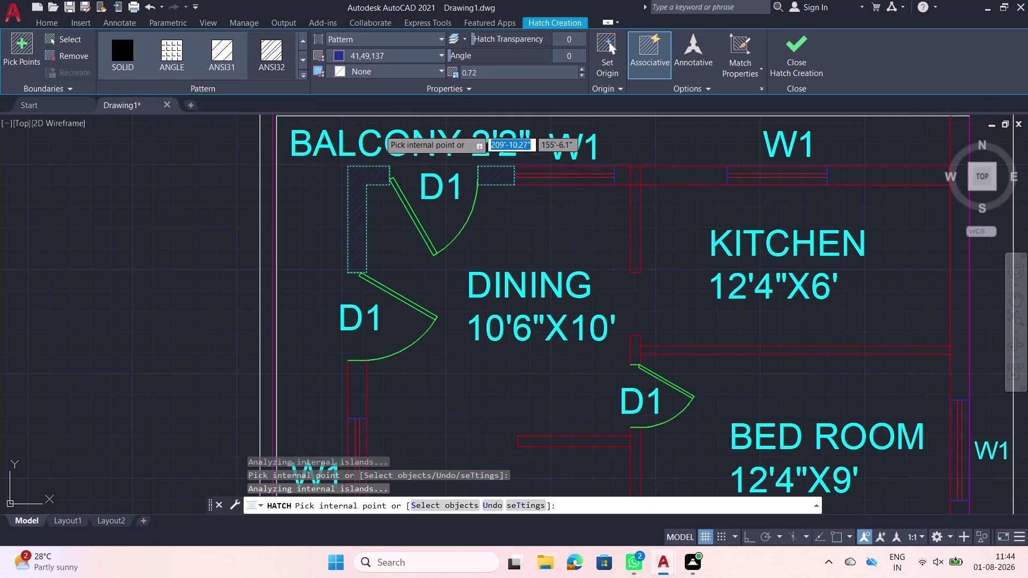
click(435, 51)
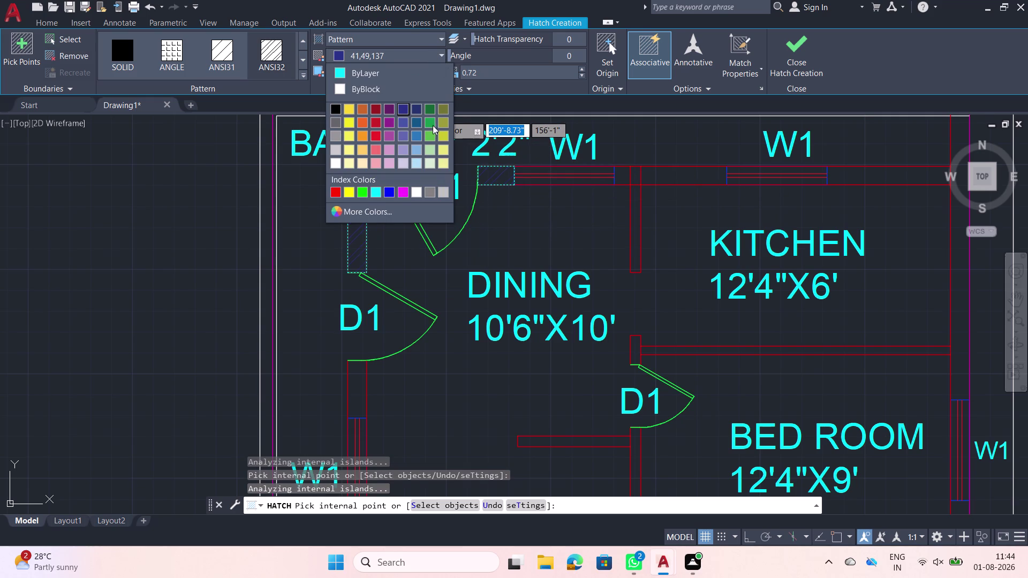
click(373, 164)
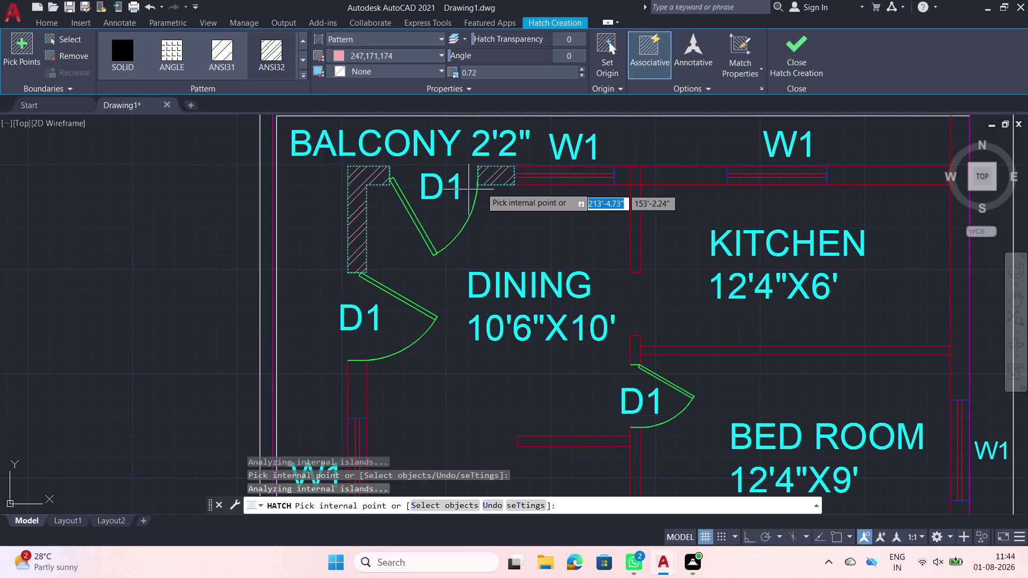
Hatch the top walls by the balcony, windows, dining-kitchen partition and kitchen.
click(620, 178)
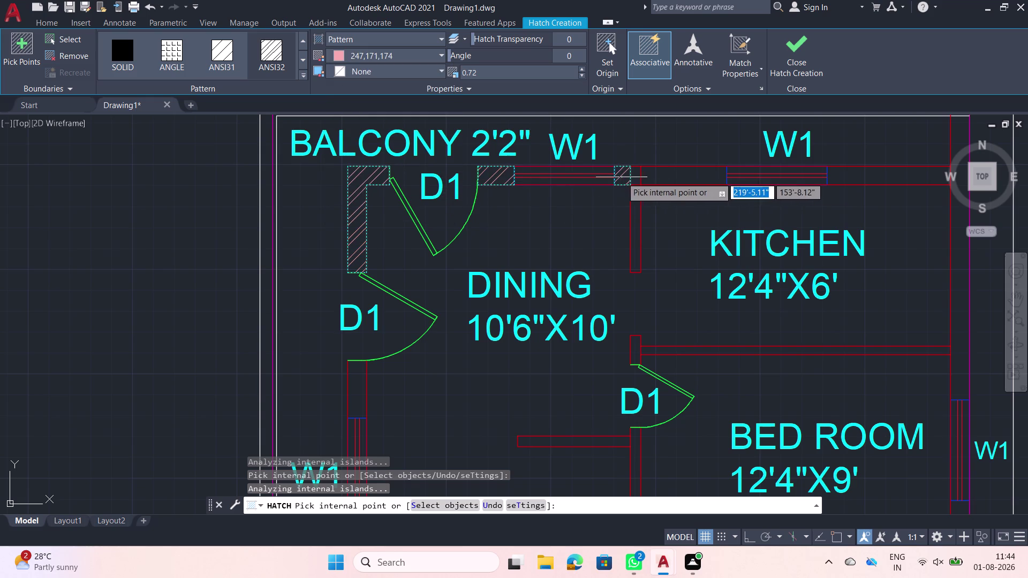
click(681, 182)
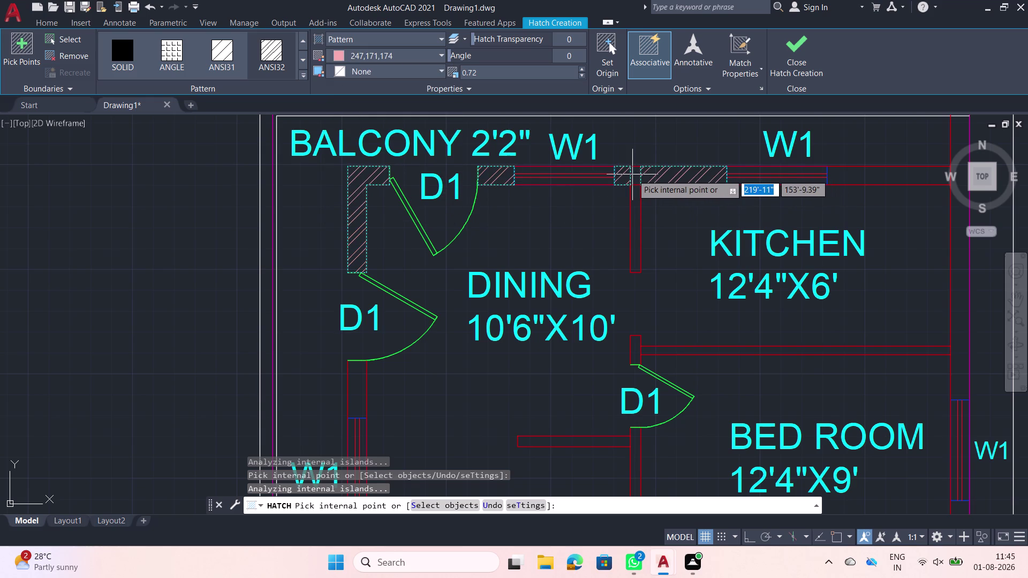
click(632, 174)
click(634, 198)
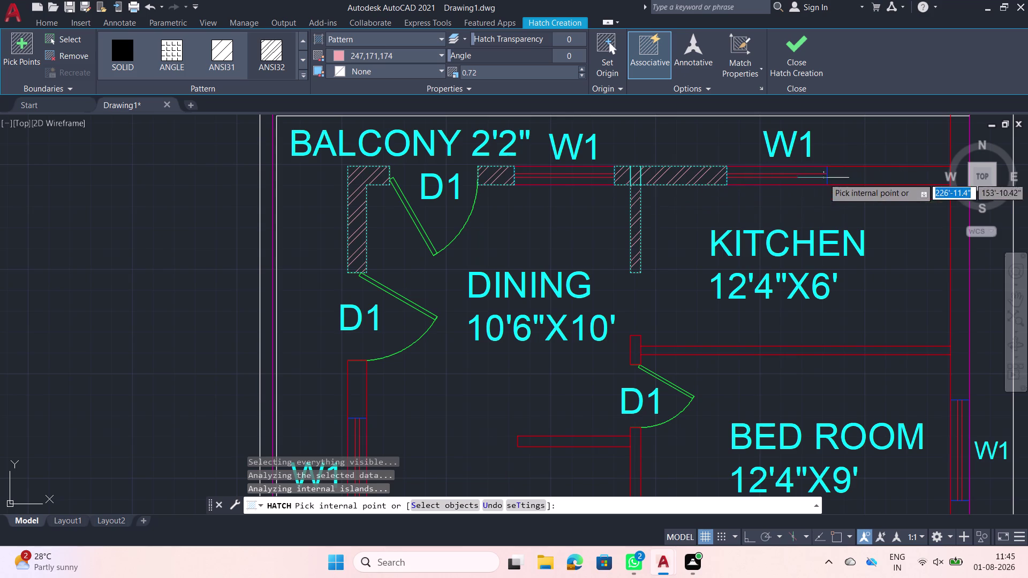
click(849, 179)
middle_drag(781, 208, 539, 206)
scroll(down, 3)
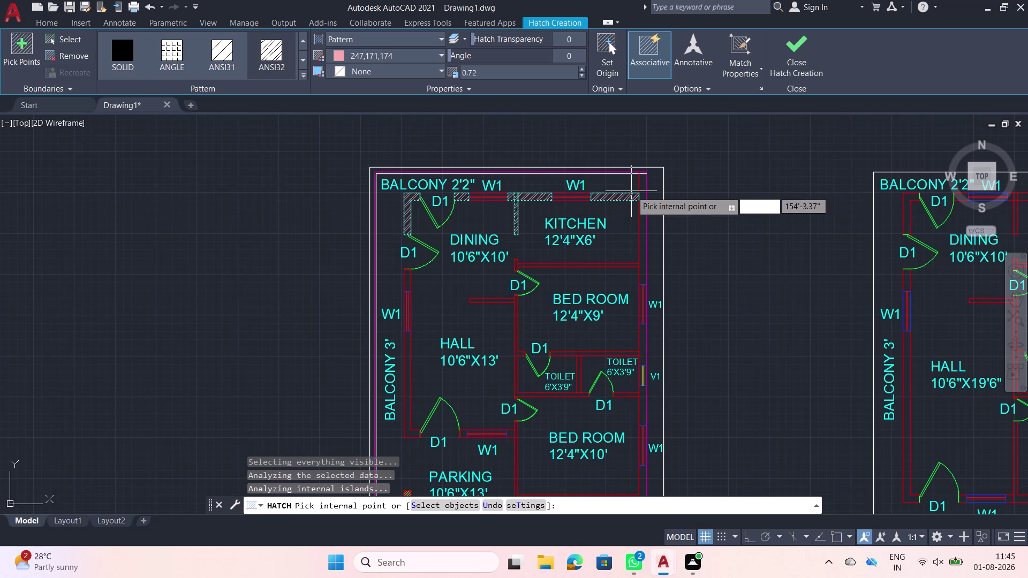
scroll(up, 3)
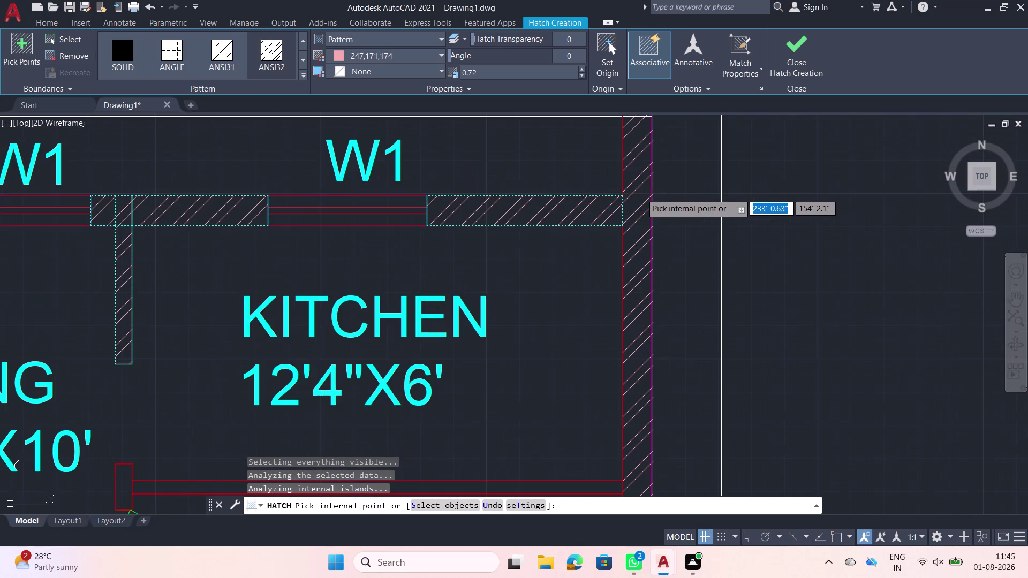
scroll(down, 3)
click(640, 193)
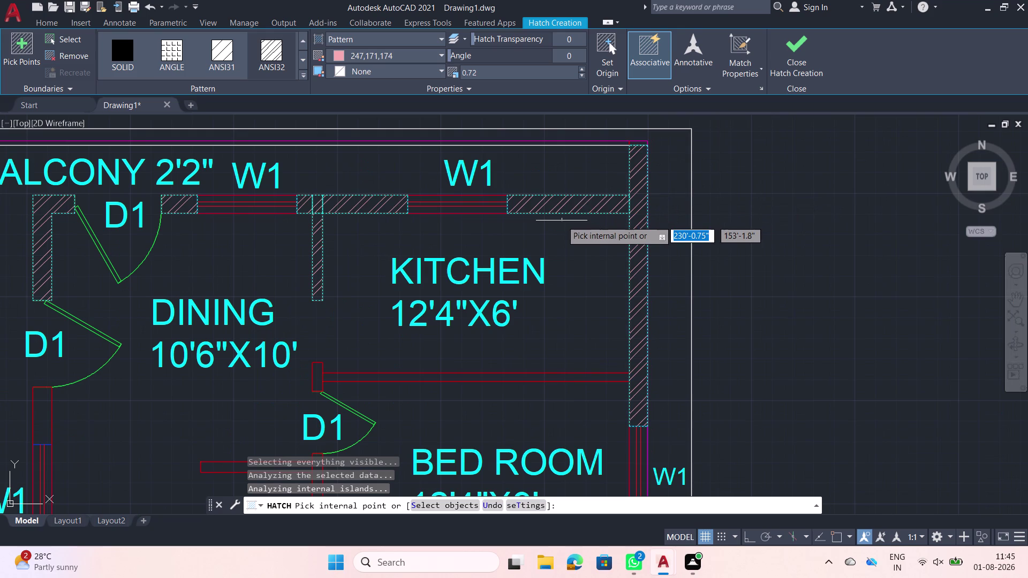
Hatch the wall pieces above the upper bed room and between hall and bed room.
scroll(down, 3)
scroll(down, 3)
middle_drag(492, 249, 485, 238)
scroll(down, 3)
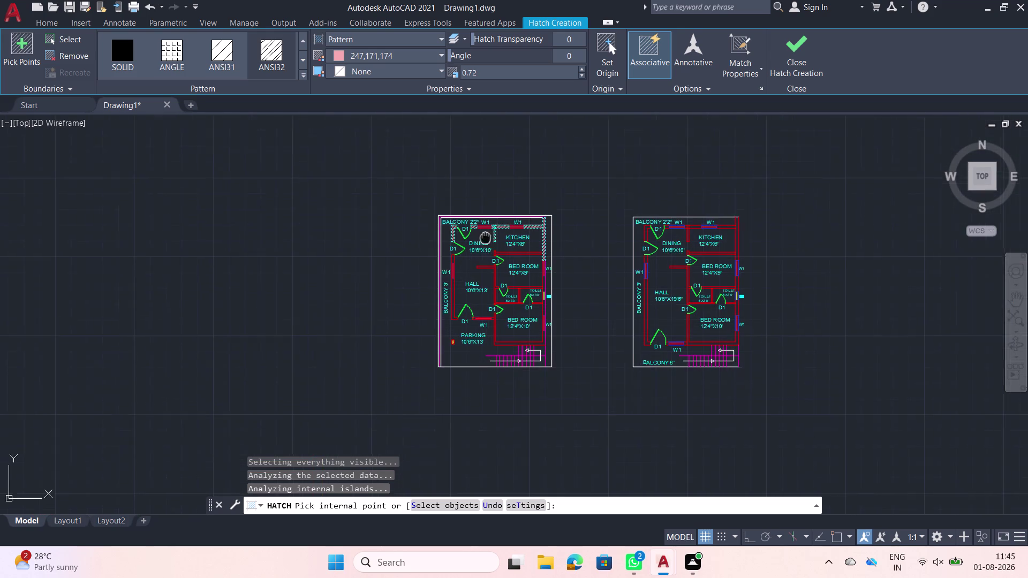
middle_drag(485, 237, 472, 169)
scroll(up, 3)
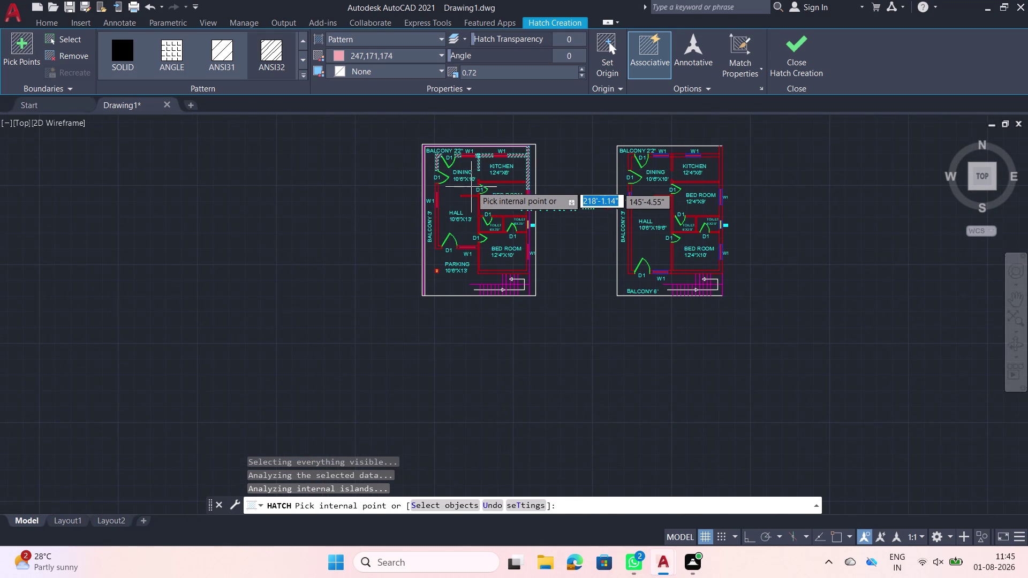
scroll(up, 3)
click(512, 140)
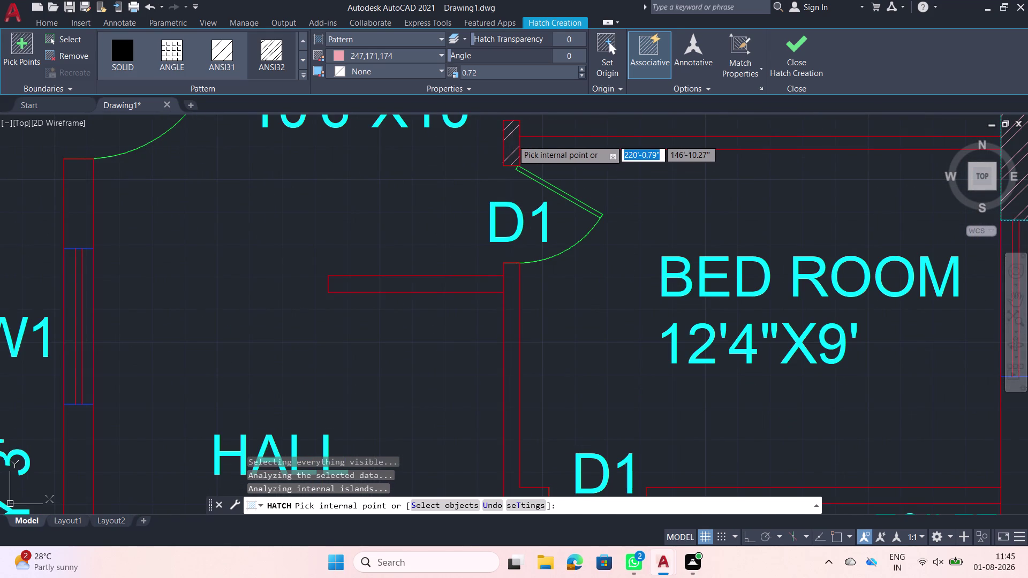
click(534, 142)
scroll(down, 3)
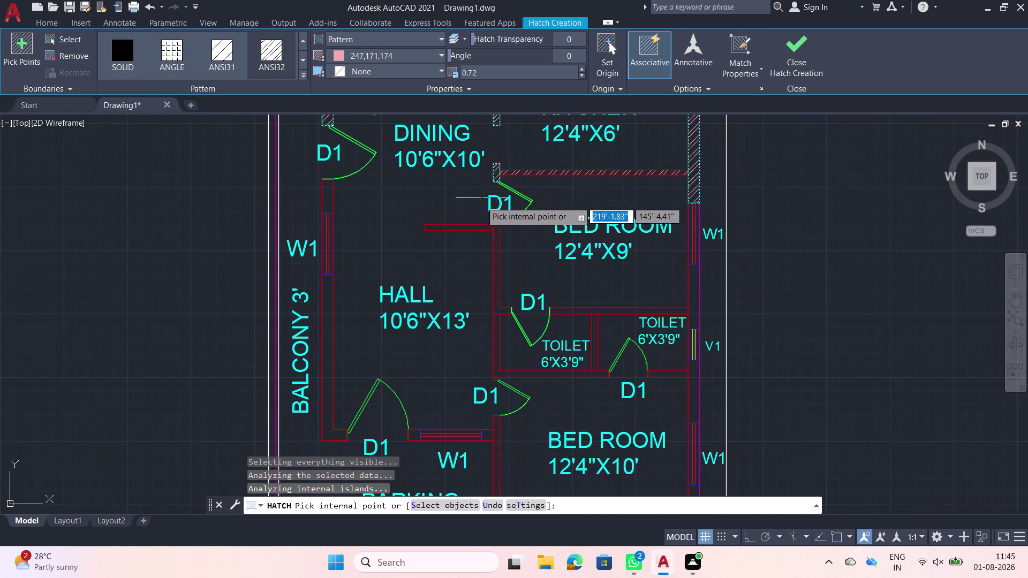
scroll(up, 3)
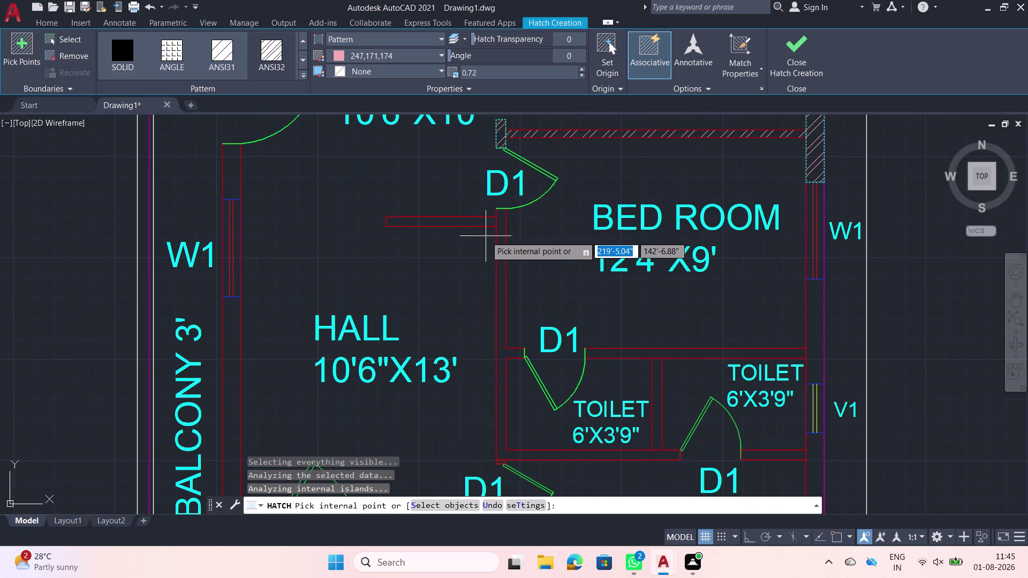
click(480, 224)
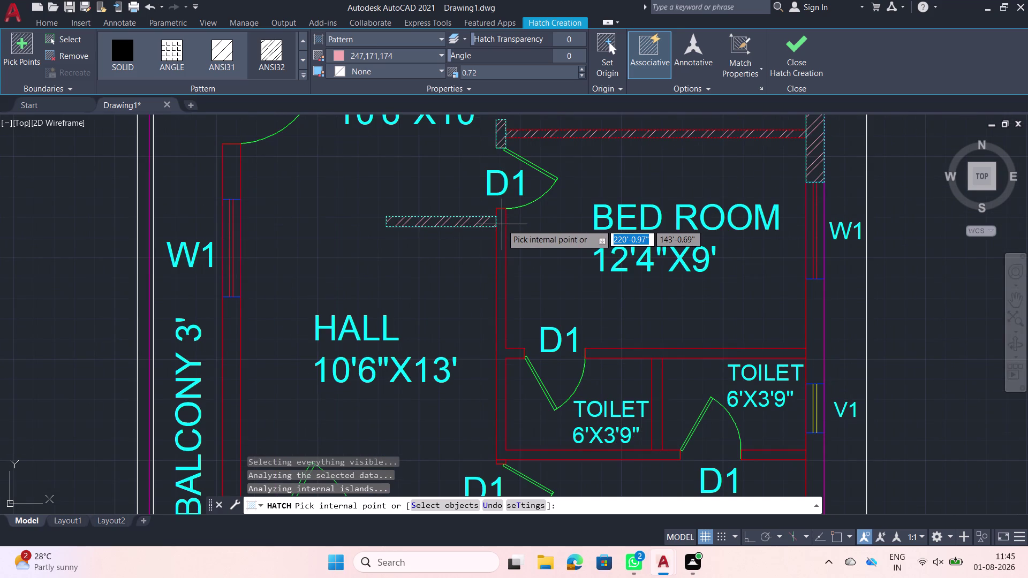
click(497, 226)
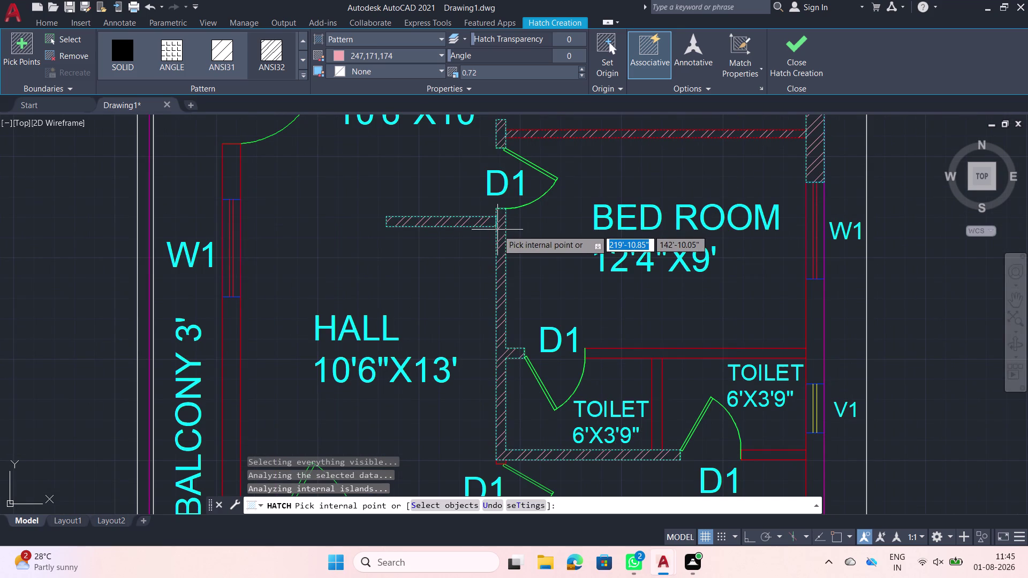
Hatch the toilet walls and the right walls beside the bed room and V1 vent.
click(606, 354)
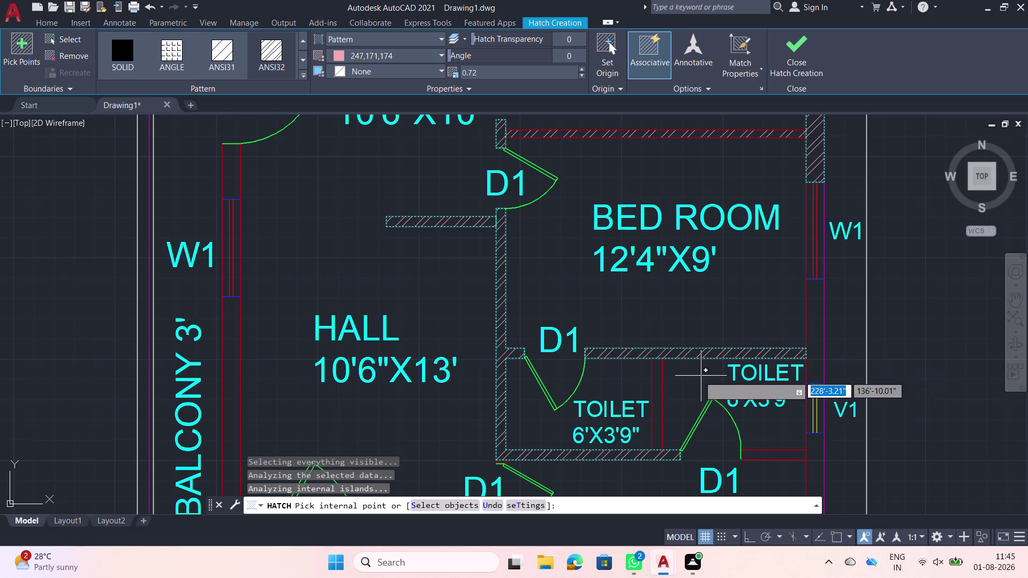
click(653, 382)
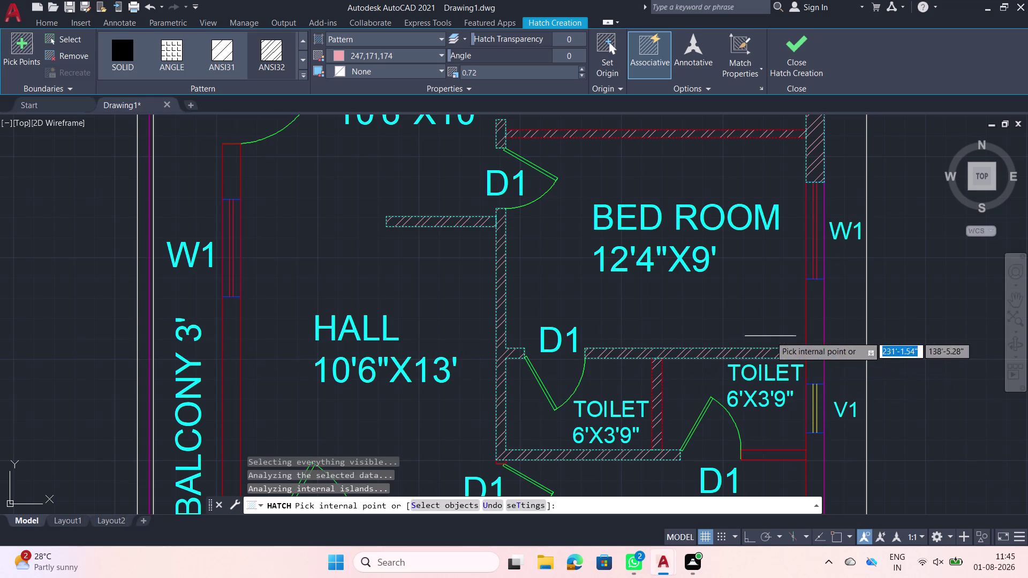
click(815, 319)
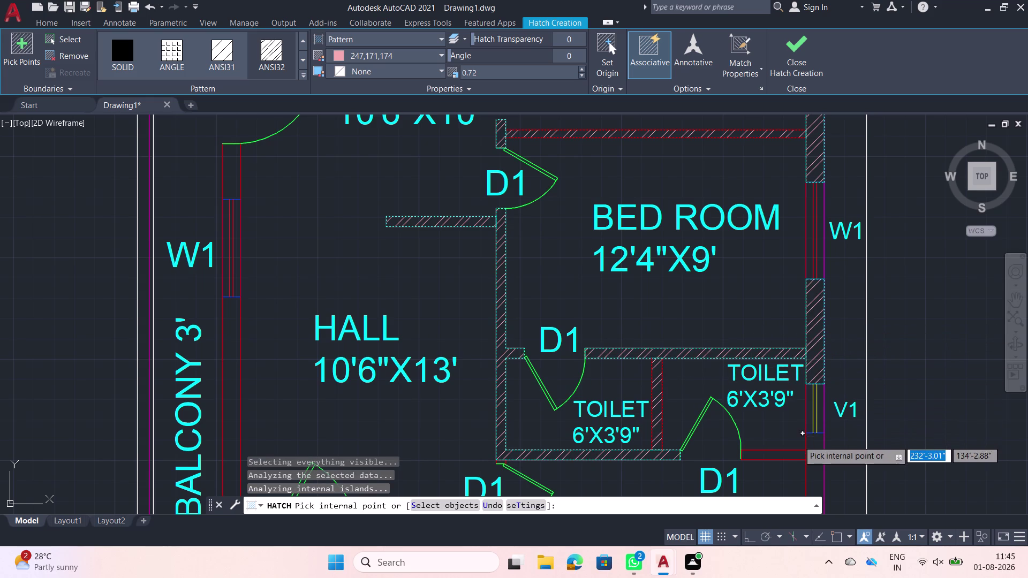
click(813, 447)
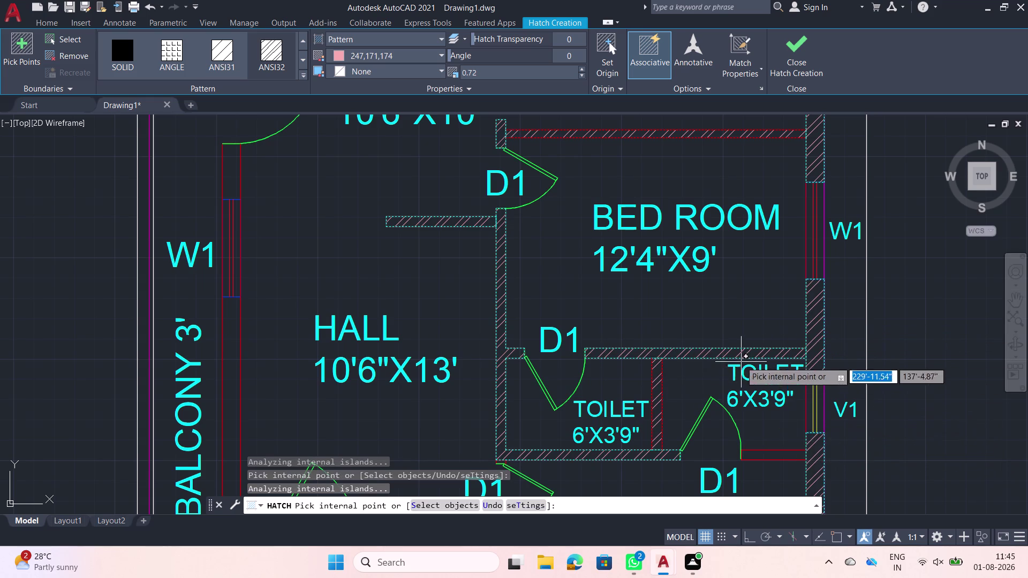
click(755, 453)
Hatch the region around the hall and parking, then close Hatch Creation.
scroll(down, 3)
middle_drag(623, 313, 572, 216)
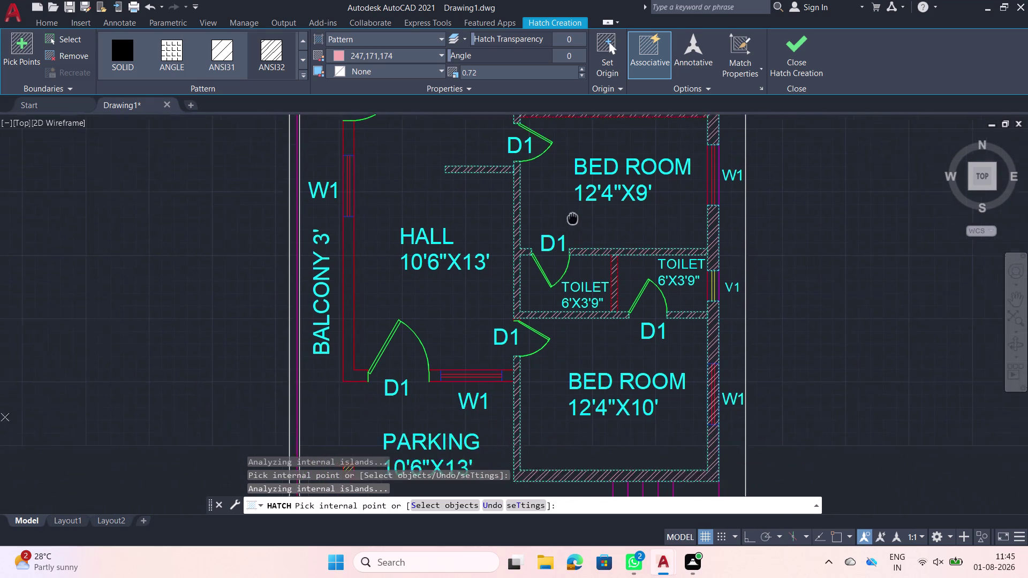
middle_drag(572, 216, 561, 182)
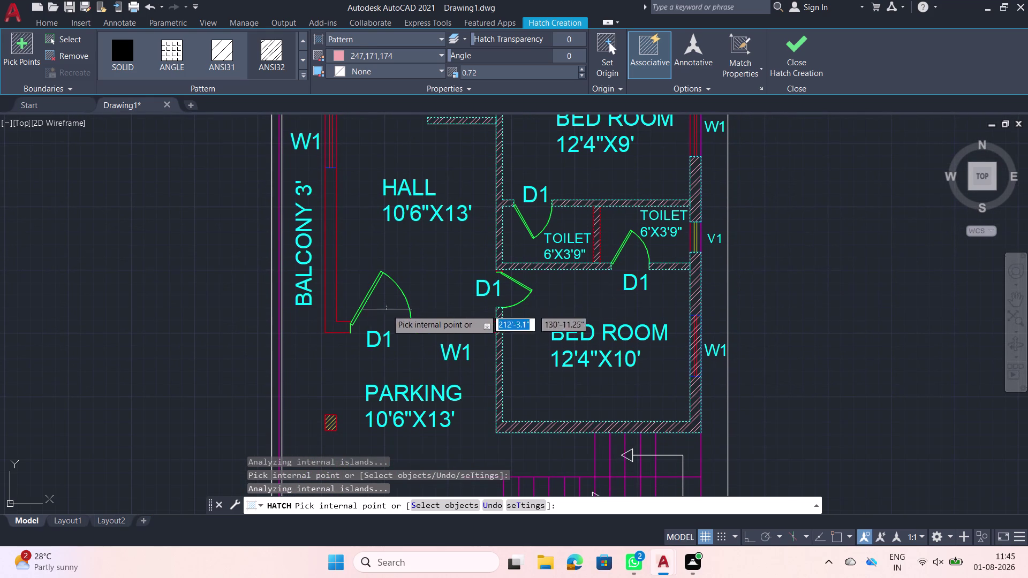
scroll(up, 3)
click(537, 325)
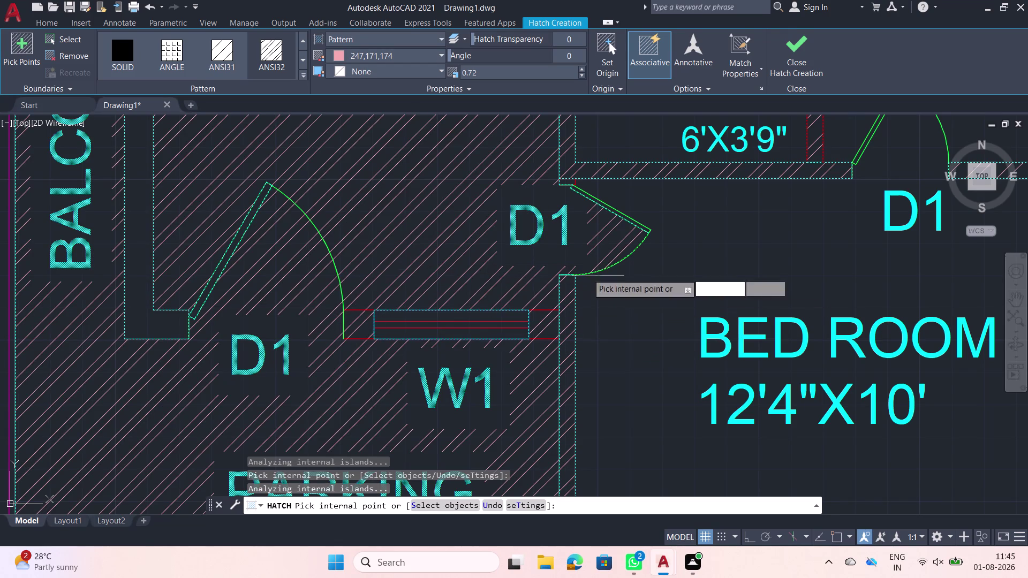
scroll(down, 3)
scroll(up, 3)
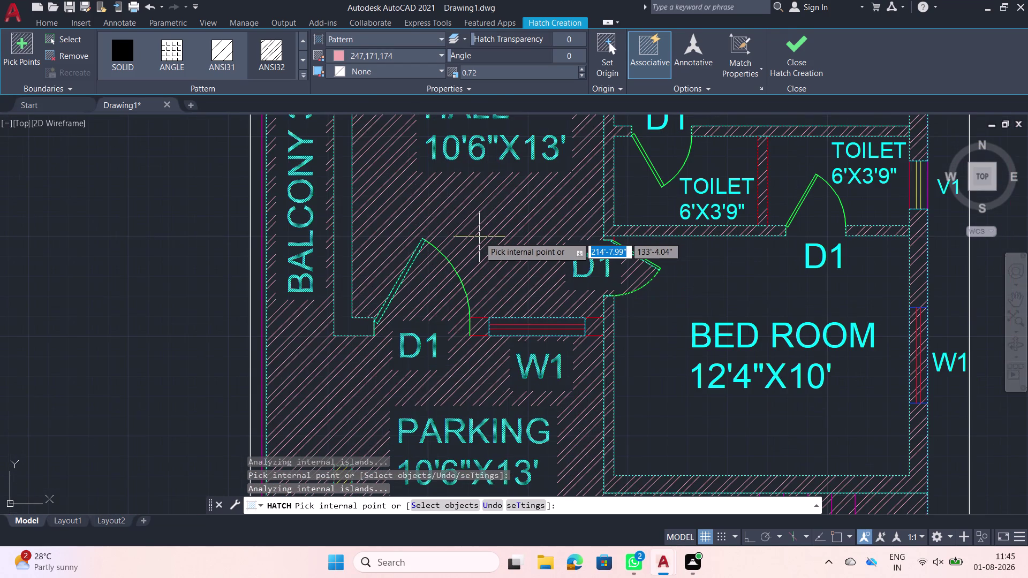
click(802, 48)
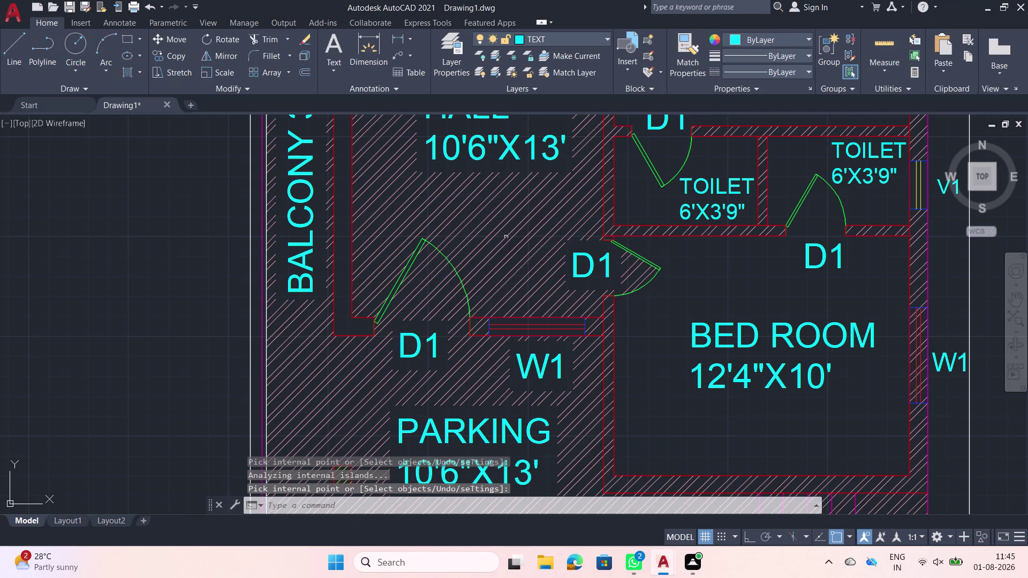
Window-select the sprawling diagonal hatch on the left plan and delete it.
click(505, 232)
click(483, 223)
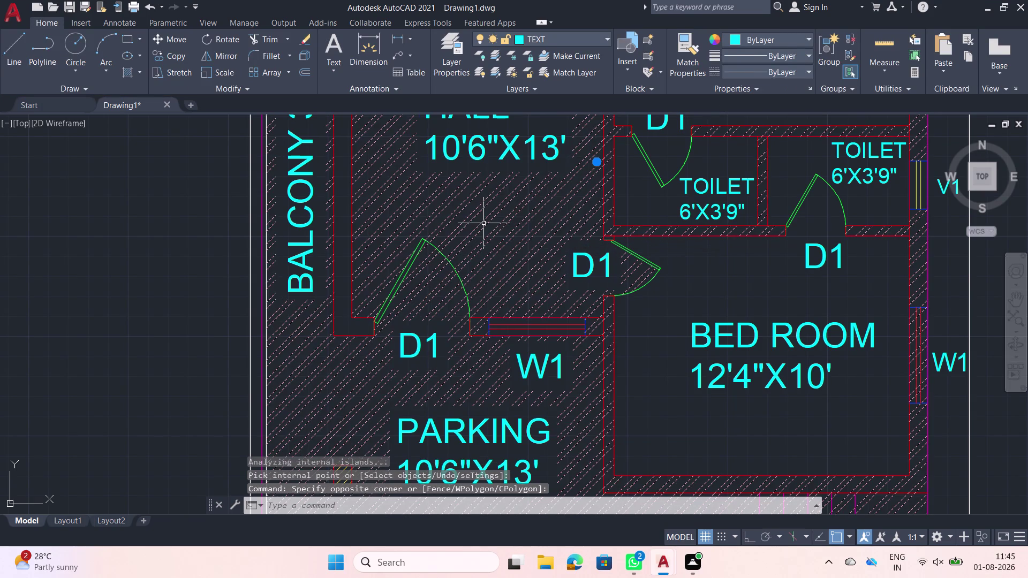
scroll(down, 3)
scroll(up, 3)
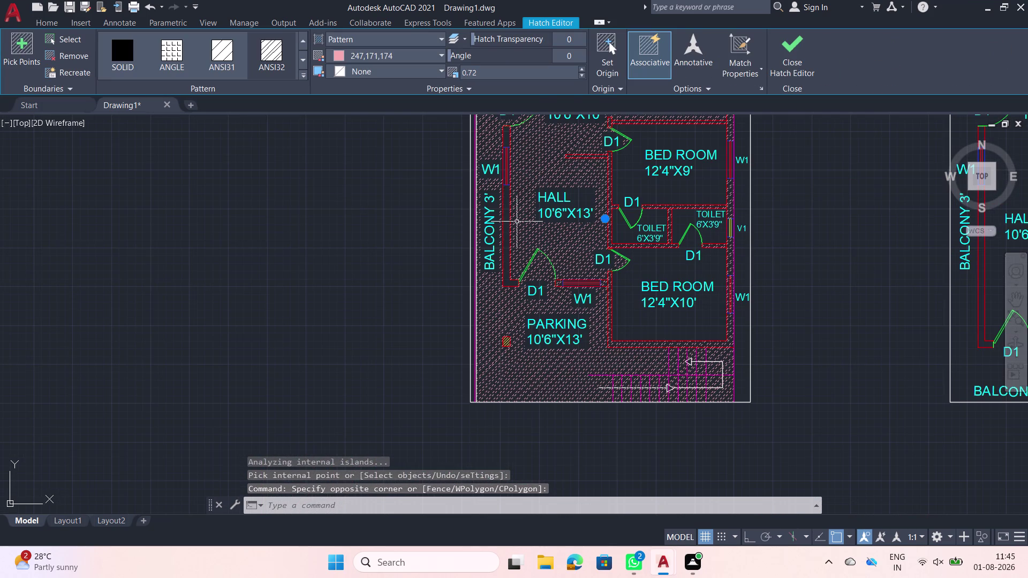
key(Delete)
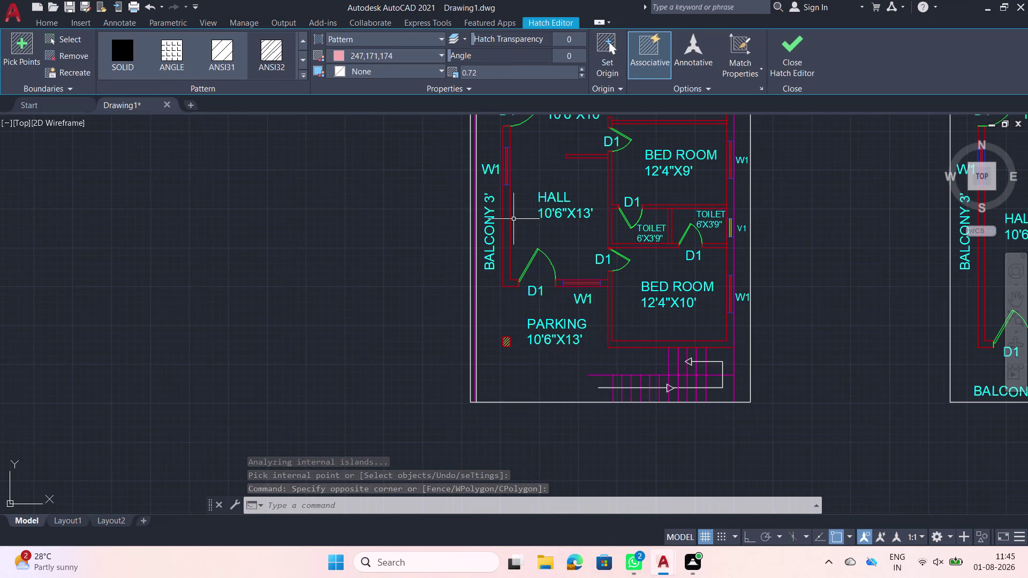
middle_drag(530, 164, 514, 259)
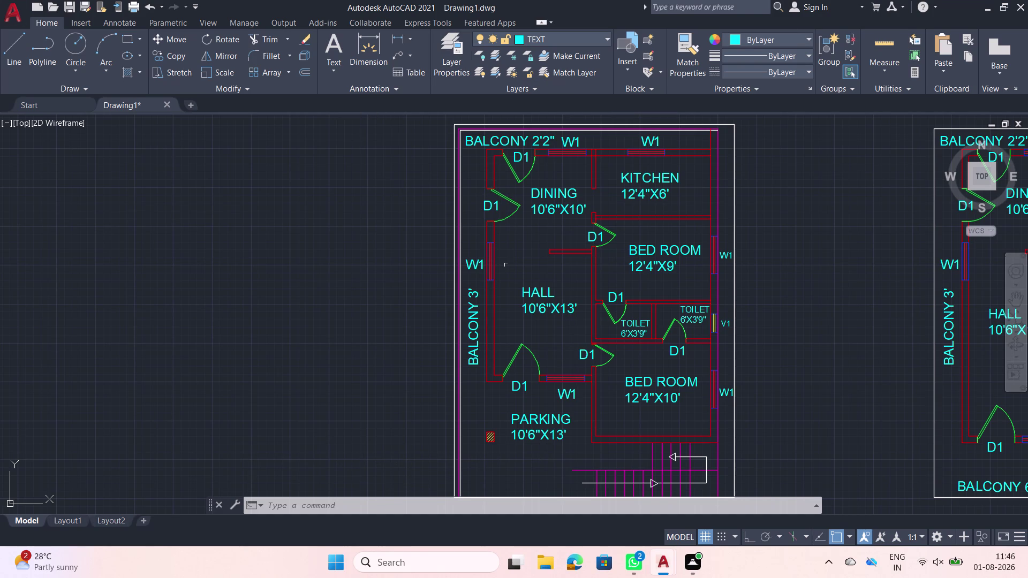
scroll(up, 3)
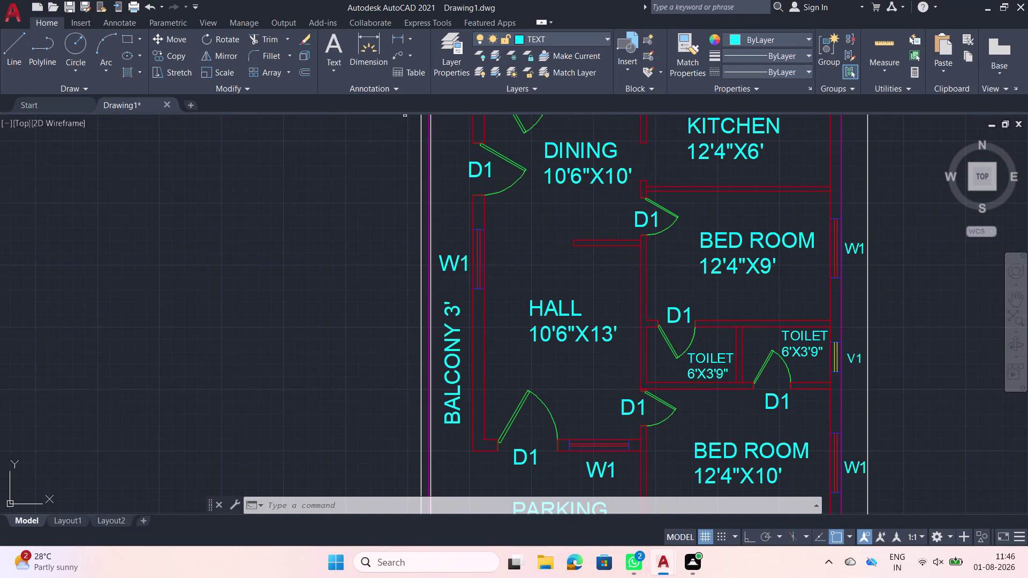
Start a new hatch with H and browse forward through the pattern gallery.
text(H)
key(space)
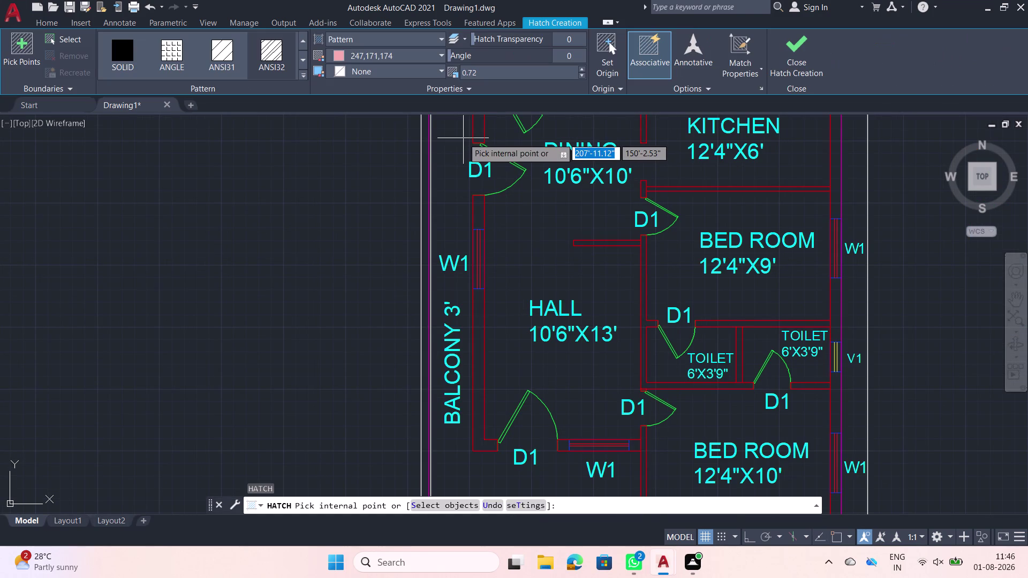
click(300, 64)
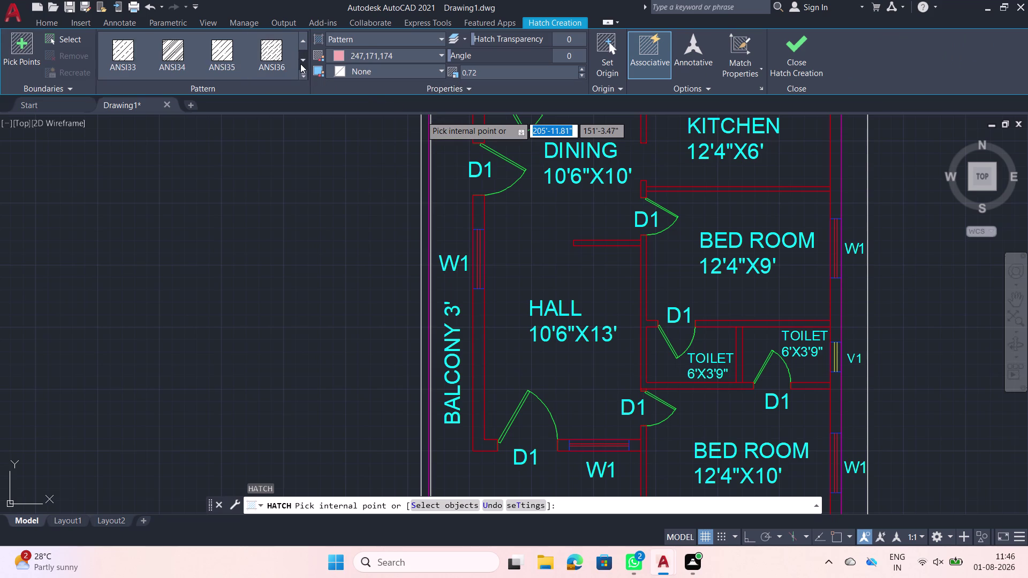
click(301, 64)
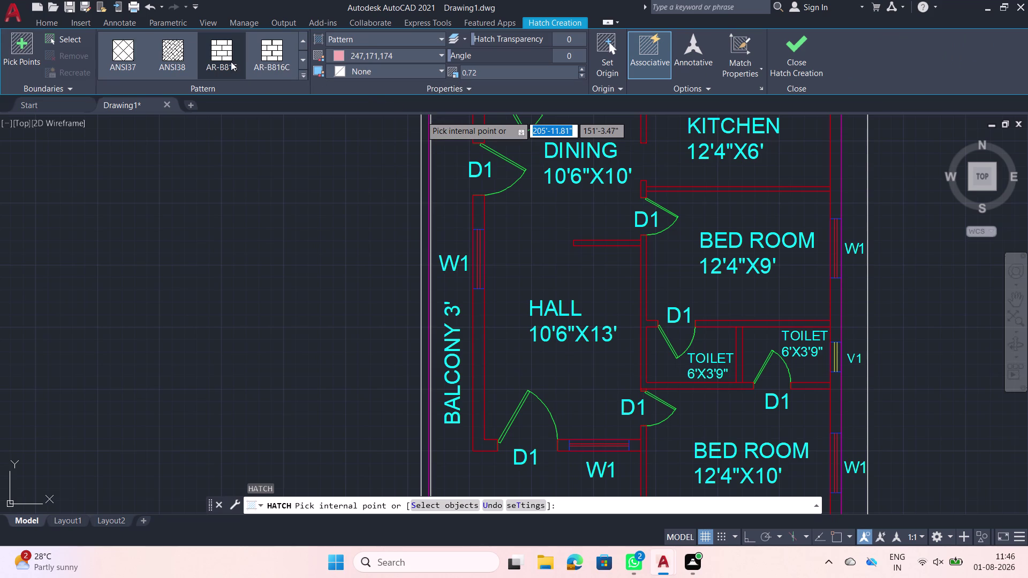
click(304, 66)
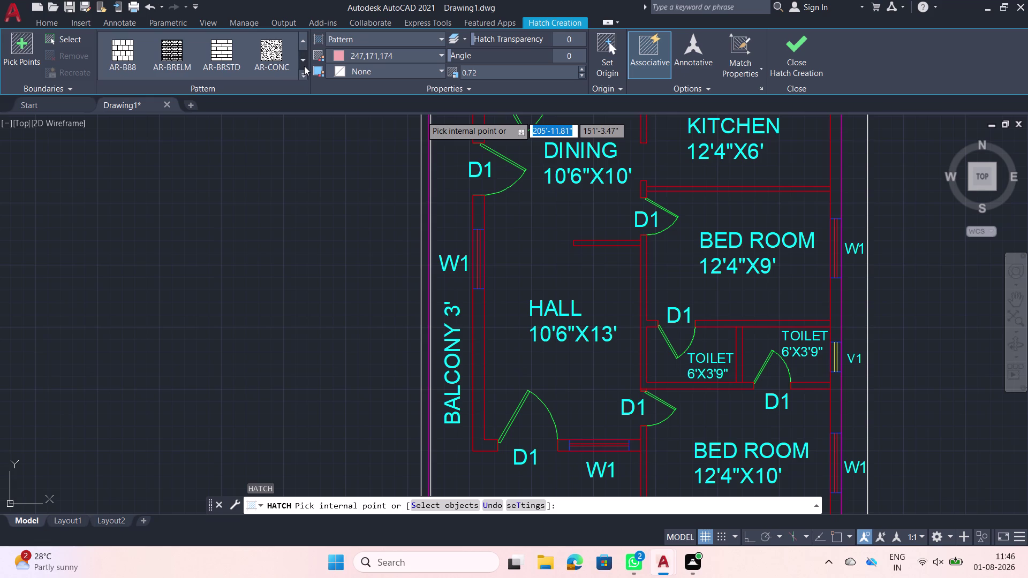
click(304, 66)
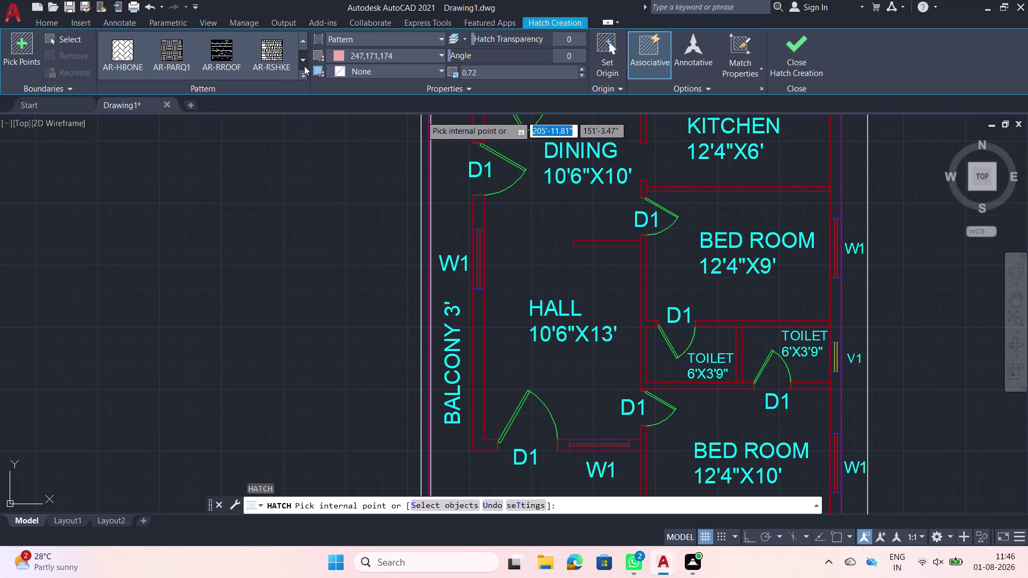
click(304, 66)
click(304, 66)
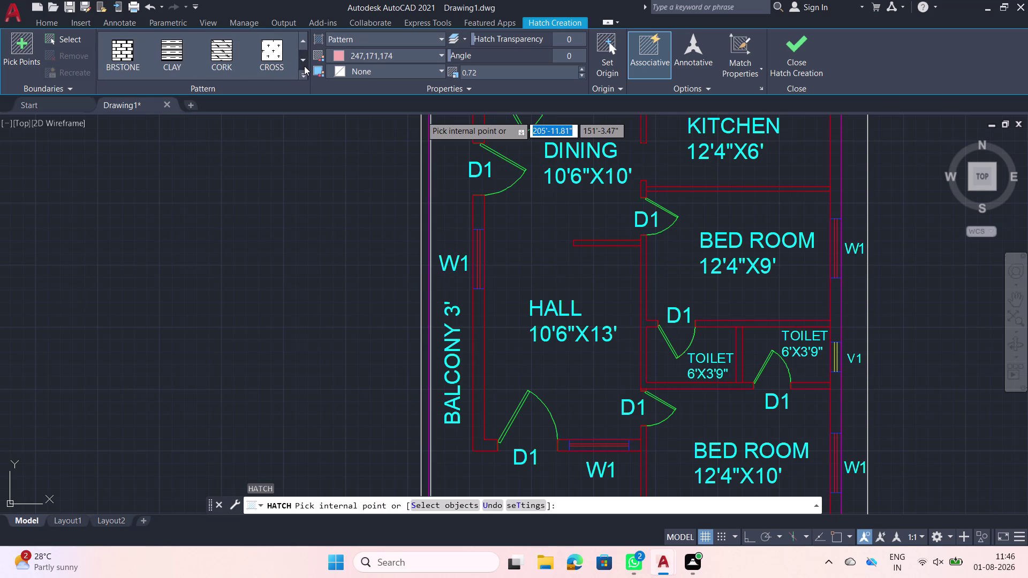
click(304, 66)
click(304, 66)
click(304, 65)
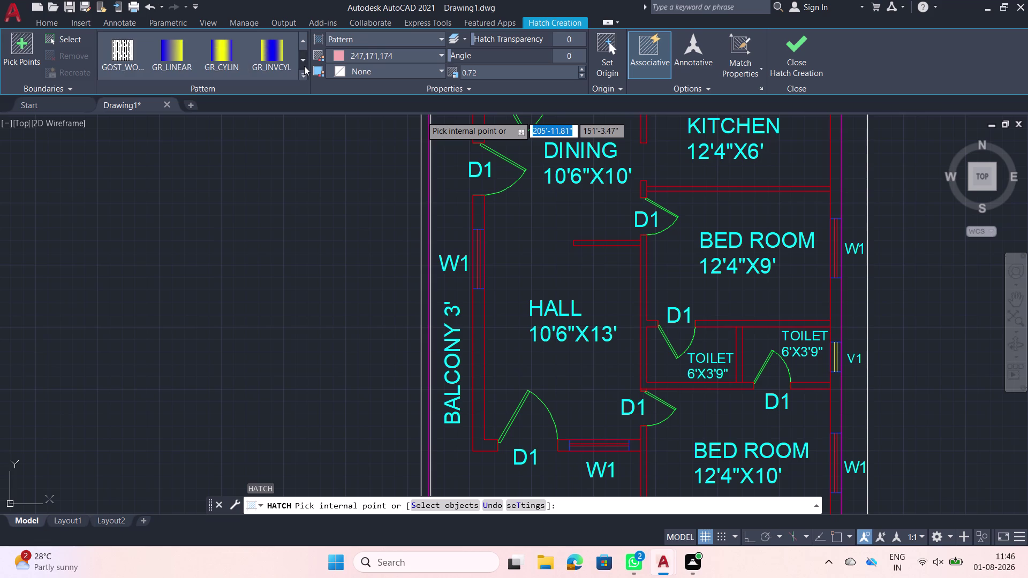
click(304, 66)
double_click(304, 66)
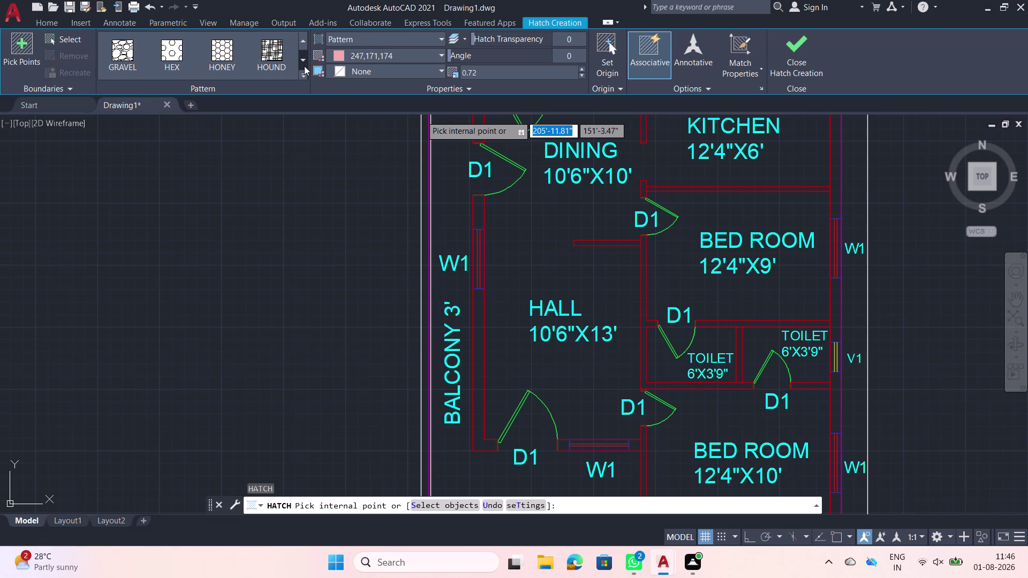
click(305, 66)
click(305, 66)
double_click(305, 66)
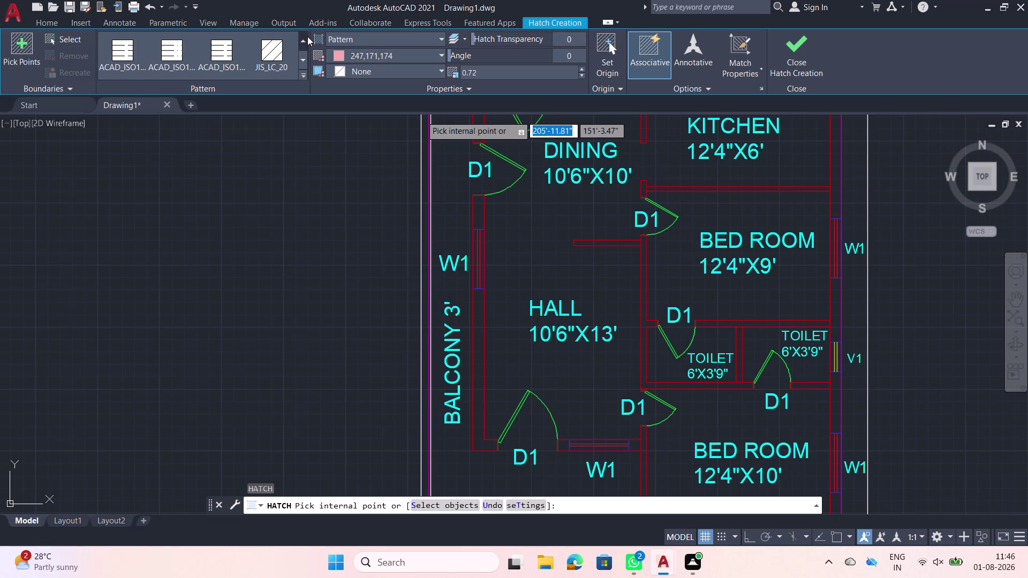
Scroll the pattern gallery back to the first ANSI diagonal patterns.
triple_click(307, 37)
triple_click(307, 37)
triple_click(307, 36)
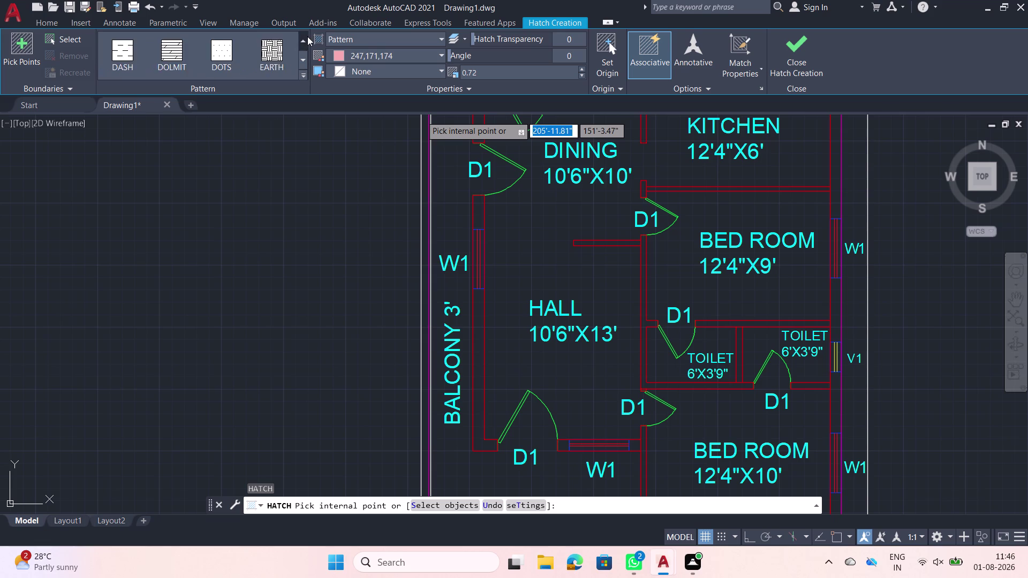
triple_click(307, 37)
triple_click(307, 36)
double_click(307, 36)
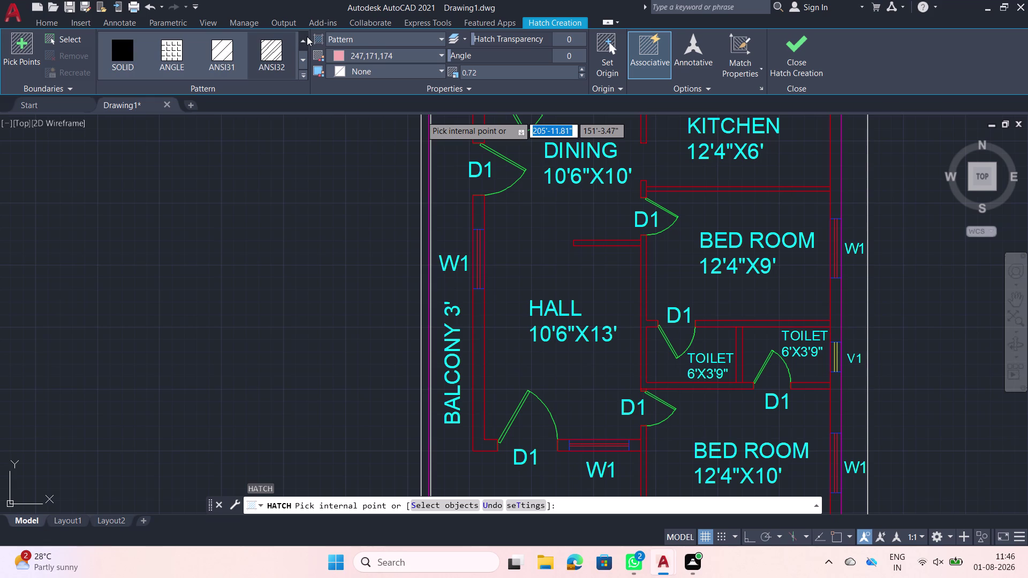
click(307, 36)
Pick ANSI31 and hatch the top walls by the door and kitchen window, plus the right wall.
click(223, 56)
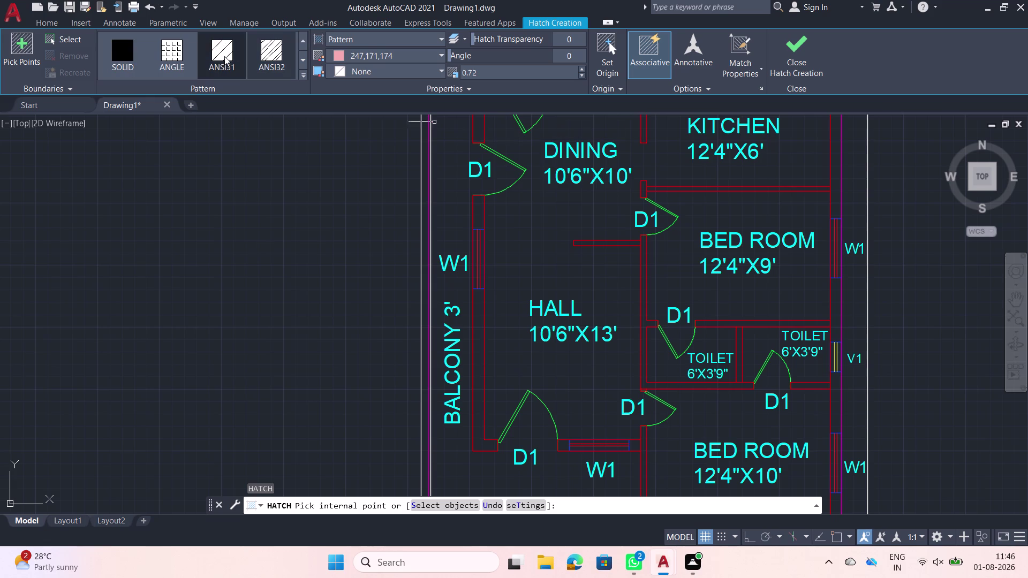
middle_drag(471, 156, 458, 213)
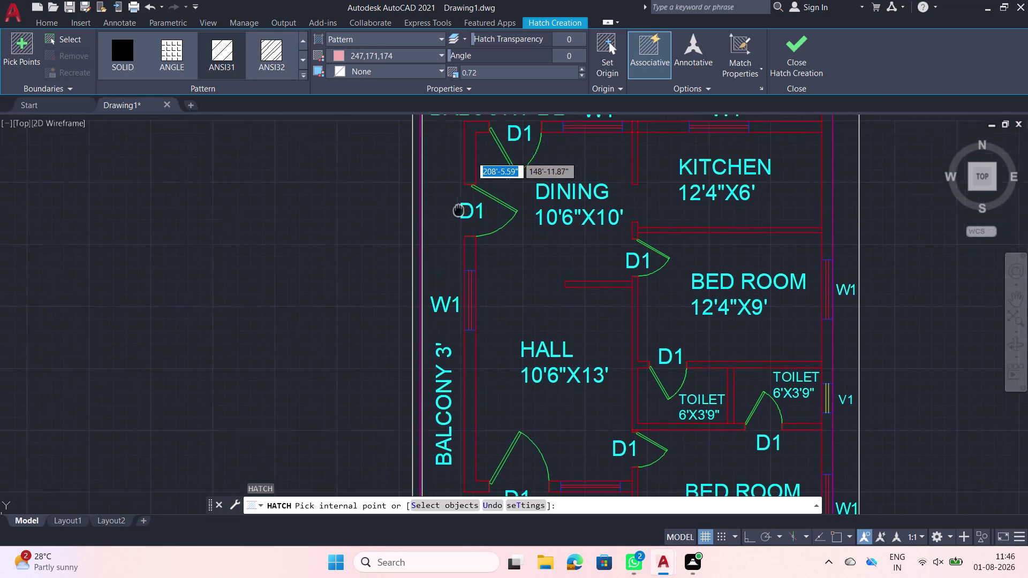
middle_drag(458, 213, 456, 220)
click(462, 193)
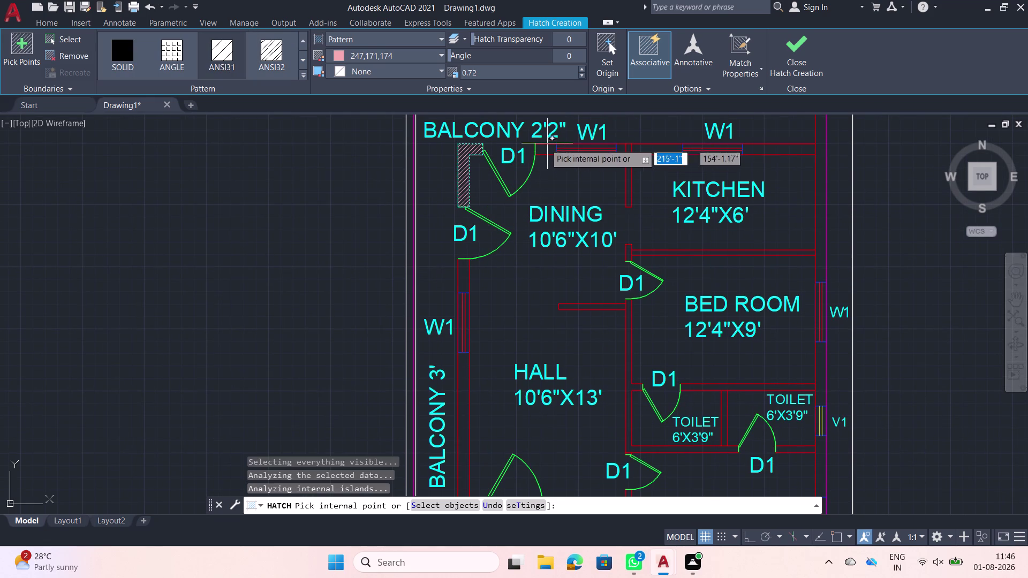
click(543, 149)
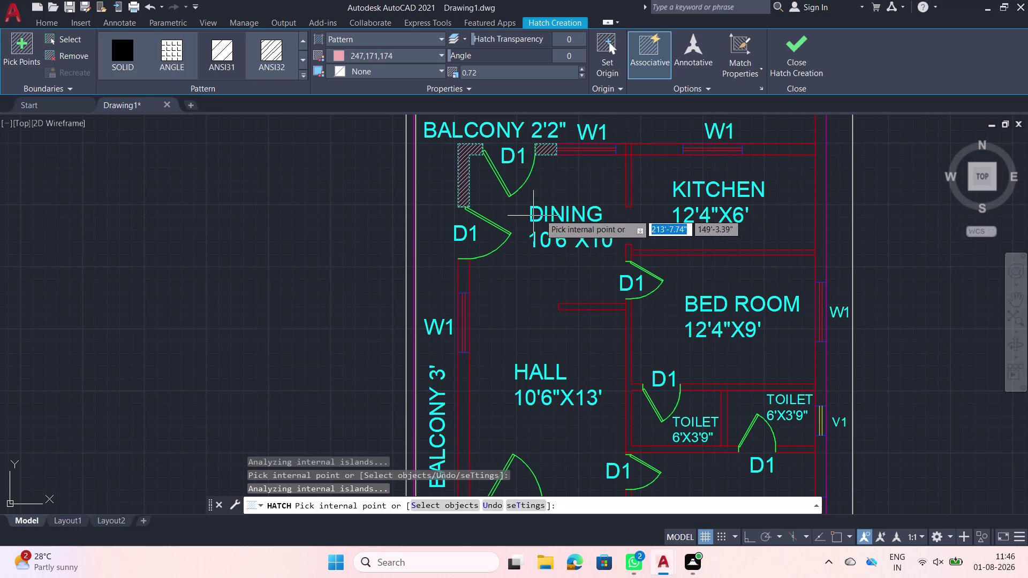
click(769, 148)
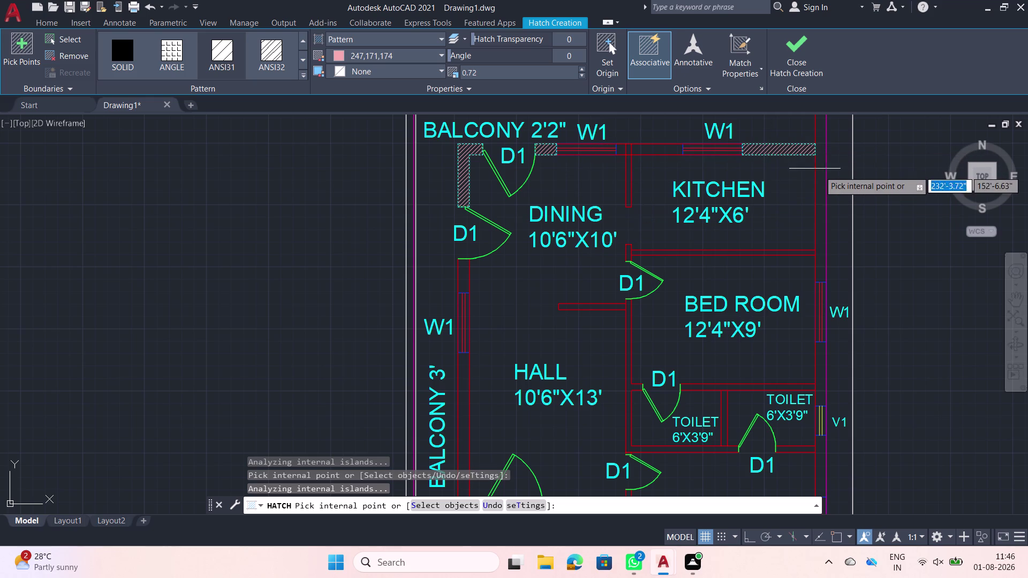
click(821, 178)
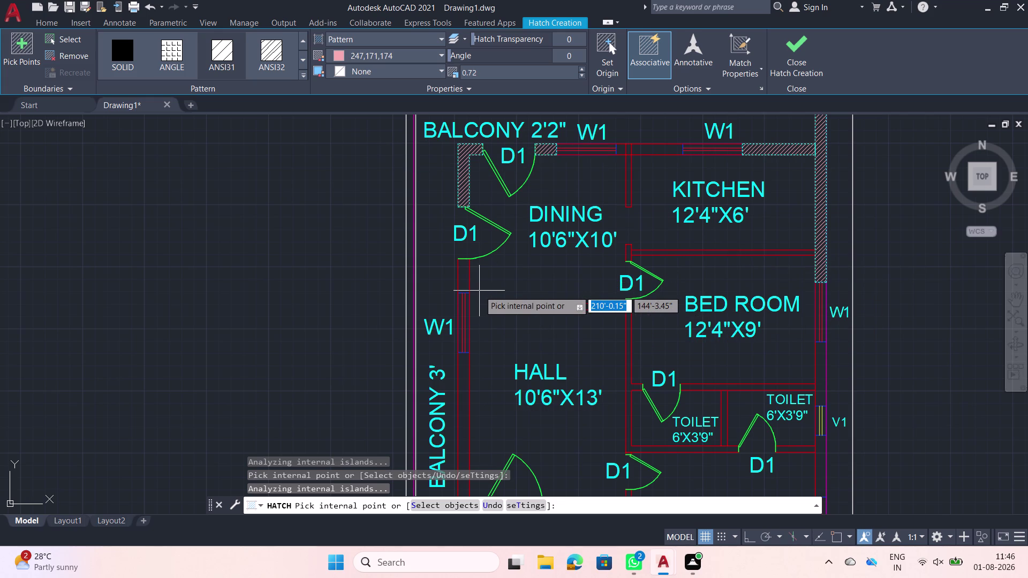
Hatch the left wall between the doors and below the window, then close the hatch.
click(460, 271)
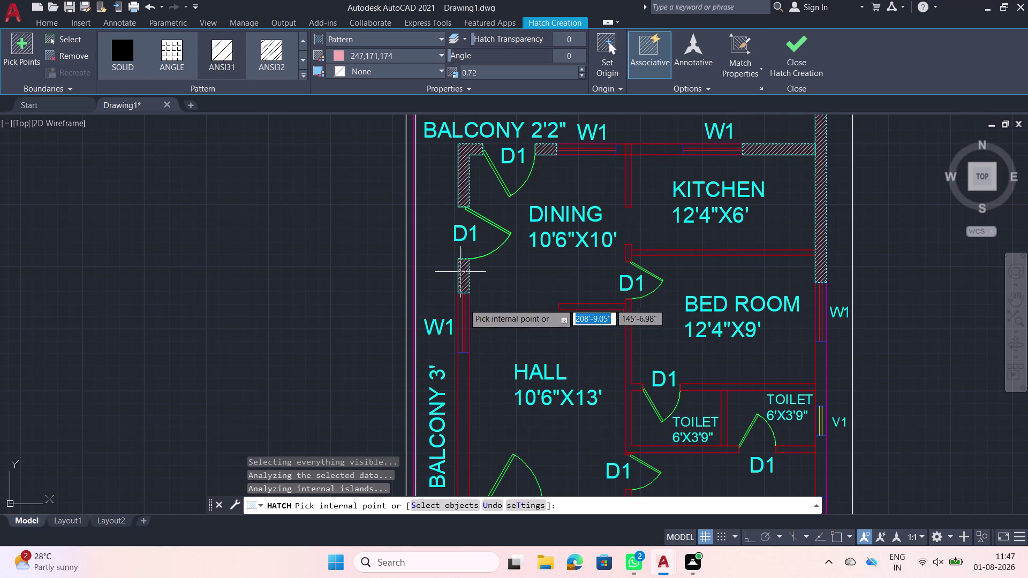
click(464, 362)
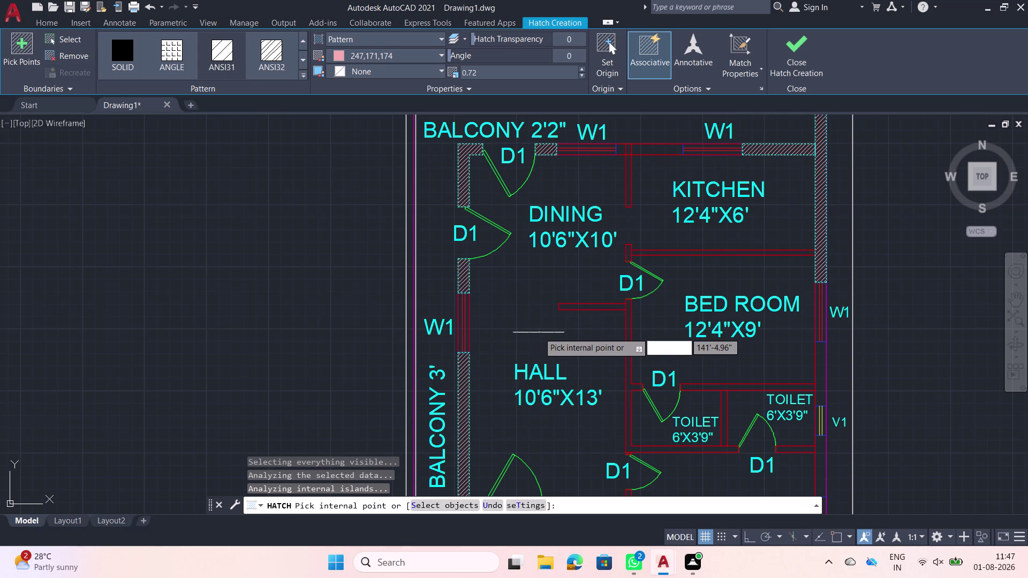
middle_drag(673, 341, 629, 259)
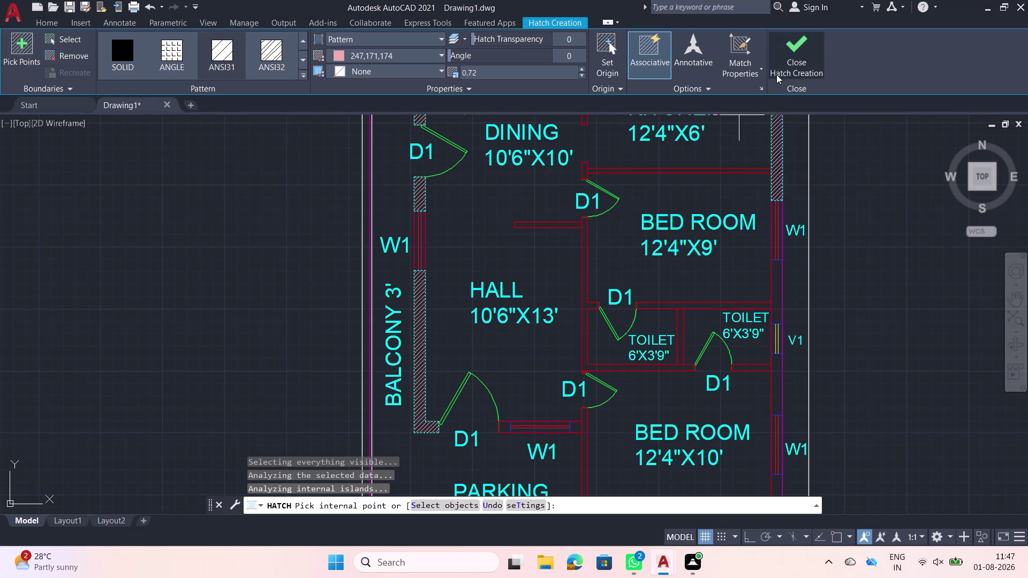
click(785, 67)
With TR, trim the overhanging line ends at the bedroom-door and dining-room wall junctions.
key(t)
text(R)
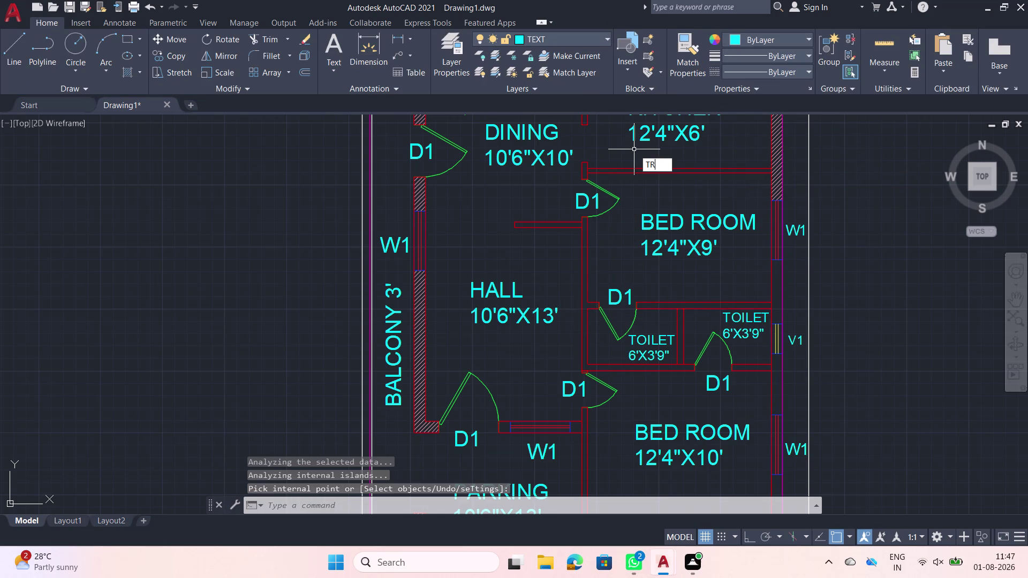
key(space)
scroll(up, 3)
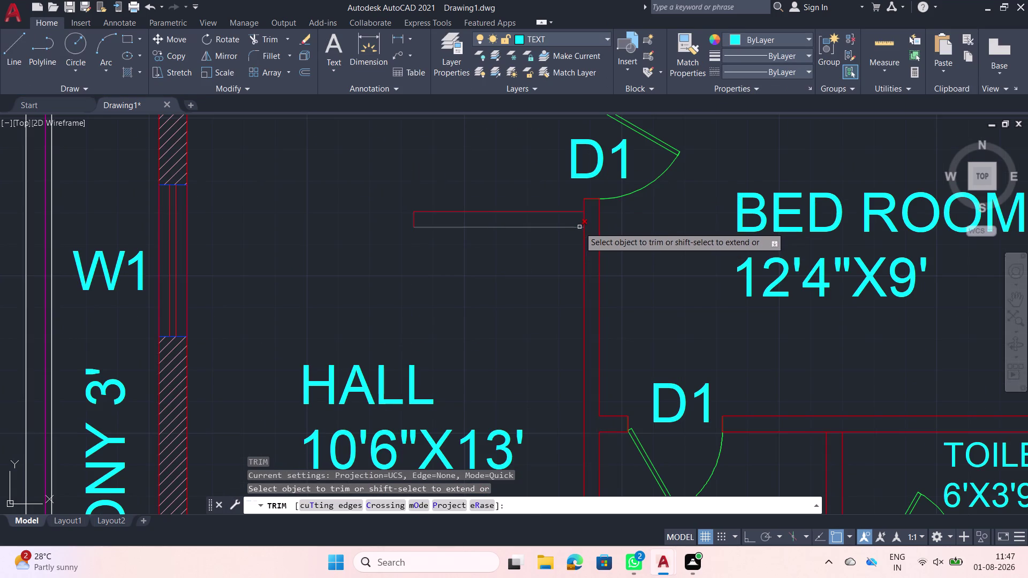
click(583, 222)
middle_drag(601, 145, 586, 209)
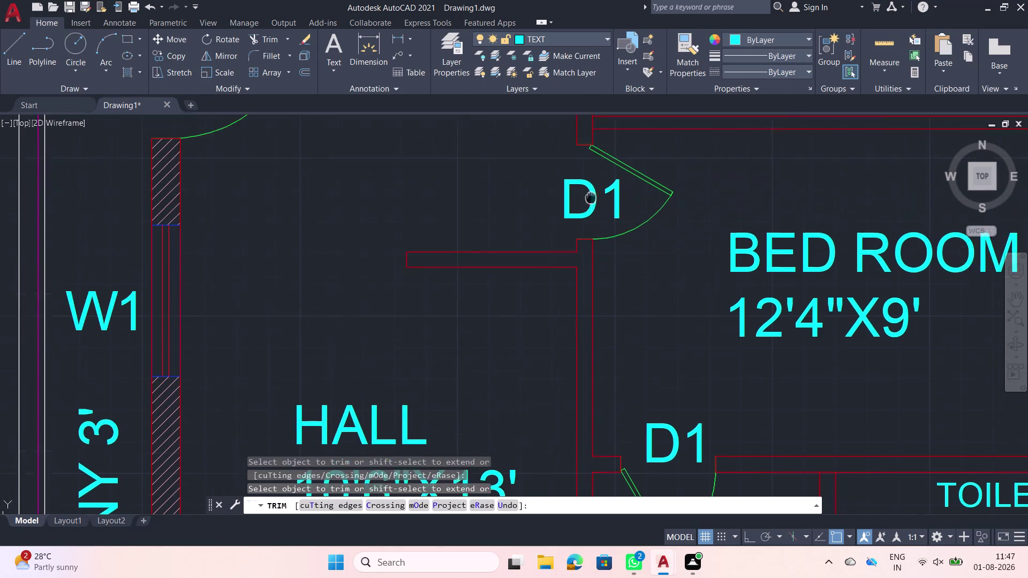
middle_drag(587, 210, 566, 265)
click(565, 203)
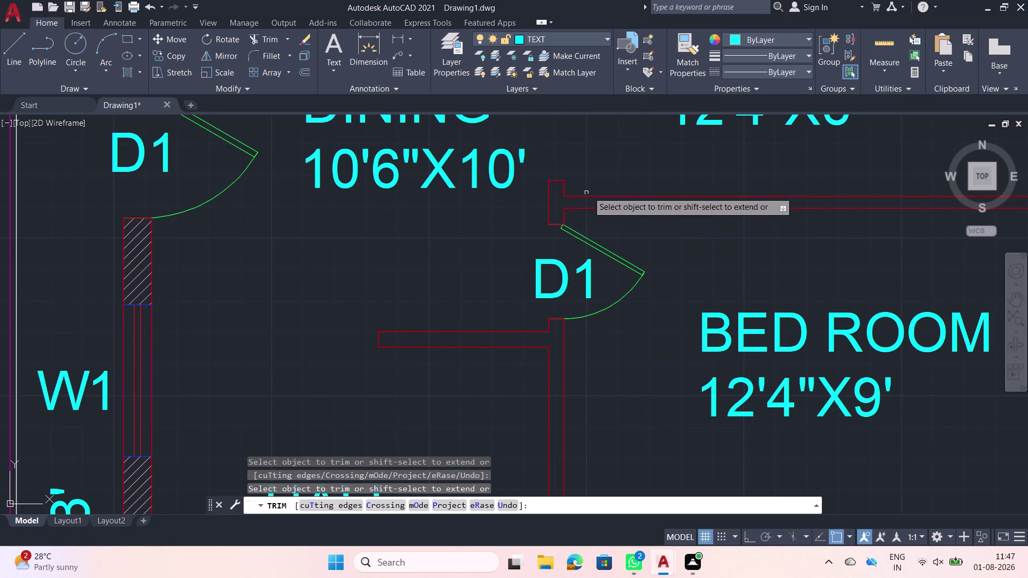
scroll(down, 3)
middle_drag(593, 165, 565, 252)
scroll(down, 3)
scroll(up, 3)
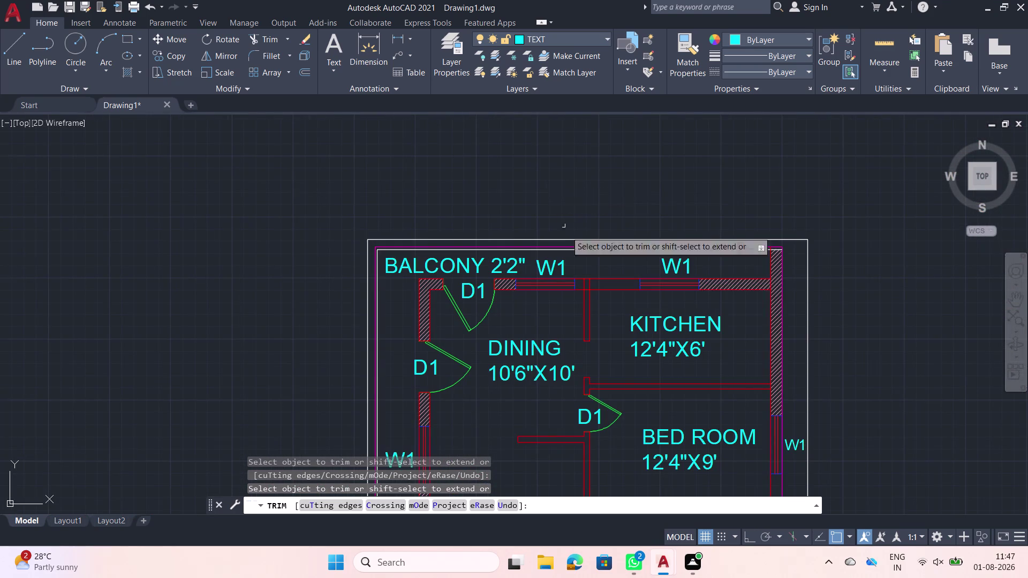
scroll(up, 3)
Fence-trim across the top wall lines, then cancel the trim.
click(618, 288)
click(573, 285)
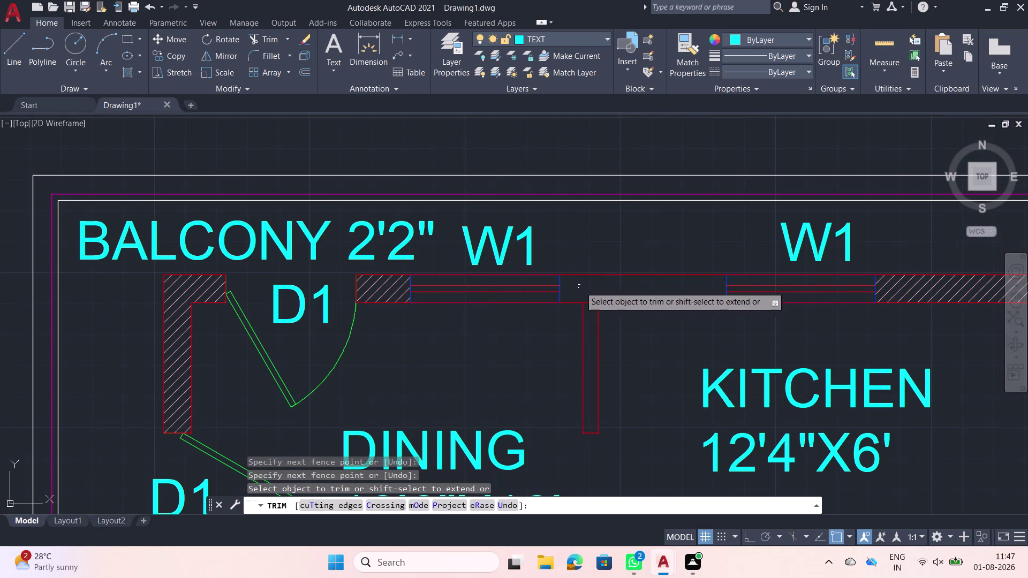
scroll(down, 3)
middle_drag(638, 314, 591, 222)
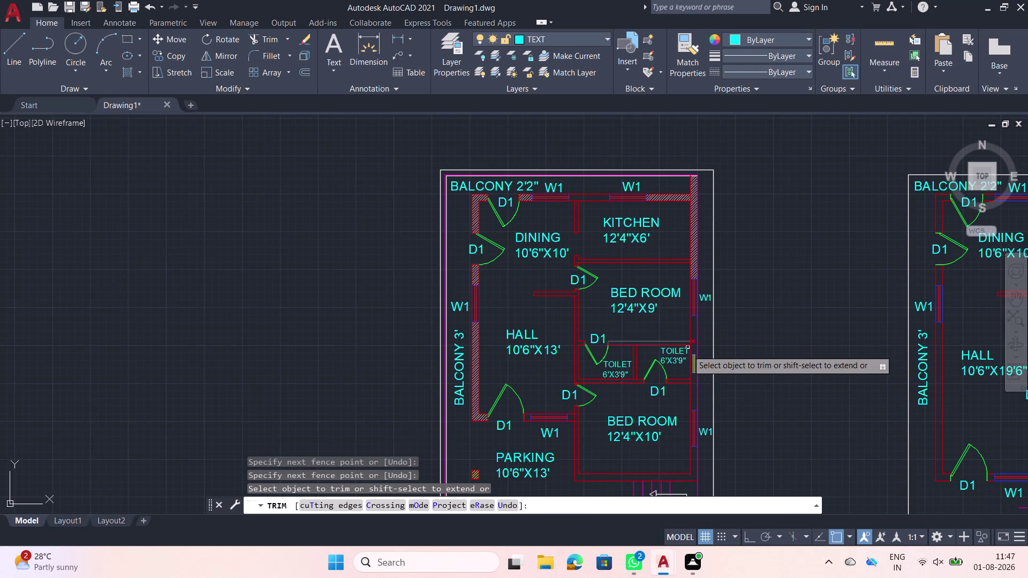
middle_drag(684, 401, 670, 322)
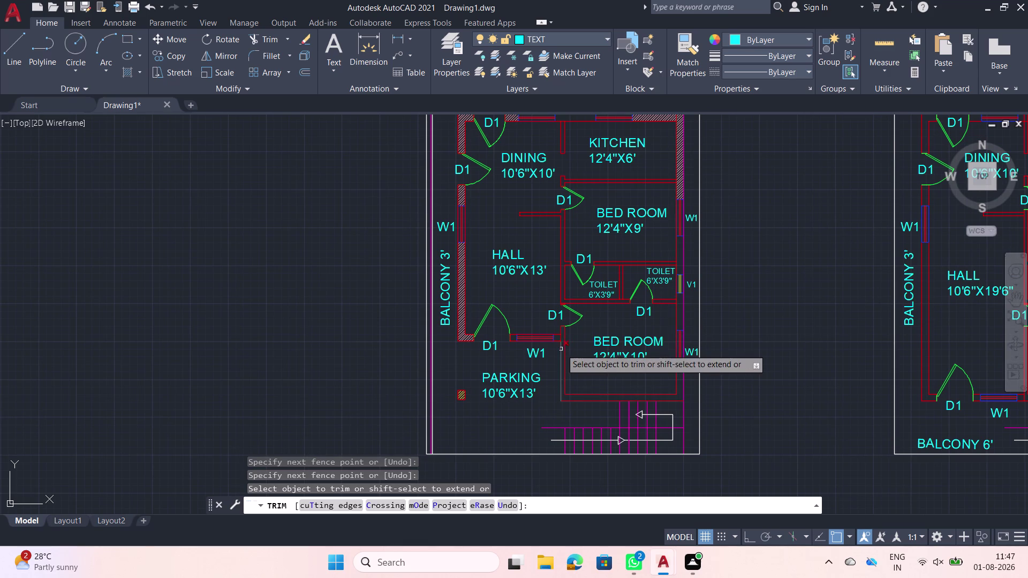
key(Escape)
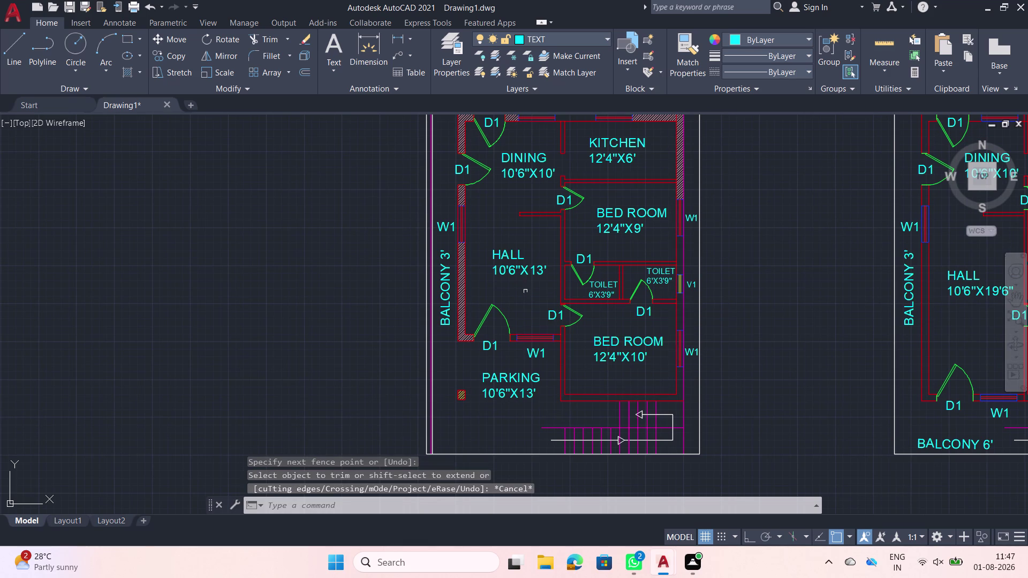
middle_drag(534, 249, 510, 334)
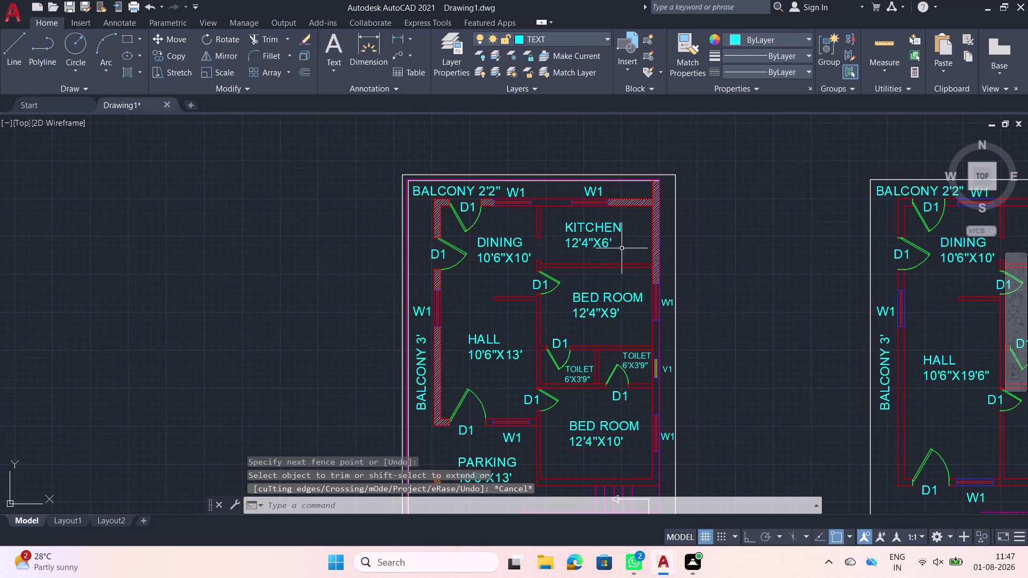
Join the top wall lines of the left plan into a polyline.
click(622, 249)
click(503, 192)
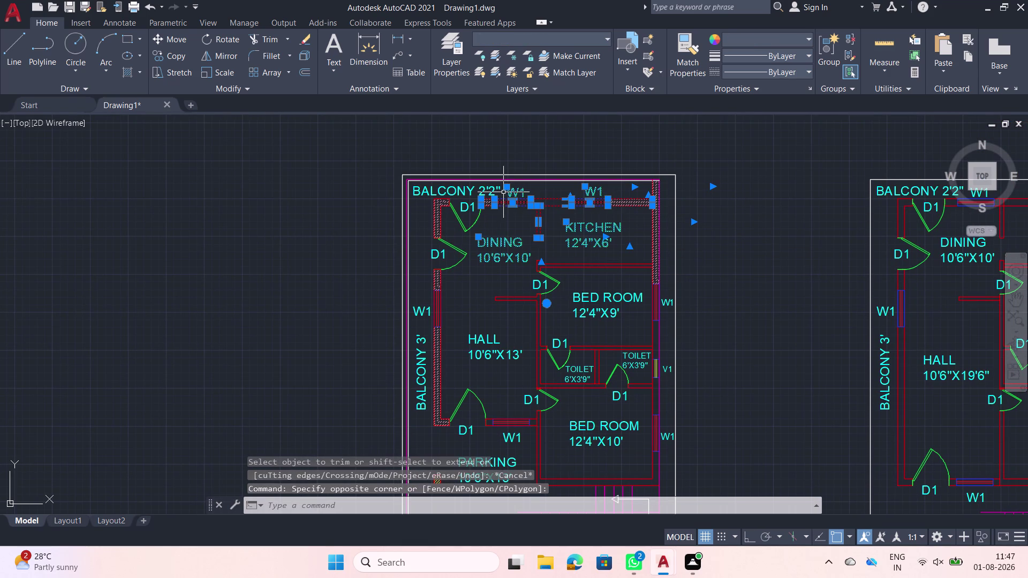
key(j)
click(541, 226)
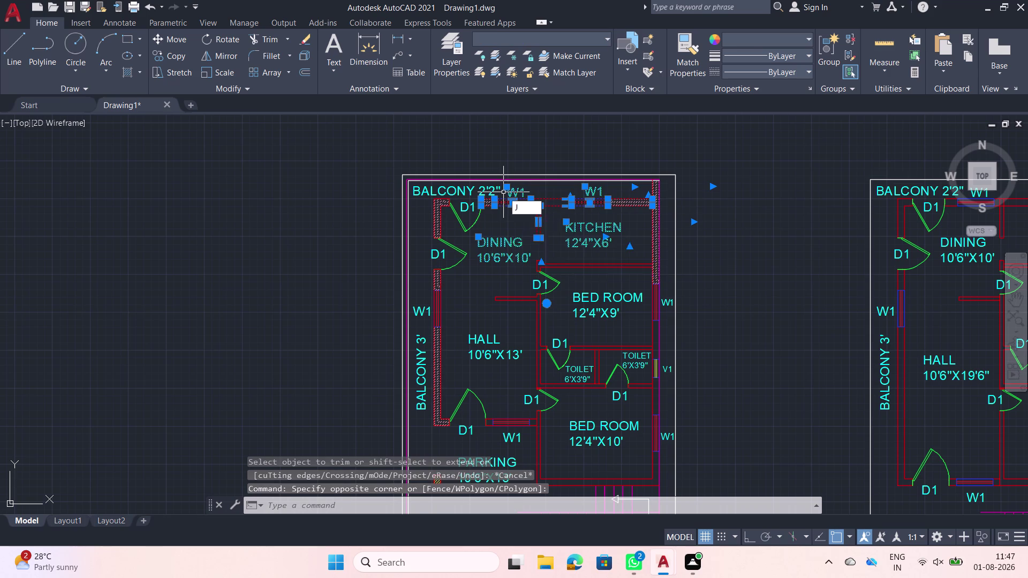
click(577, 317)
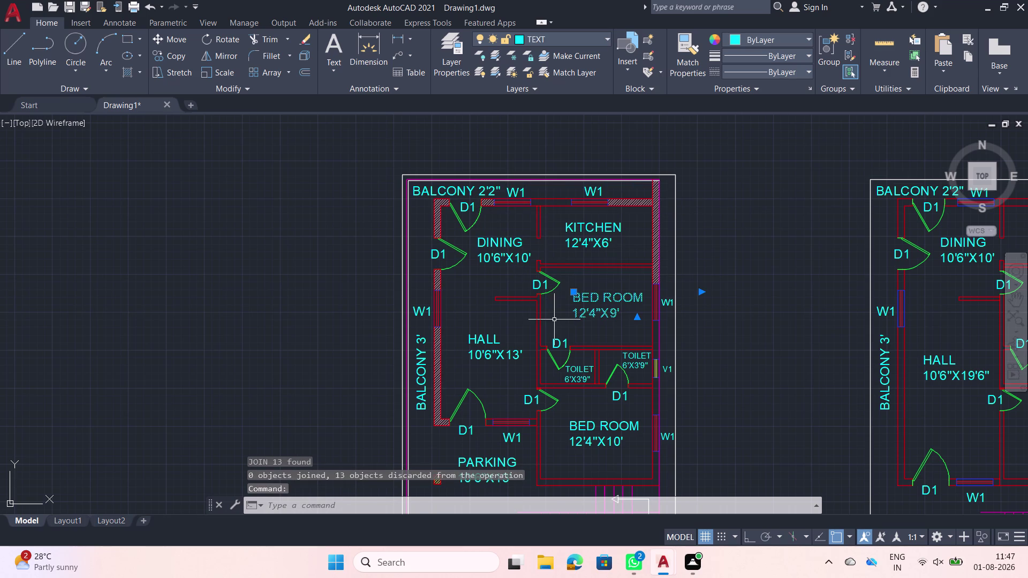
Join the wall lines around the bedroom into a polyline.
click(555, 321)
click(508, 248)
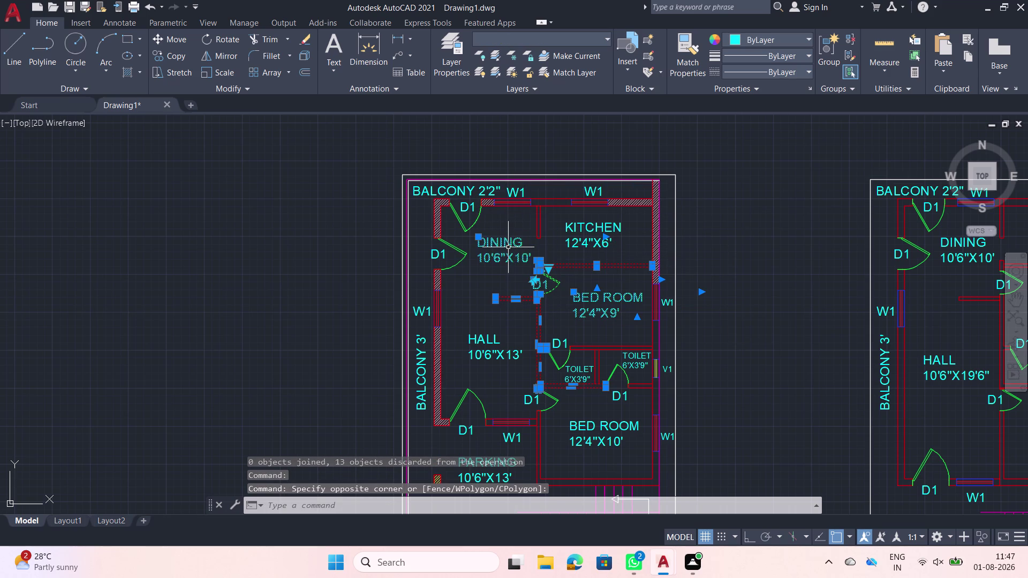
key(j)
key(space)
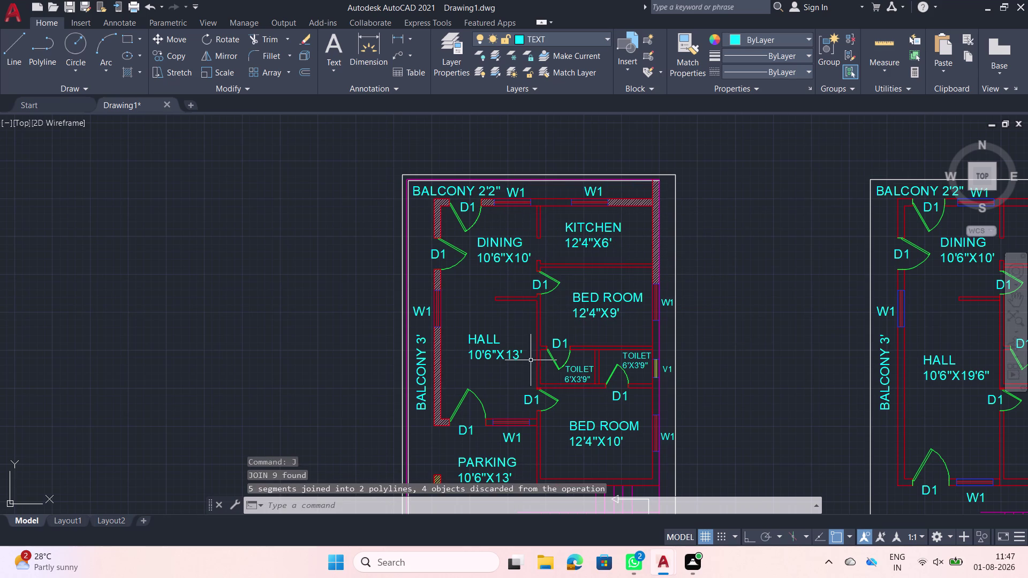
Window-select the remaining interior wall lines, join them, and clear the selection.
scroll(up, 3)
click(567, 382)
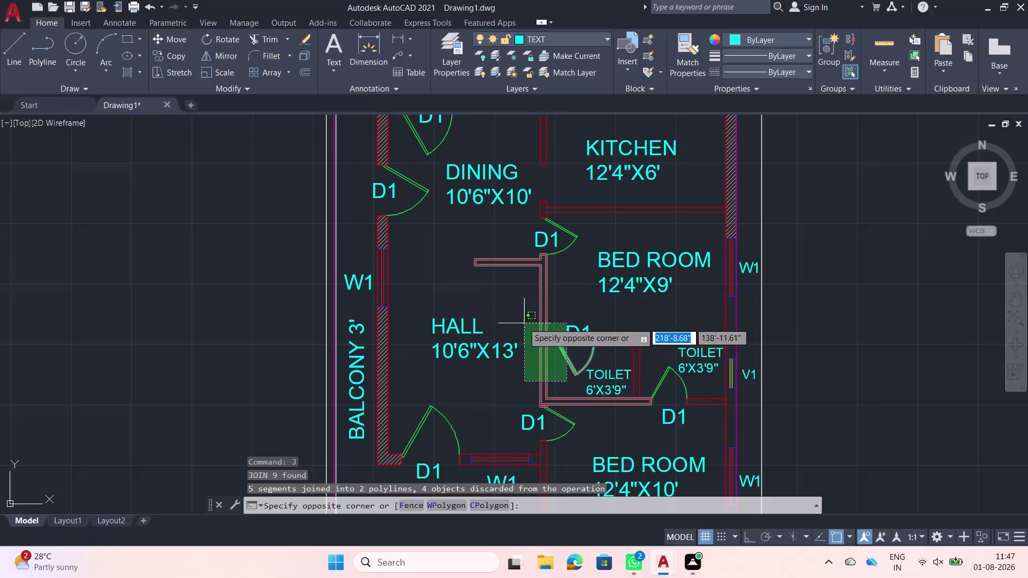
click(521, 320)
key(j)
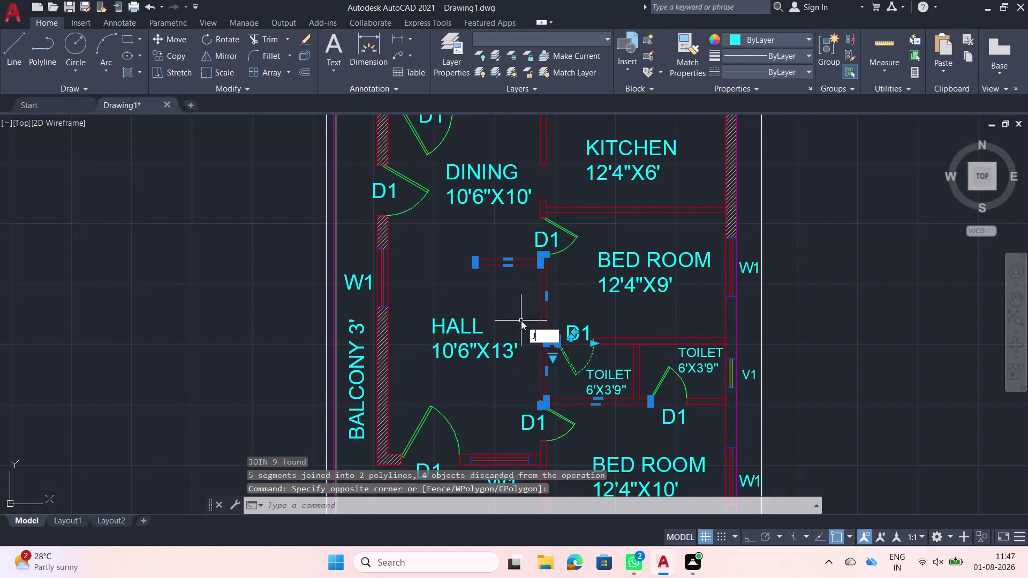
key(space)
Pan up to the top of the plan and start Hatch with H.
middle_drag(438, 242, 435, 287)
text(H)
key(space)
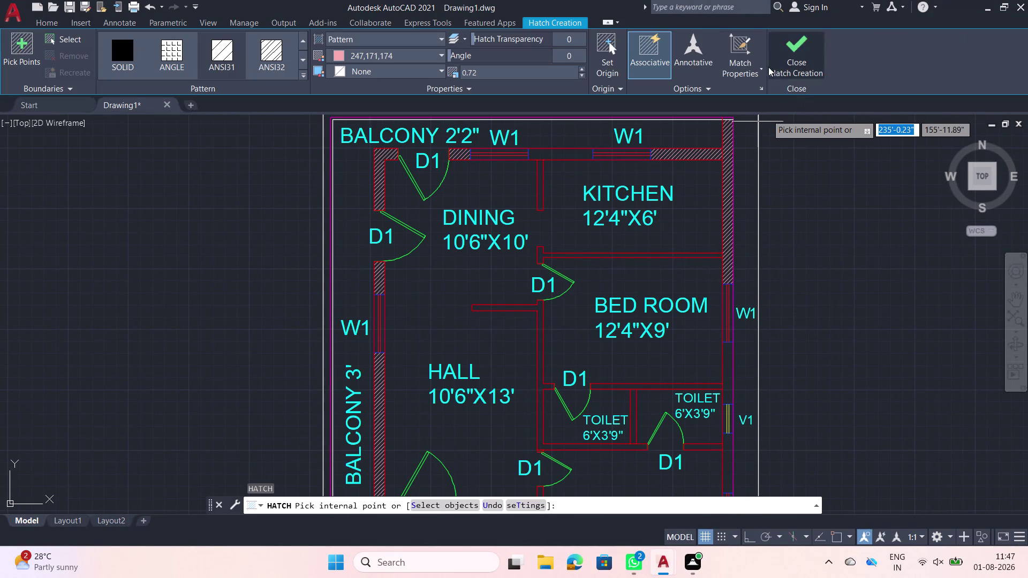
Match the hatch settings to the existing pink diagonal wall hatch.
click(745, 53)
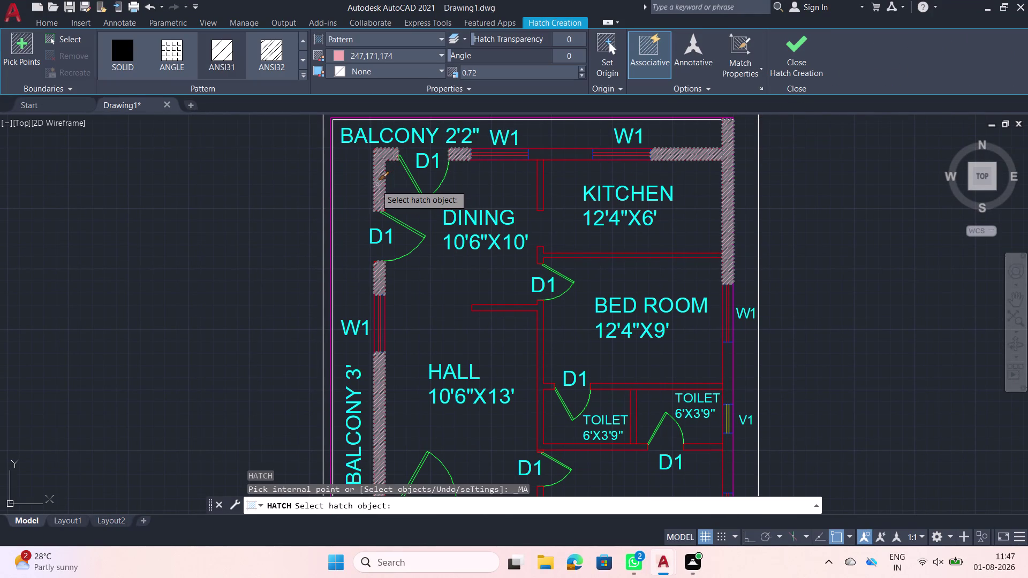
scroll(up, 3)
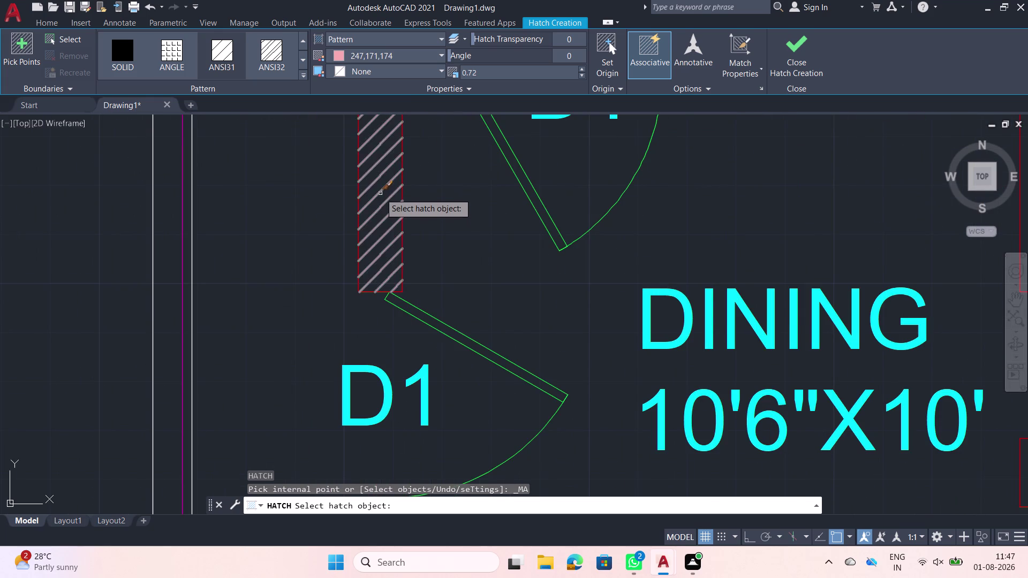
click(380, 193)
scroll(down, 3)
Hatch the top wall between the windows, the wall below it, and a kitchen wall.
middle_drag(783, 264, 683, 264)
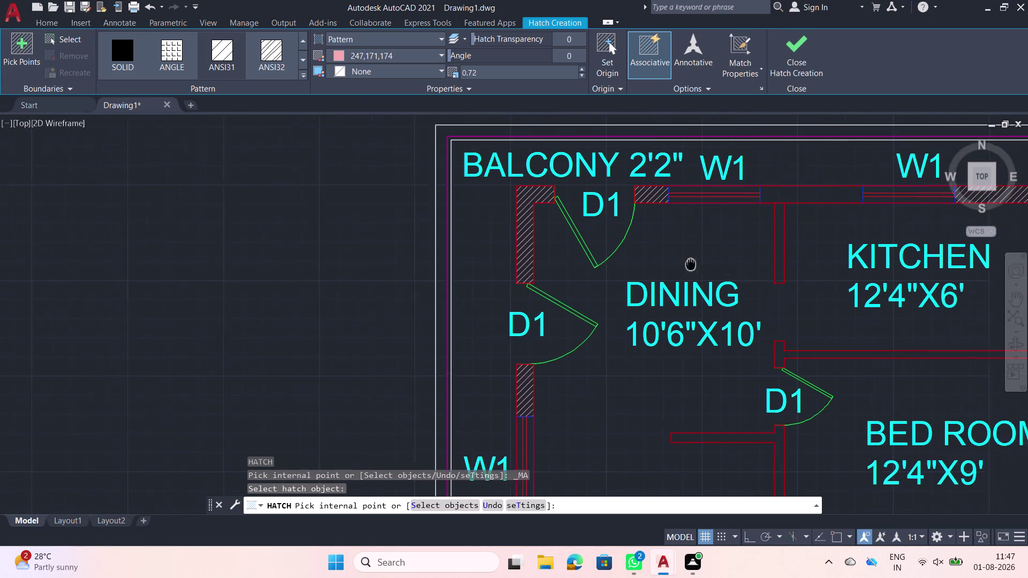
middle_drag(684, 264, 637, 264)
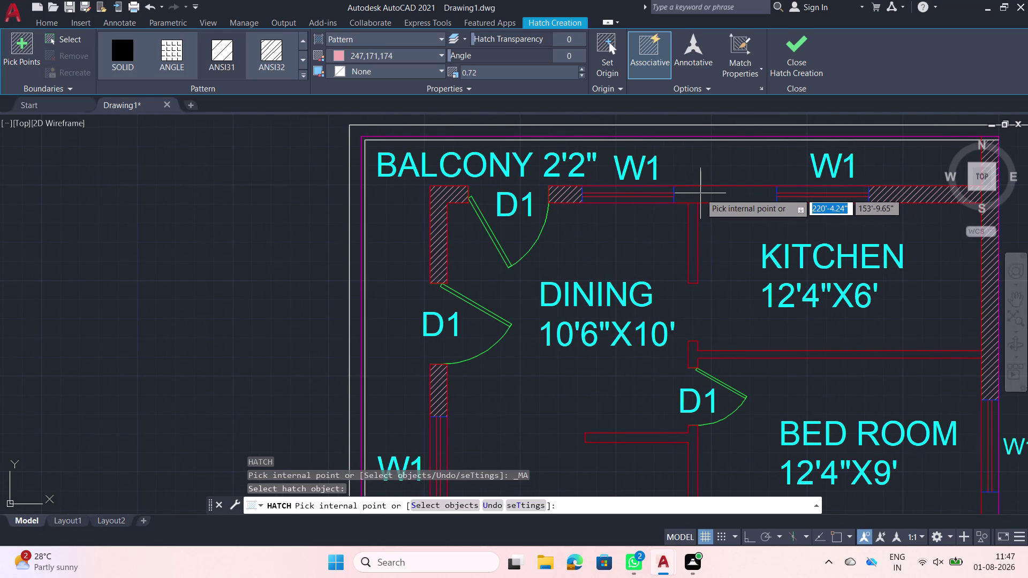
click(700, 193)
click(695, 234)
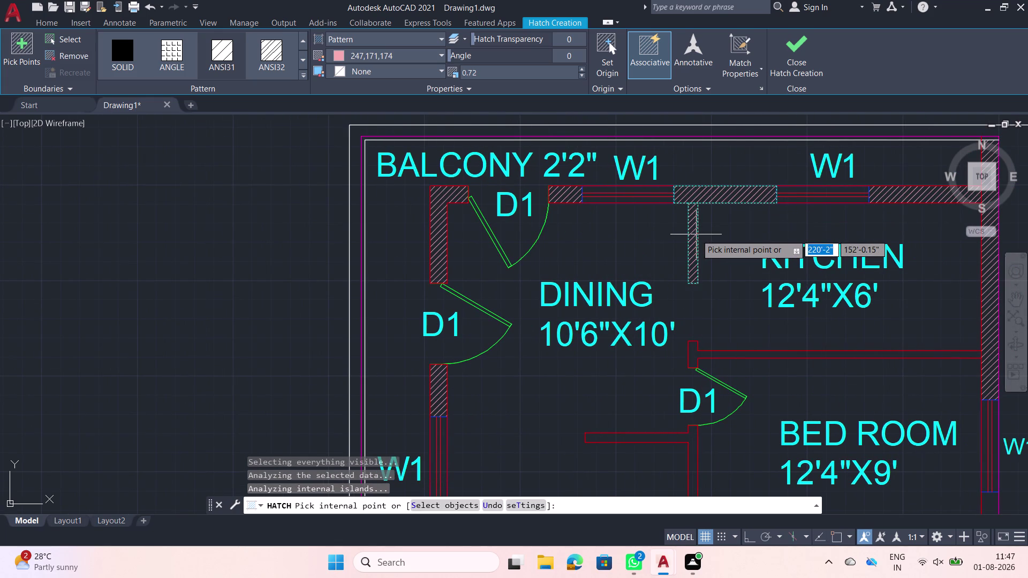
click(693, 354)
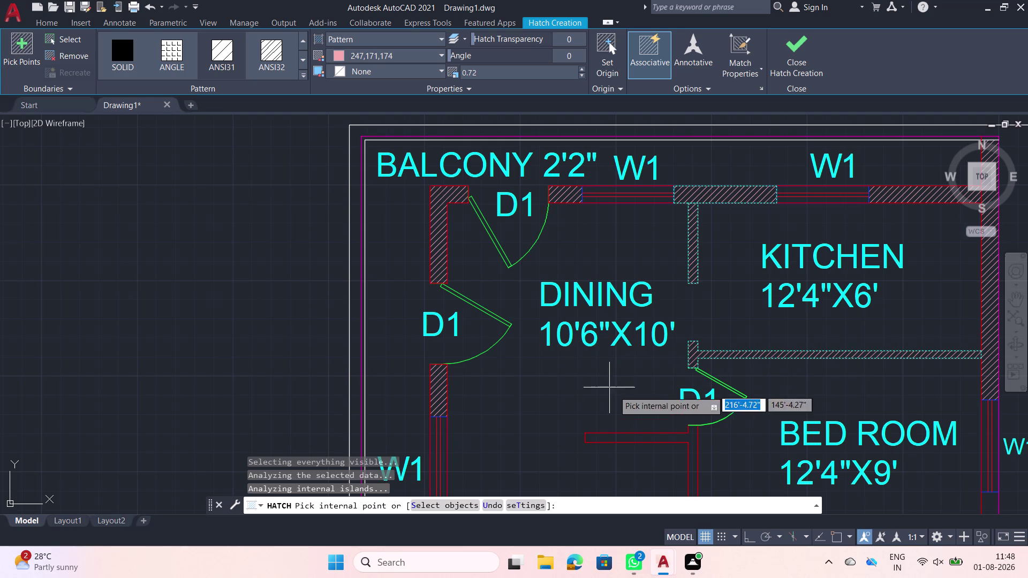
Hatch the wall beside the bedroom door and the walls around the toilets.
middle_drag(726, 449, 612, 332)
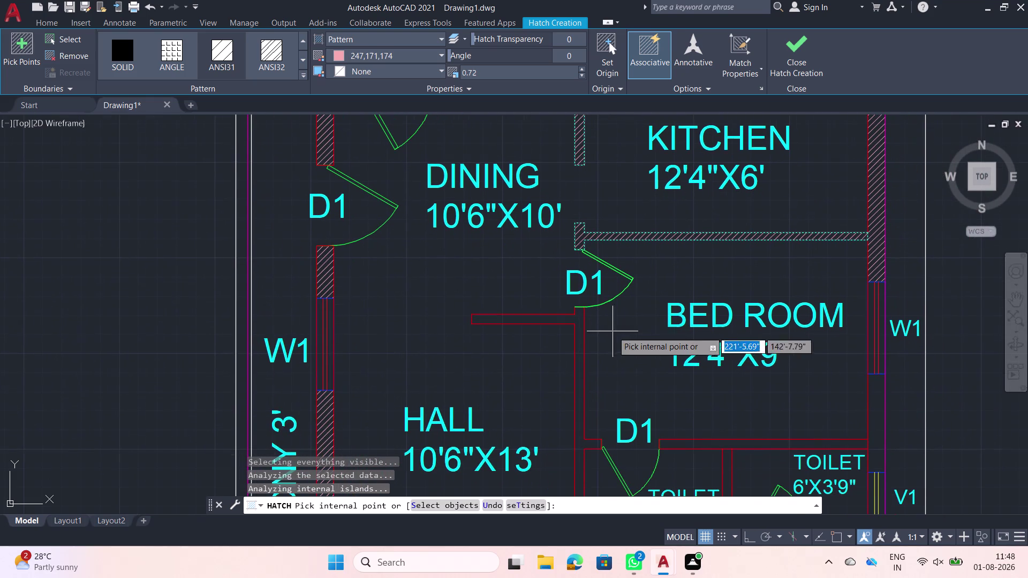
scroll(up, 3)
click(581, 294)
scroll(down, 3)
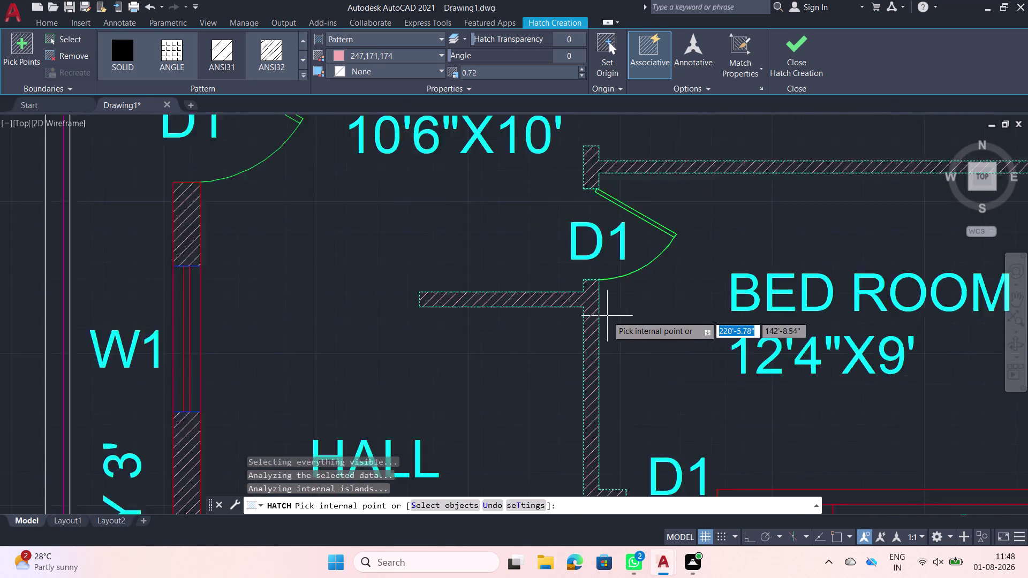
middle_drag(620, 333, 546, 219)
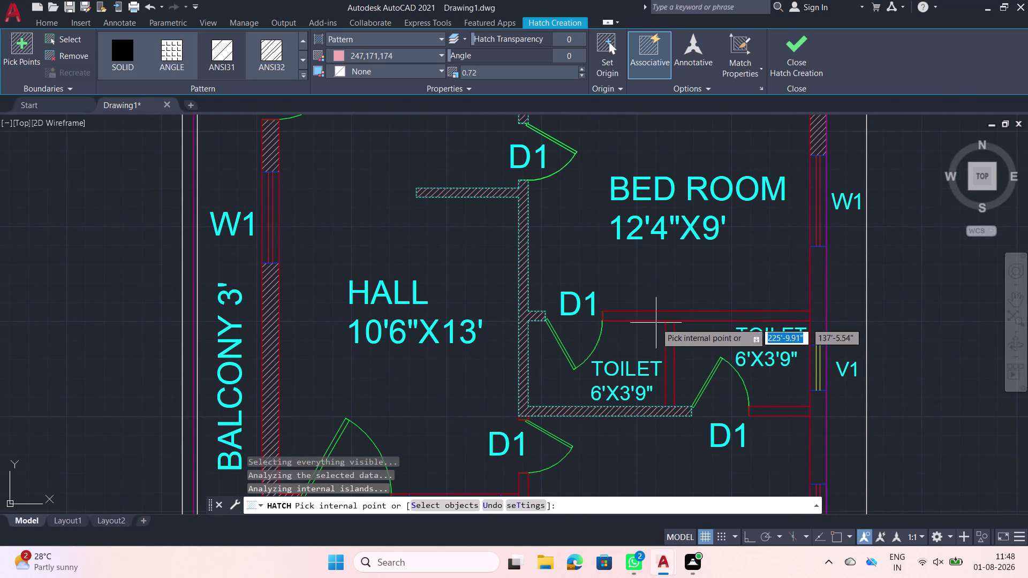
click(667, 317)
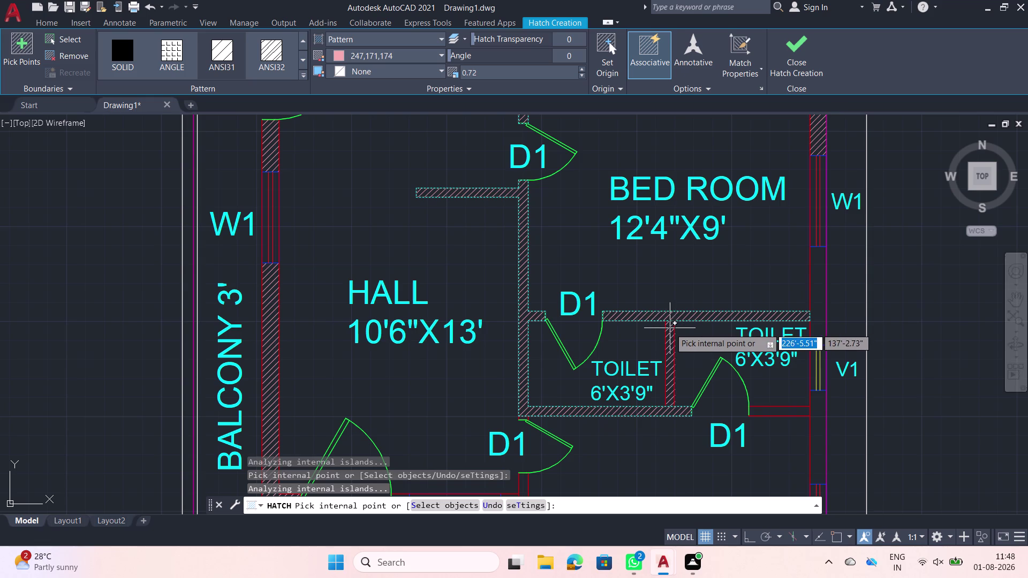
click(670, 328)
click(796, 412)
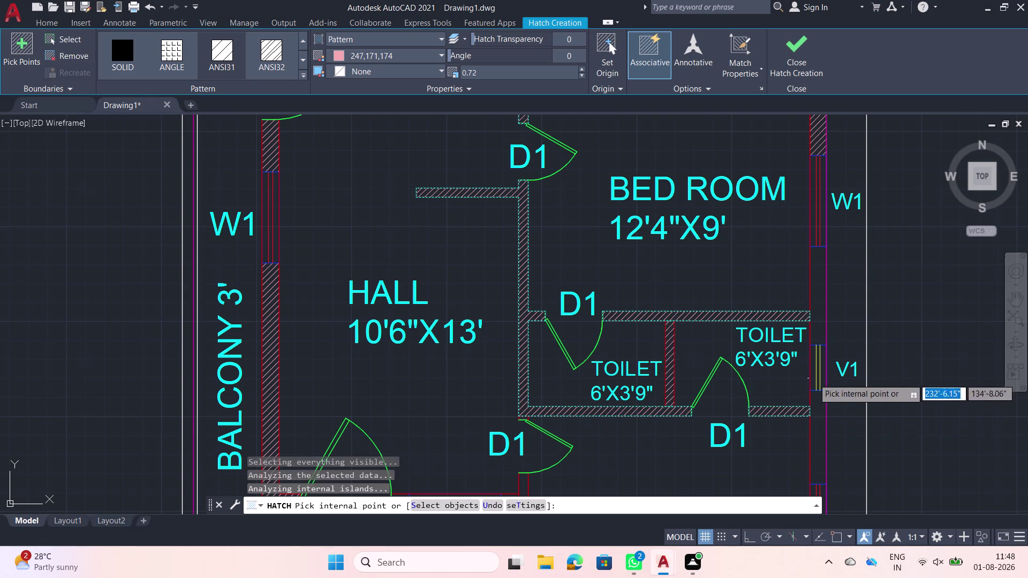
click(815, 331)
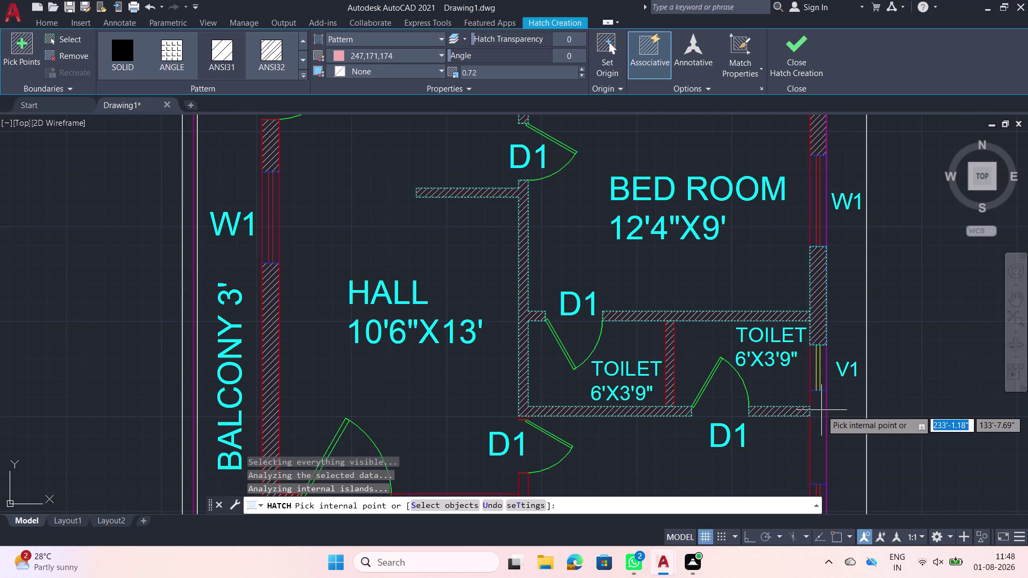
Hatch the outer wall near window V1 and the lower bedroom's walls.
middle_drag(821, 410, 798, 266)
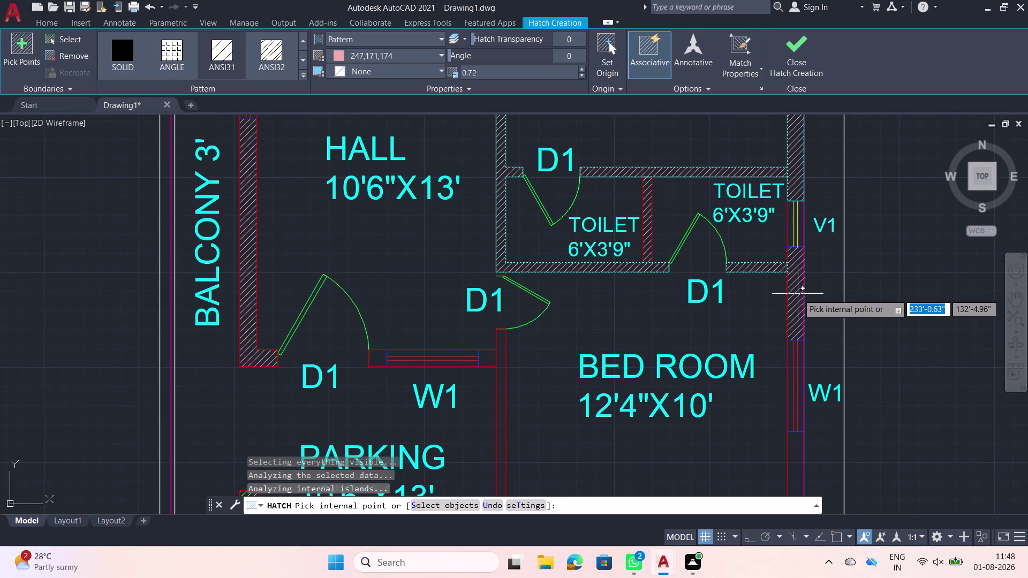
click(797, 294)
middle_drag(754, 334, 712, 199)
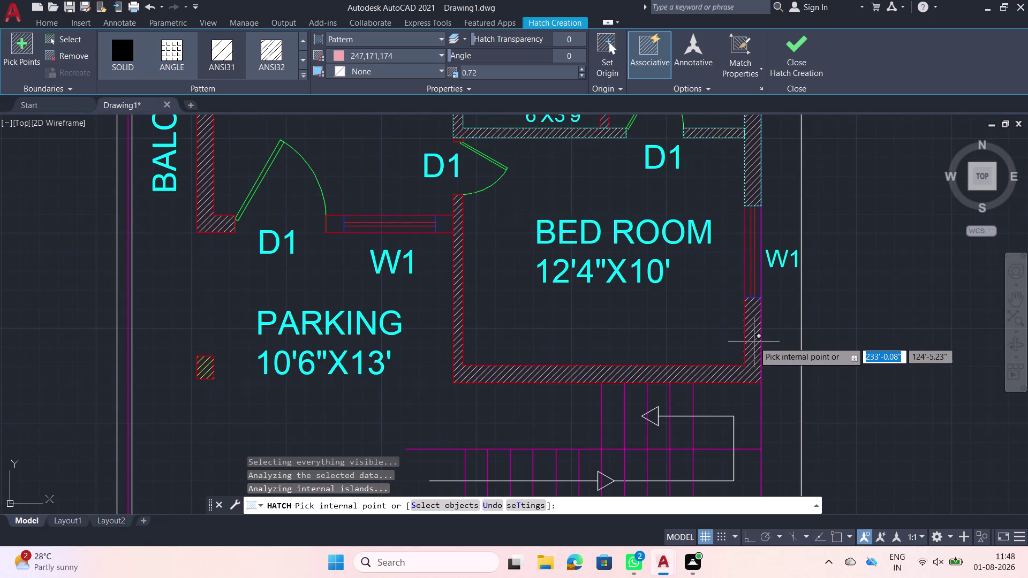
click(754, 342)
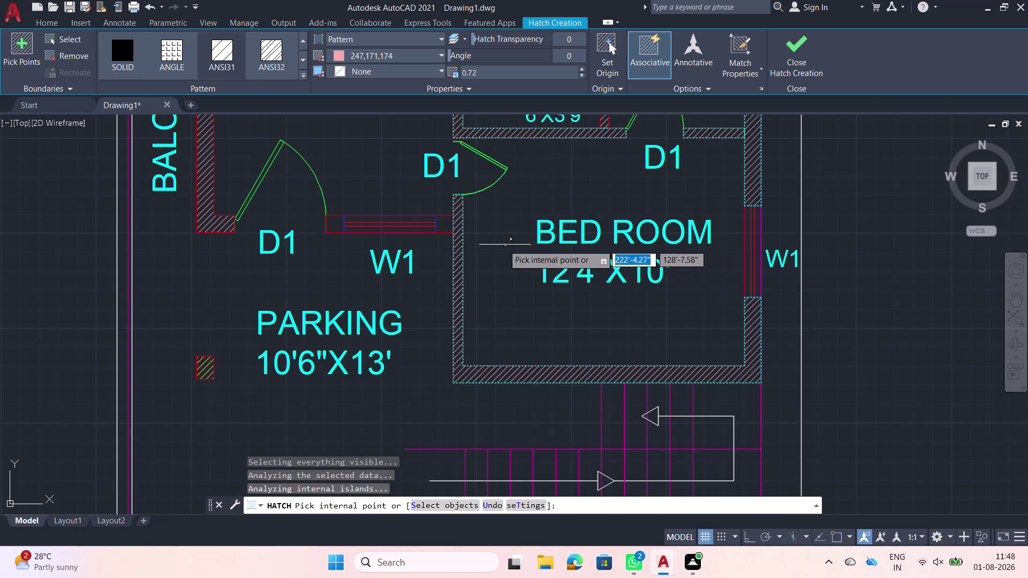
click(795, 58)
text(H)
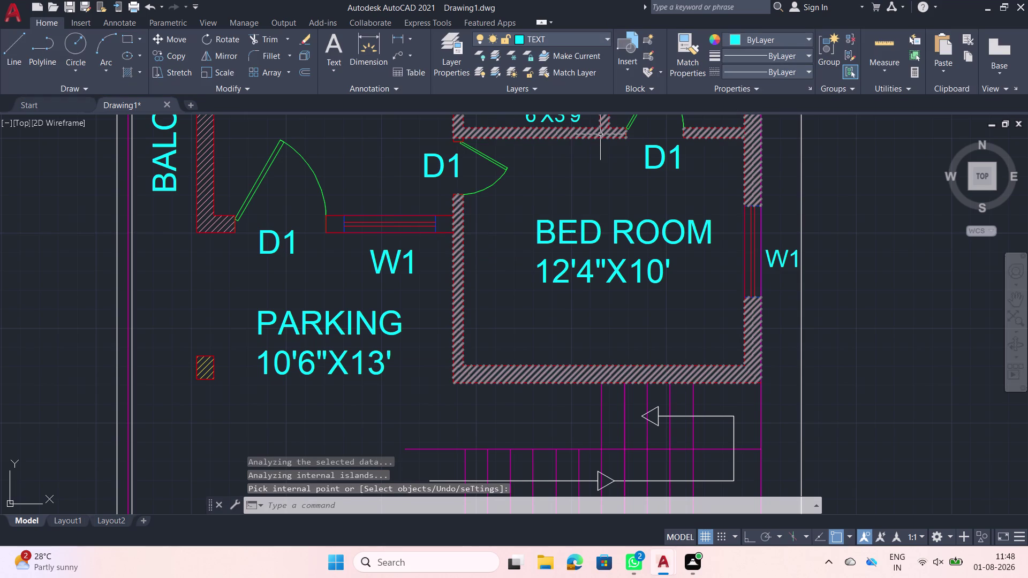
Repeat Hatch and match the existing wall hatch's properties.
key(space)
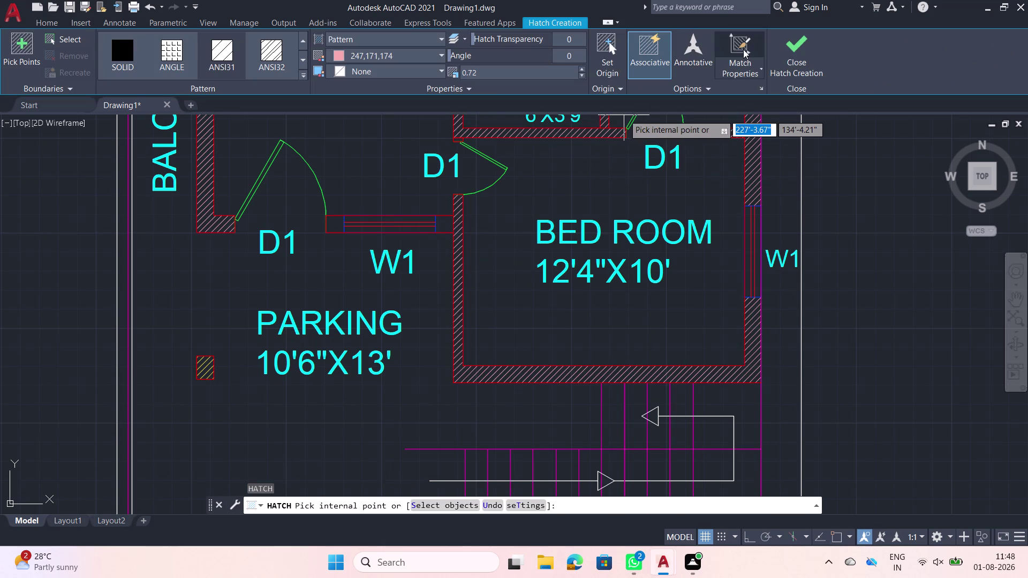
click(743, 50)
scroll(up, 3)
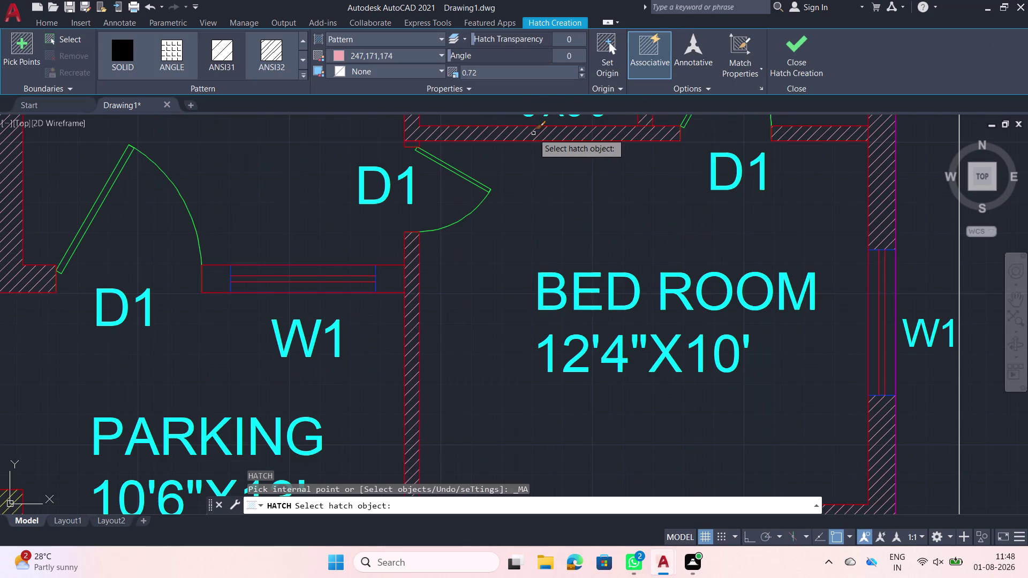
click(530, 134)
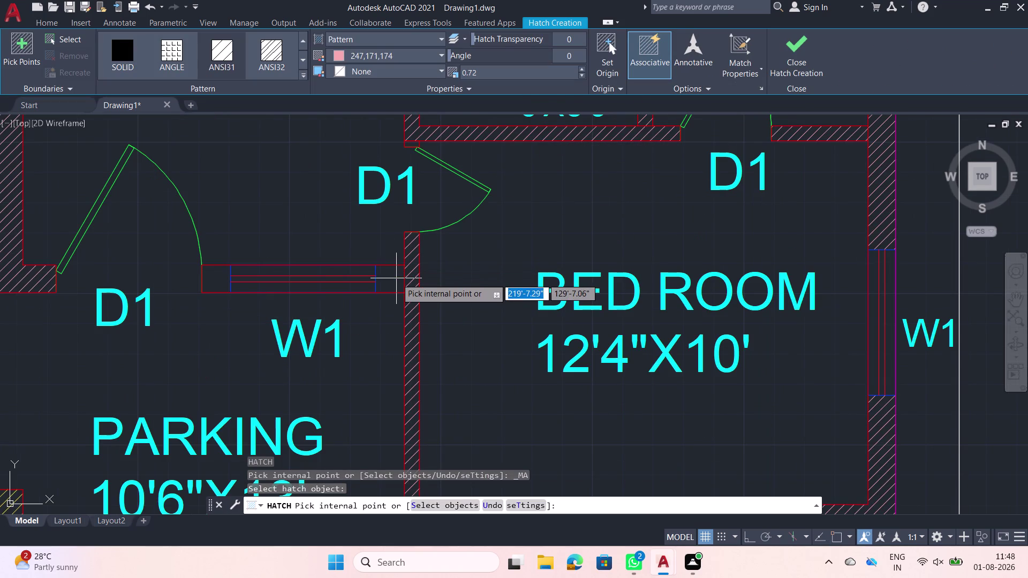
Hatch the wall pieces on both sides of window W1, then bring the right plan into view.
click(396, 278)
click(219, 273)
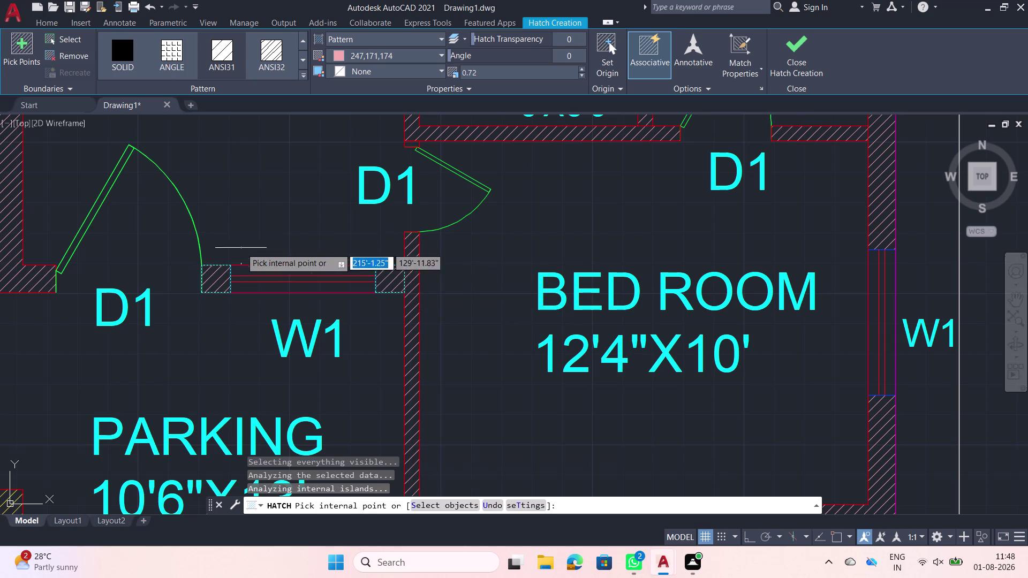
middle_drag(247, 234, 665, 243)
scroll(down, 3)
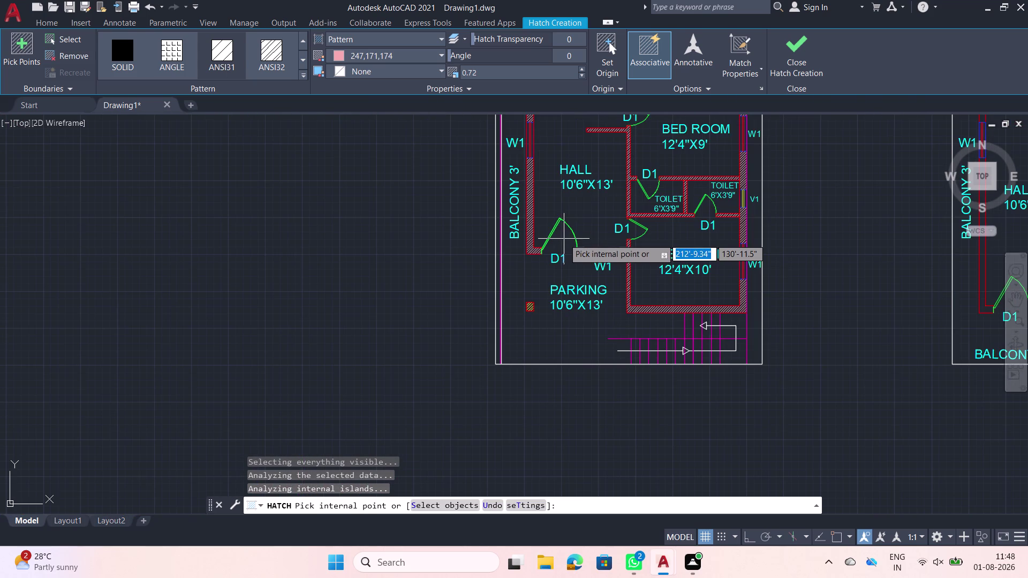
middle_drag(701, 242, 490, 293)
middle_drag(664, 255, 490, 290)
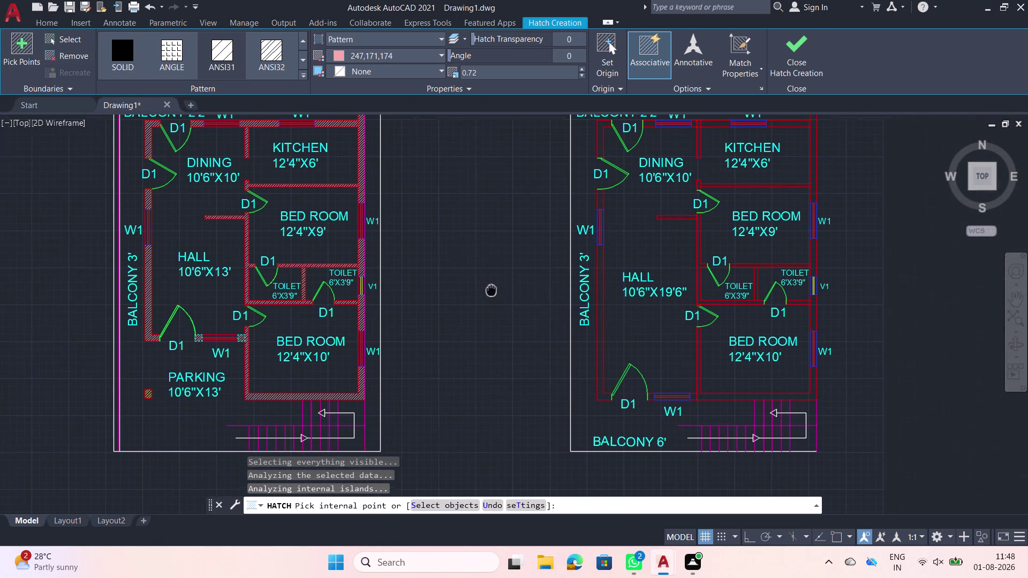
middle_drag(490, 290, 490, 290)
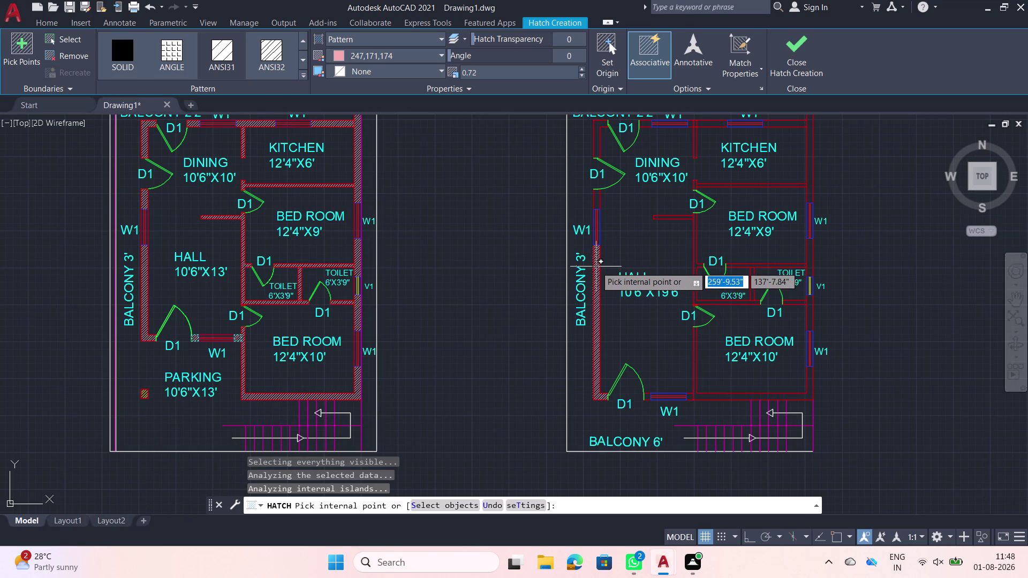
Pick wall areas on the right plan, including its top-left wall.
click(596, 266)
scroll(up, 3)
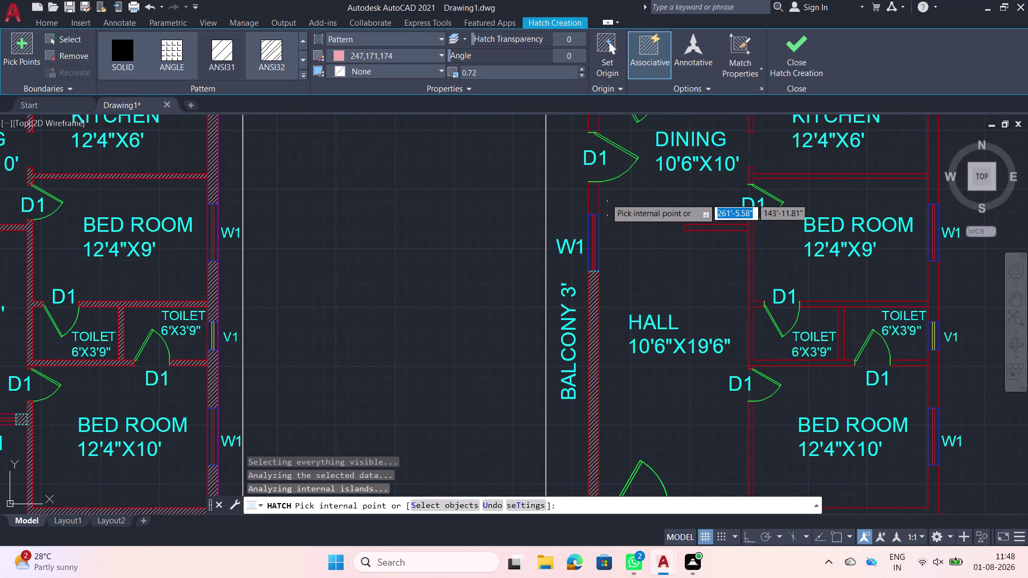
click(593, 194)
middle_drag(702, 194, 703, 195)
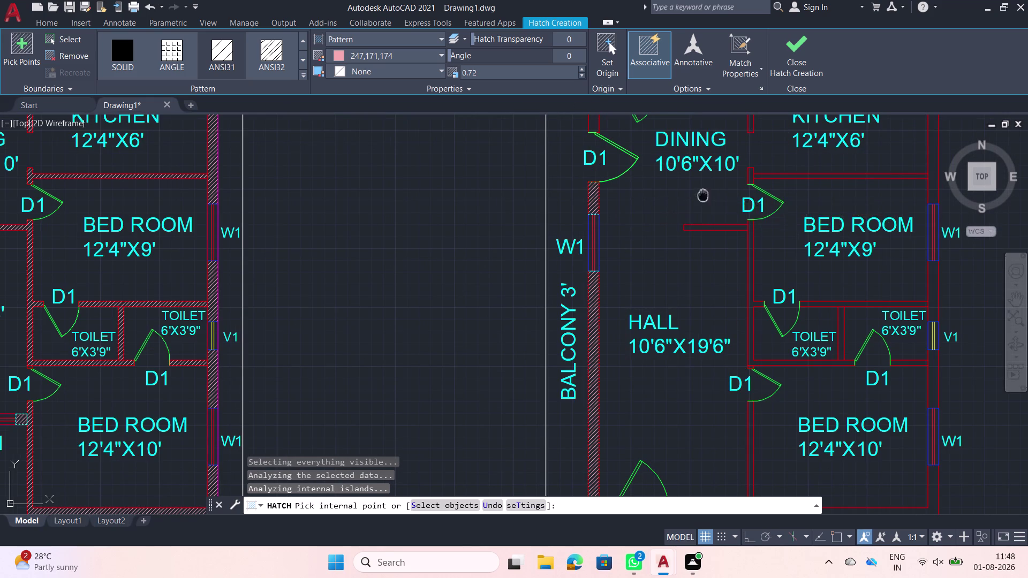
middle_drag(702, 195, 641, 287)
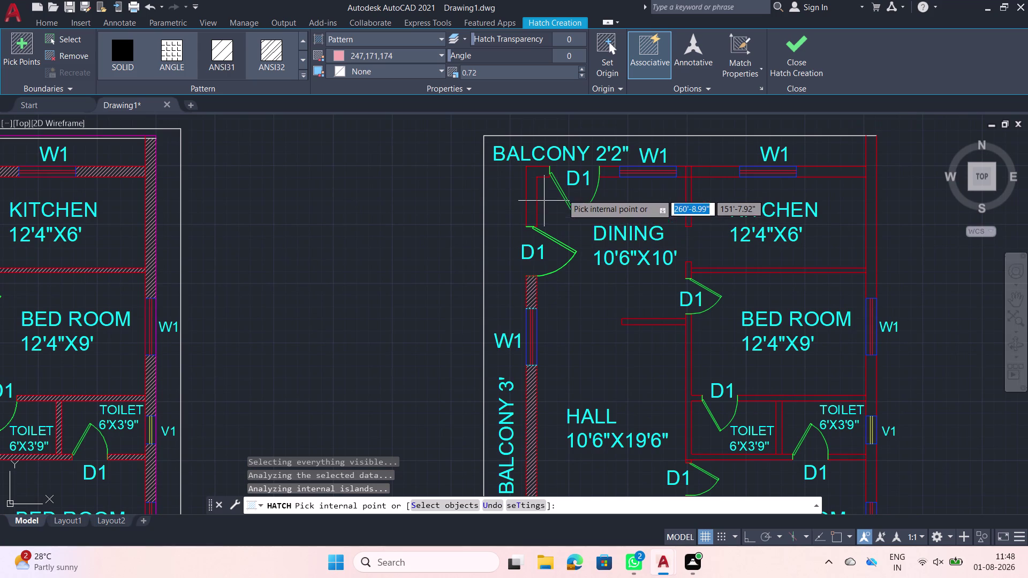
click(781, 77)
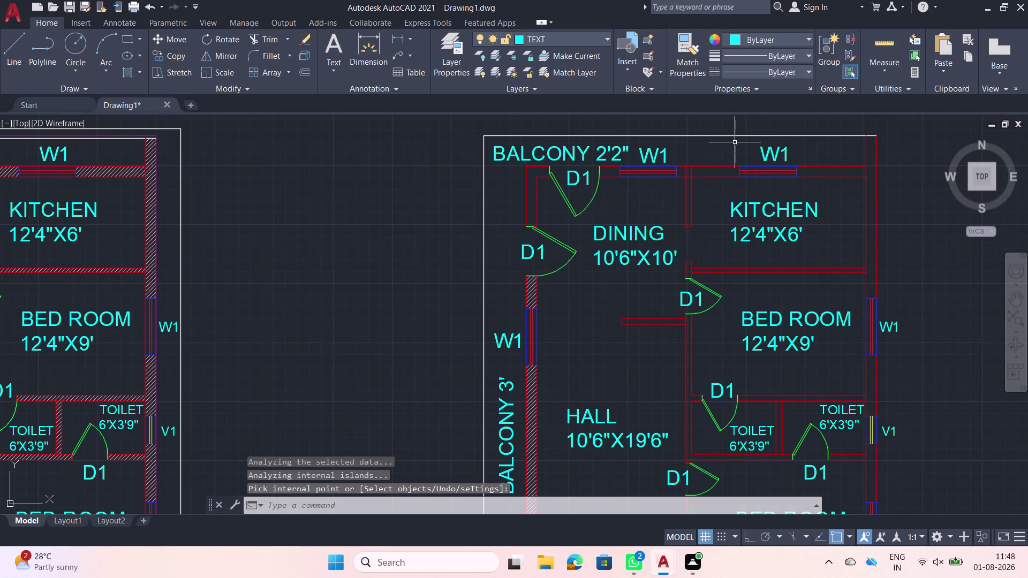
Close the hatch, then trim the excess wall lines along the right plan's top wall.
key(y)
key(BackSpace)
text(TR)
key(space)
scroll(up, 3)
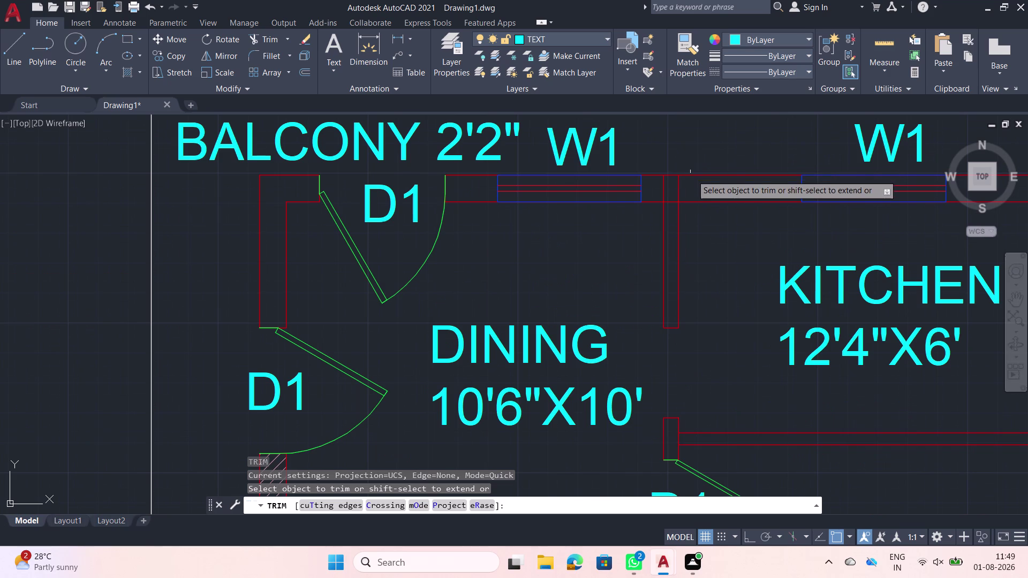
click(685, 185)
click(664, 186)
click(661, 185)
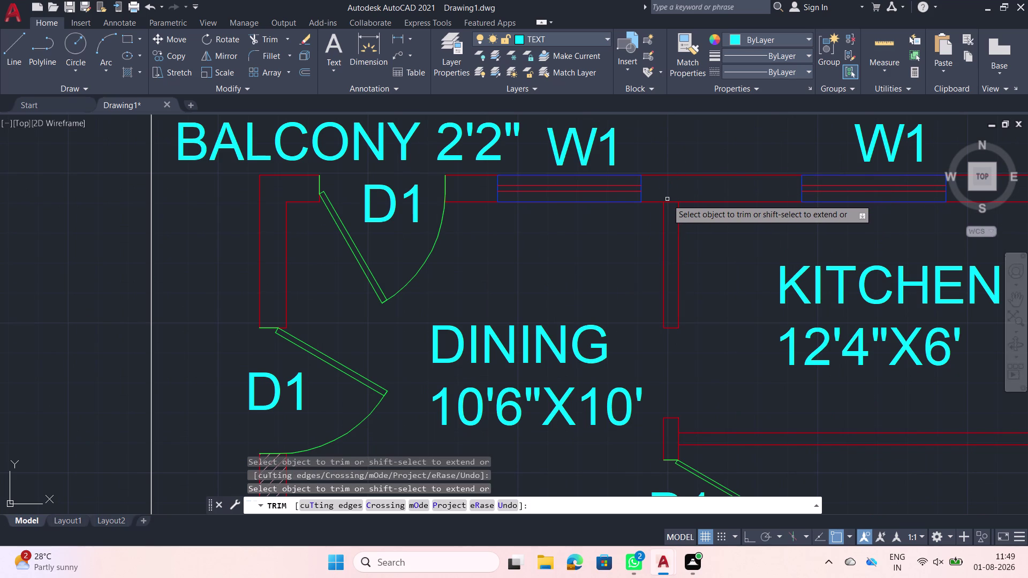
click(671, 203)
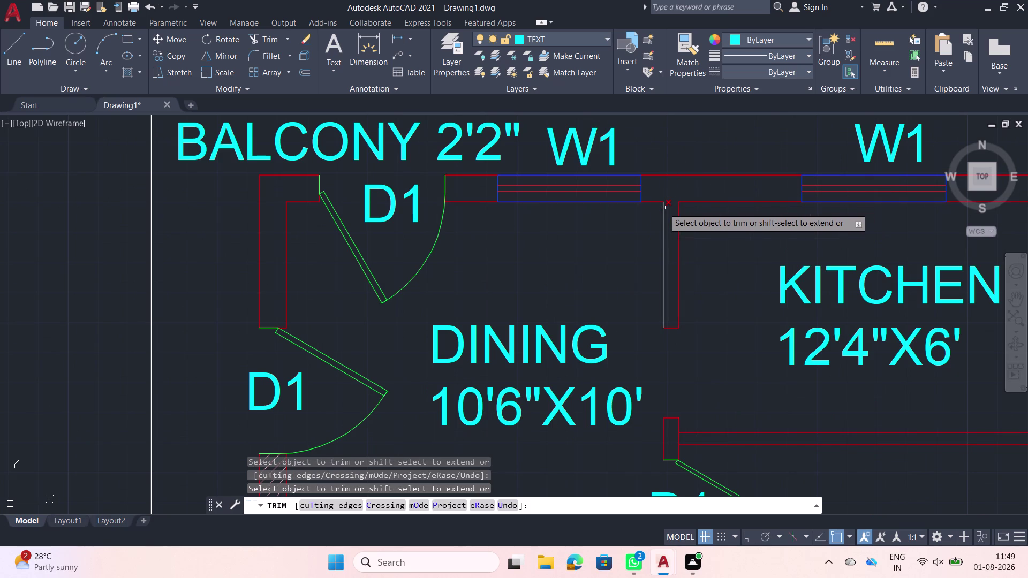
Trim the stray wall ends near the Dining area and its corner.
scroll(down, 3)
middle_drag(662, 220, 627, 164)
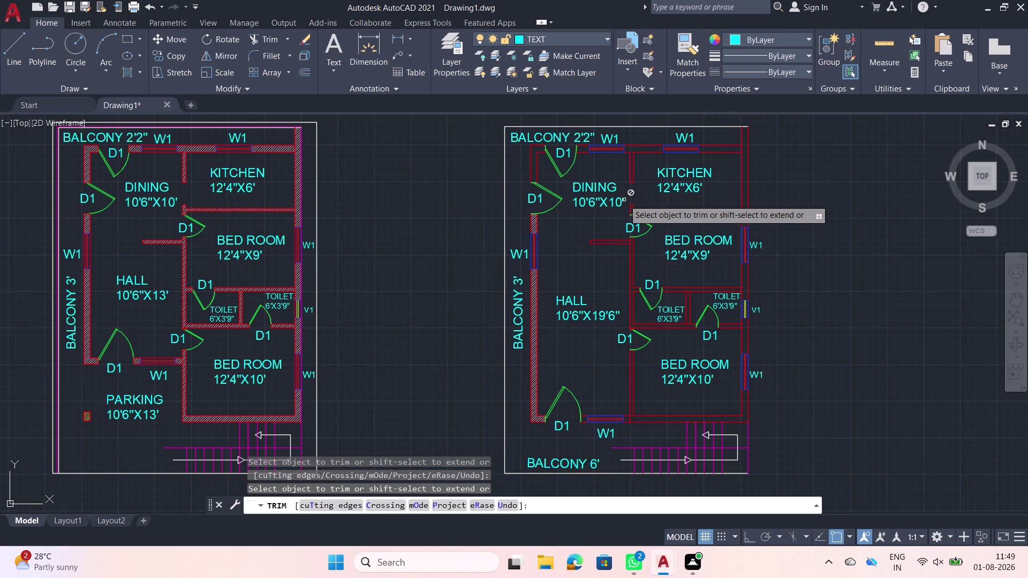
scroll(up, 3)
scroll(up, 3)
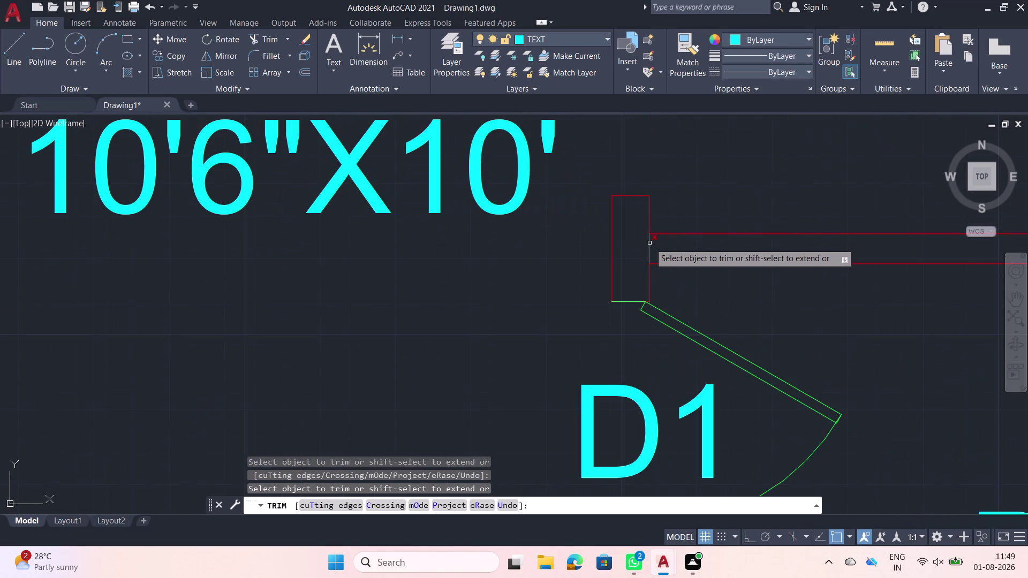
click(650, 248)
scroll(down, 3)
middle_drag(614, 245, 613, 220)
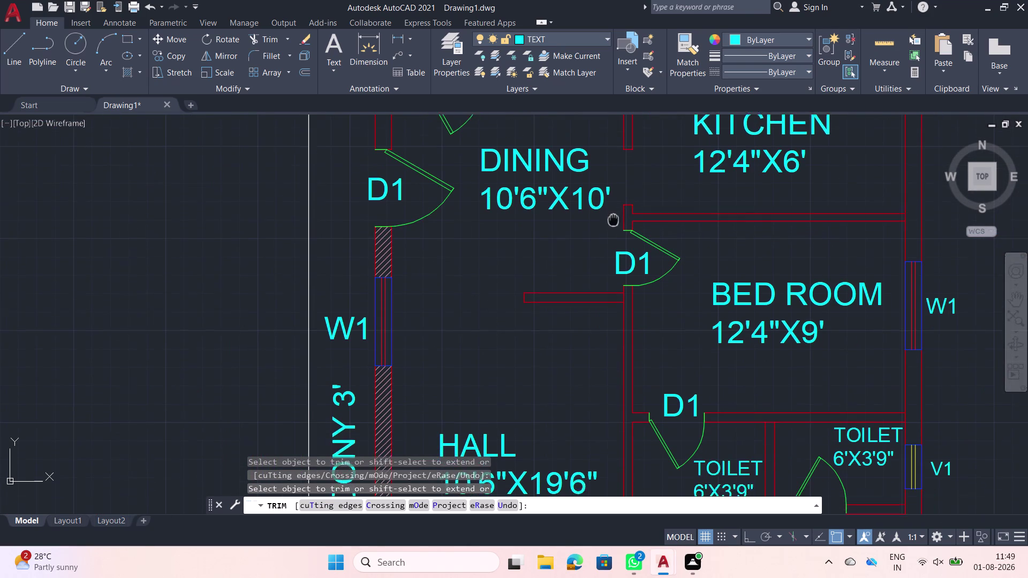
middle_drag(613, 219, 613, 186)
scroll(up, 3)
click(622, 260)
Trim the stray line between the toilets and the wall stub below the toilet.
scroll(down, 3)
middle_drag(641, 258, 617, 224)
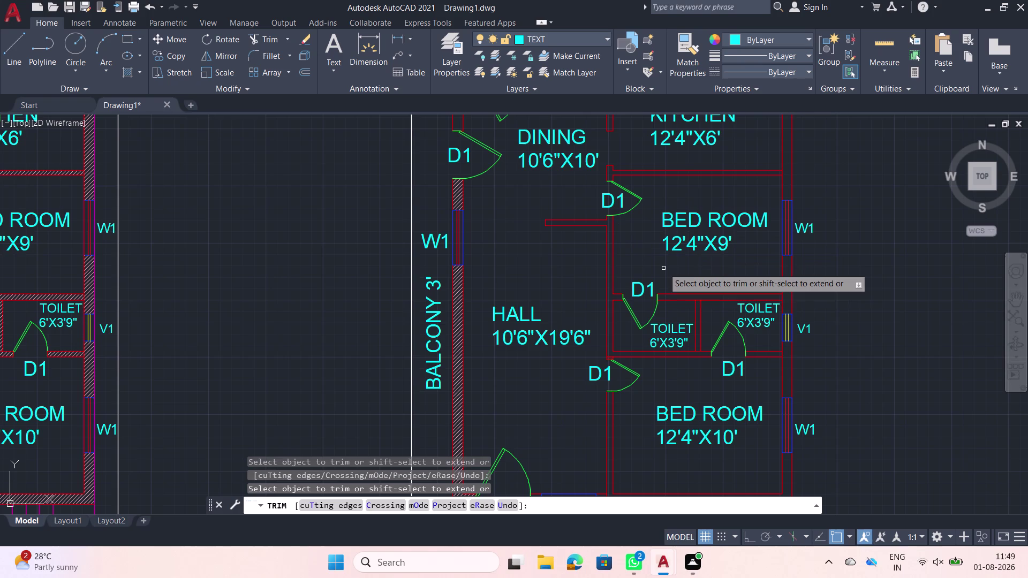
middle_drag(674, 278, 601, 131)
scroll(up, 3)
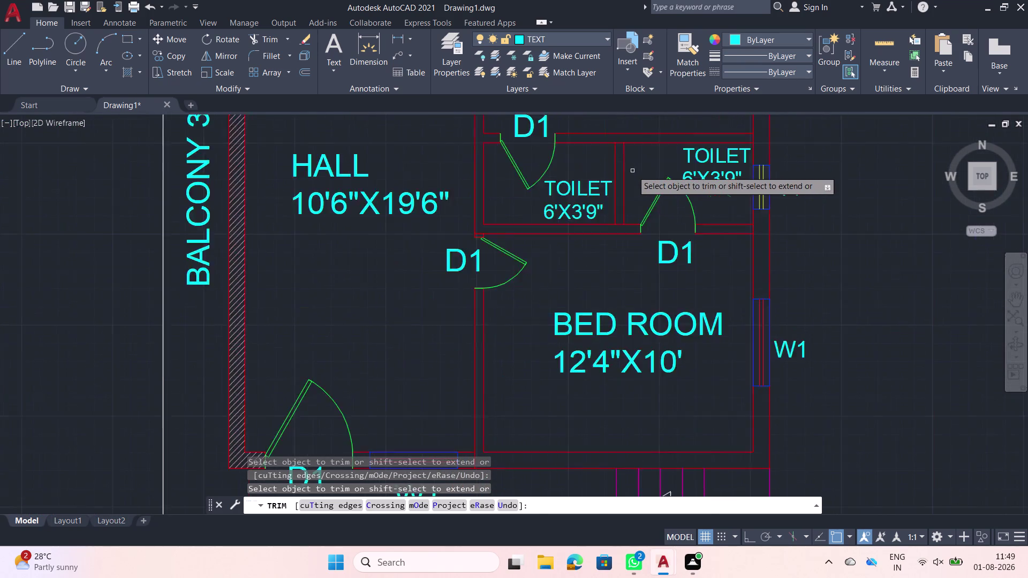
scroll(up, 3)
click(571, 384)
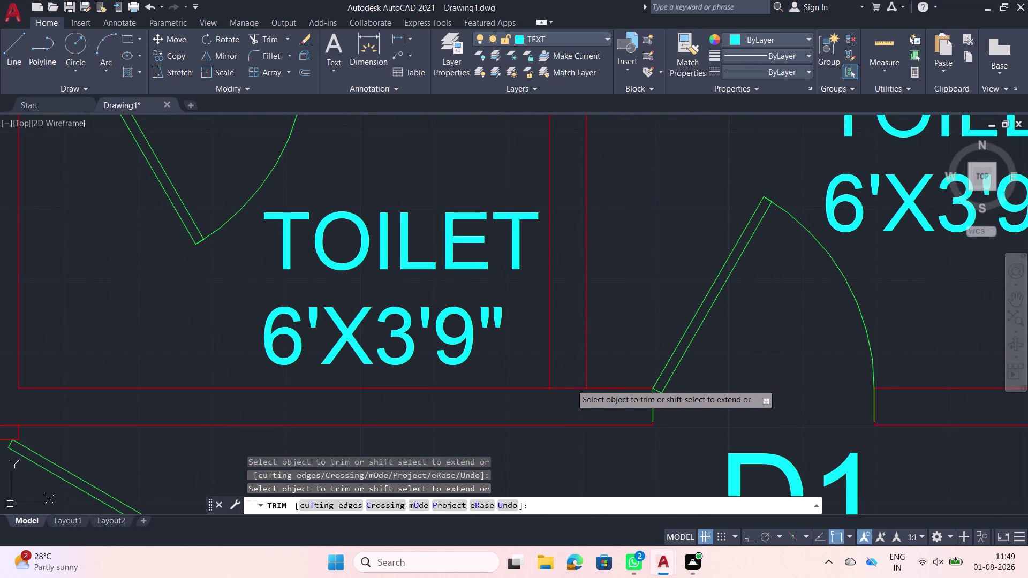
click(565, 392)
Trim the remaining lines near the toilets and end Trim.
scroll(down, 3)
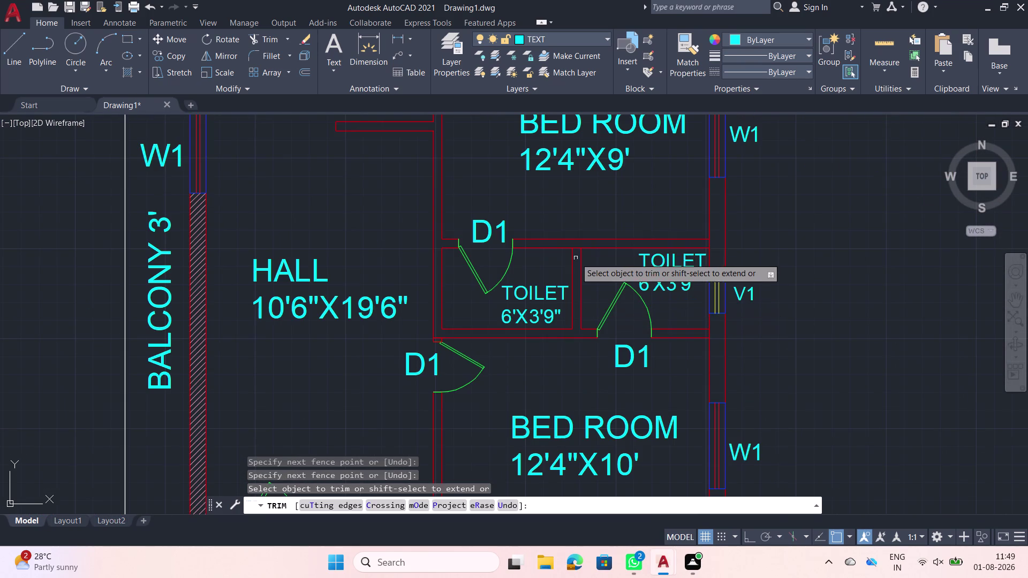
scroll(up, 3)
click(577, 242)
scroll(down, 3)
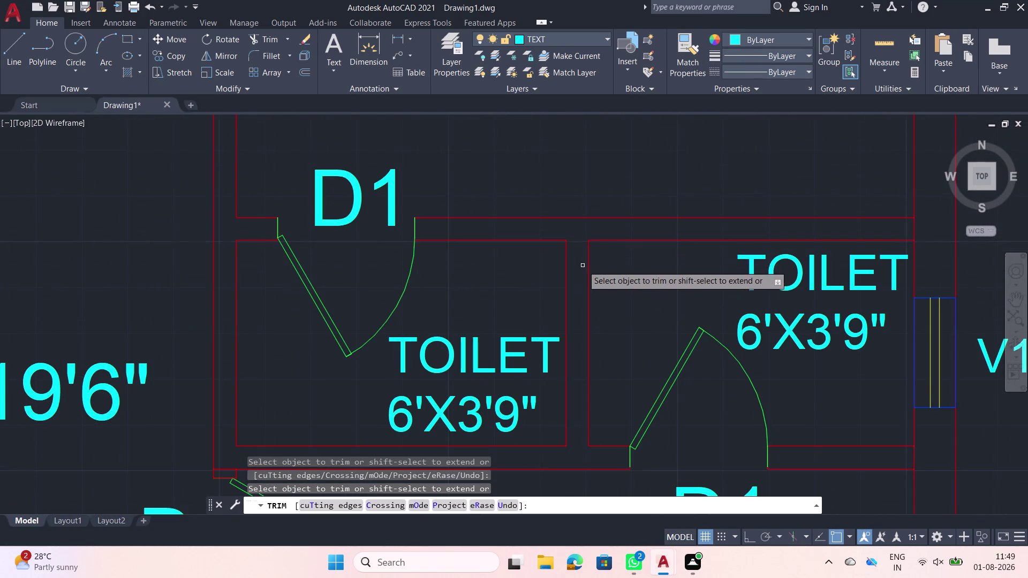
scroll(down, 3)
middle_drag(583, 266, 649, 279)
scroll(down, 3)
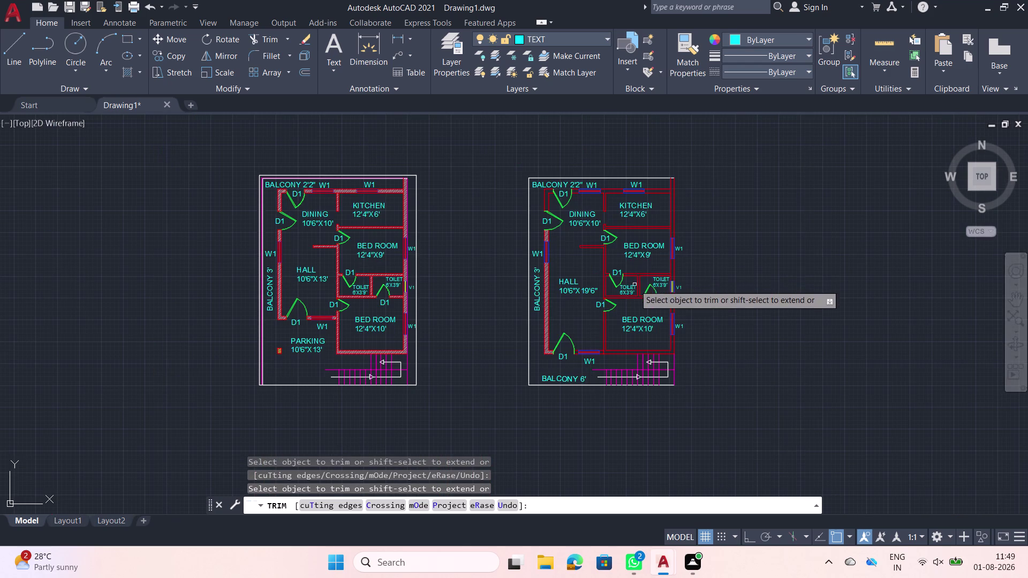
scroll(up, 3)
key(Escape)
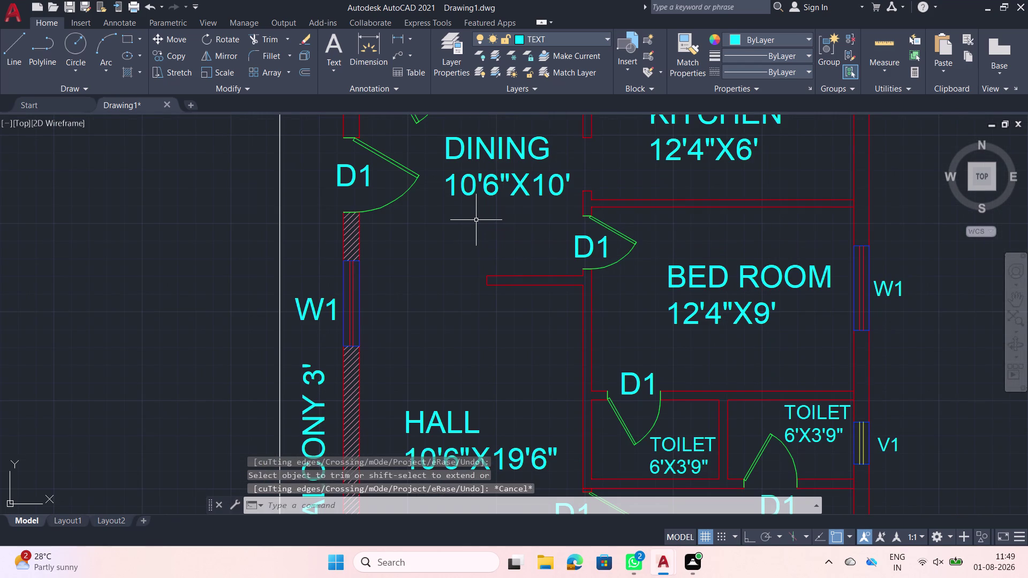
Restart the hatch, matching its pink diagonal pattern from an existing wall hatch.
key(h)
key(space)
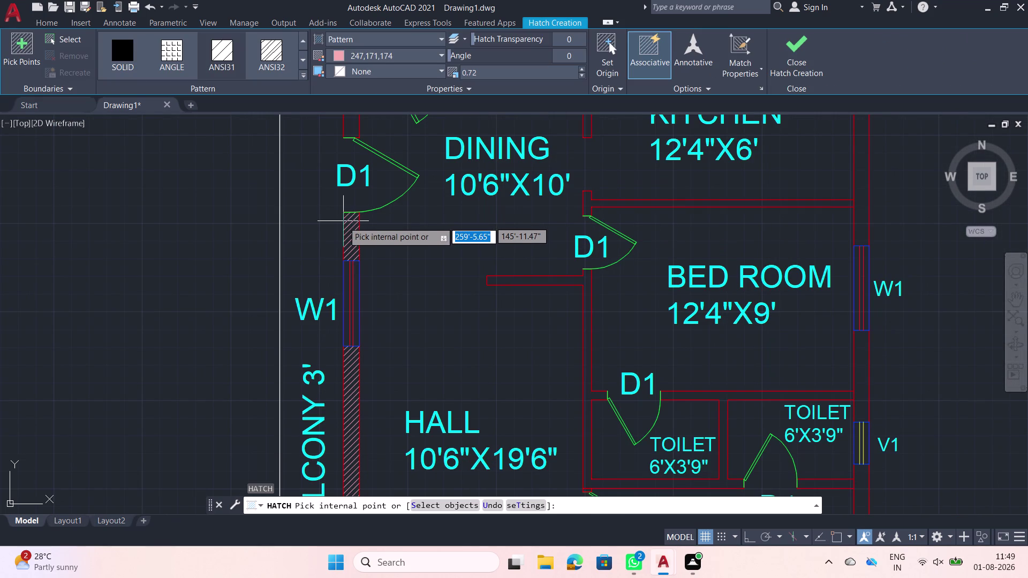
click(354, 225)
middle_drag(373, 178, 373, 181)
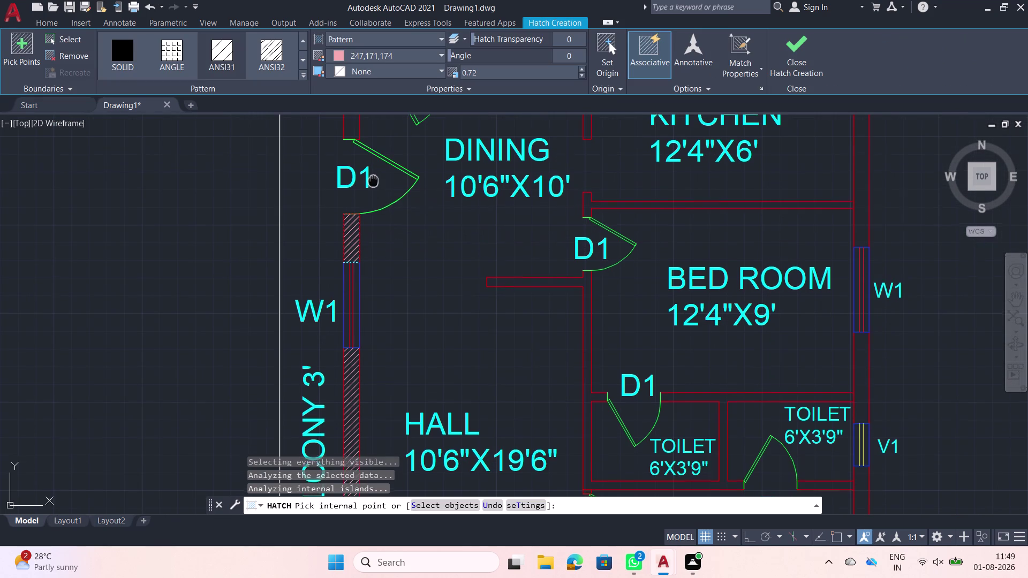
middle_drag(373, 181, 373, 216)
click(736, 42)
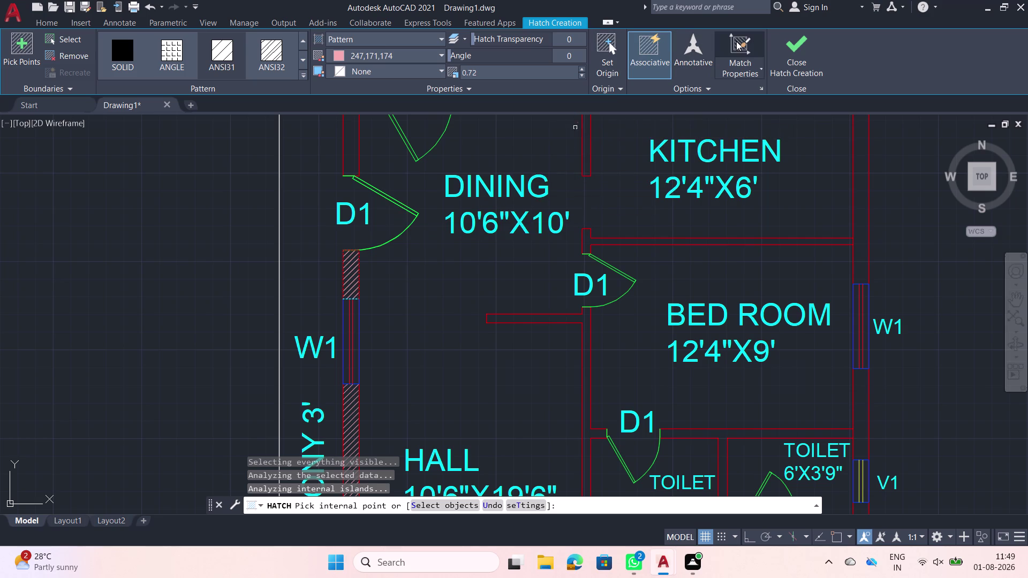
scroll(up, 3)
click(345, 266)
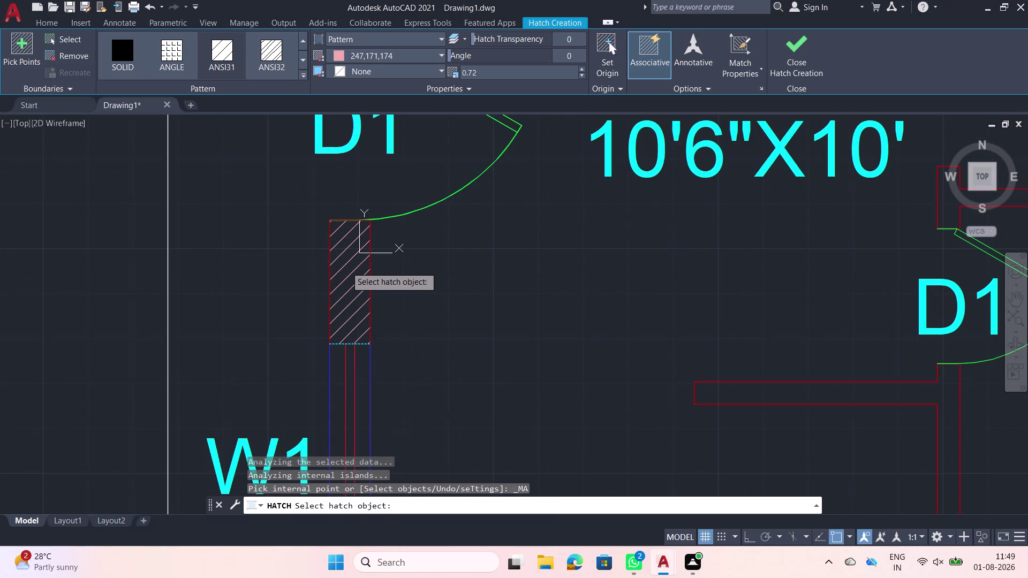
key(Escape)
text(H)
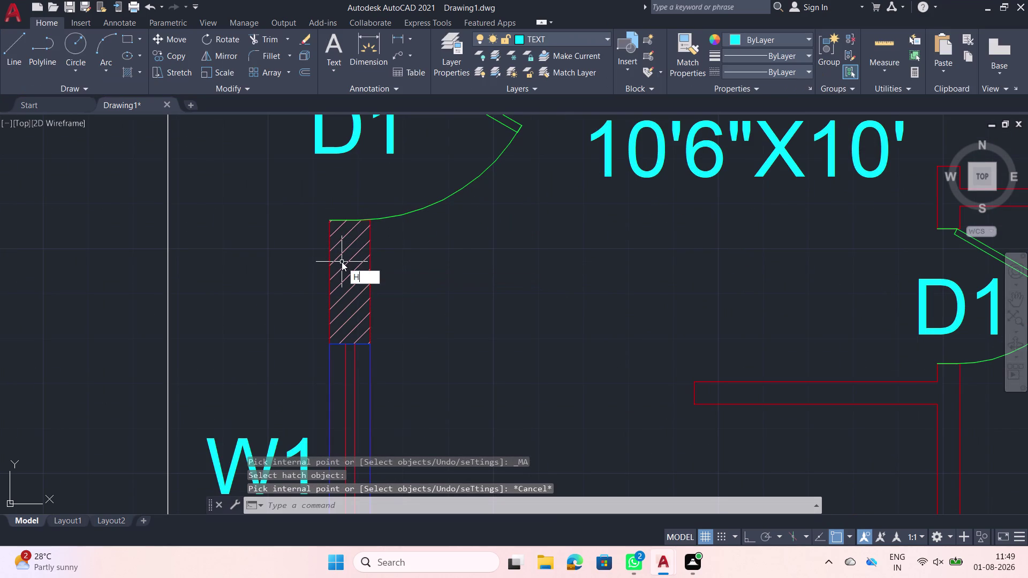
key(space)
click(737, 53)
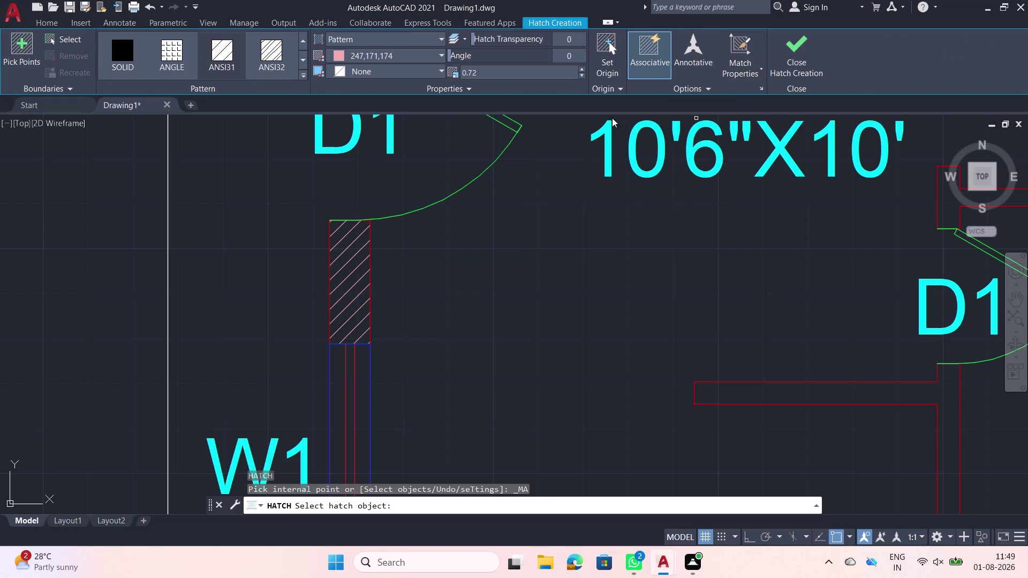
click(342, 252)
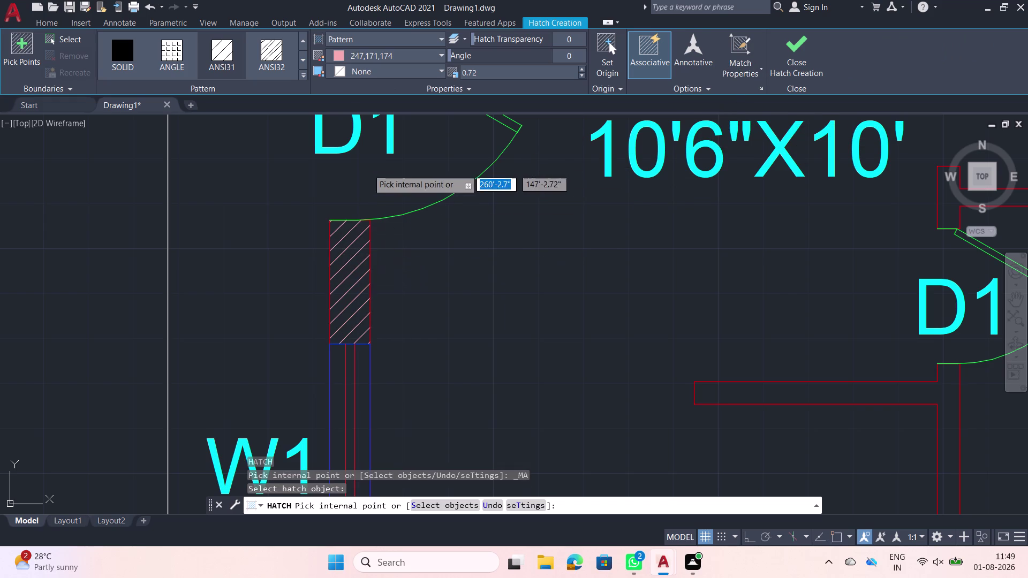
Hatch the upper Dining wall, top walls, kitchen wall end, right outer wall and upper-bedroom wall.
middle_drag(367, 166, 341, 359)
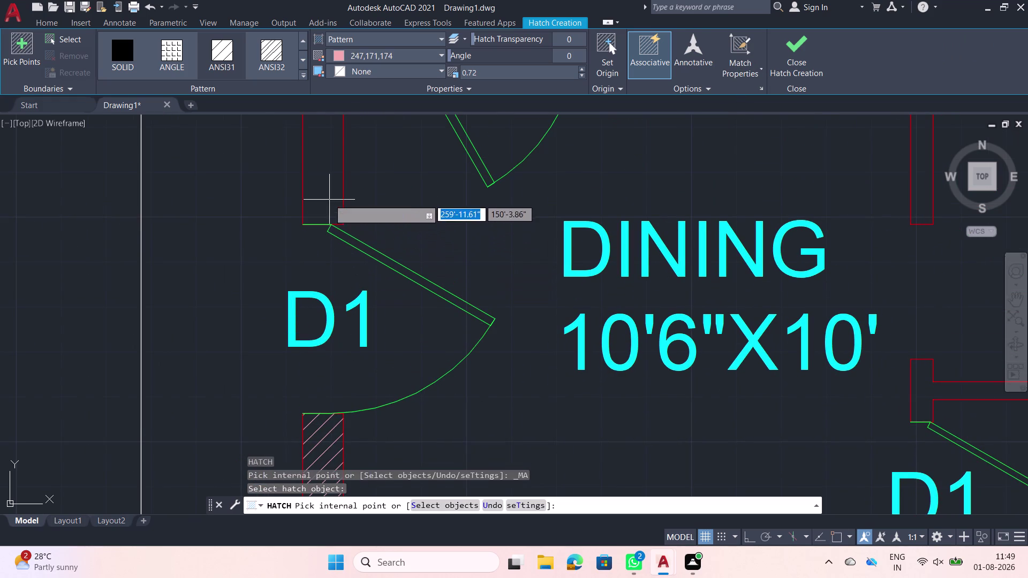
click(328, 198)
scroll(down, 3)
scroll(up, 3)
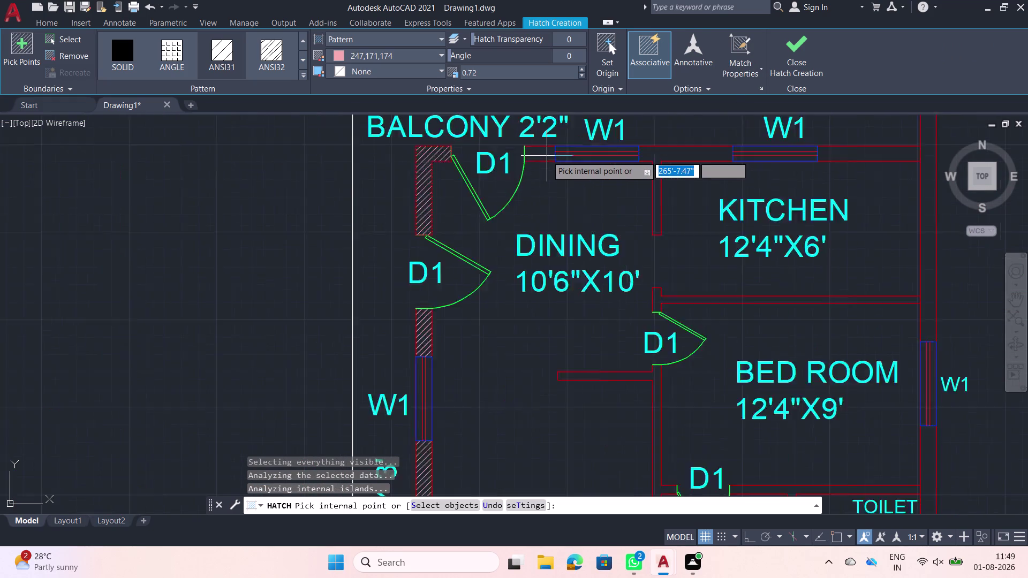
scroll(up, 3)
click(544, 155)
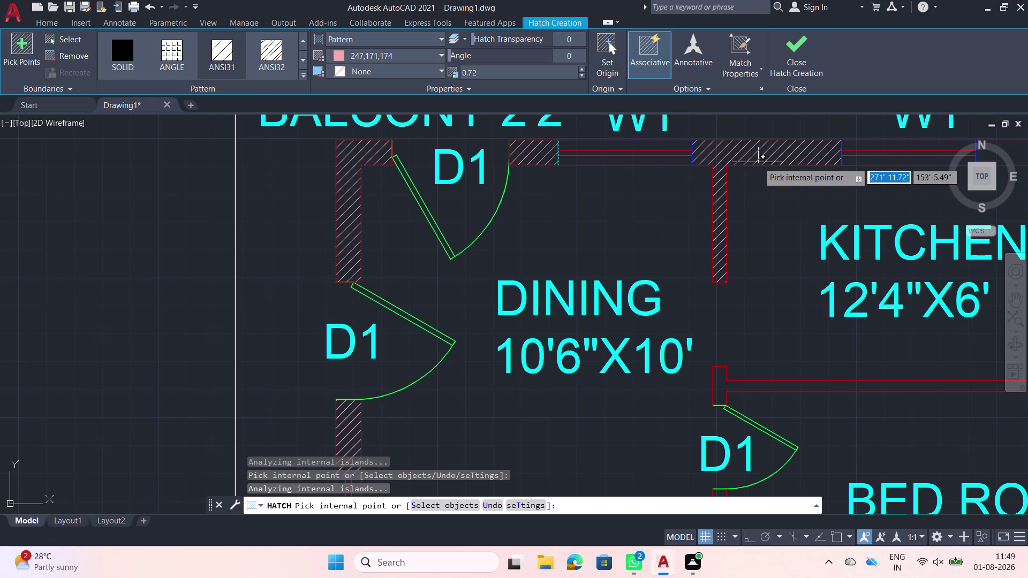
click(759, 163)
middle_drag(814, 190, 443, 209)
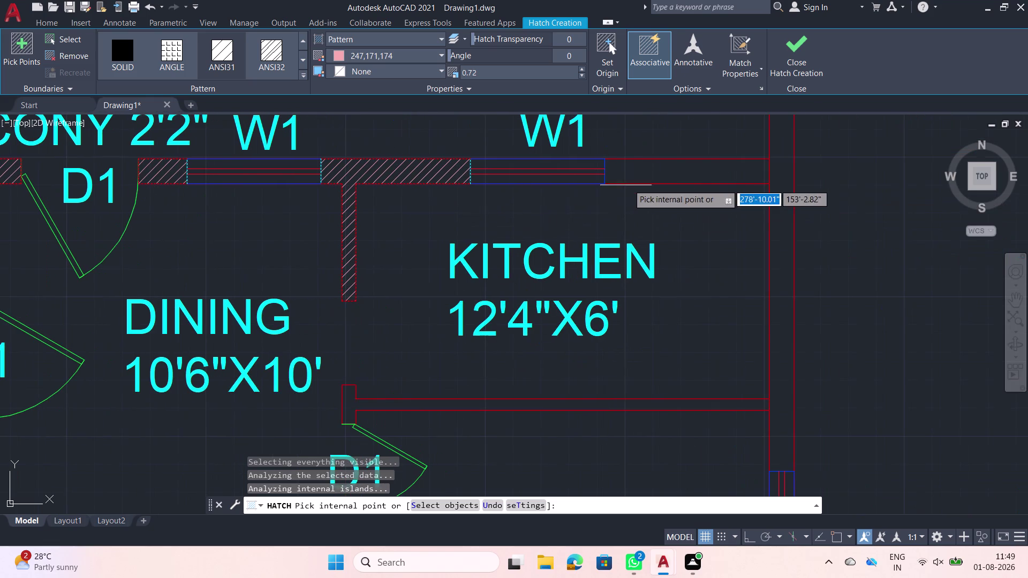
click(633, 175)
click(785, 228)
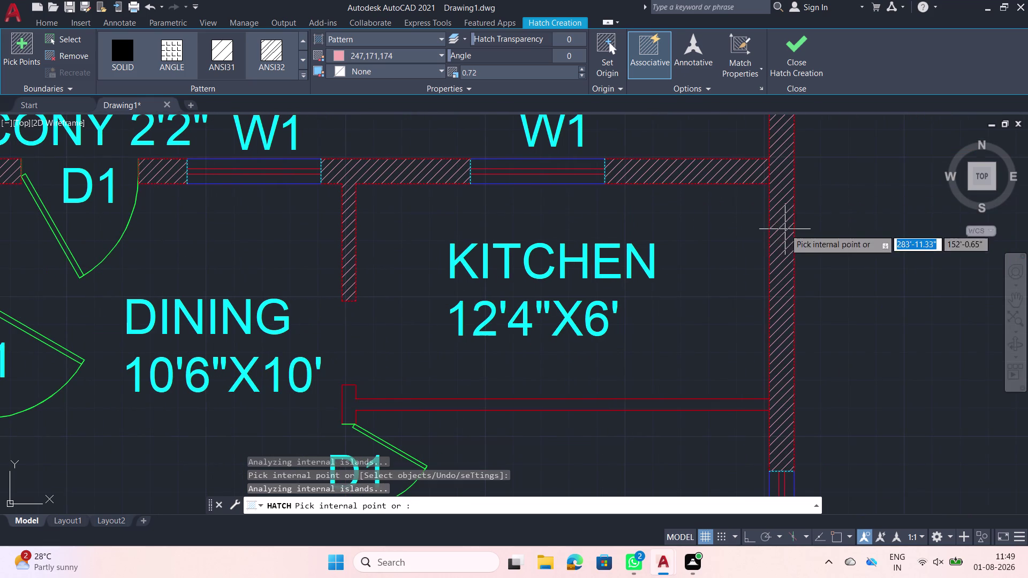
scroll(down, 3)
middle_drag(640, 258, 619, 209)
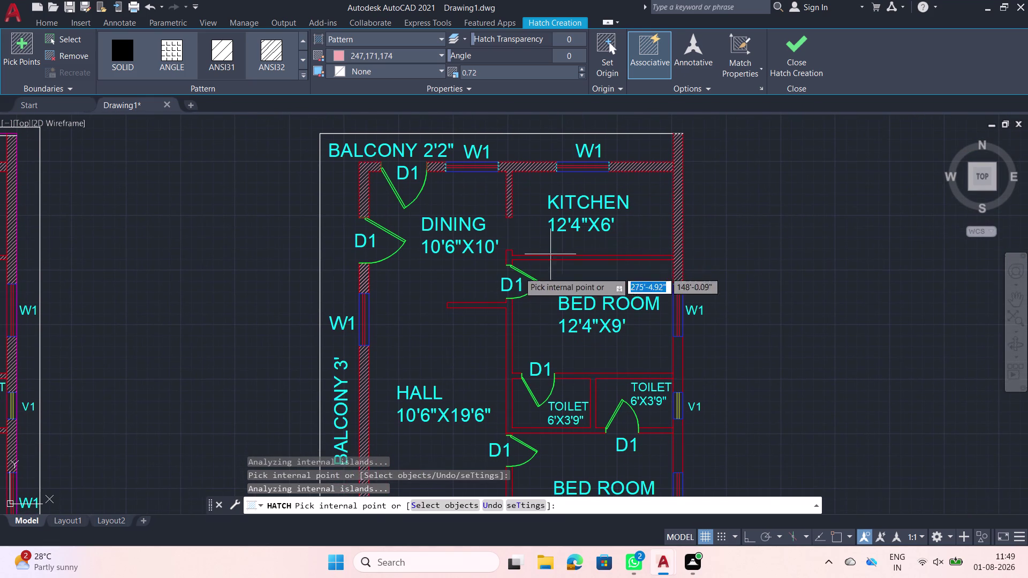
scroll(up, 3)
scroll(up, 3)
click(504, 256)
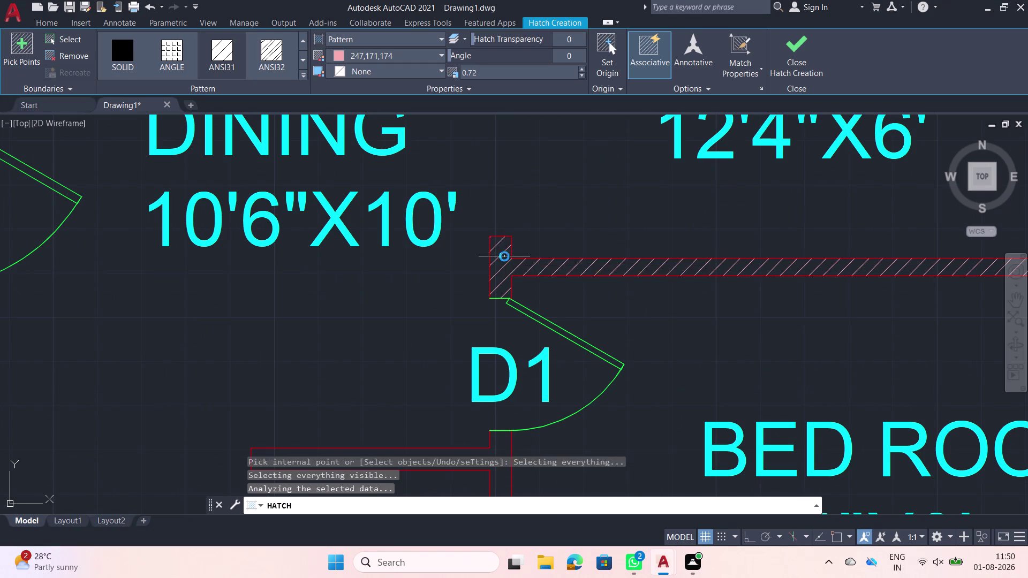
Hatch the bedroom-door wall and the walls above, between and below the toilets, plus the V1 window wall.
middle_drag(502, 311, 494, 199)
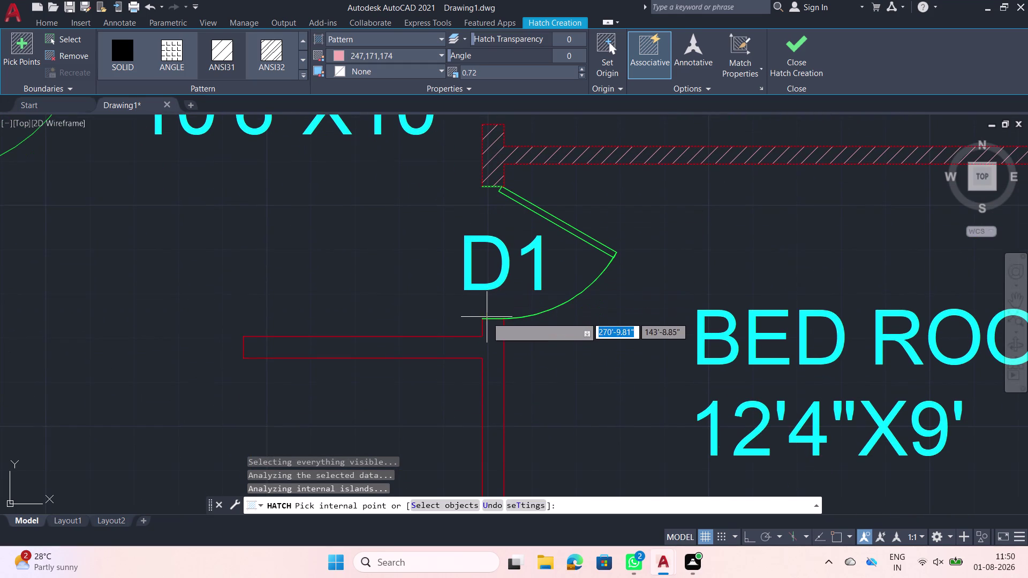
click(489, 332)
scroll(down, 3)
middle_drag(600, 303, 586, 292)
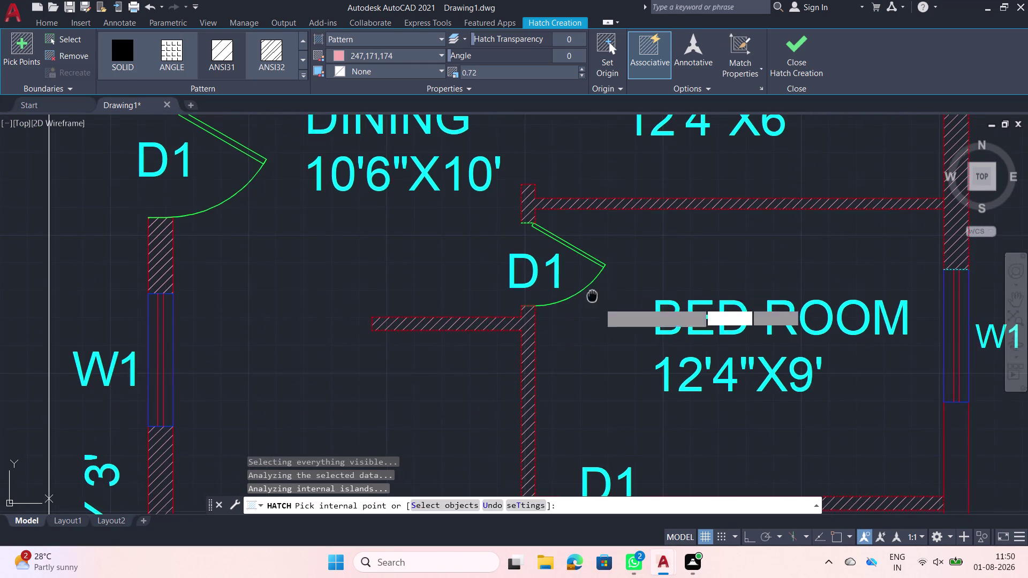
middle_drag(586, 293, 434, 182)
scroll(down, 3)
middle_drag(620, 329, 617, 324)
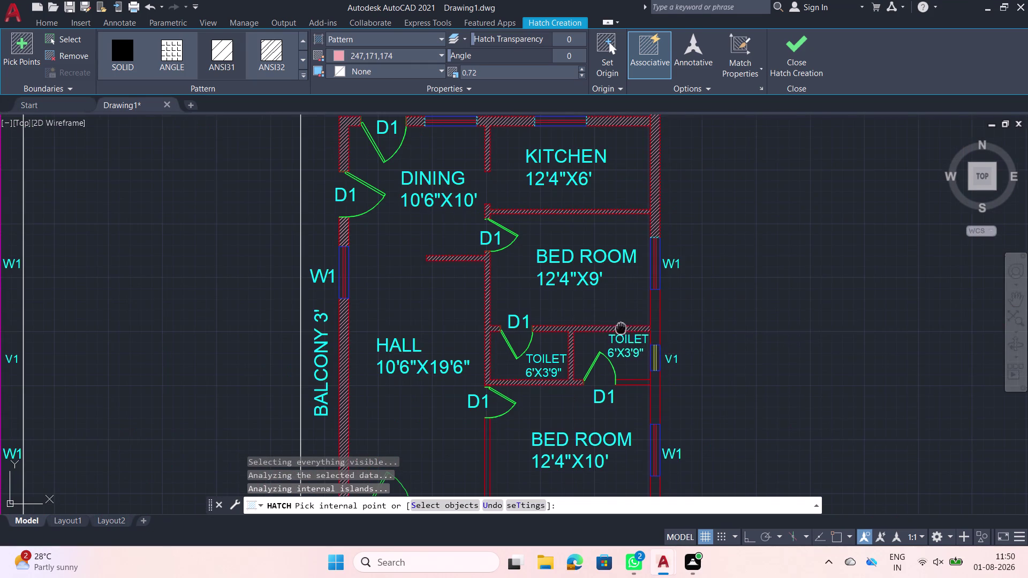
middle_drag(616, 324, 499, 250)
scroll(up, 3)
click(533, 246)
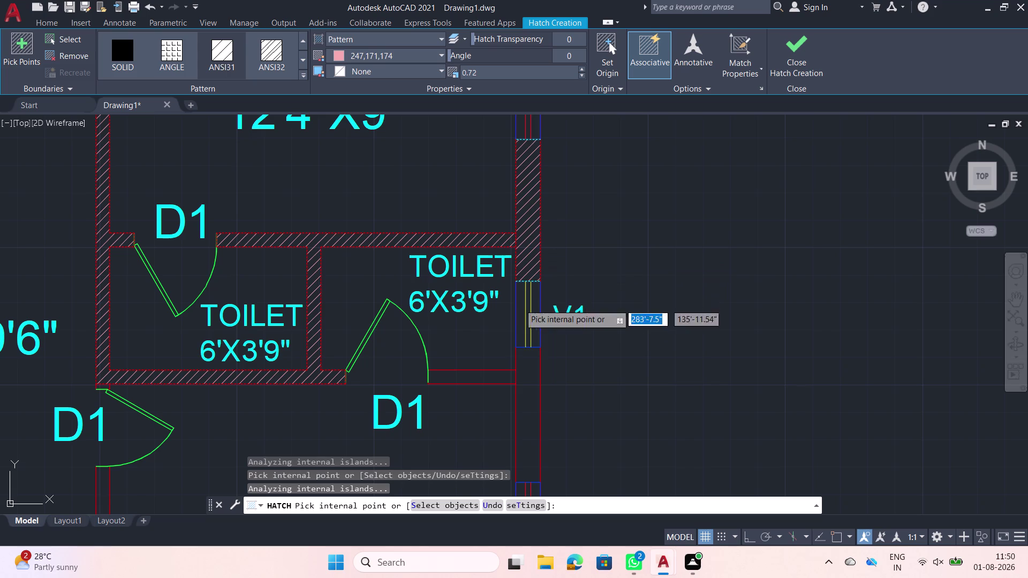
click(485, 381)
click(521, 383)
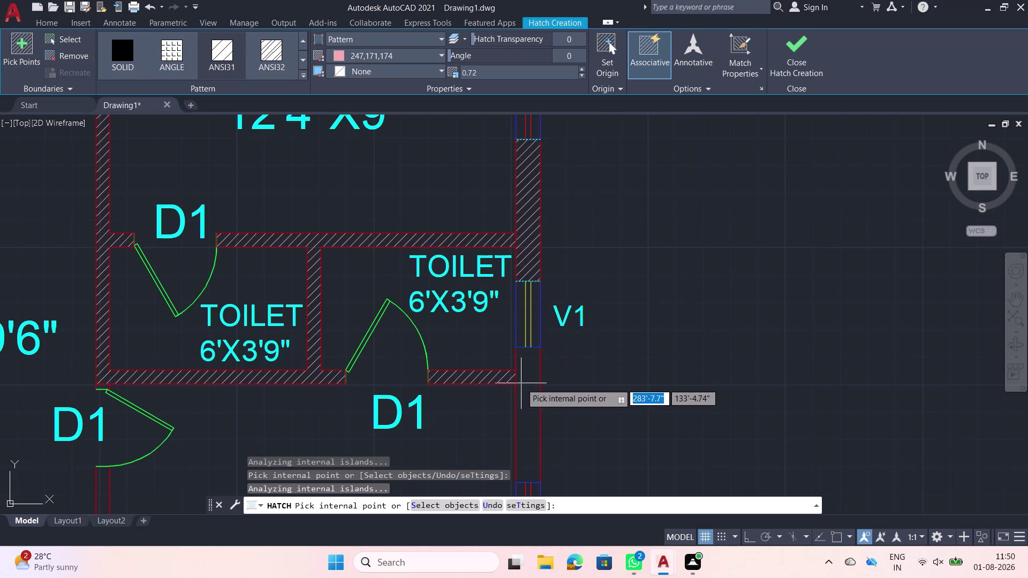
scroll(down, 3)
middle_drag(464, 336, 449, 262)
click(490, 445)
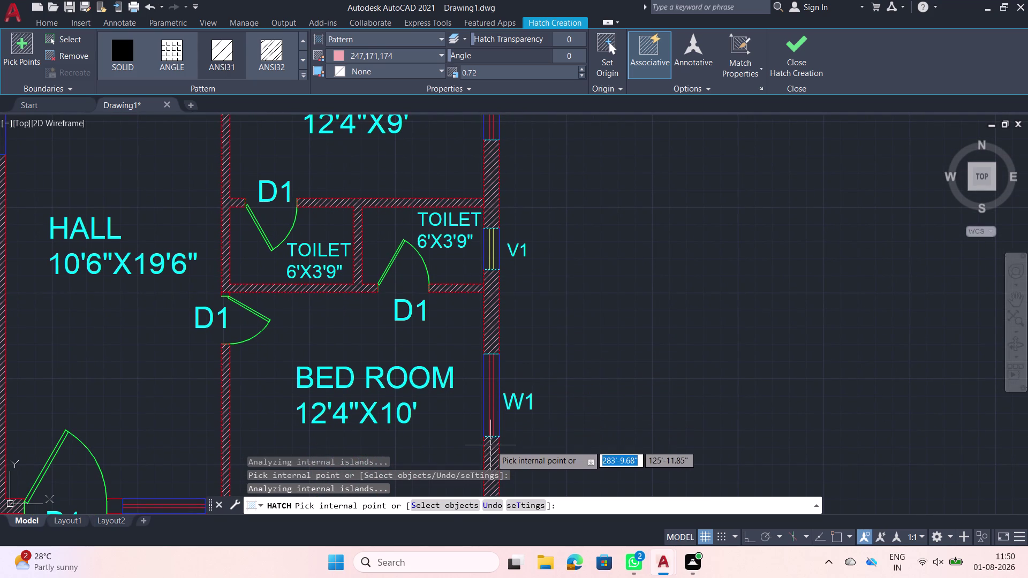
Add the remaining lower wall areas to the hatch and close hatch creation.
middle_drag(347, 353, 455, 284)
scroll(down, 3)
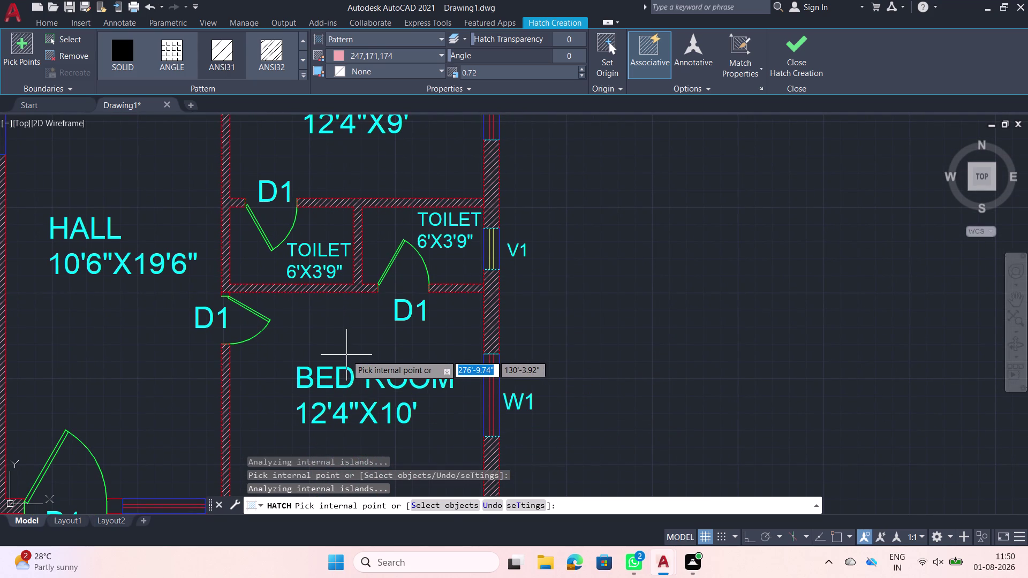
scroll(down, 3)
scroll(down, 3)
scroll(up, 3)
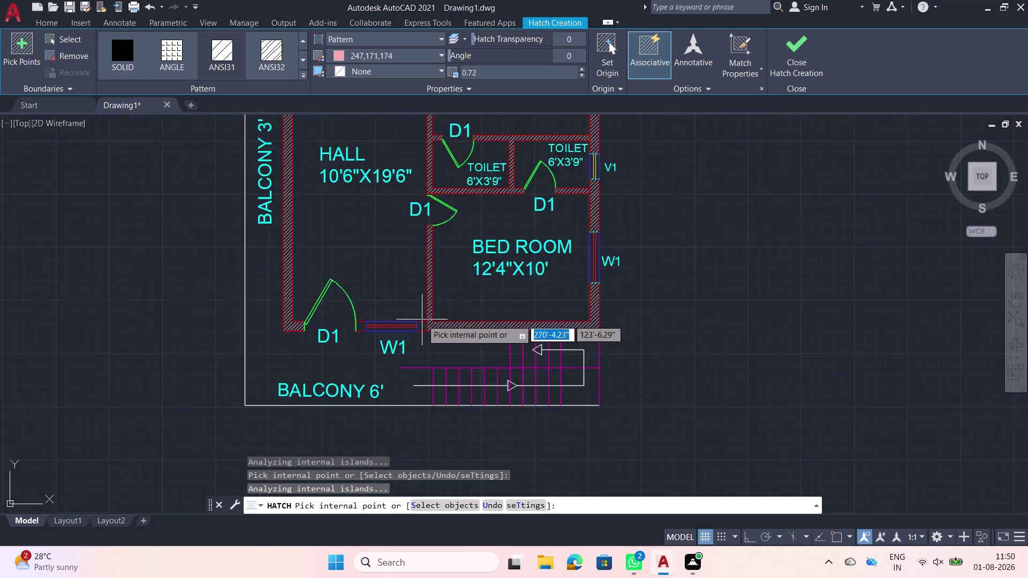
scroll(up, 3)
click(420, 332)
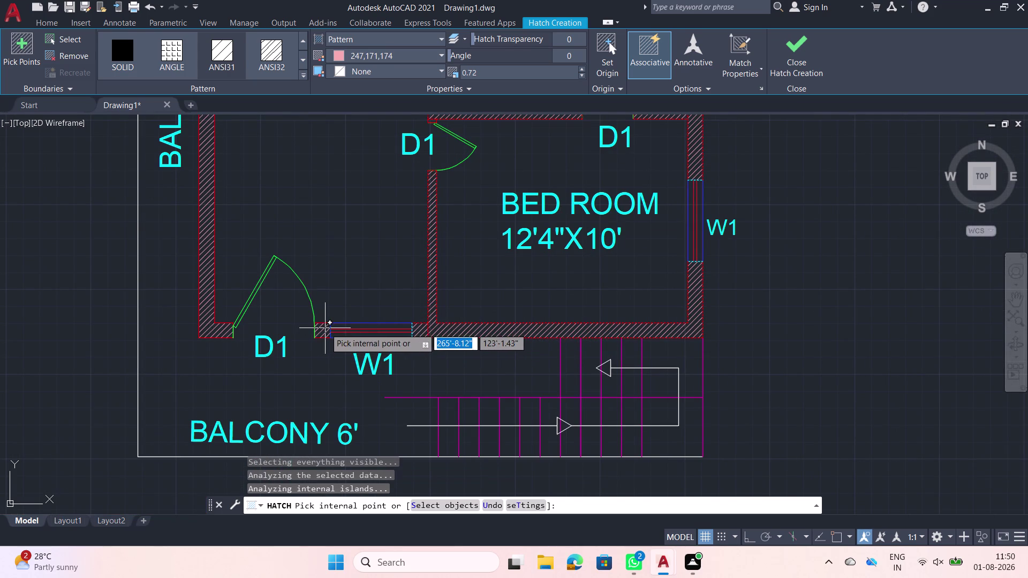
click(325, 328)
scroll(down, 3)
middle_drag(373, 267, 447, 314)
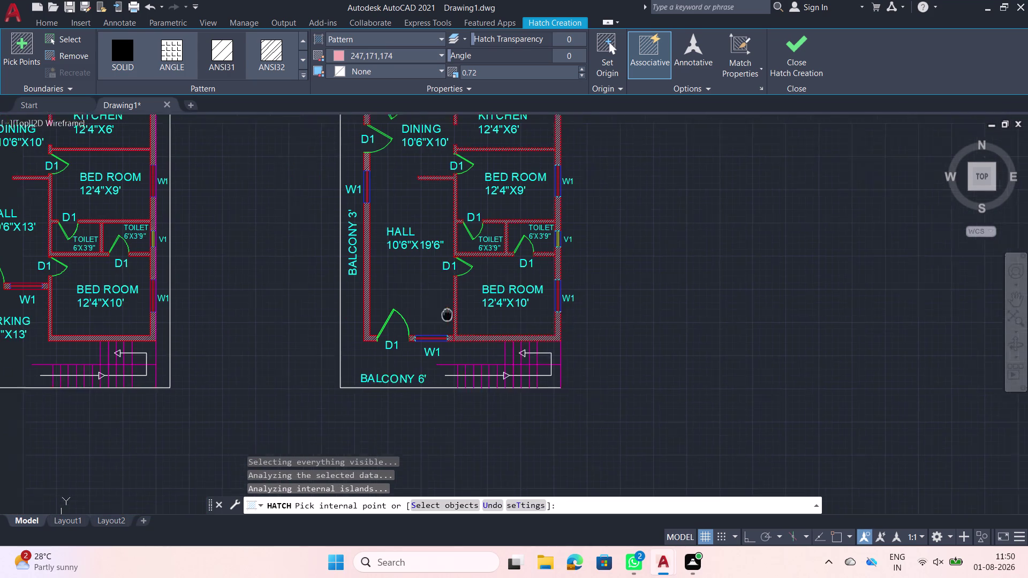
middle_drag(447, 314, 499, 331)
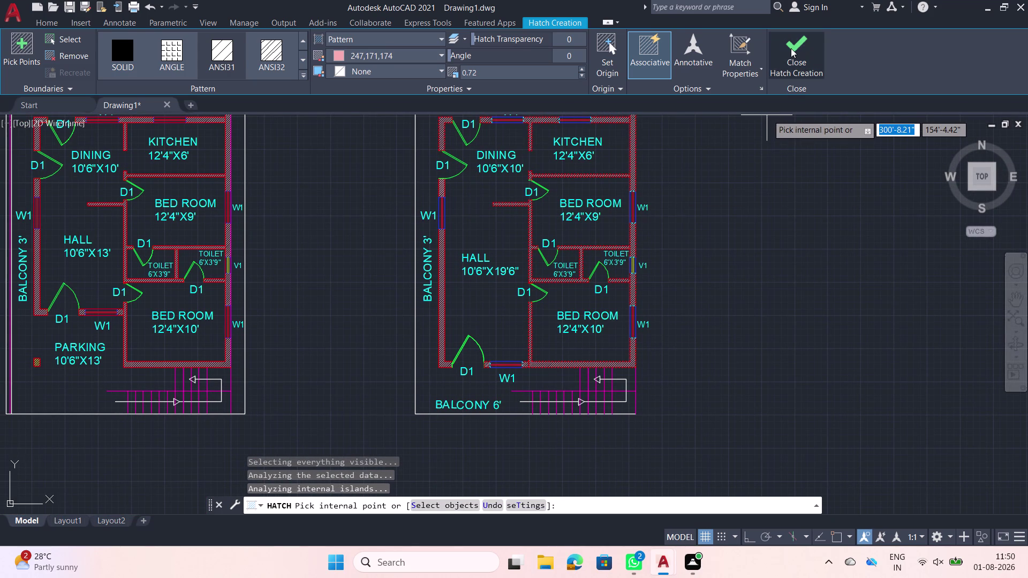
click(790, 48)
Inspect the right plan's wall hatch beside the window, then deselect it.
scroll(up, 3)
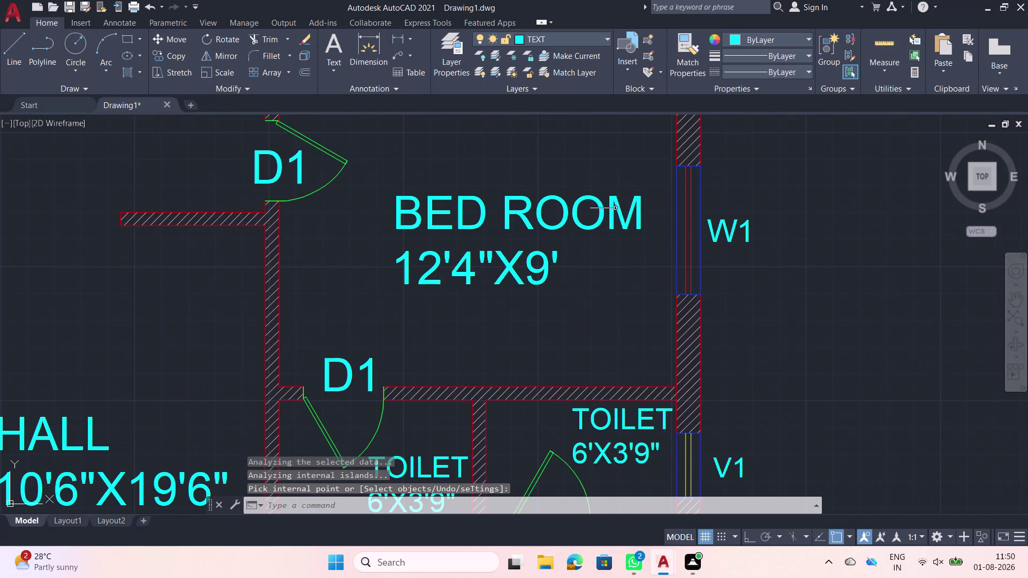
scroll(up, 3)
scroll(down, 3)
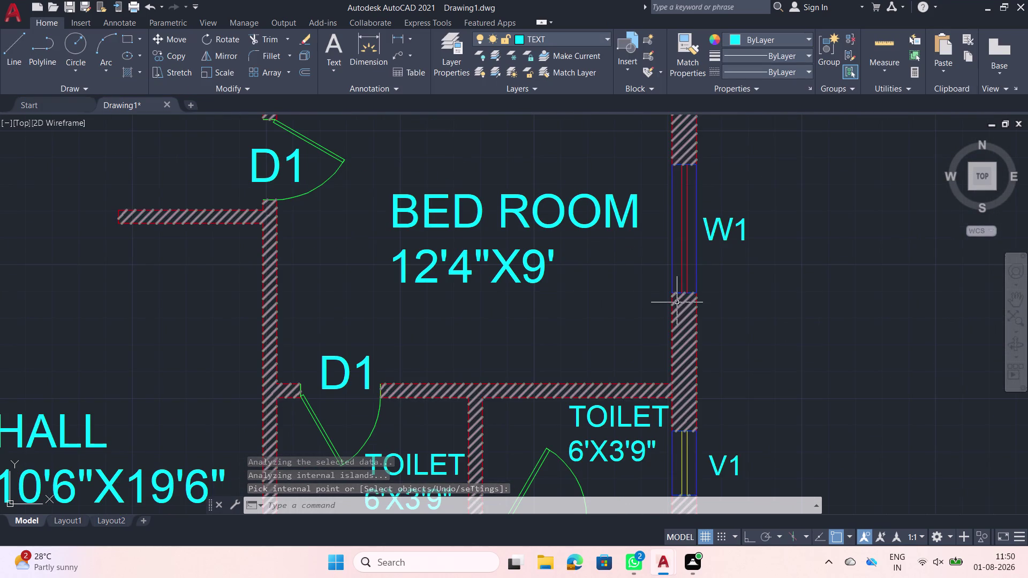
click(680, 306)
key(Escape)
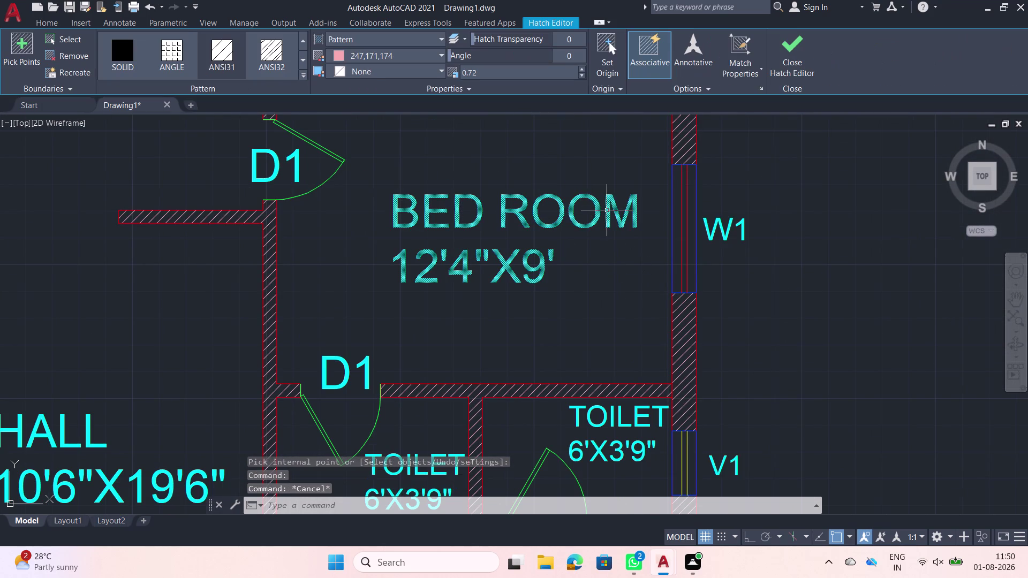
Zoom out to the left plan and select its outer border rectangle.
scroll(down, 3)
scroll(down, 3)
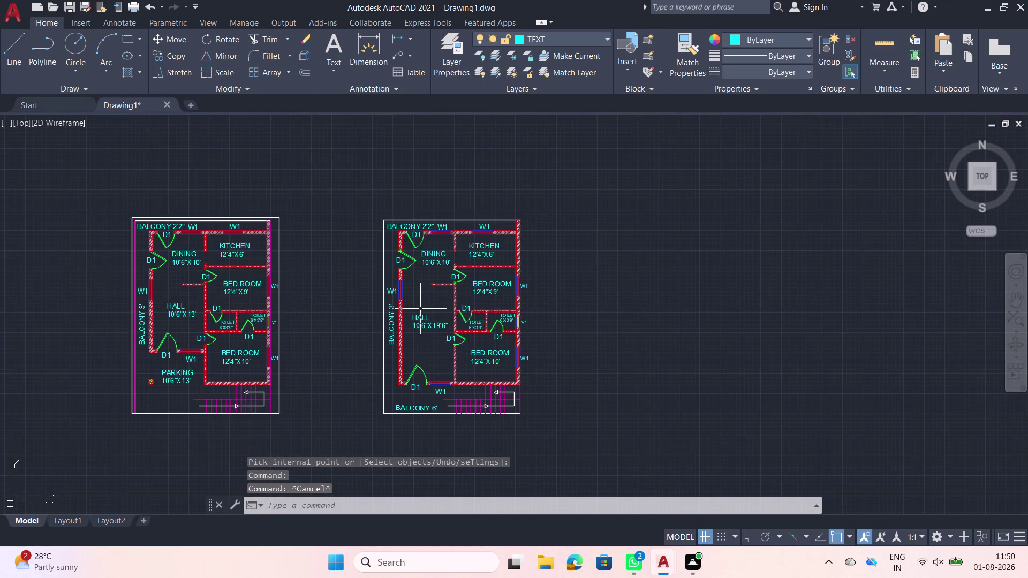
middle_drag(420, 309, 577, 287)
scroll(up, 3)
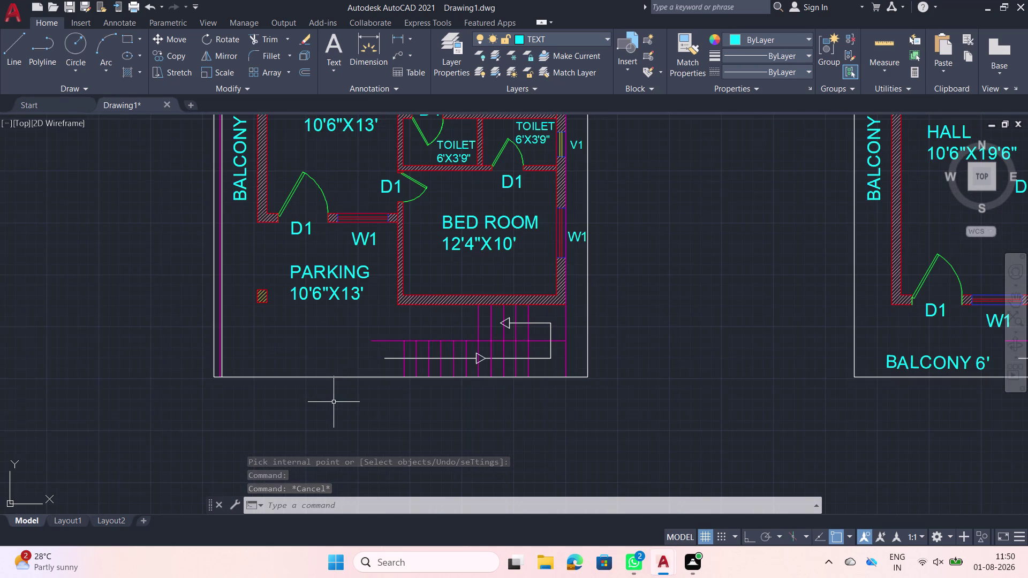
click(298, 375)
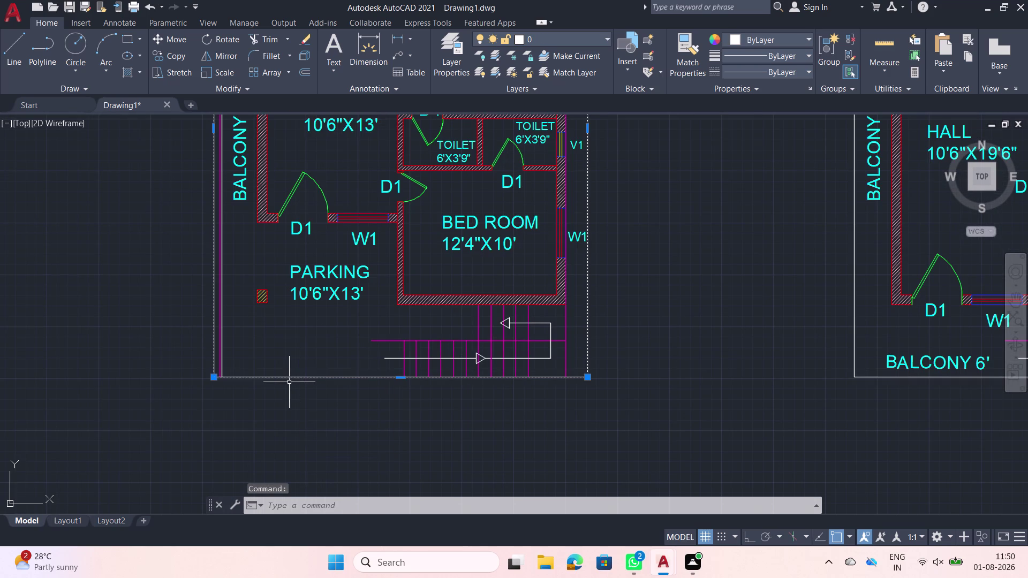
Explode the left plan's outer border rectangle with EX.
key(Escape)
click(319, 387)
click(293, 366)
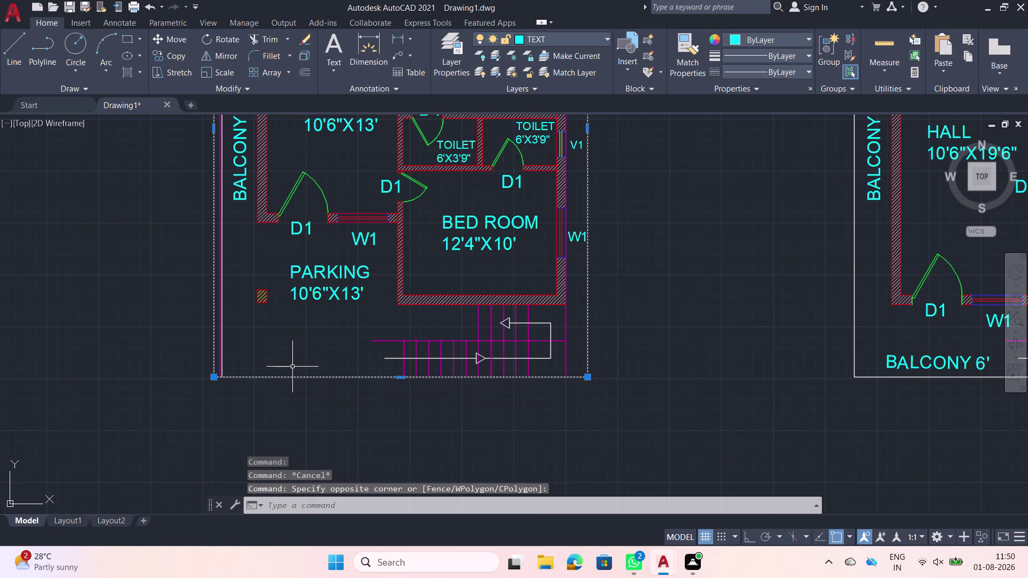
key(e)
key(x)
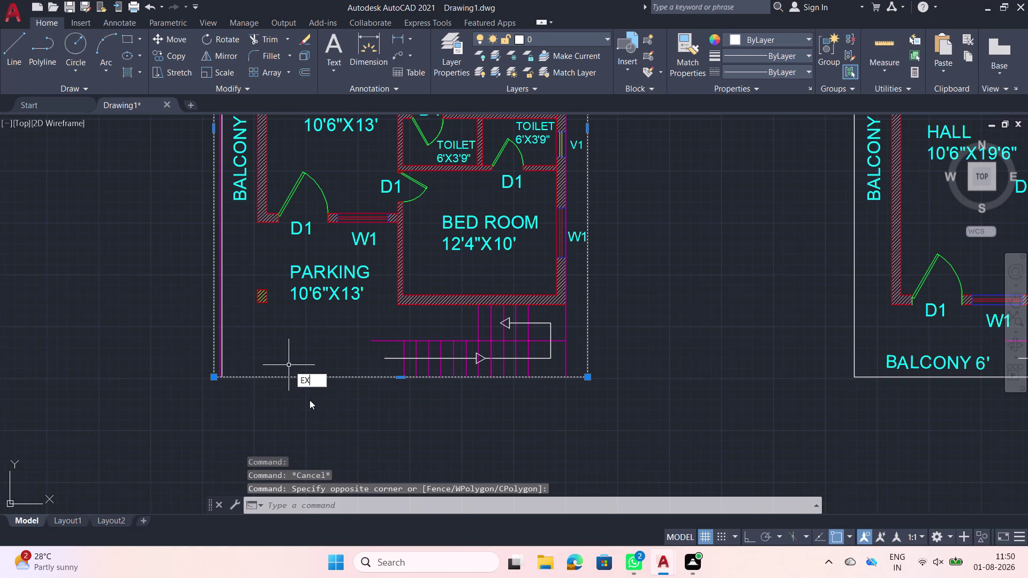
click(316, 408)
click(317, 394)
click(287, 355)
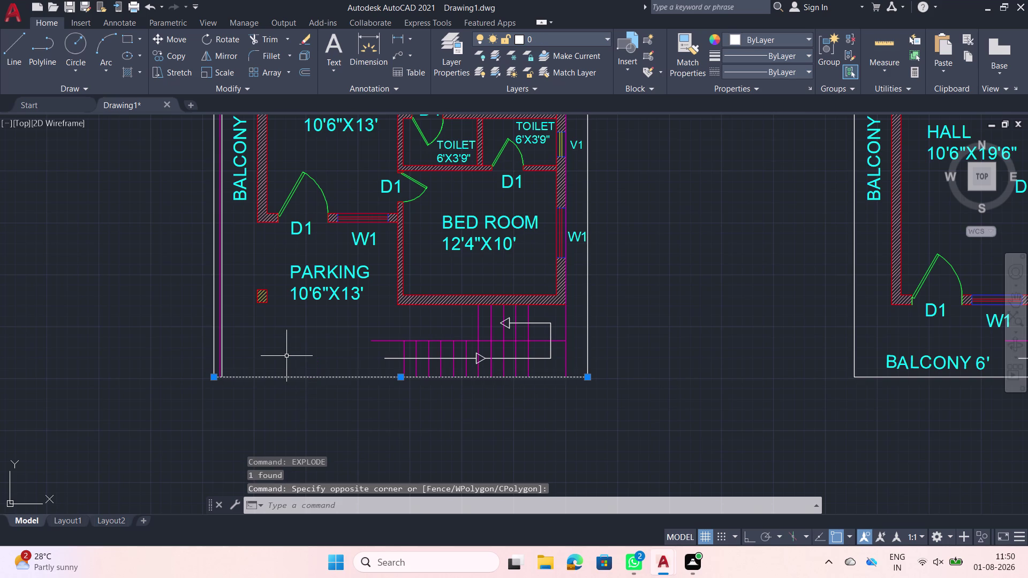
Start the Offset command with OF.
key(o)
text(F)
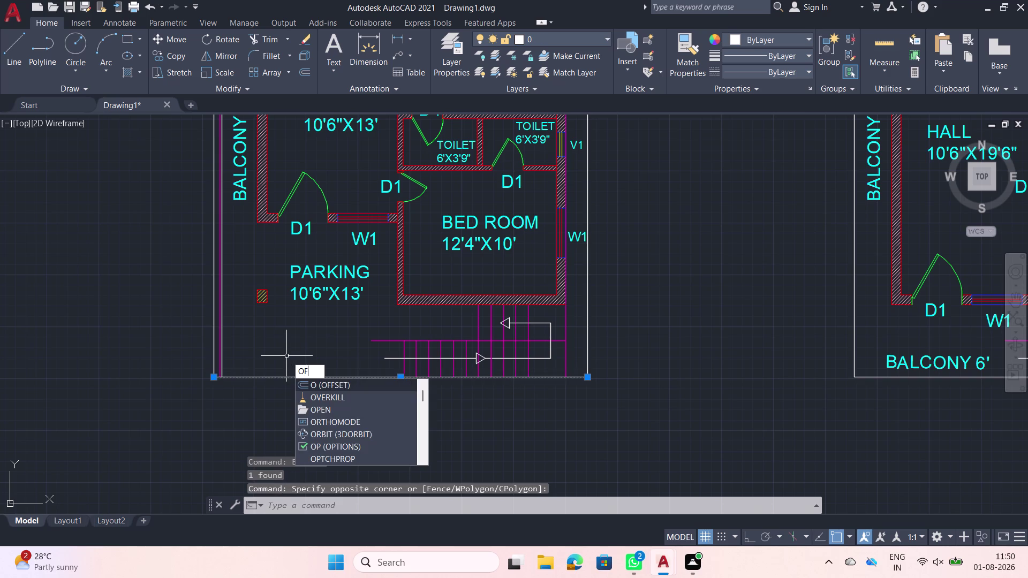
text(F)
key(space)
Offset the left plan's bottom border line 10' downward.
click(285, 378)
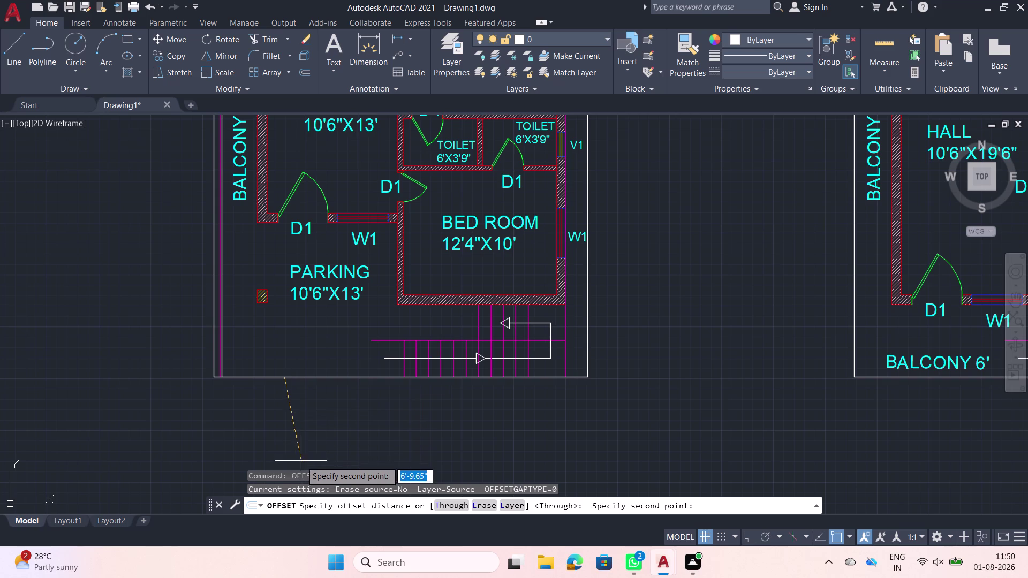
text(1)
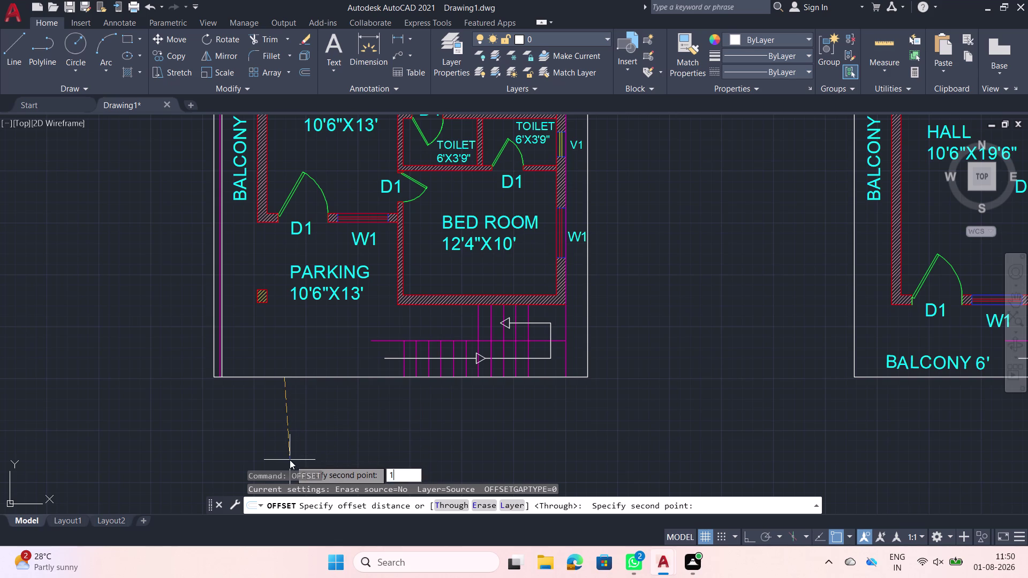
text(0')
key(Return)
scroll(down, 3)
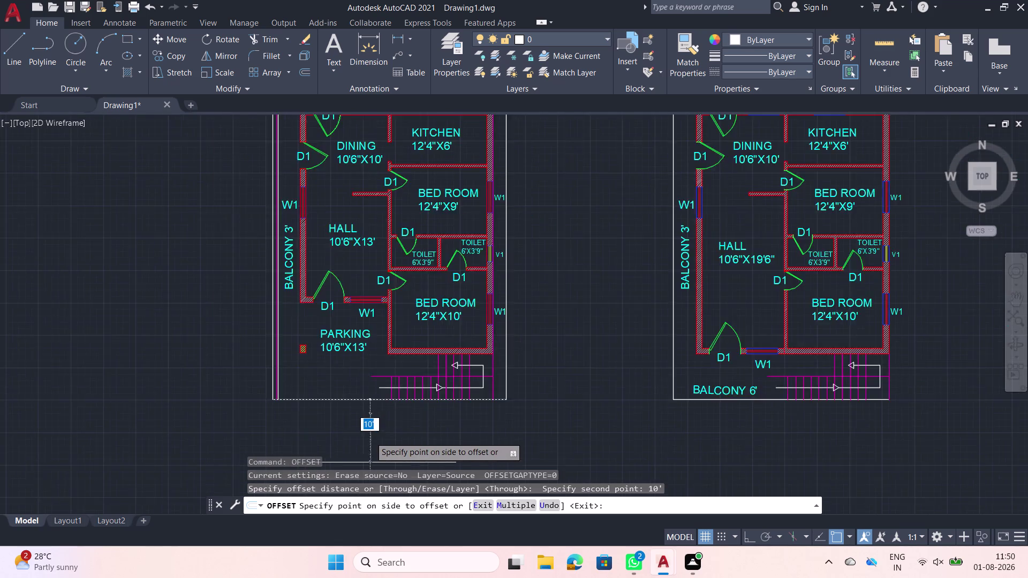
middle_click(343, 430)
middle_click(343, 430)
middle_drag(343, 431, 333, 384)
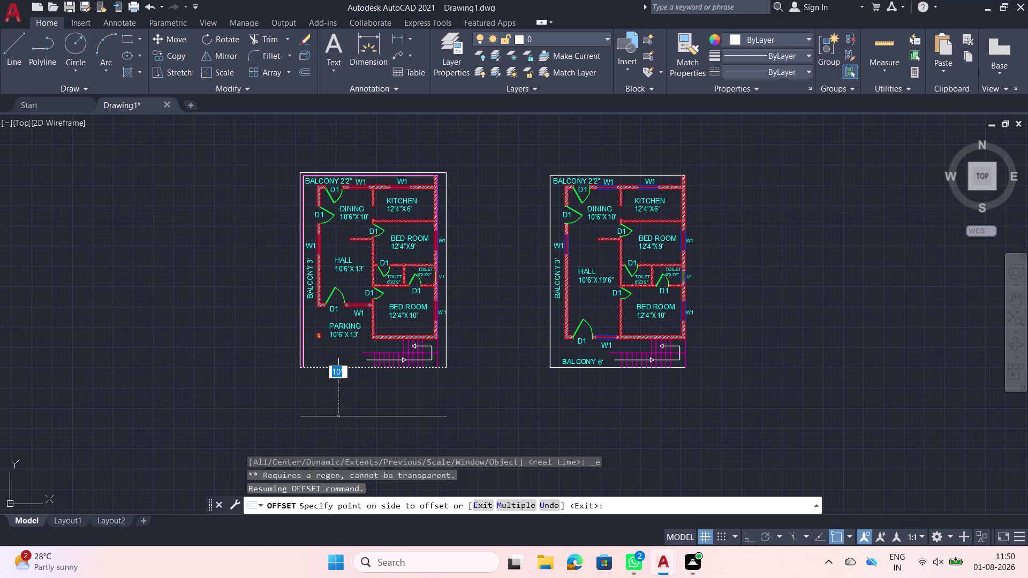
click(329, 395)
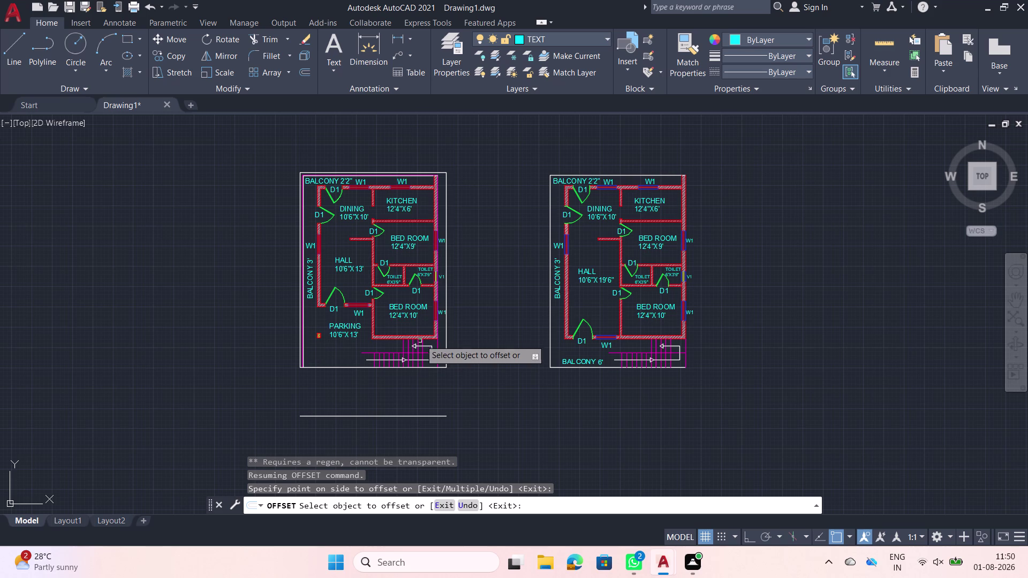
Offset the left plan's right border line 8' to the right.
click(446, 351)
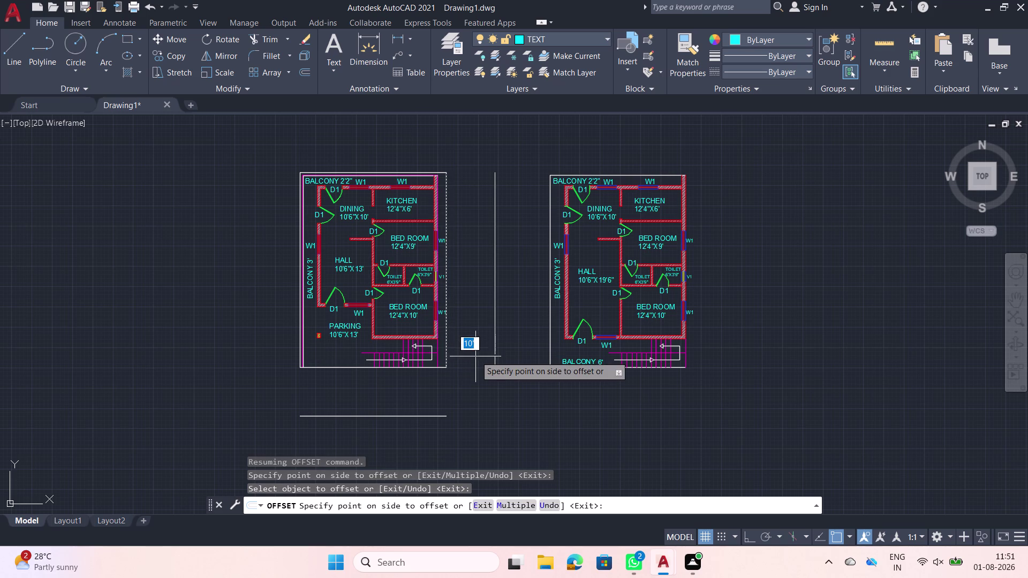
text(8')
key(Return)
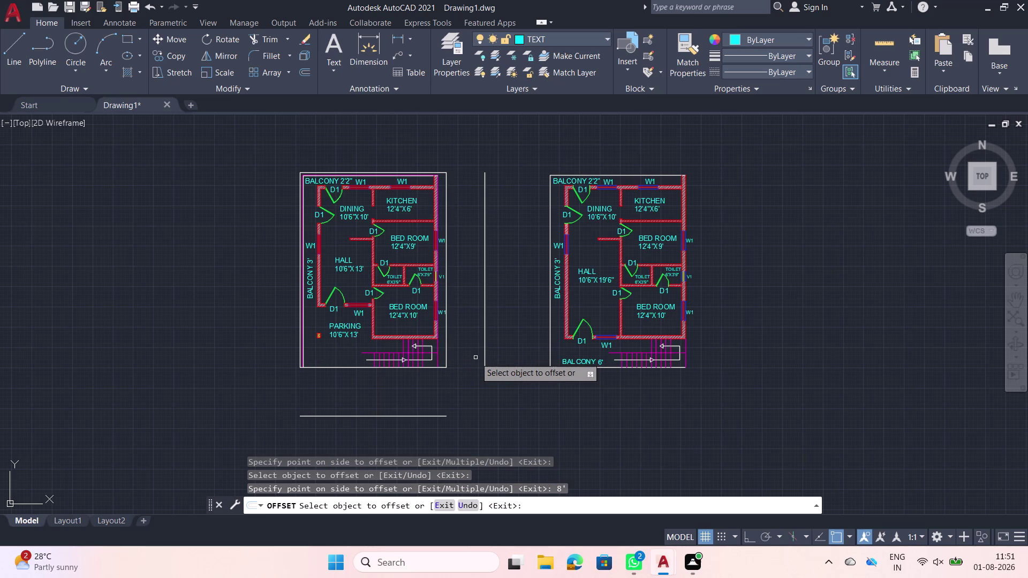
scroll(down, 3)
scroll(up, 3)
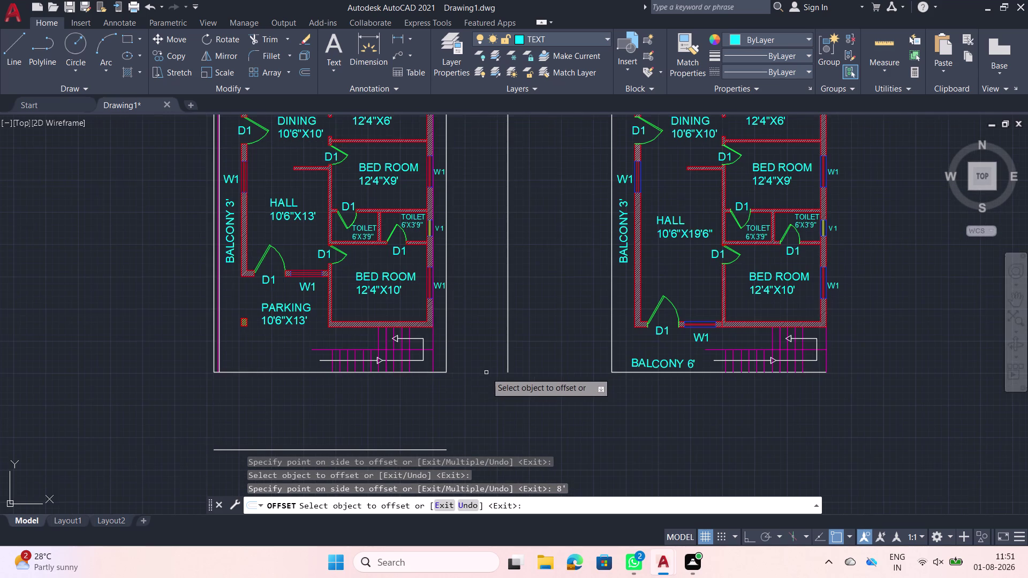
scroll(up, 3)
End Offset, start Fillet, and pick the lower offset line.
key(Escape)
text(F)
key(space)
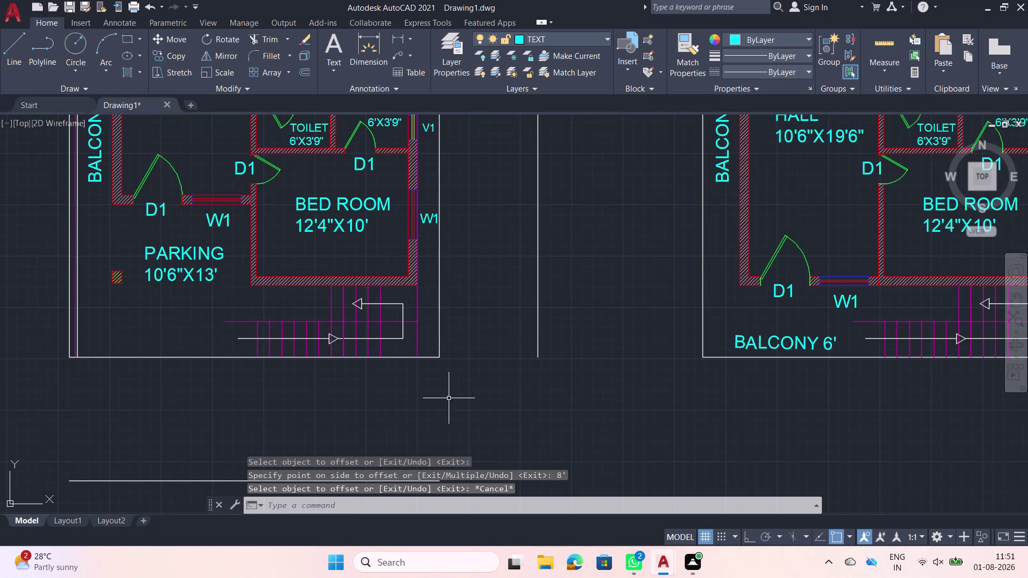
click(393, 481)
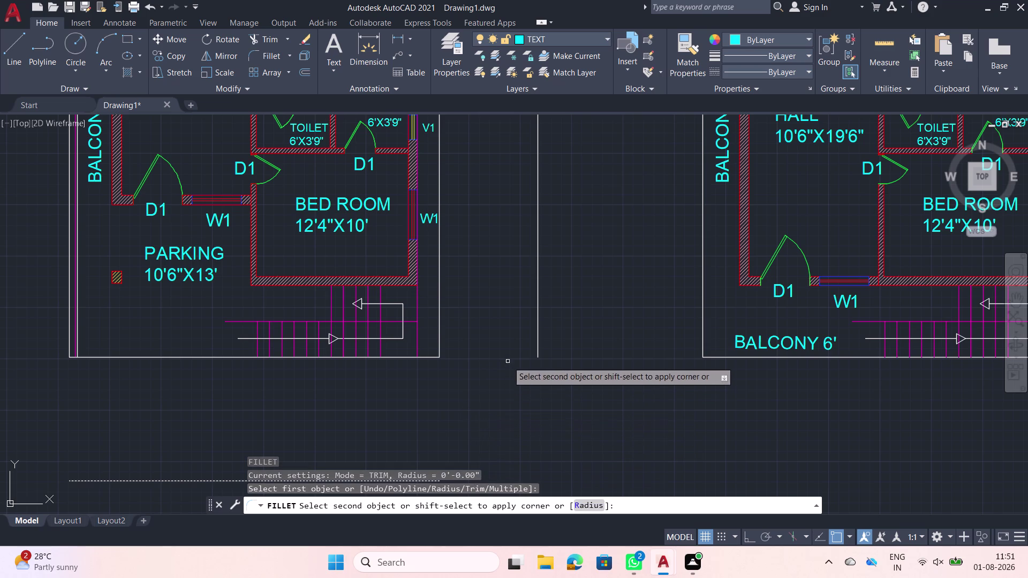
Pick the vertical offset line to complete the square corner below-right of the left plan.
click(537, 333)
scroll(down, 3)
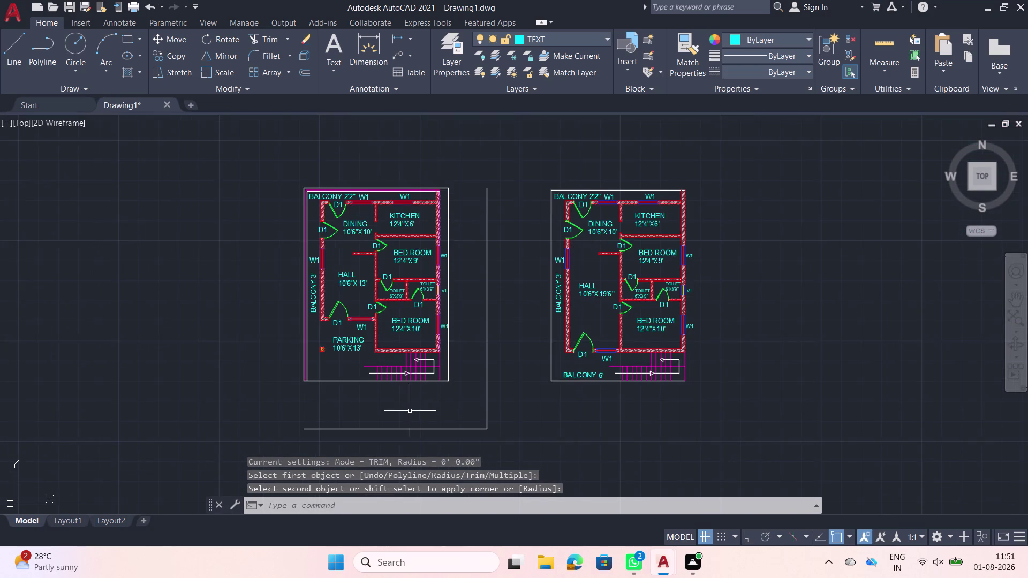
middle_drag(409, 411, 463, 400)
scroll(up, 3)
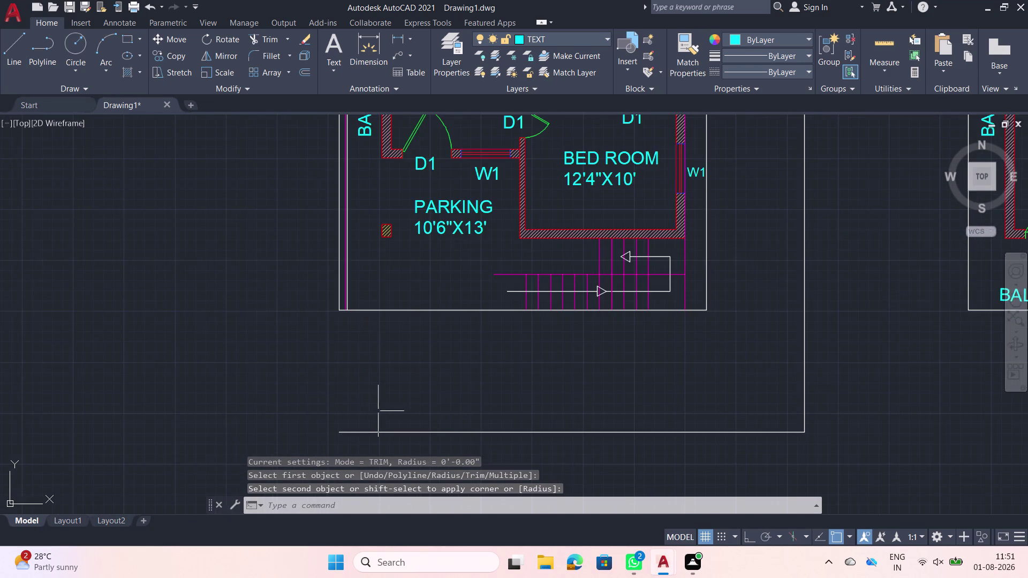
scroll(down, 3)
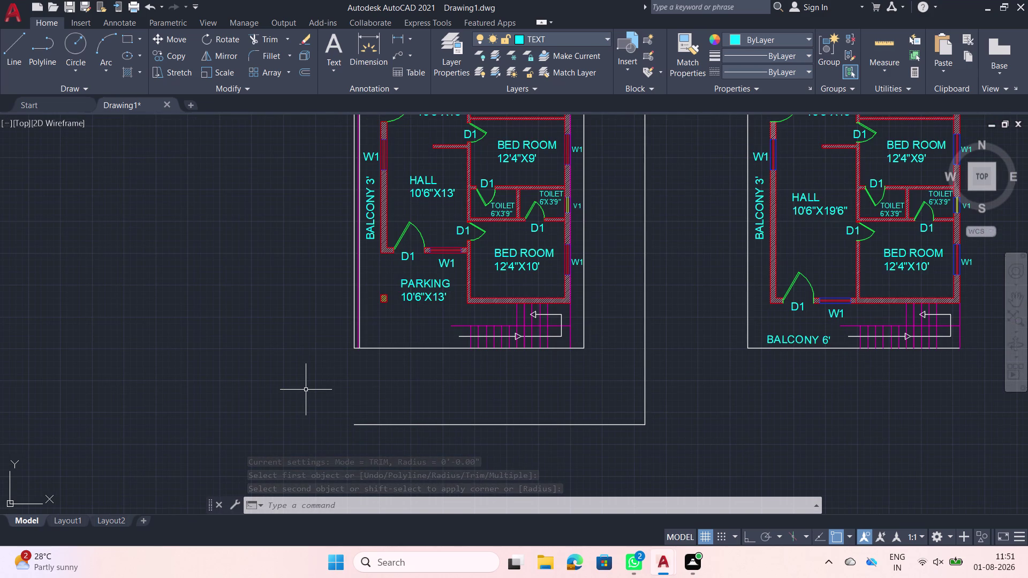
key(l)
key(BackSpace)
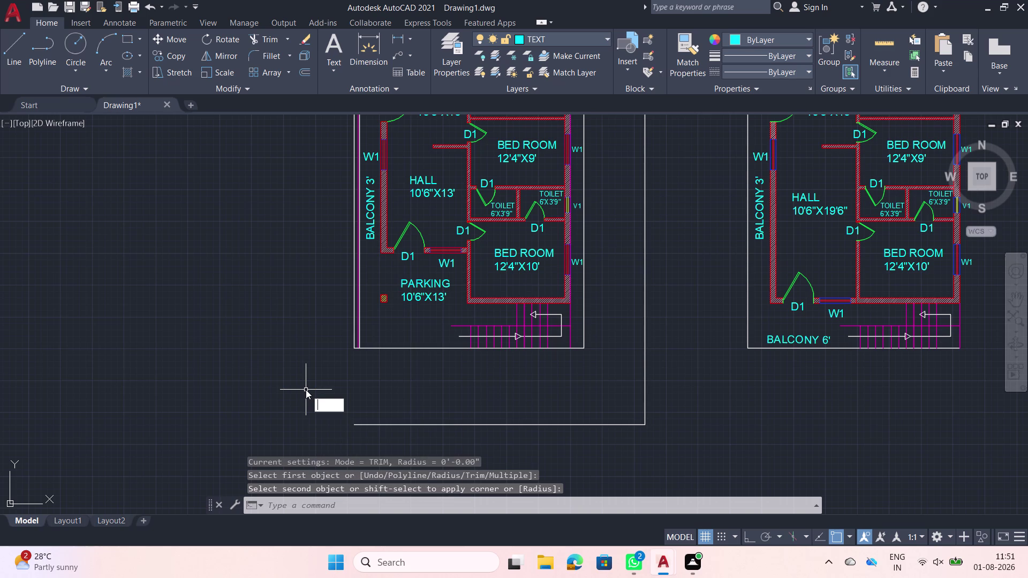
Draw a vertical BREAKLINE left of the plan's parking area, placing its symbol midway.
text(BREA)
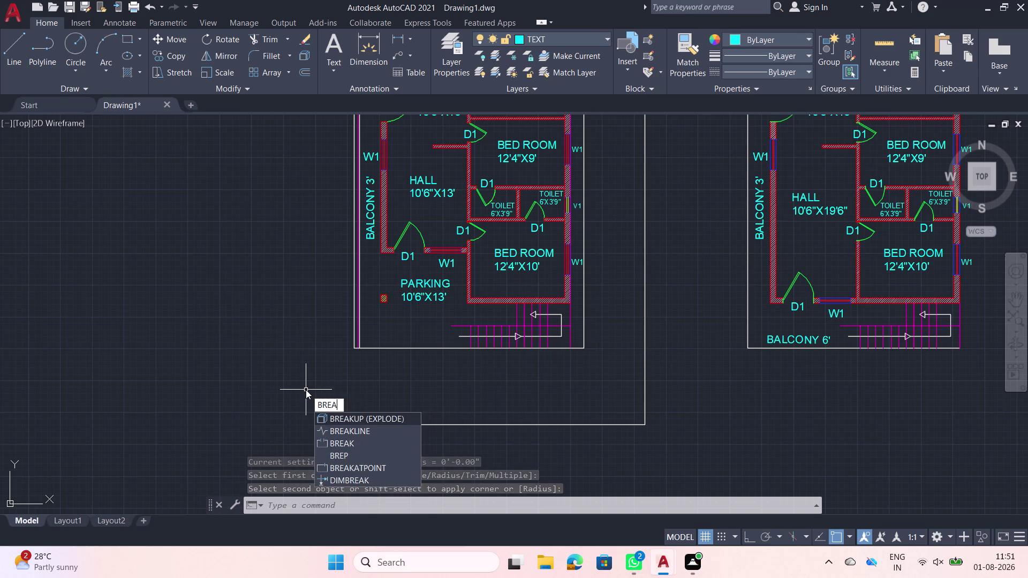
click(349, 431)
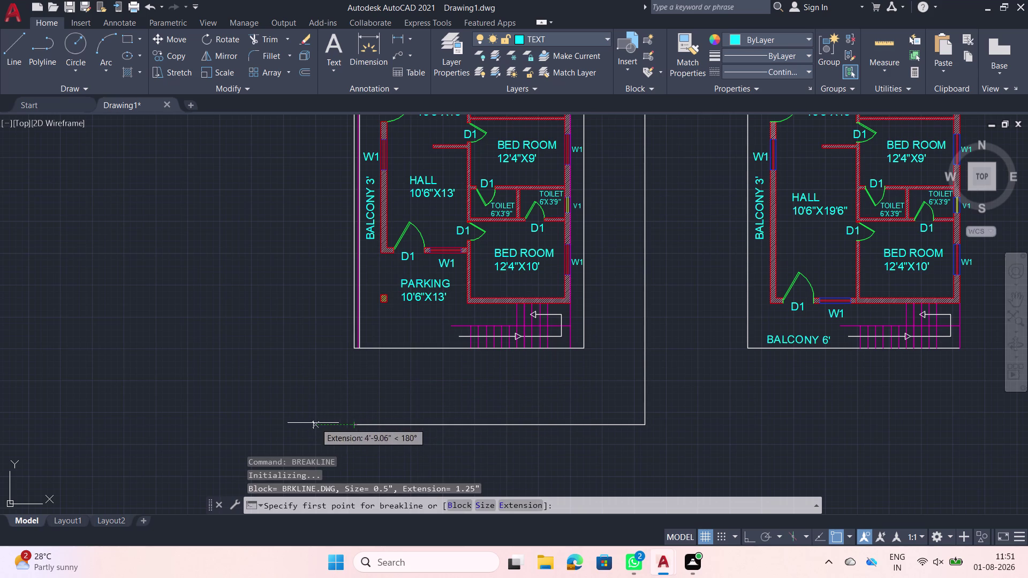
click(260, 454)
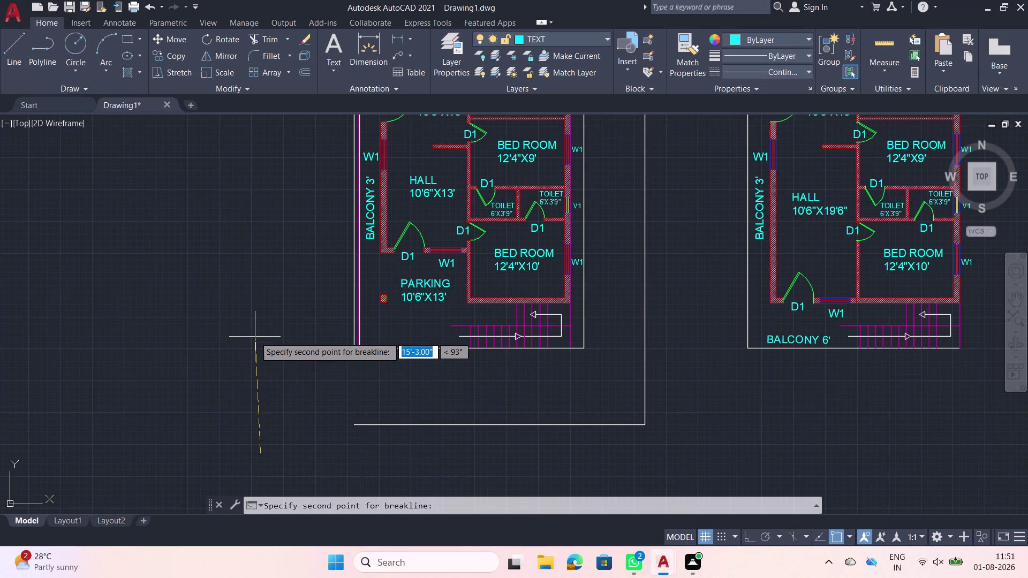
key(F8)
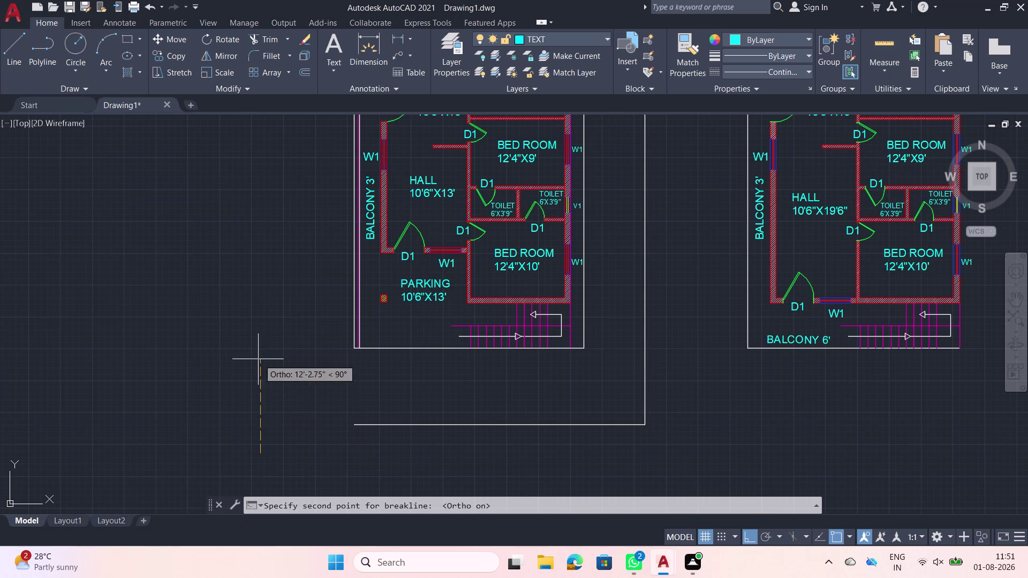
click(257, 327)
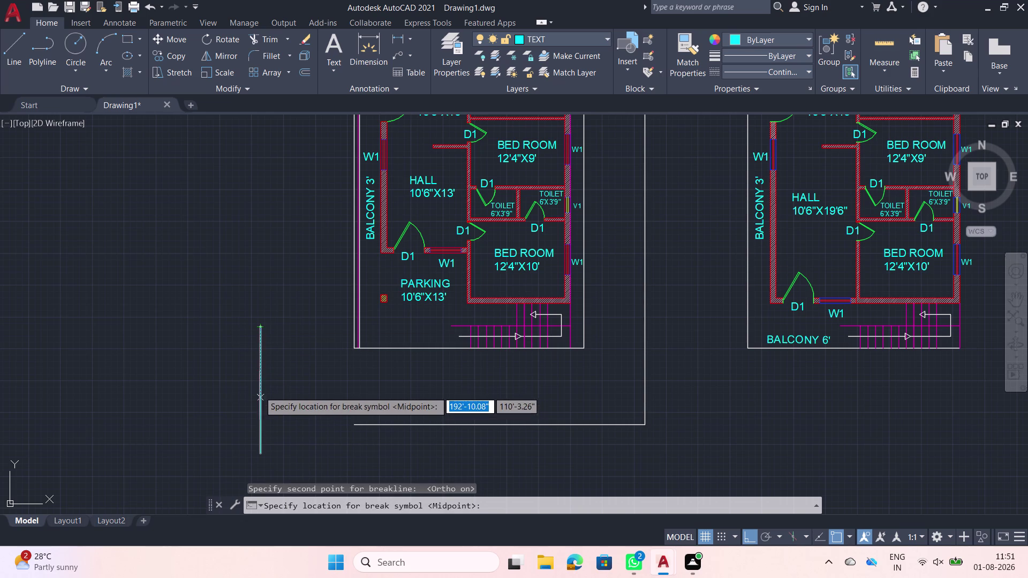
click(259, 388)
Window-select the new break line and repeat the BREAKLINE command.
scroll(up, 3)
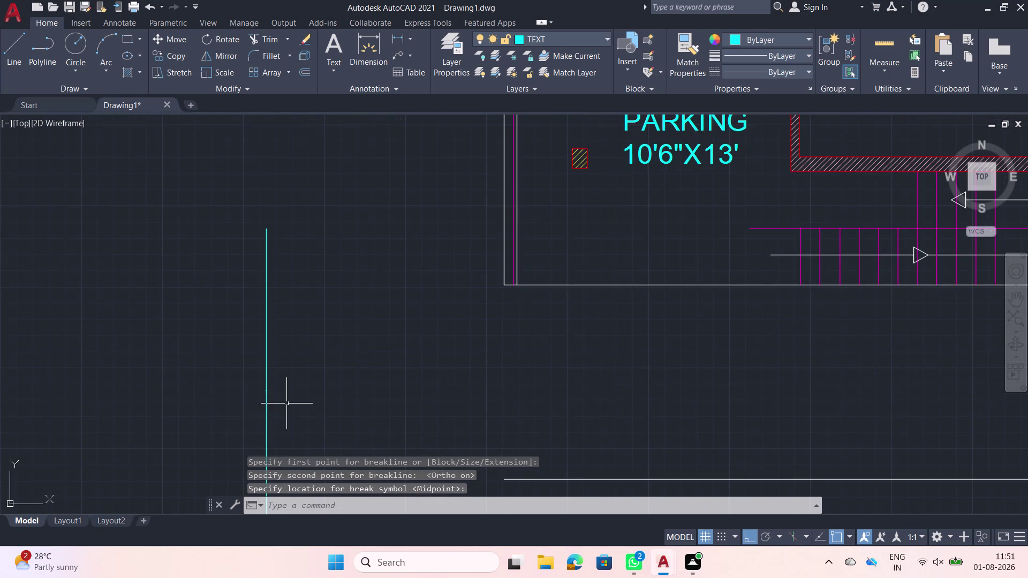
click(289, 396)
click(254, 384)
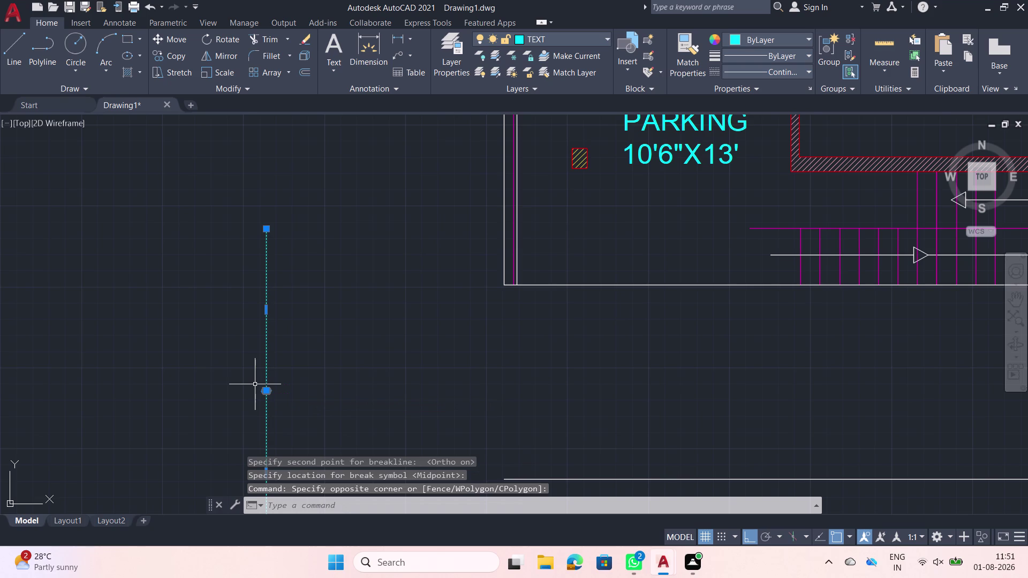
key(space)
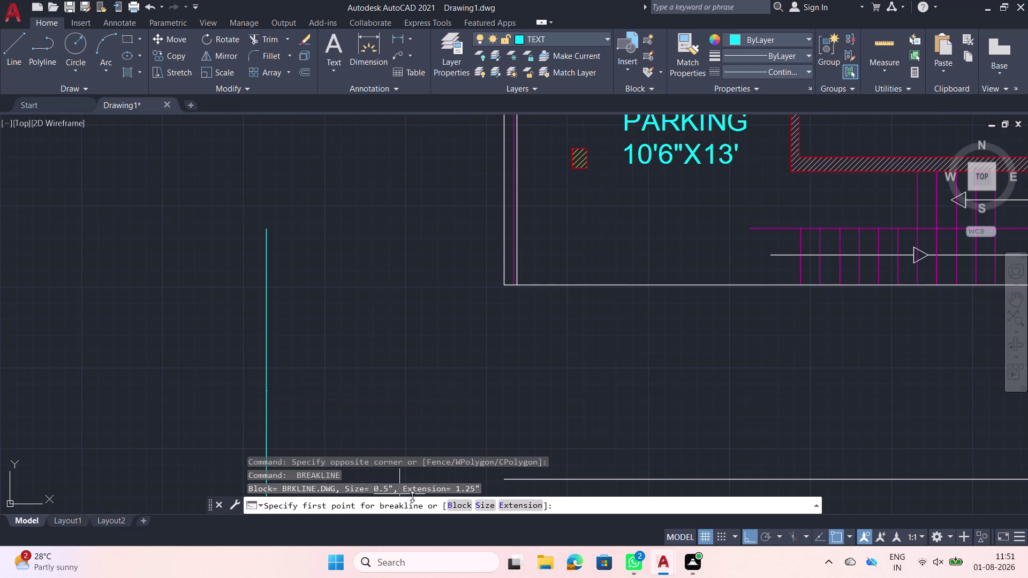
Set the break symbol size to 1' and begin a break line, then cancel it.
key(s)
key(space)
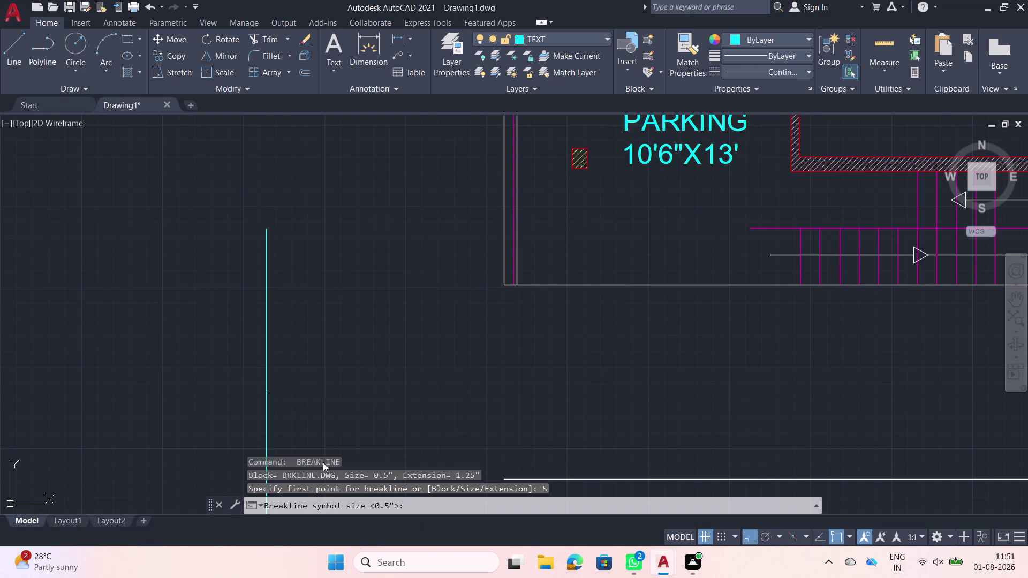
click(415, 507)
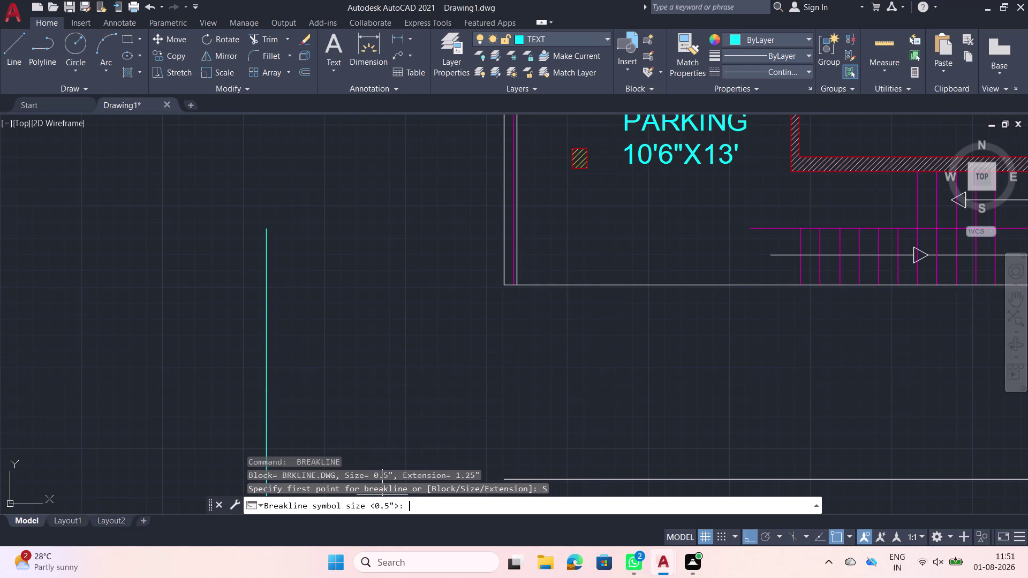
key(1)
key(apostrophe)
key(Return)
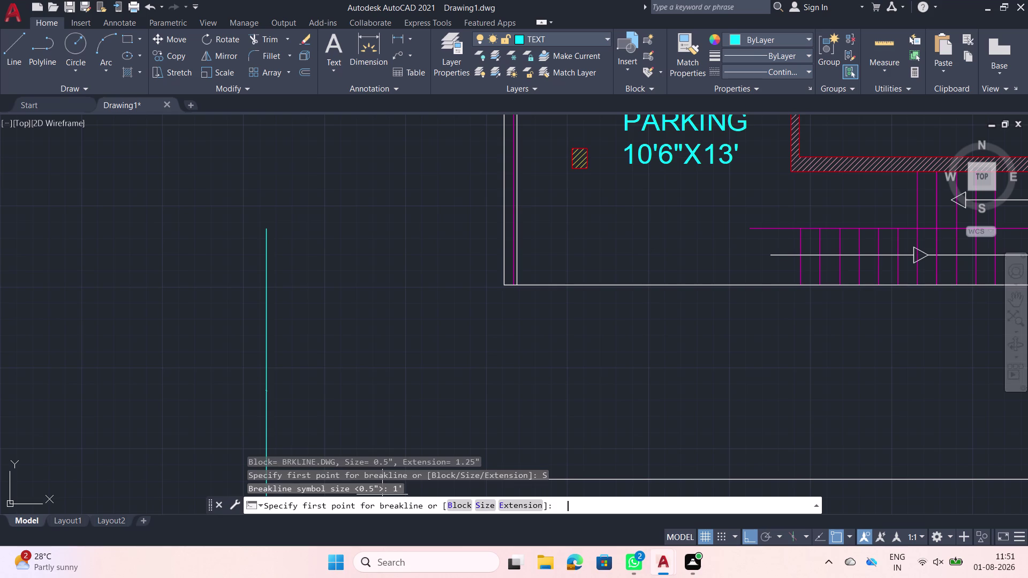
click(264, 391)
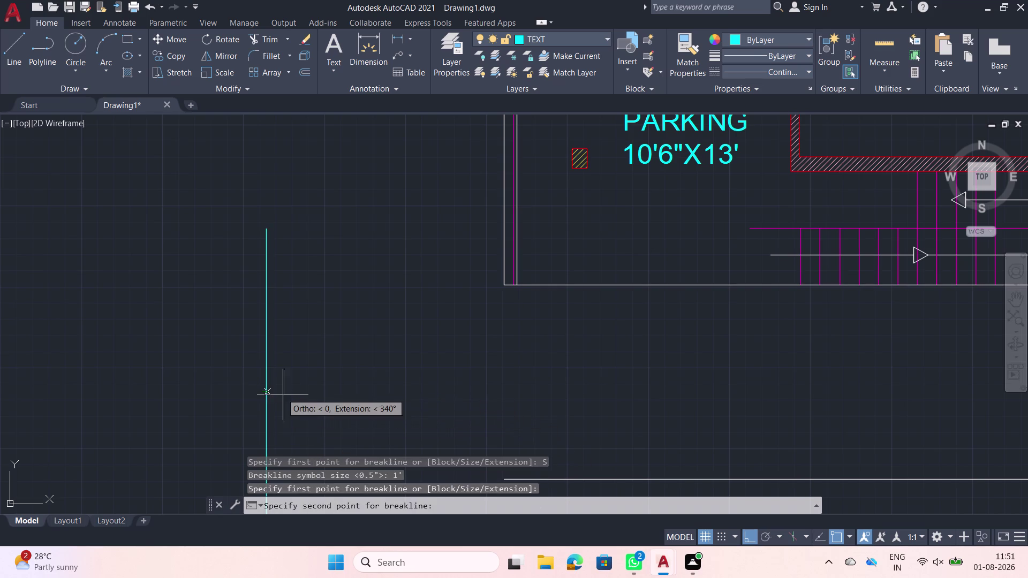
scroll(up, 3)
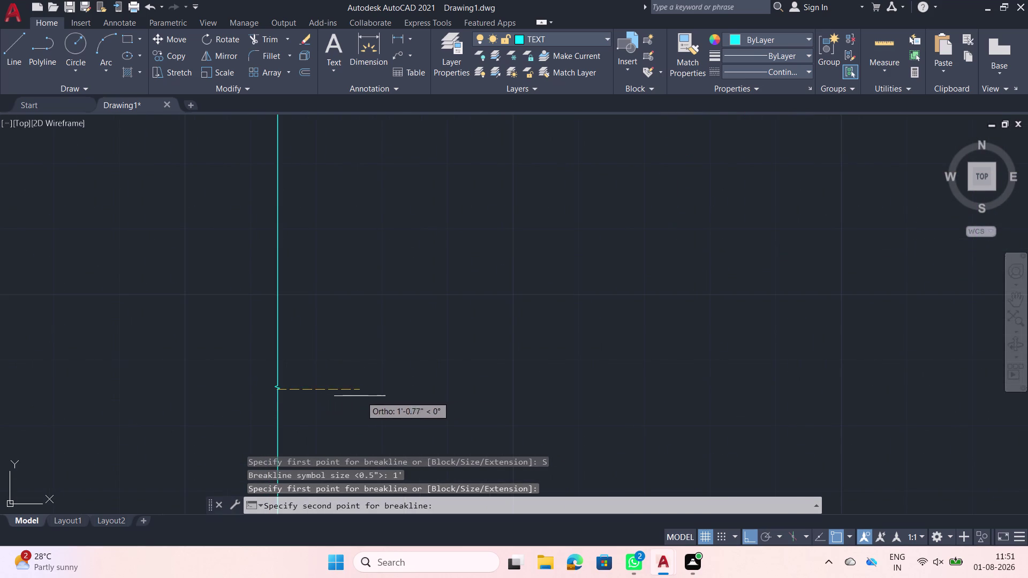
key(Escape)
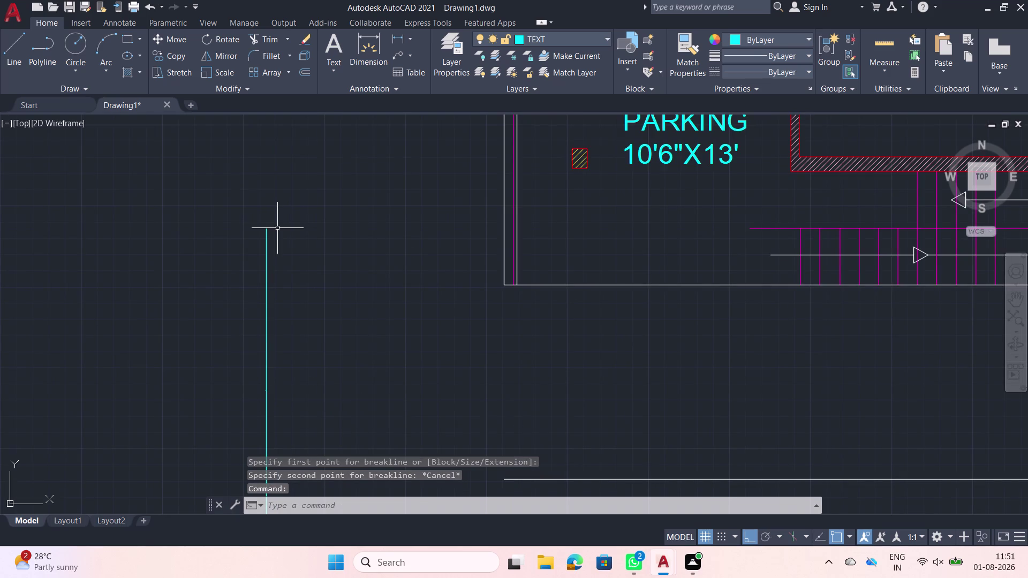
Redraw the vertical break line with a 1' symbol placed at its midpoint.
key(space)
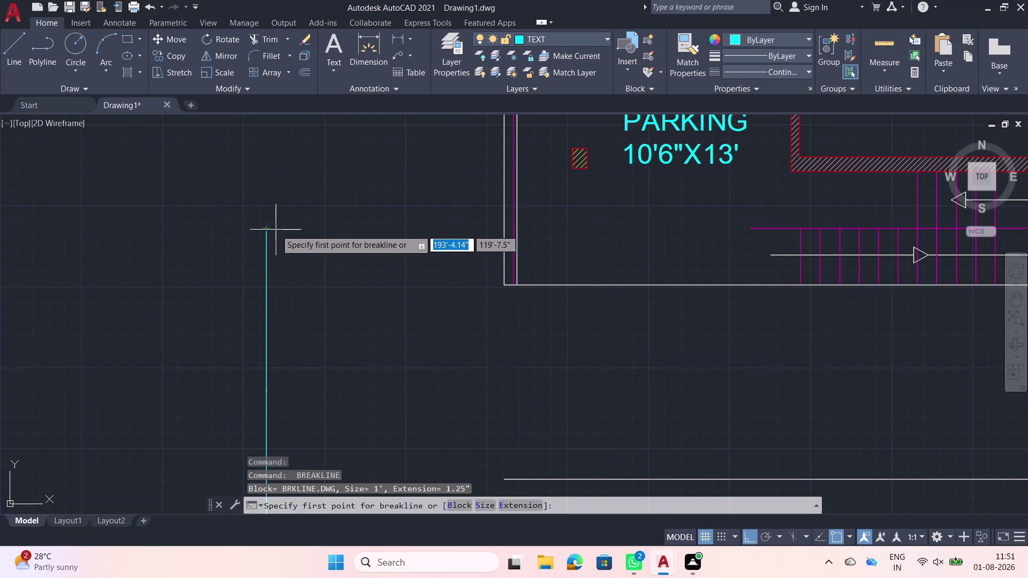
key(s)
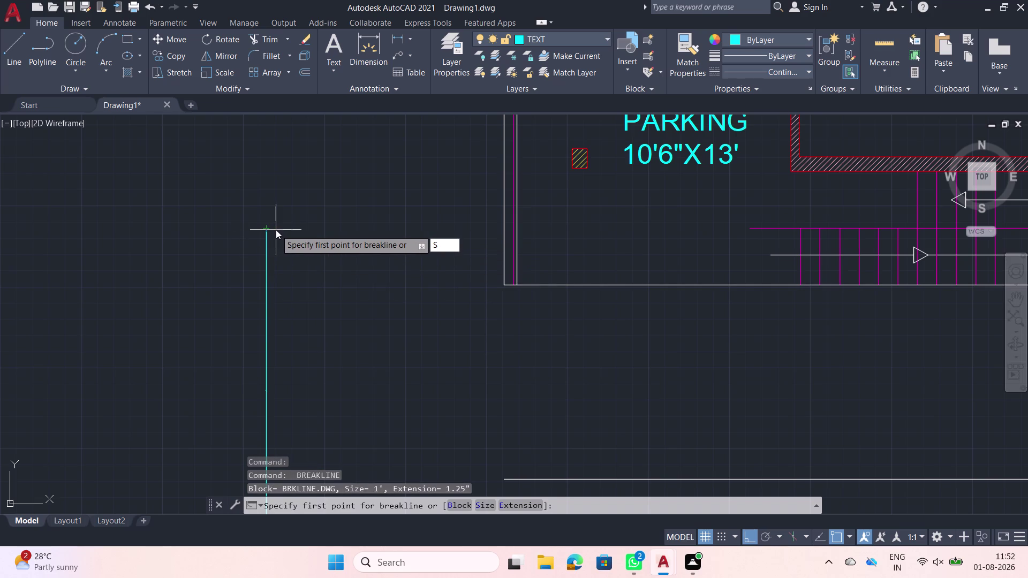
key(space)
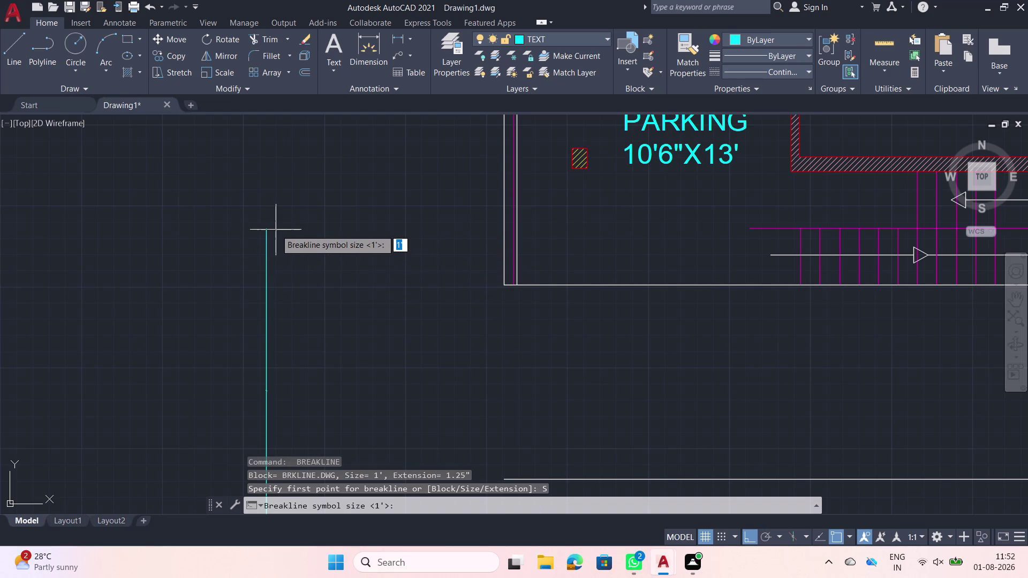
key(1)
key(apostrophe)
key(Return)
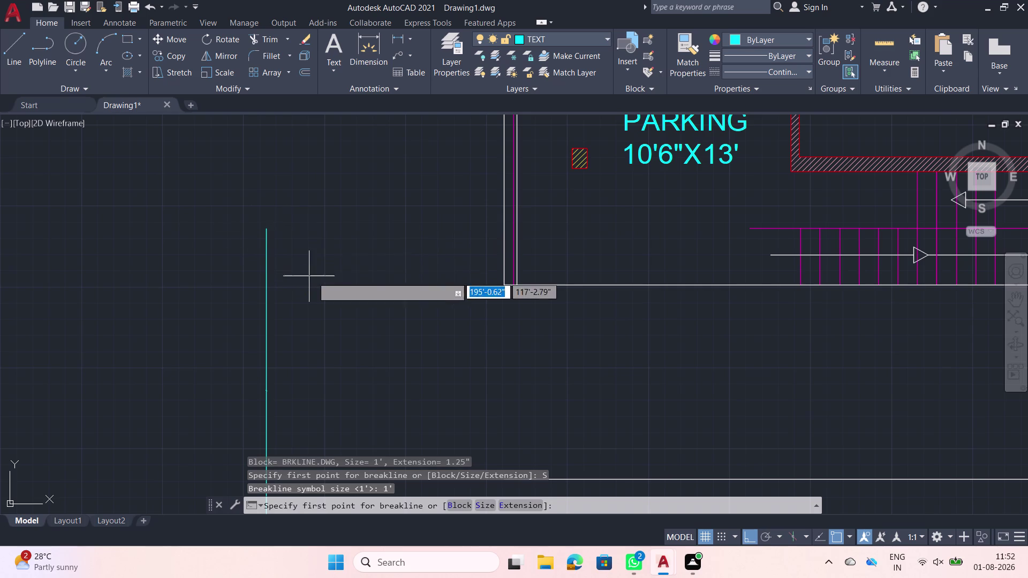
click(286, 229)
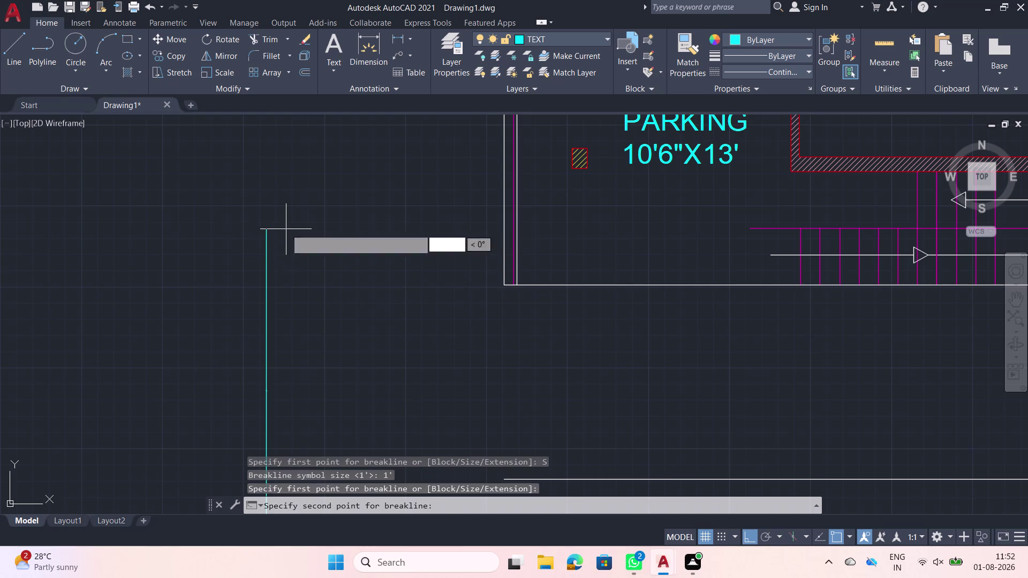
middle_drag(295, 430, 316, 324)
scroll(down, 3)
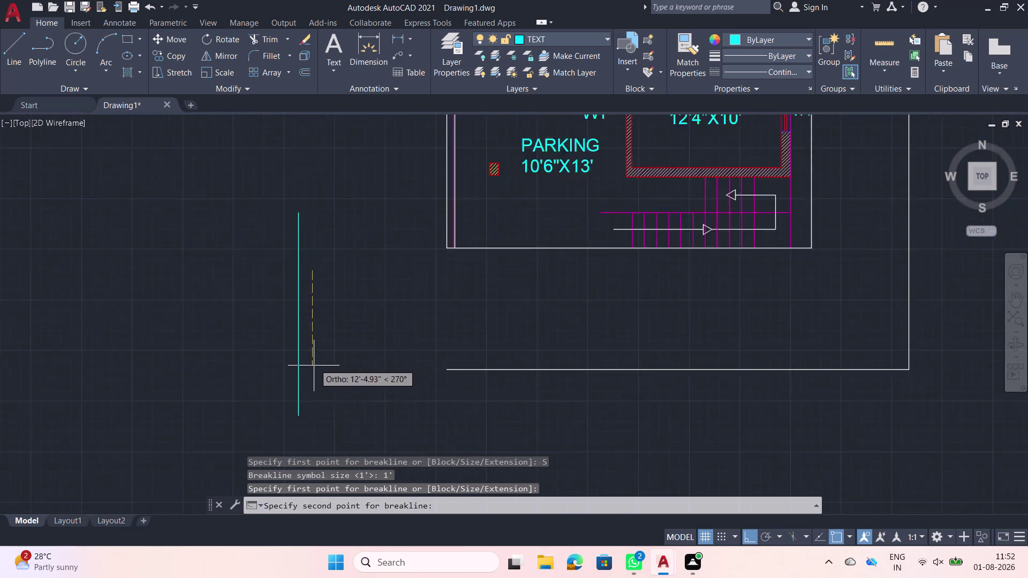
click(313, 398)
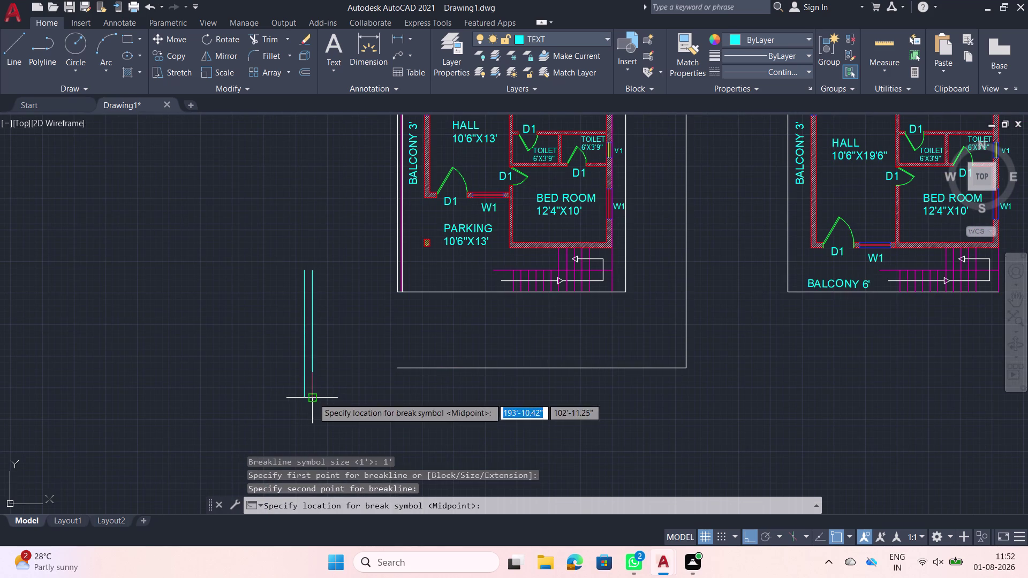
click(314, 334)
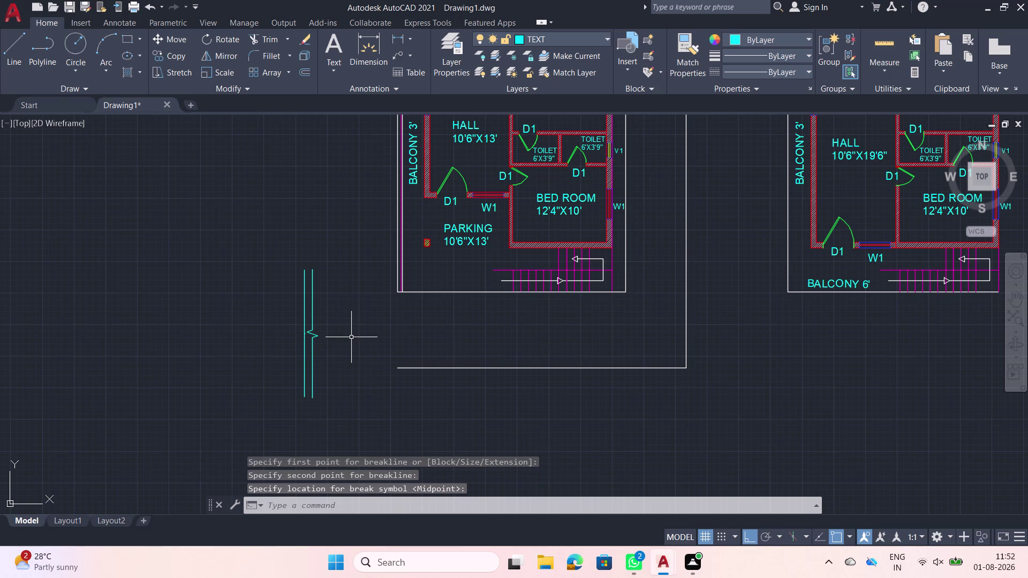
Delete the old plain vertical line.
scroll(up, 3)
click(304, 350)
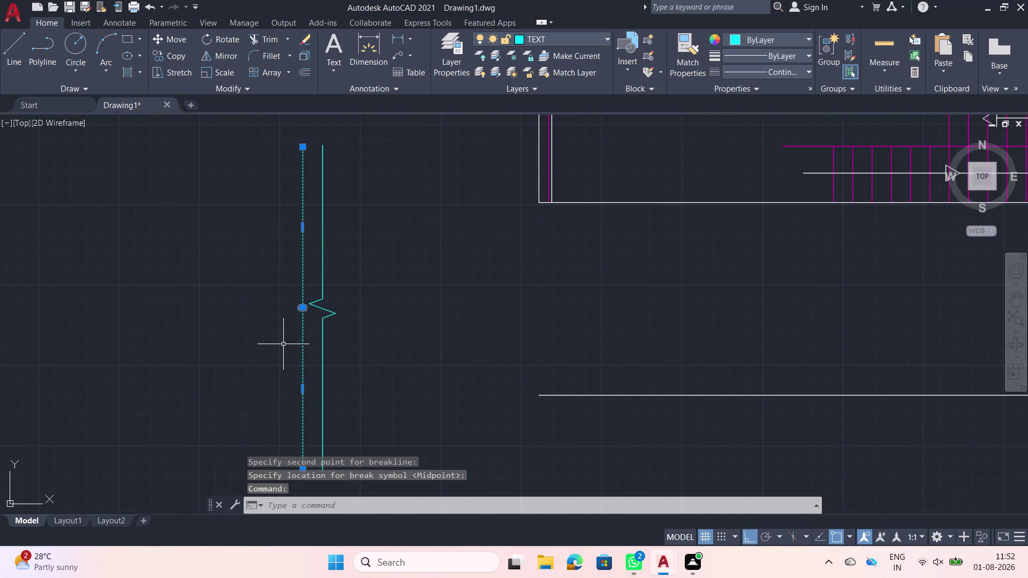
key(Delete)
scroll(down, 3)
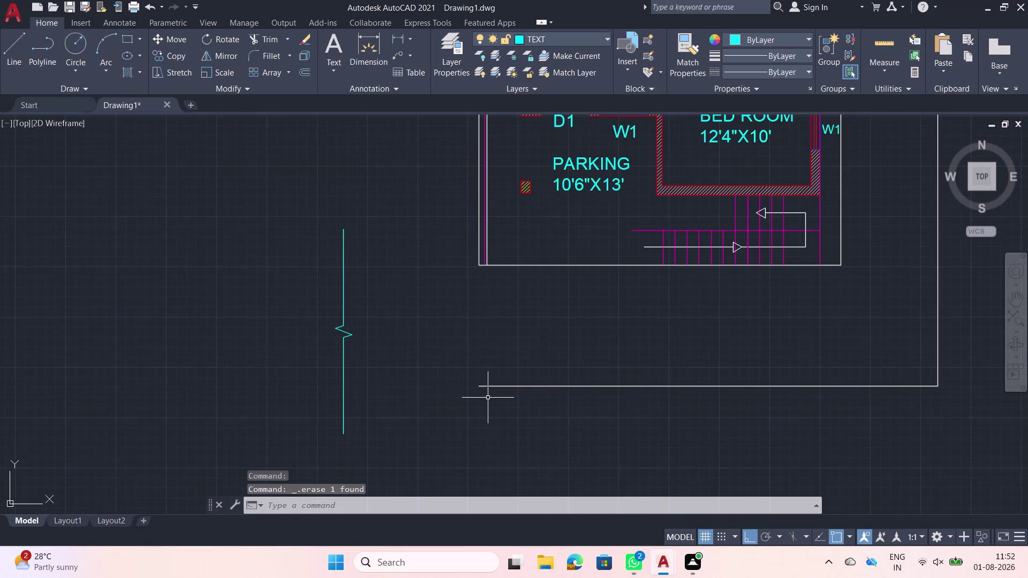
Extend the bottom boundary line left to the break line, then select the break line.
key(e)
key(x)
key(space)
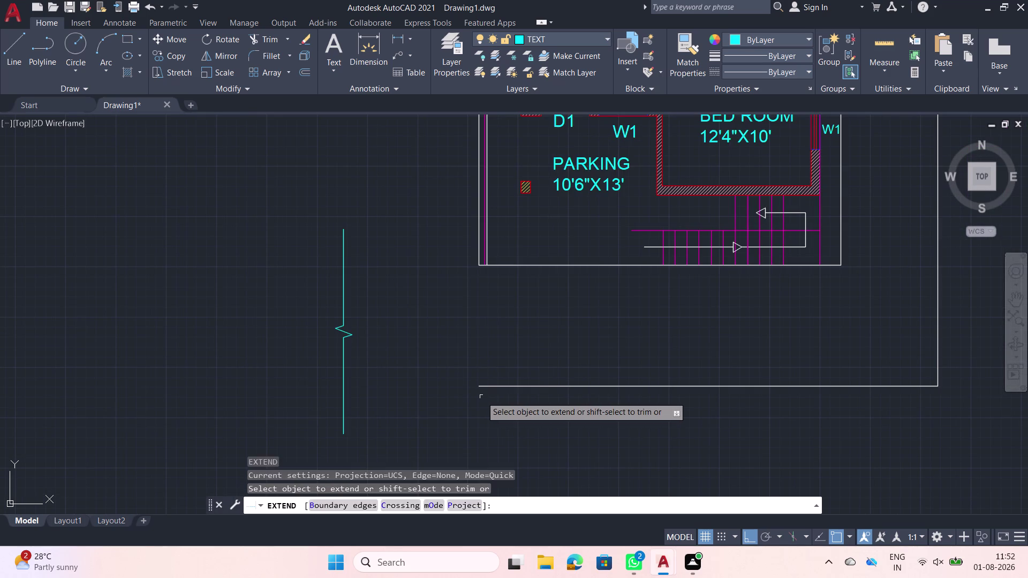
click(496, 398)
click(493, 379)
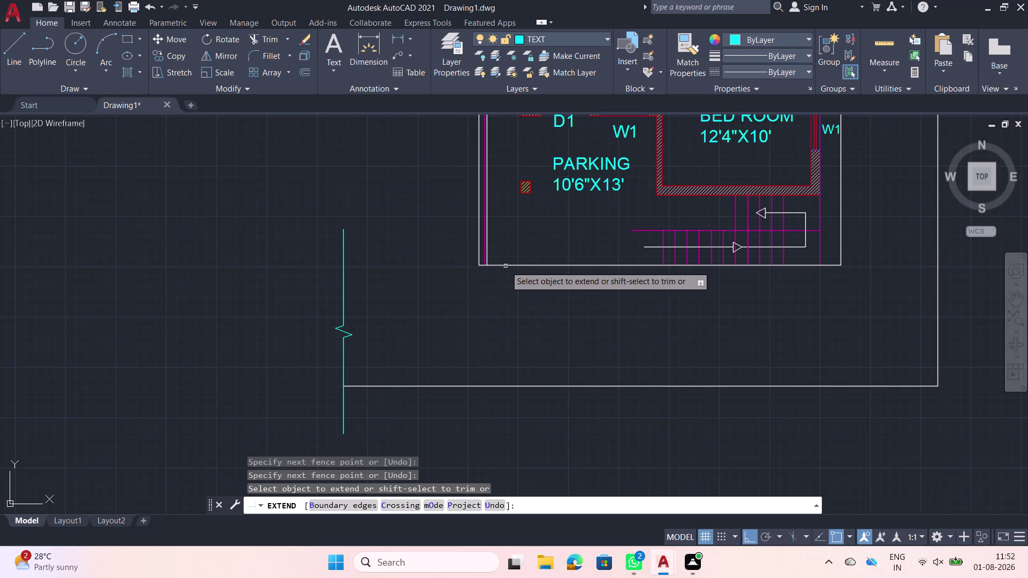
click(505, 265)
scroll(down, 3)
middle_drag(555, 334, 554, 335)
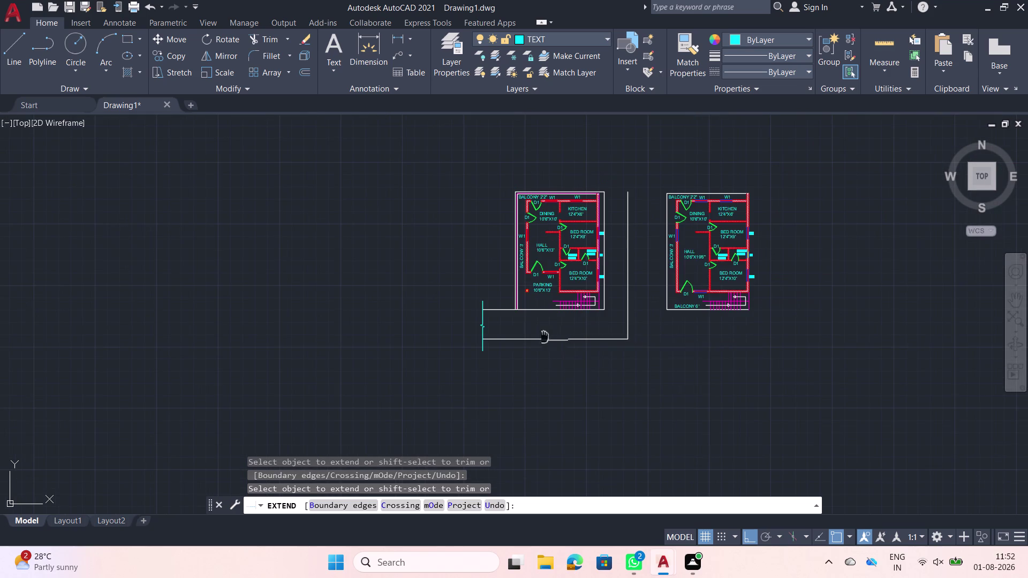
middle_drag(553, 335, 454, 380)
scroll(up, 3)
key(Escape)
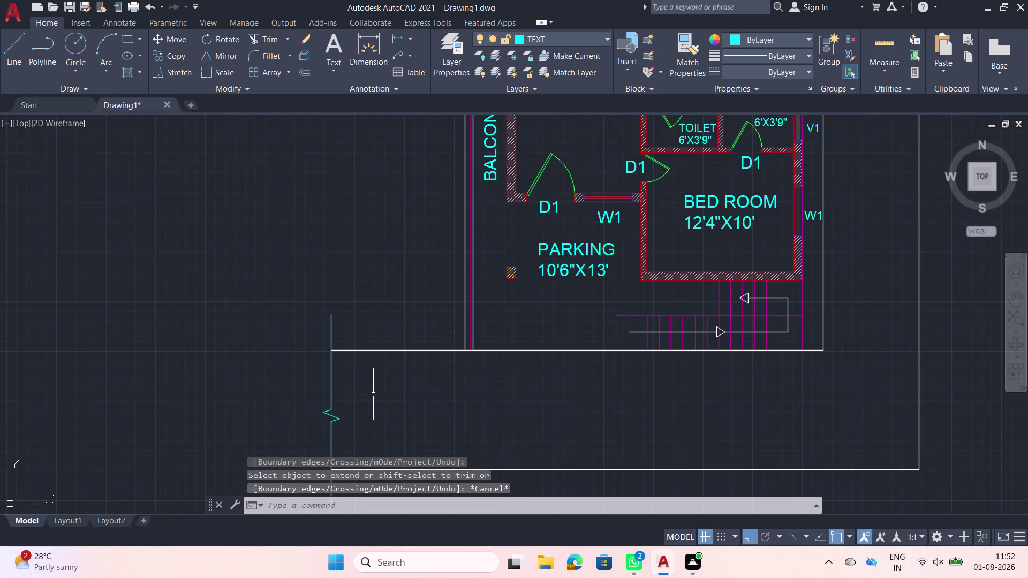
click(373, 395)
click(292, 374)
Copy the break line over toward the right-hand floor plan.
text(CO)
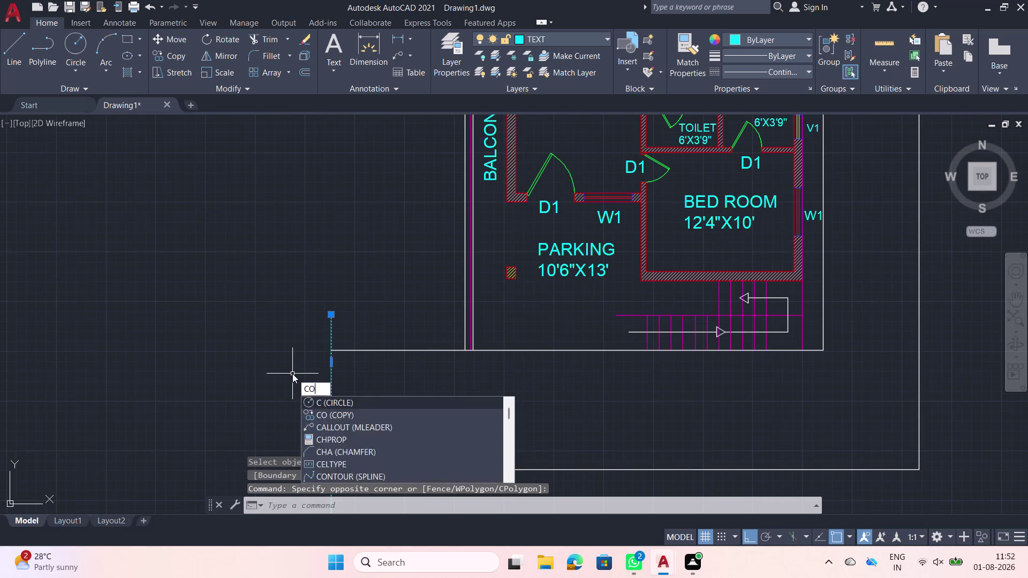
key(space)
click(328, 316)
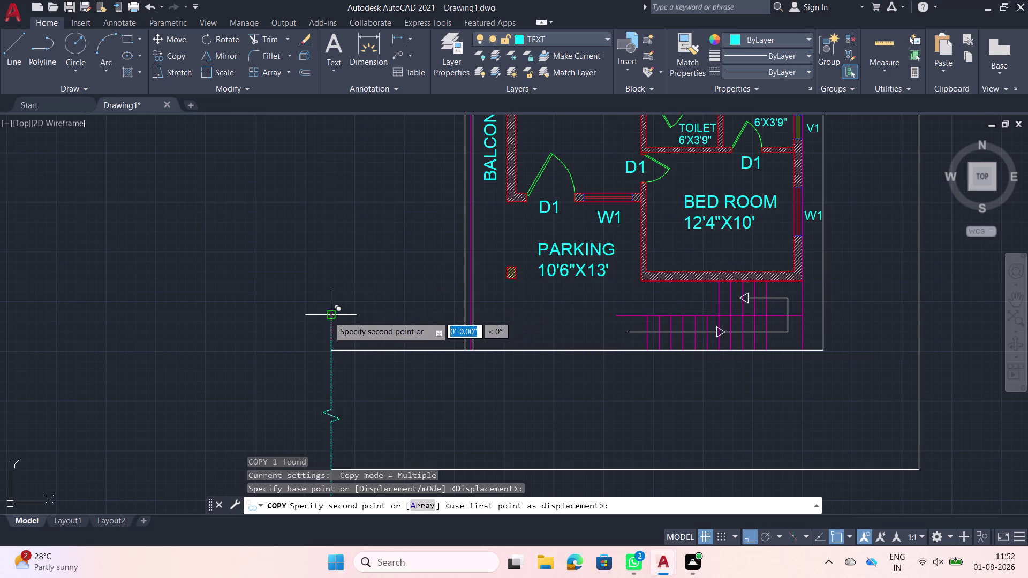
middle_drag(831, 245, 510, 432)
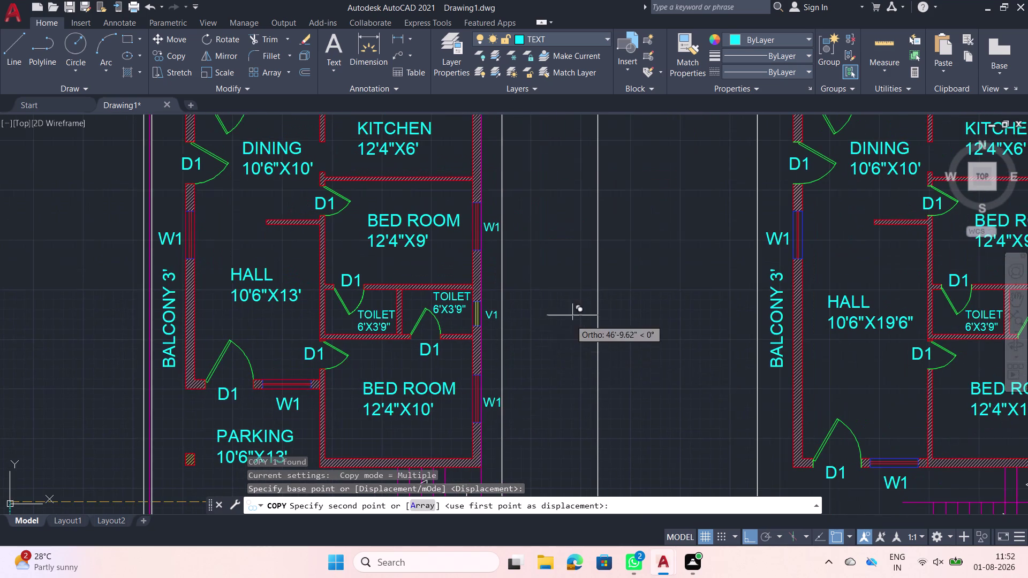
scroll(down, 3)
middle_drag(568, 237, 537, 365)
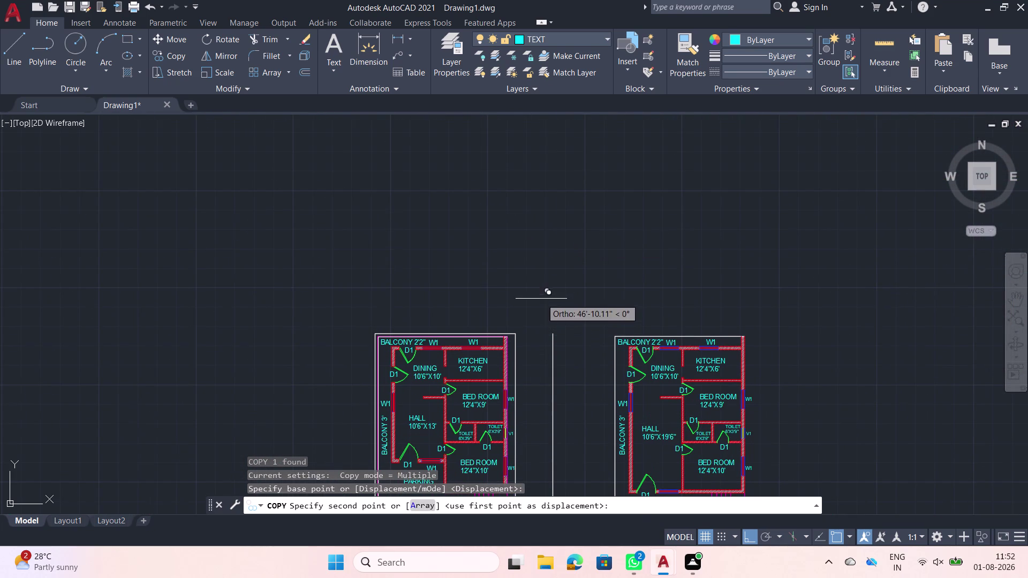
click(523, 253)
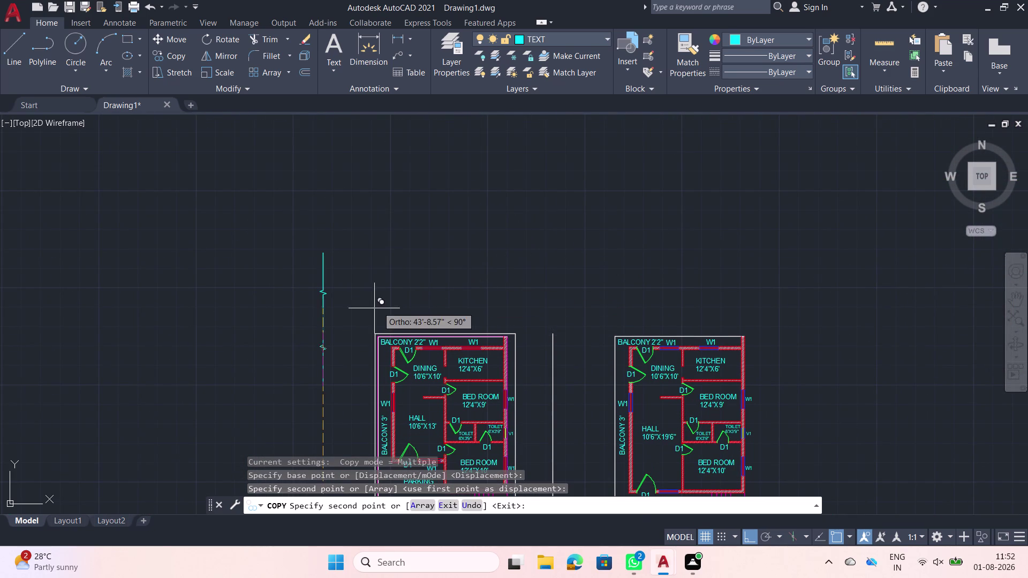
key(grave)
key(Escape)
Rotate the copied break line 90 degrees so it lies horizontal.
click(385, 308)
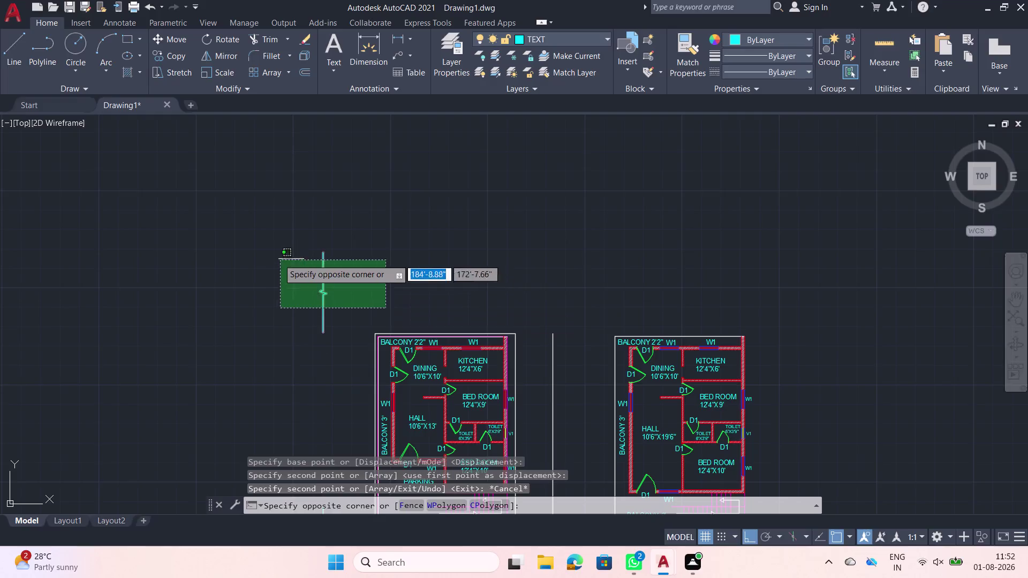
click(277, 258)
text(RC)
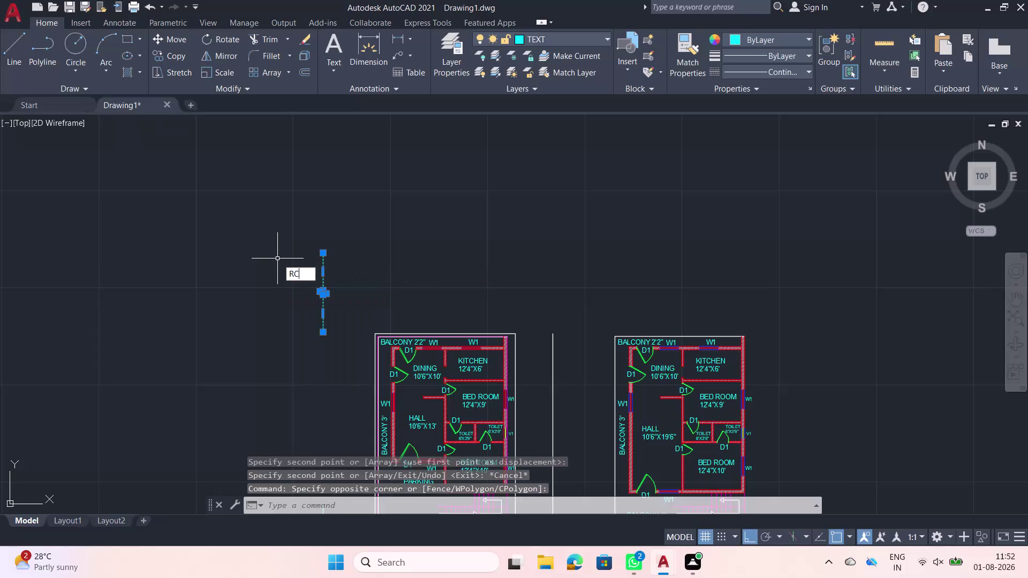
key(BackSpace)
text(O)
key(space)
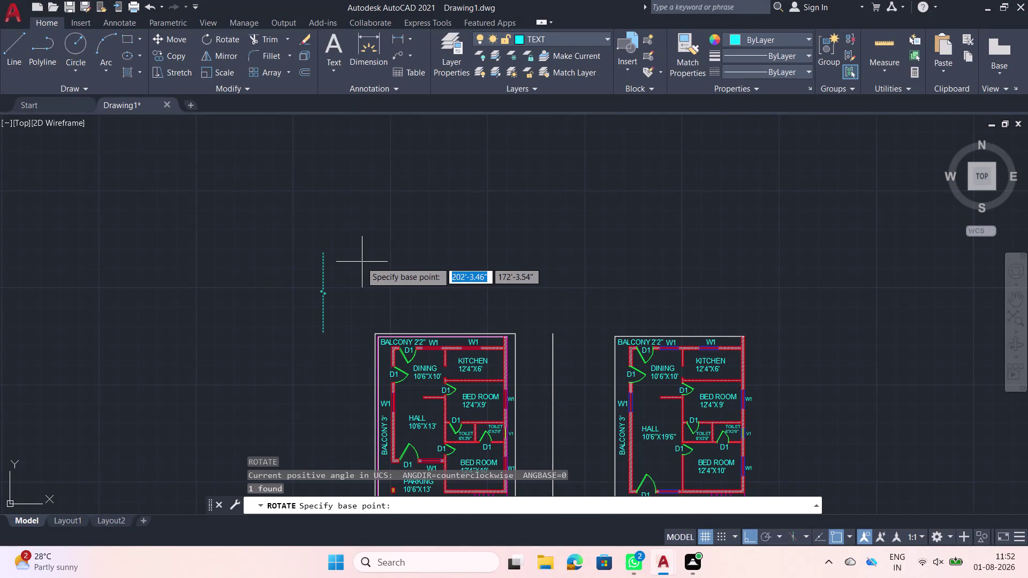
click(326, 253)
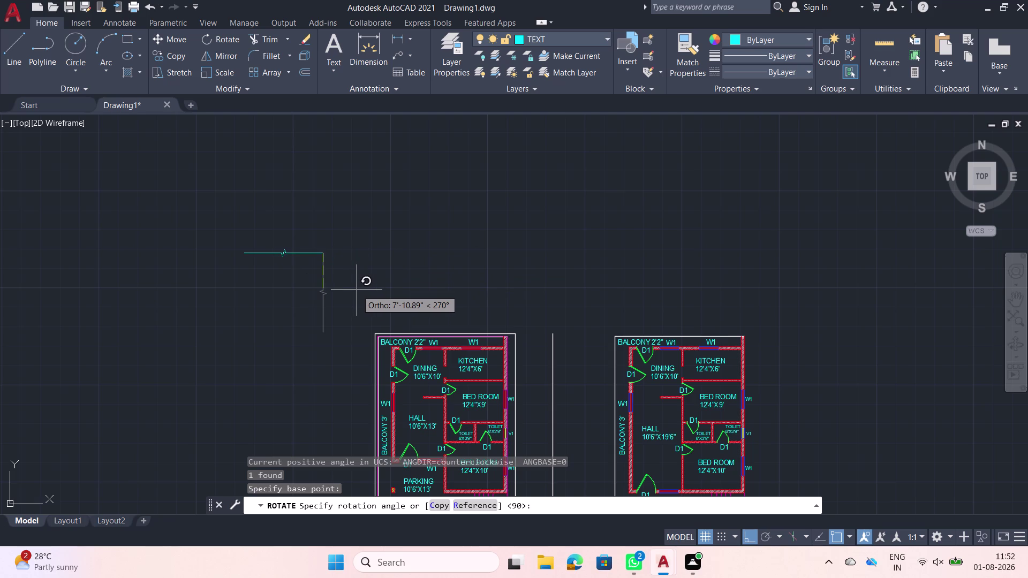
key(9)
key(0)
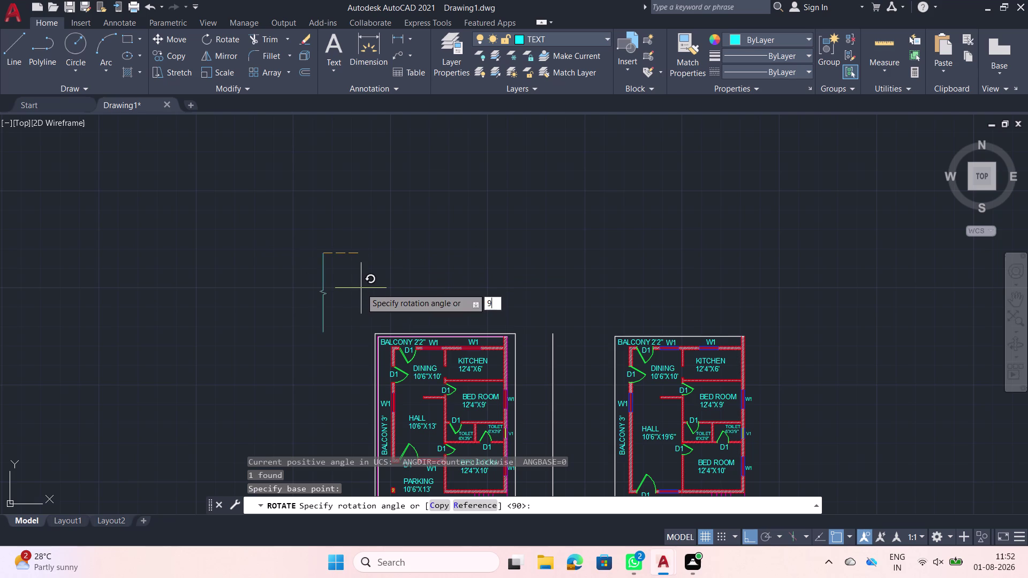
key(Return)
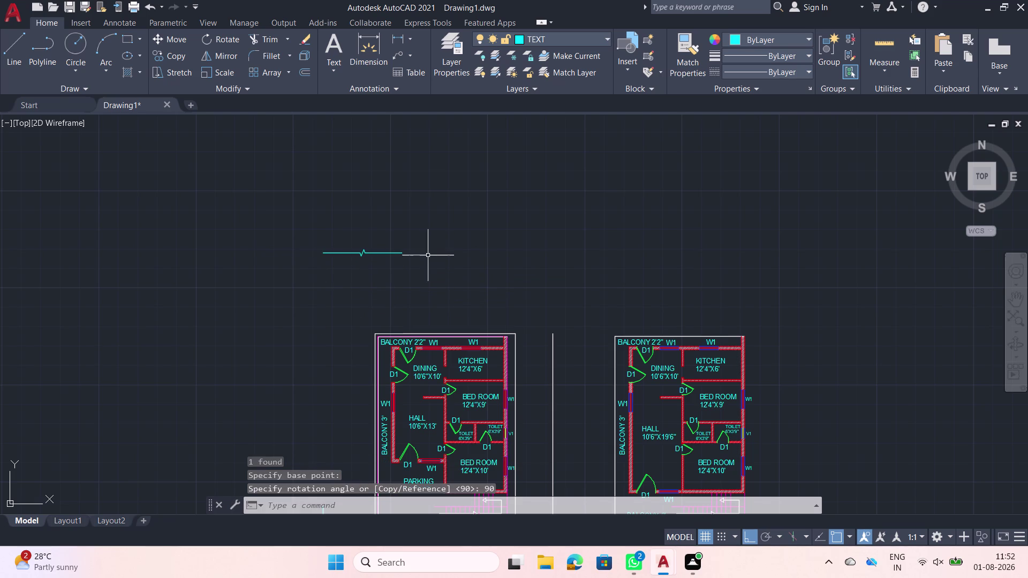
Move the rotated break line up above the wall line.
click(428, 255)
click(364, 234)
text(M)
key(space)
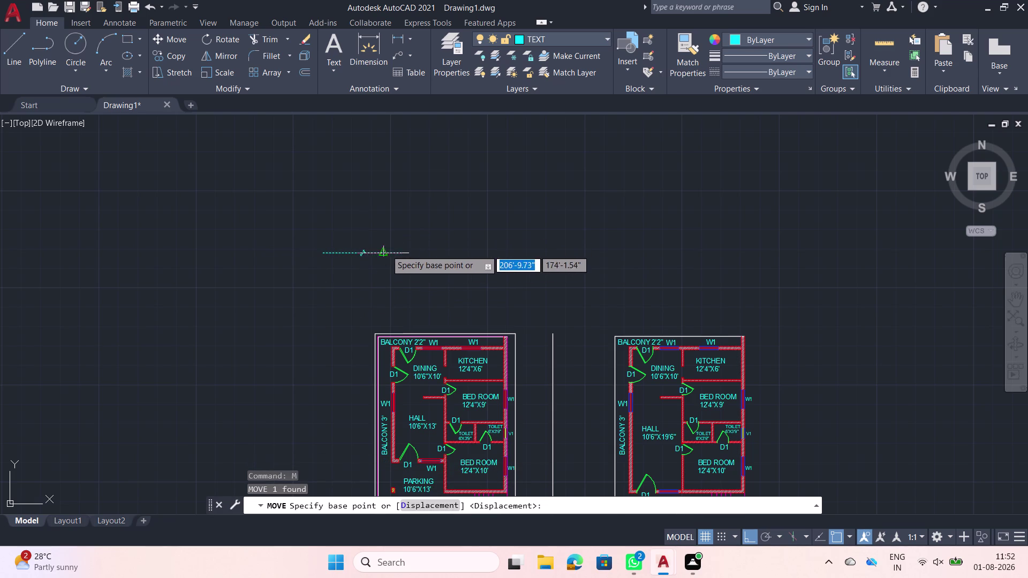
click(404, 251)
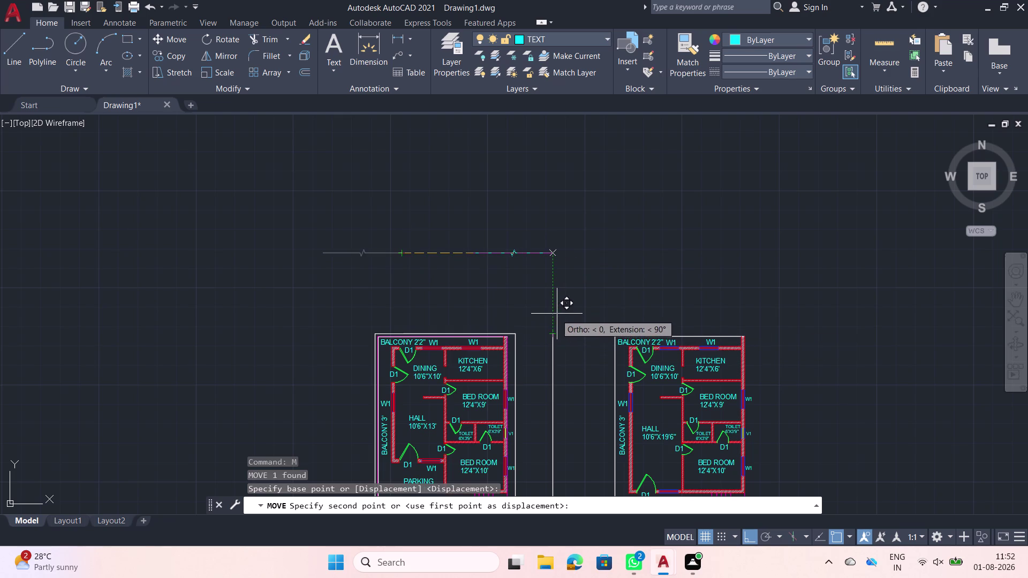
click(564, 309)
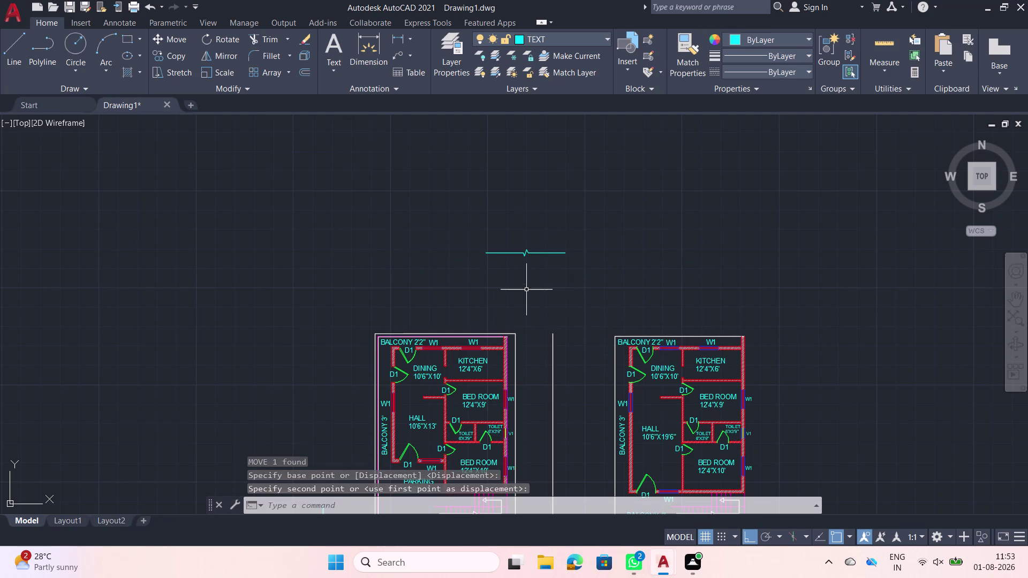
Reposition the break line exactly onto the wall line's top end.
middle_drag(526, 289, 518, 324)
scroll(up, 3)
click(553, 295)
click(522, 270)
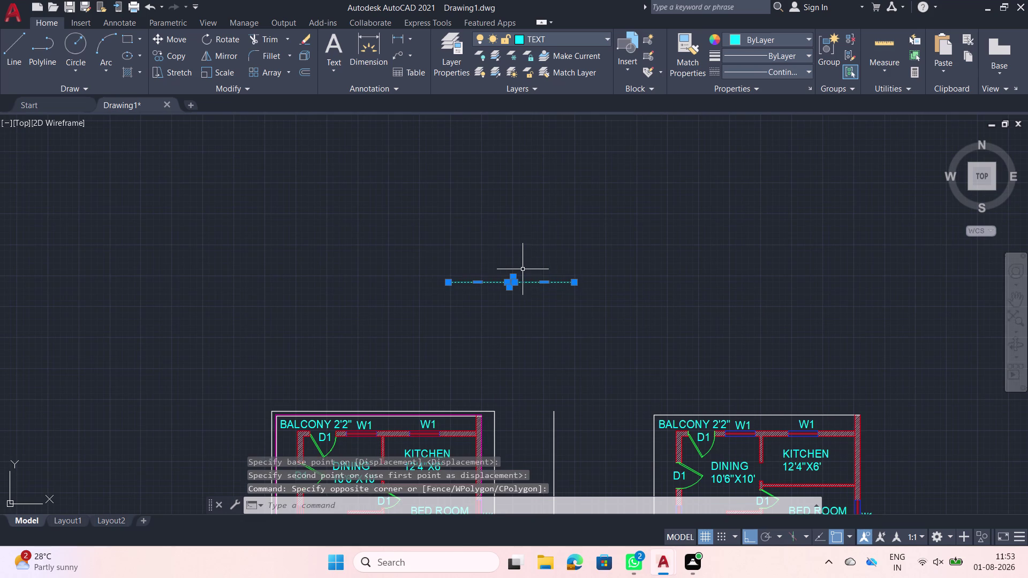
text(M)
key(space)
click(569, 284)
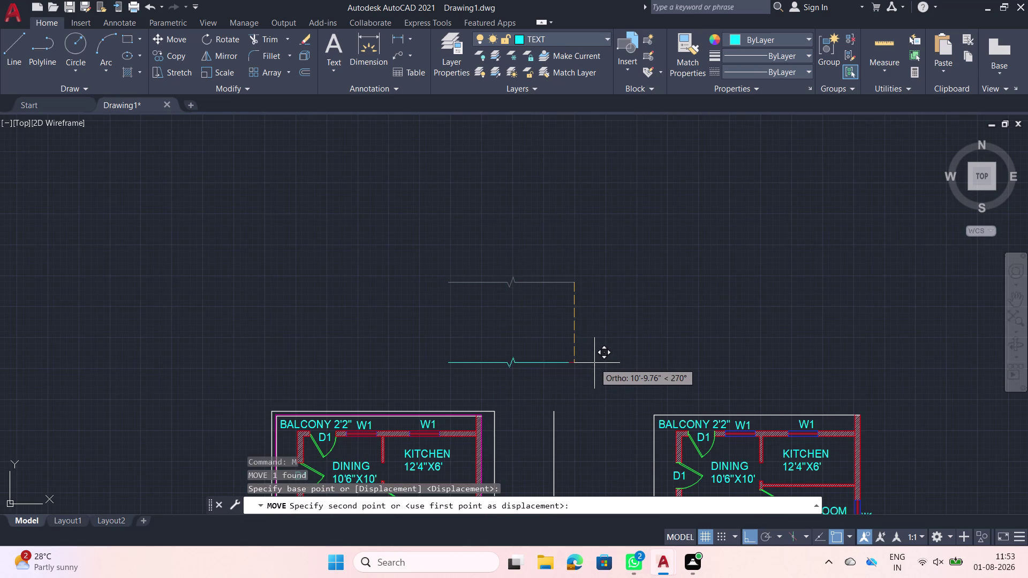
click(595, 363)
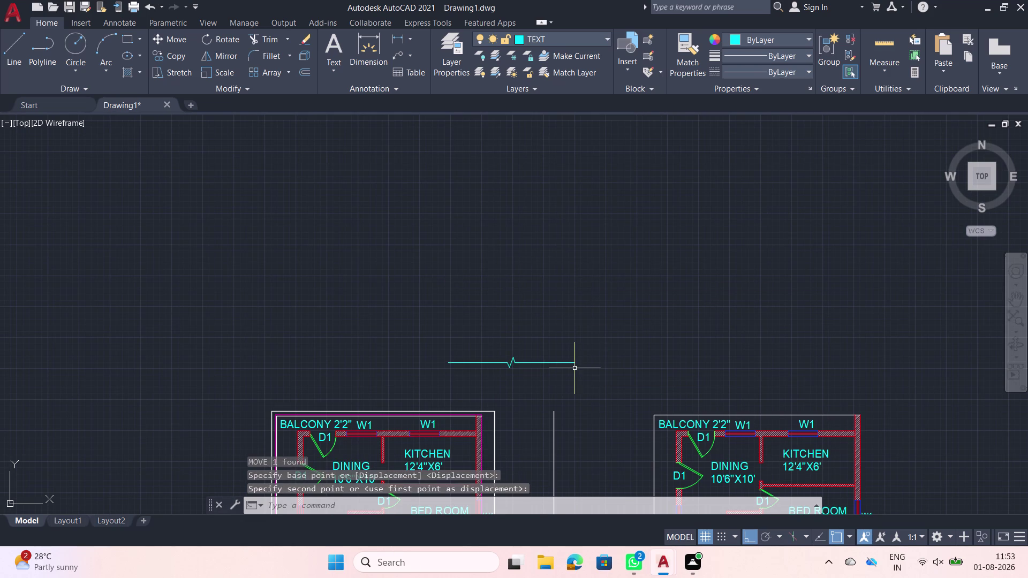
Stretch the break line's right end grip to lengthen it across.
click(572, 361)
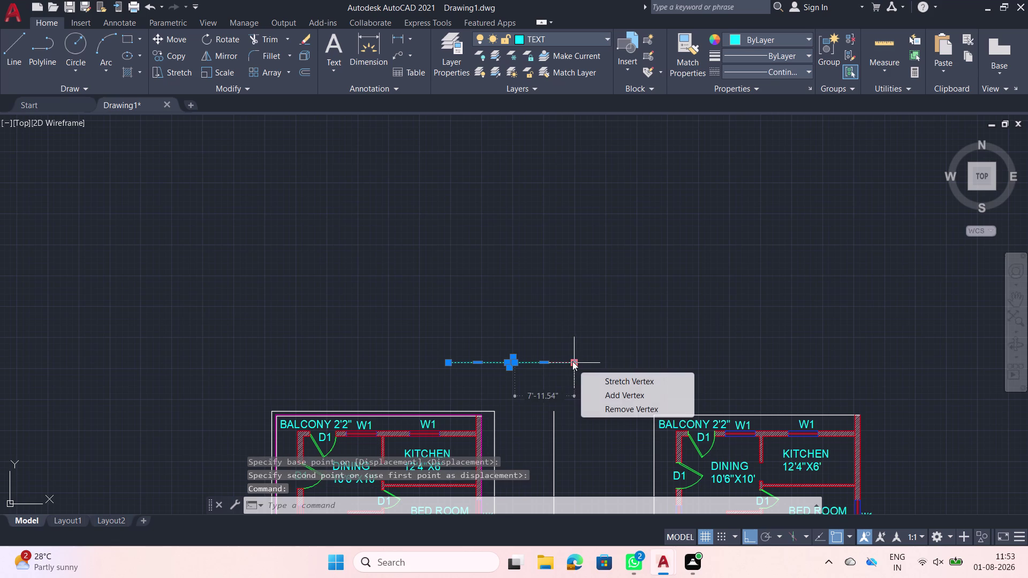
text(M)
key(space)
click(572, 361)
drag(572, 362, 604, 360)
drag(572, 364, 618, 367)
click(618, 367)
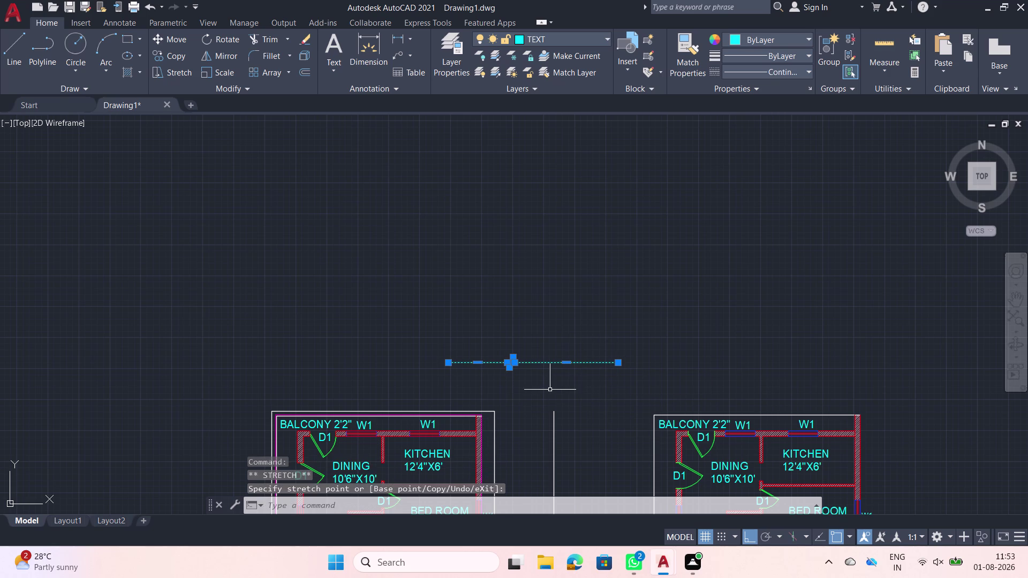
key(Escape)
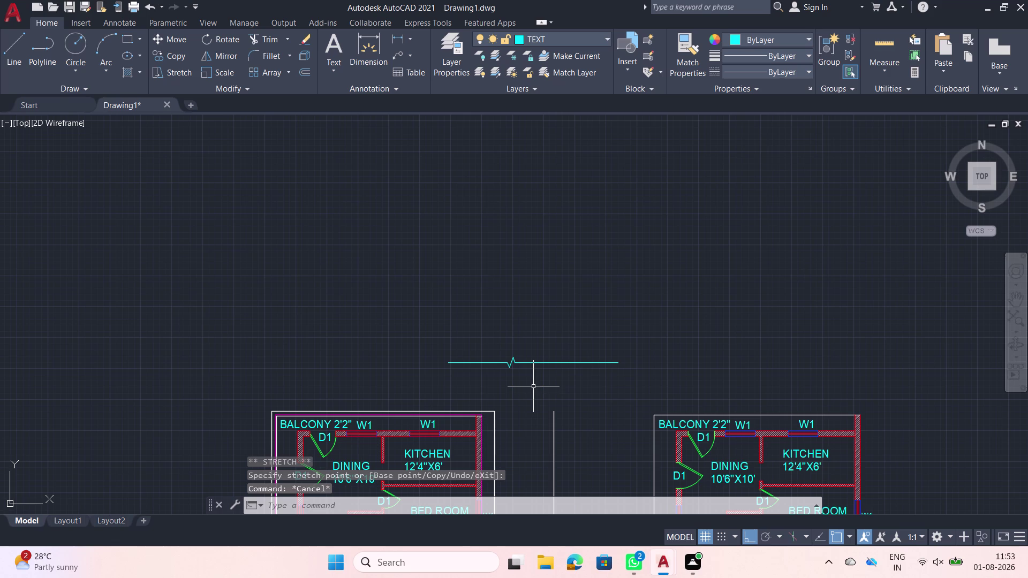
text(EX)
key(space)
Extend the wall lines, including the left one, up to the break line.
click(566, 425)
click(539, 426)
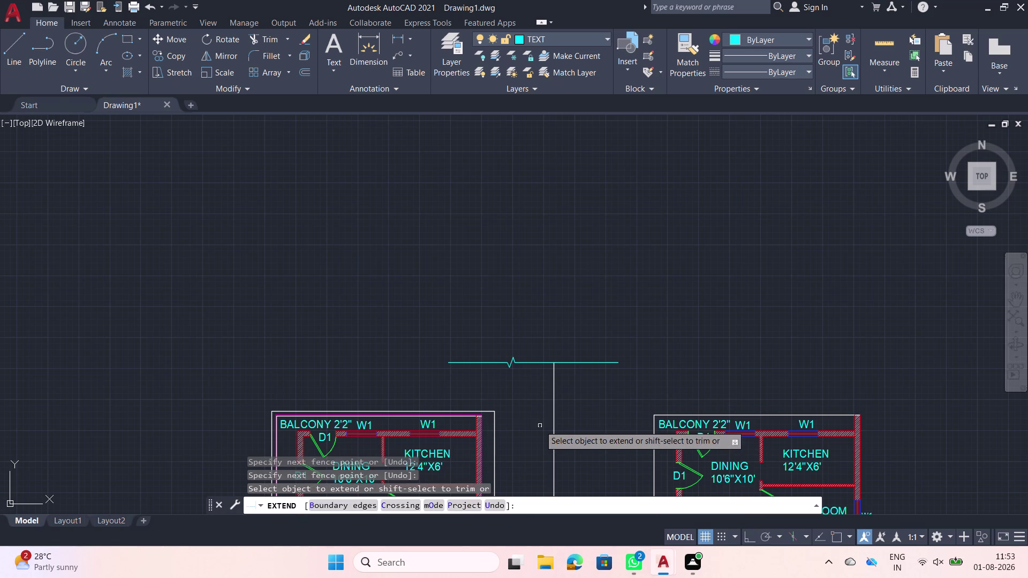
click(495, 436)
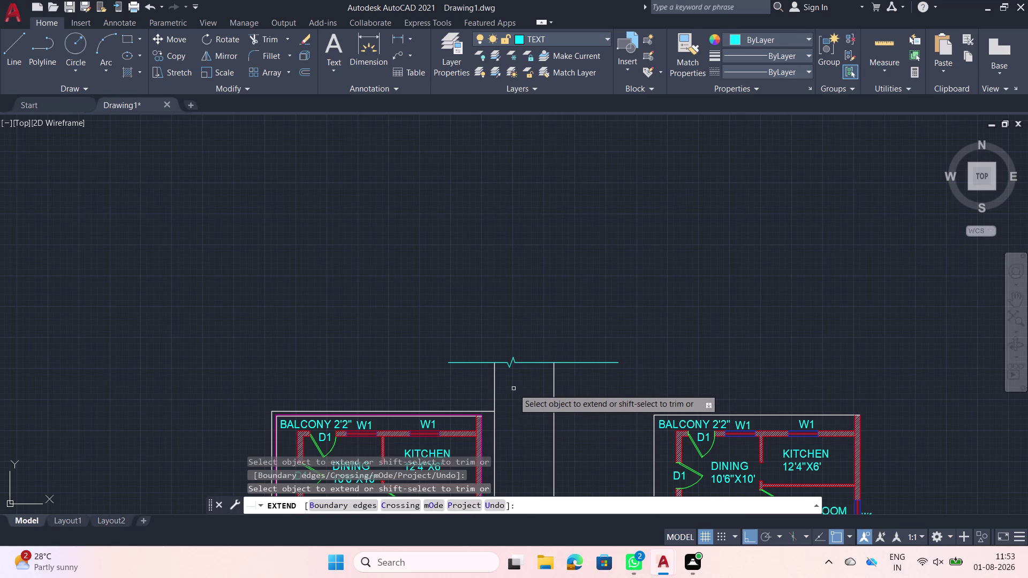
key(Escape)
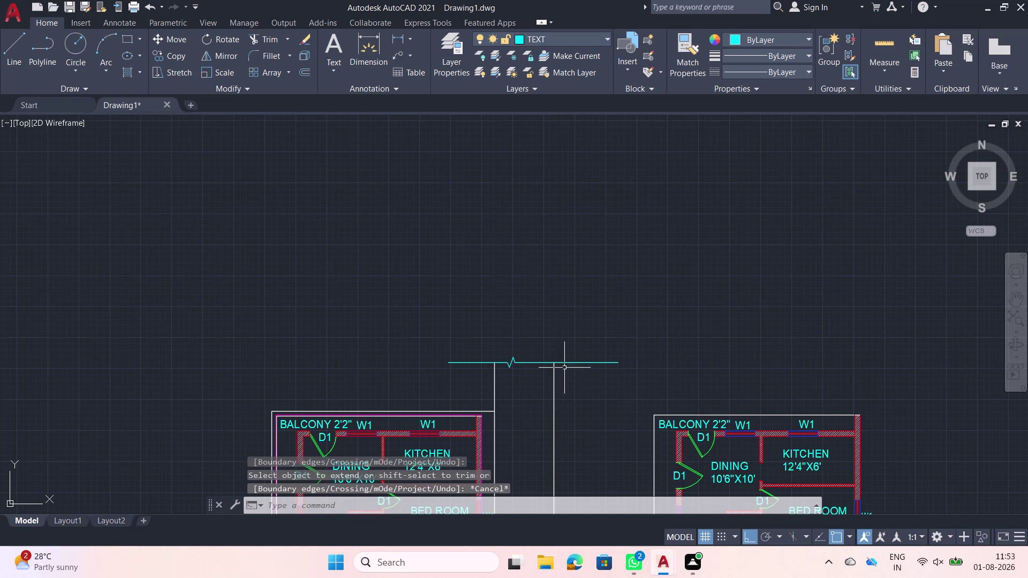
Trim the break line's overhanging ends back to the vertical wall lines.
key(t)
key(r)
key(space)
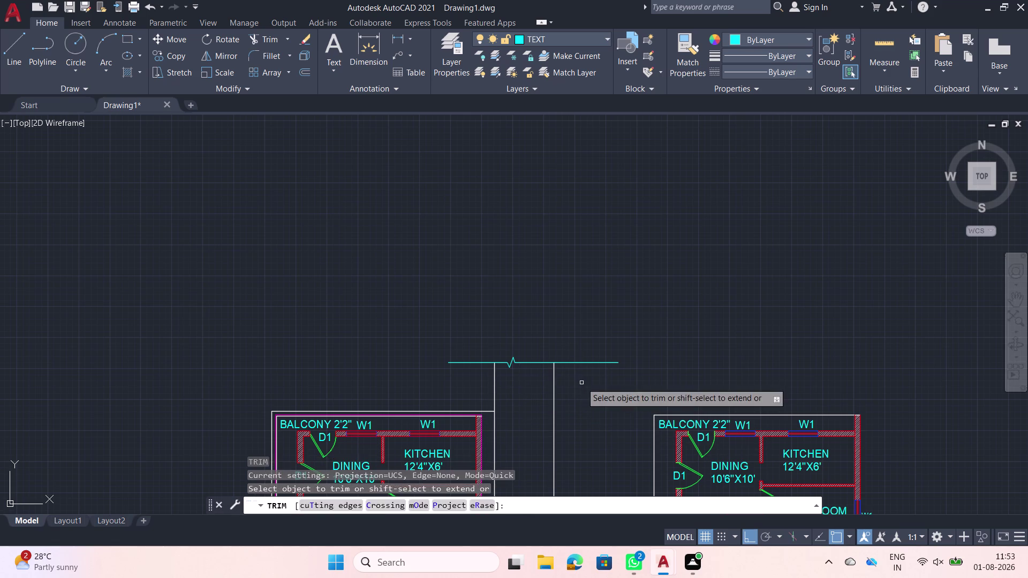
click(581, 382)
click(567, 346)
click(480, 340)
click(452, 381)
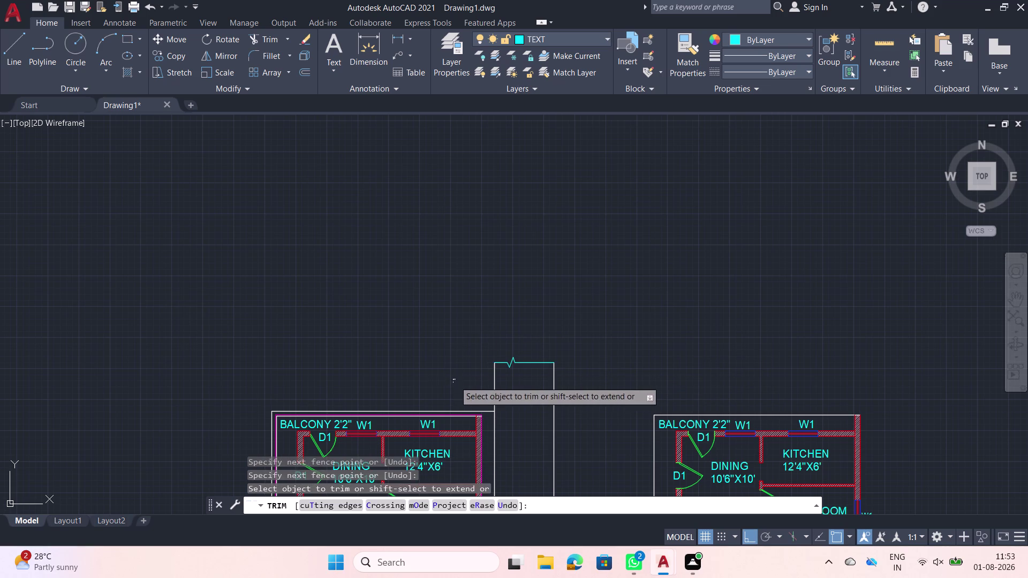
scroll(down, 3)
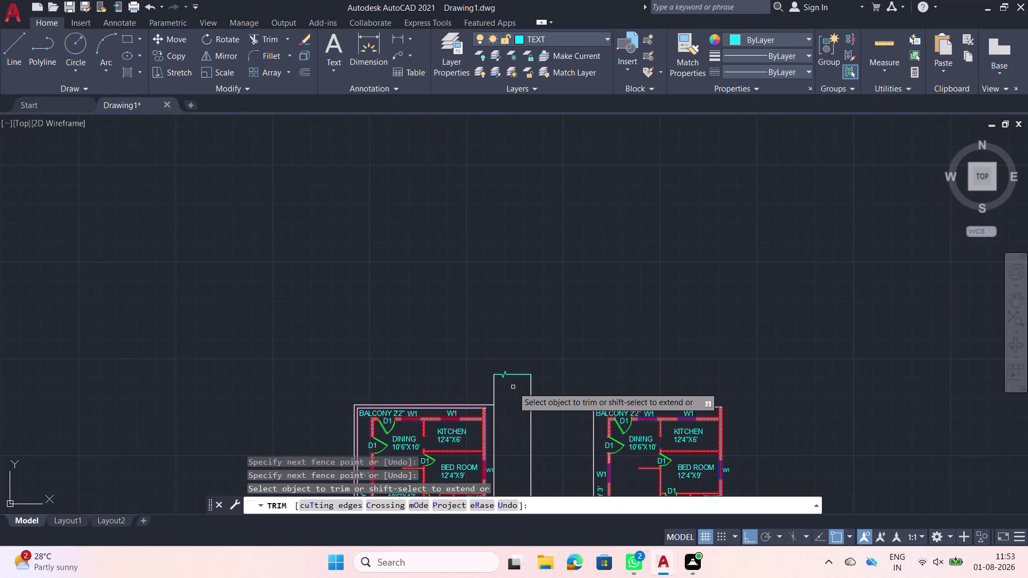
scroll(up, 3)
click(520, 375)
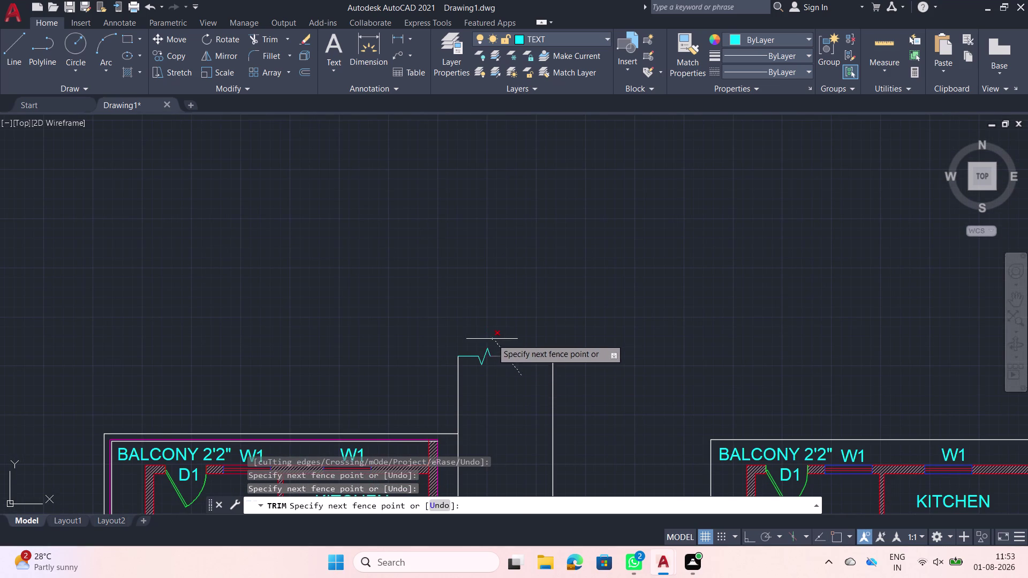
key(Escape)
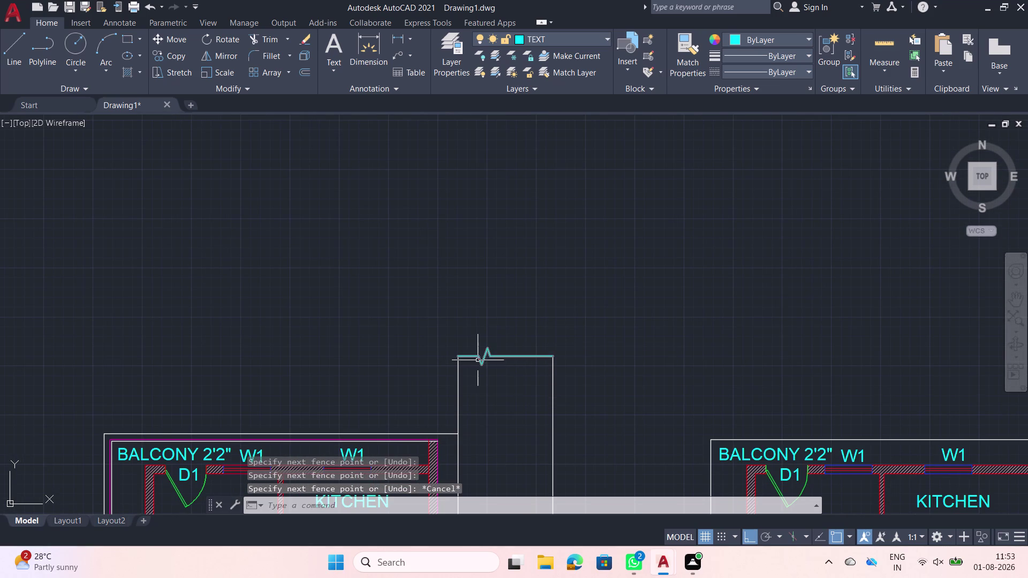
Select the top break symbol and pick its base point to move it.
scroll(up, 3)
click(473, 357)
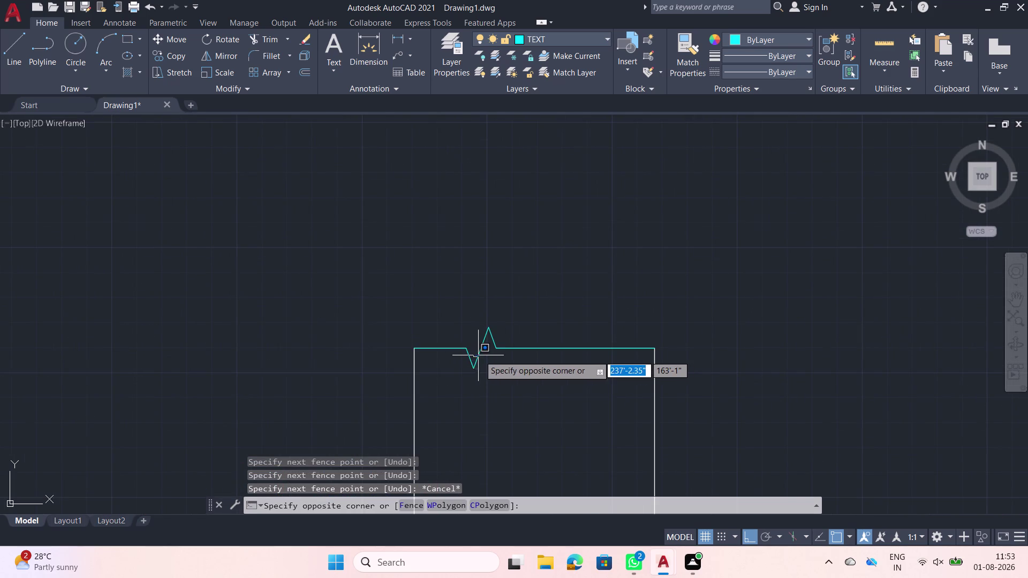
click(482, 355)
click(481, 365)
click(469, 360)
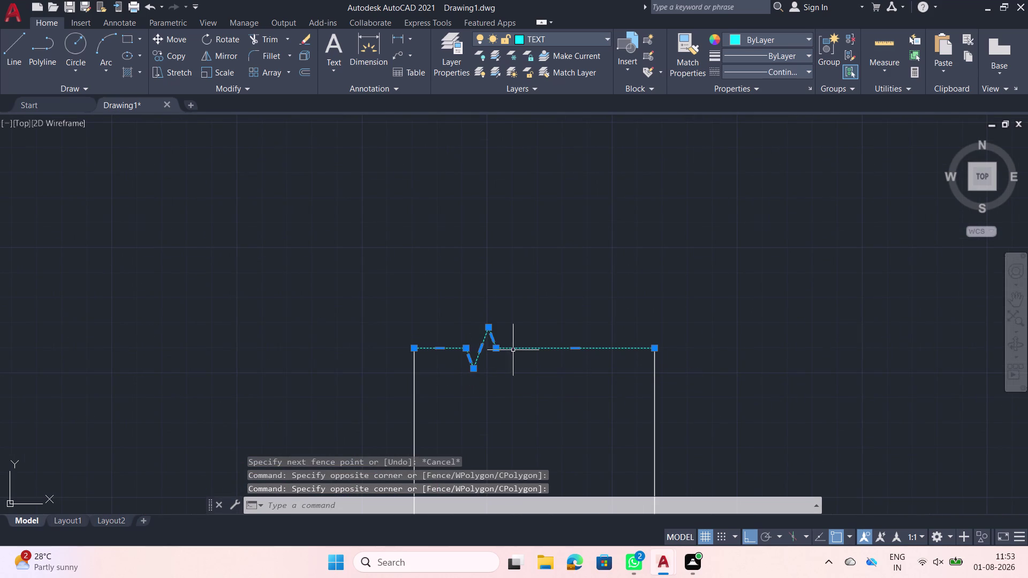
key(m)
key(space)
click(494, 349)
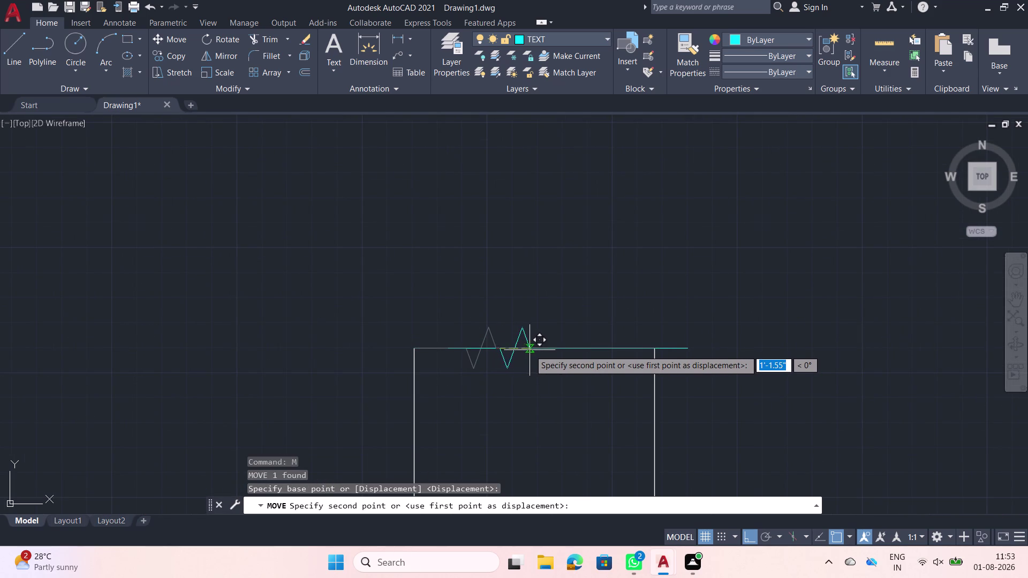
Shift the break symbol along the top line and extend that line to the left wall.
click(543, 353)
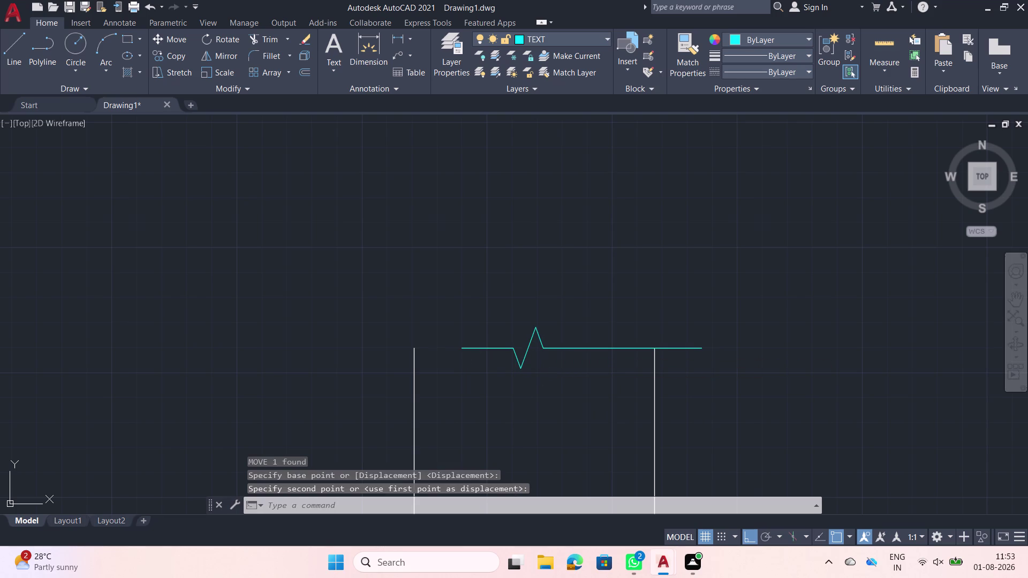
key(Escape)
key(e)
text(X)
key(space)
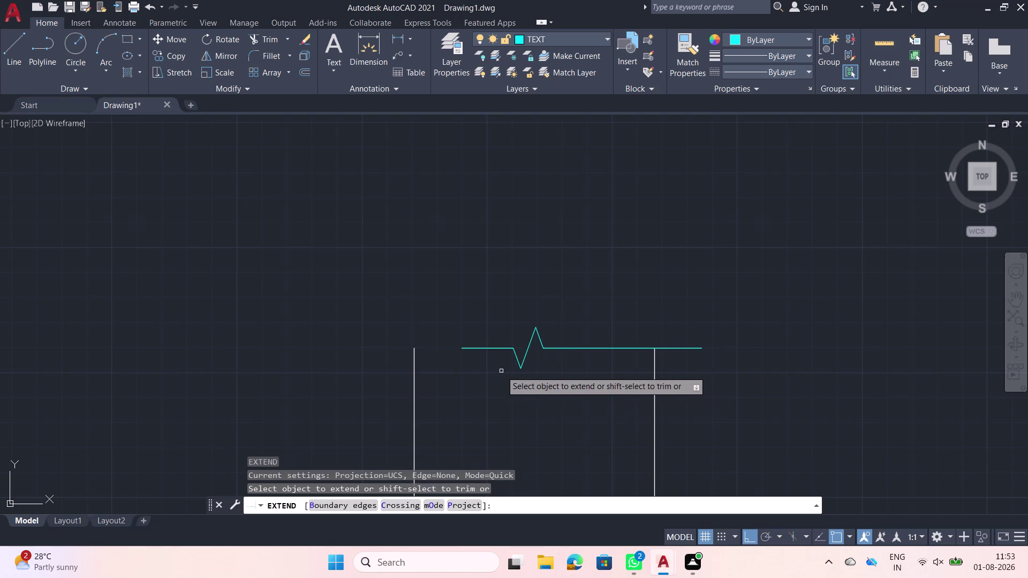
click(493, 368)
click(472, 323)
key(Escape)
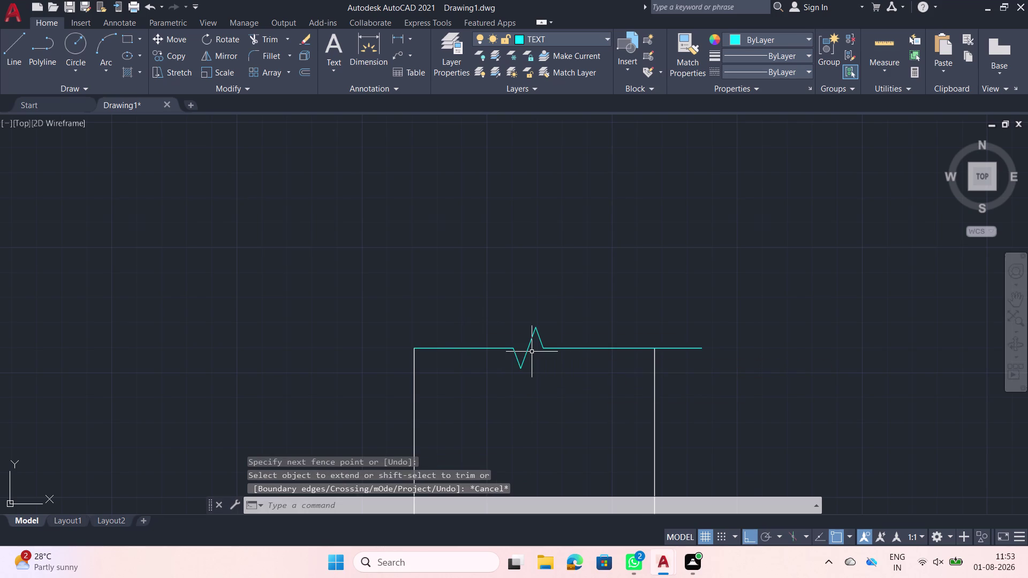
Trim the top line where it overhangs past the right wall.
key(t)
key(r)
key(space)
click(704, 303)
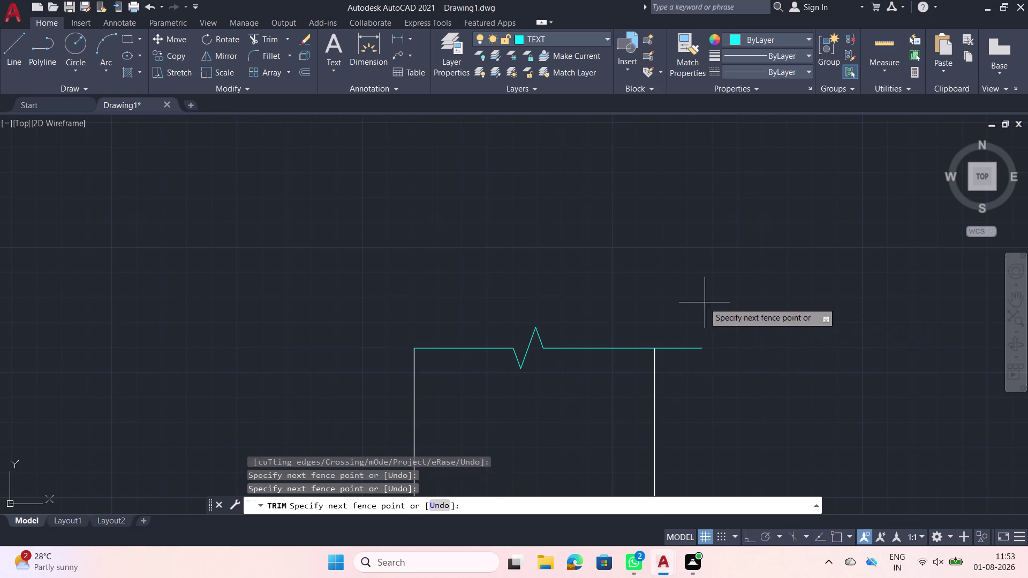
click(688, 354)
Trim the wall end sticking out below the bottom line at the bottom-left corner.
scroll(down, 3)
middle_drag(567, 376, 584, 282)
middle_drag(392, 398, 449, 264)
click(388, 447)
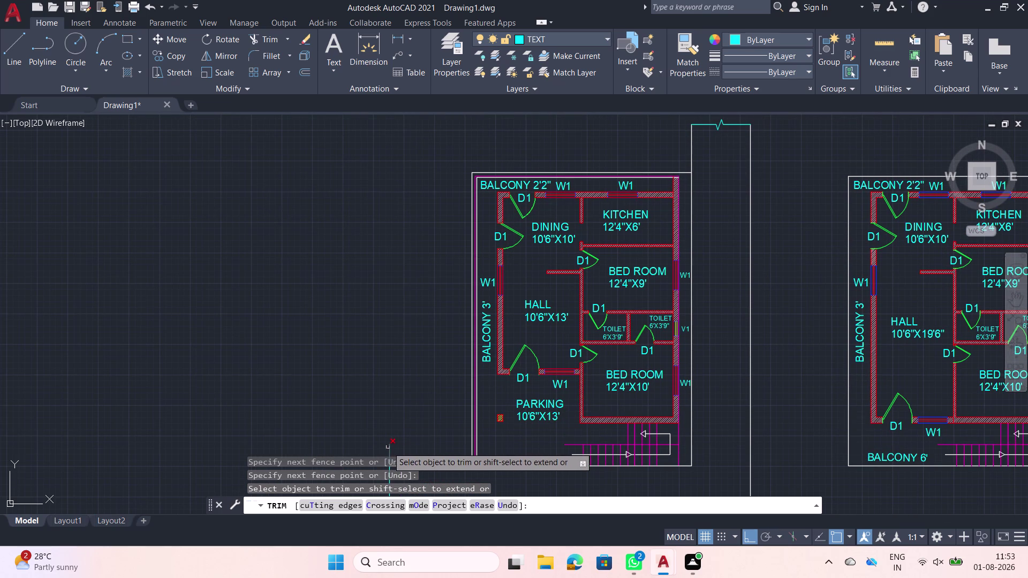
middle_drag(382, 404, 395, 276)
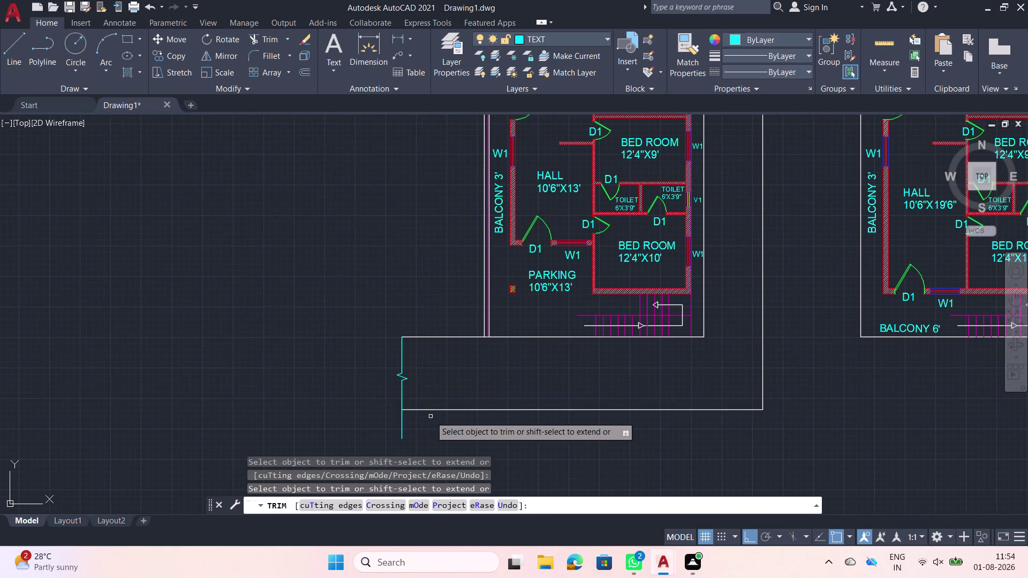
middle_drag(435, 400, 434, 368)
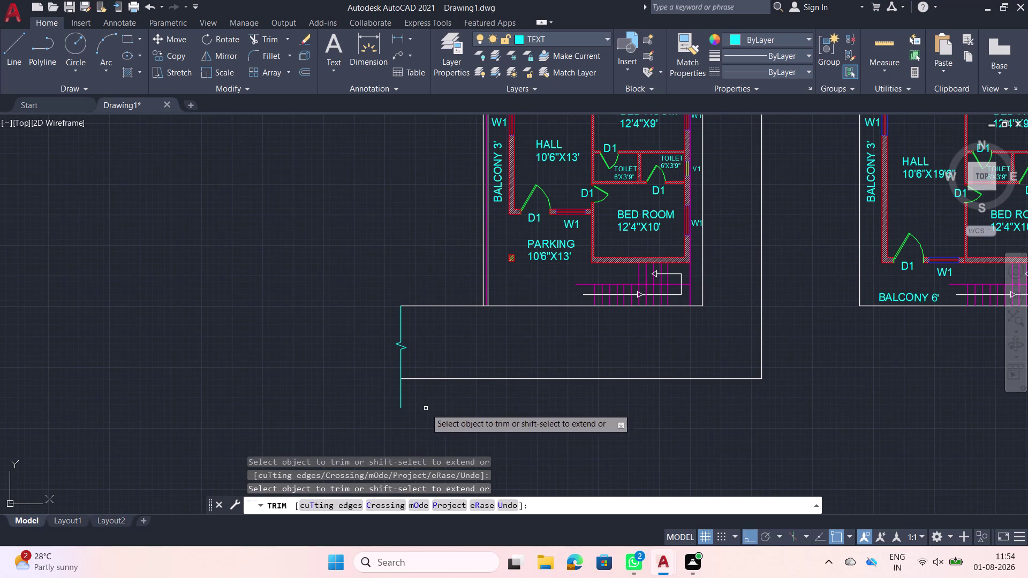
click(425, 409)
click(388, 398)
scroll(down, 3)
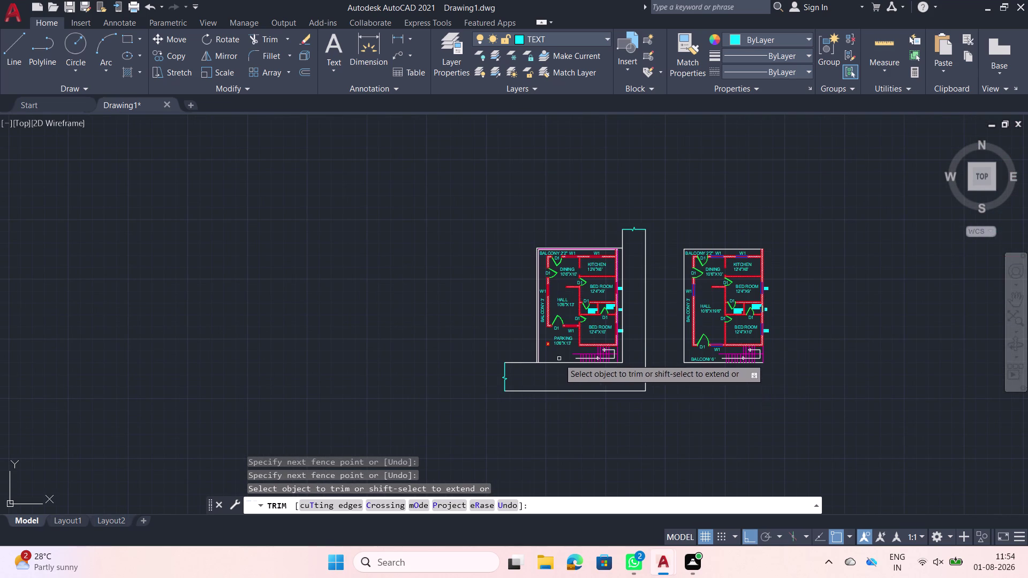
scroll(up, 3)
key(Escape)
Copy the PARKING label down into the road strip.
click(548, 309)
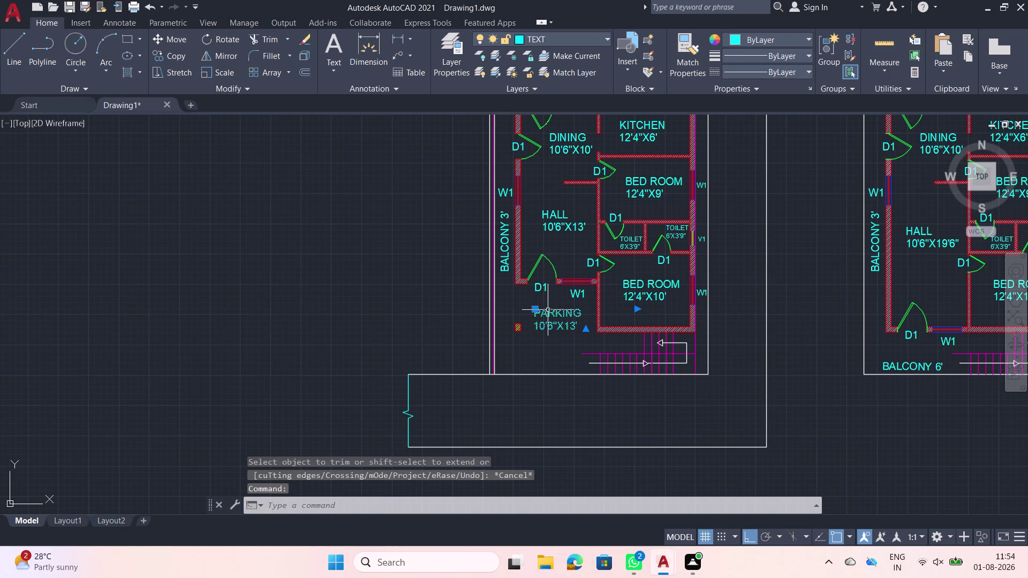
text(CO)
key(space)
click(547, 310)
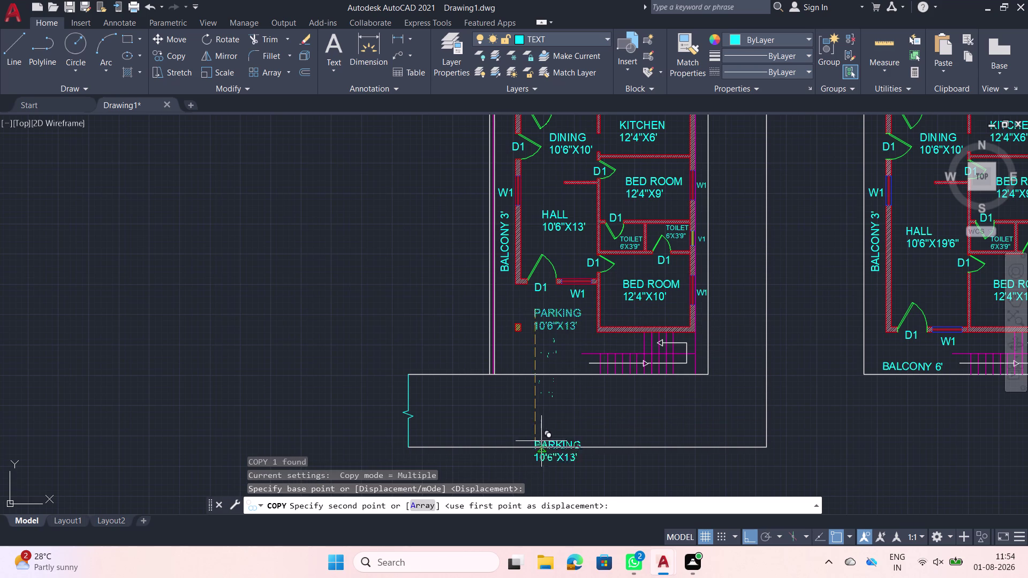
scroll(up, 3)
click(518, 397)
key(Escape)
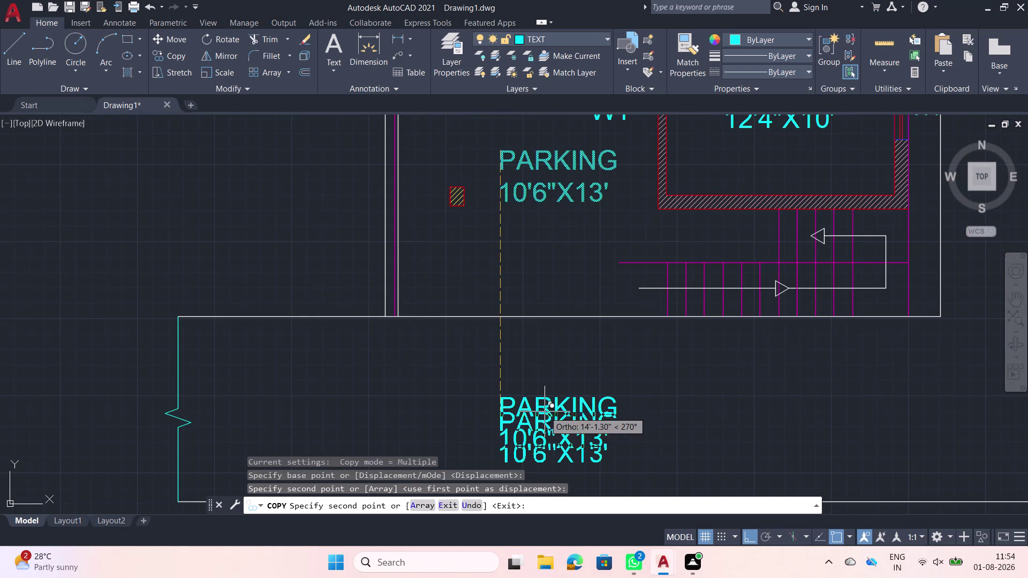
Edit the copied label's text to read 25' WIDE ROAD.
double_click(545, 411)
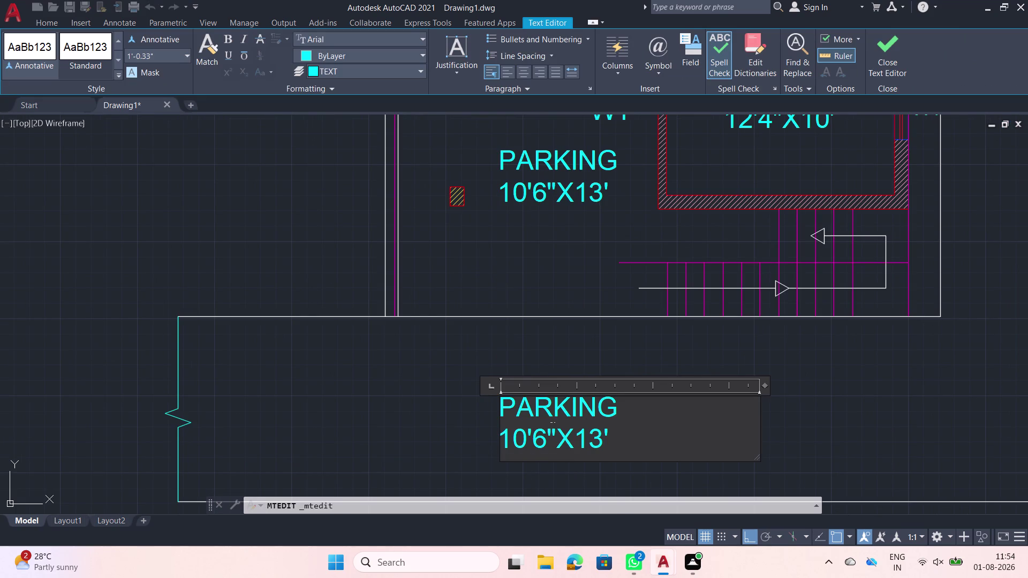
drag(621, 408, 501, 403)
text(2)
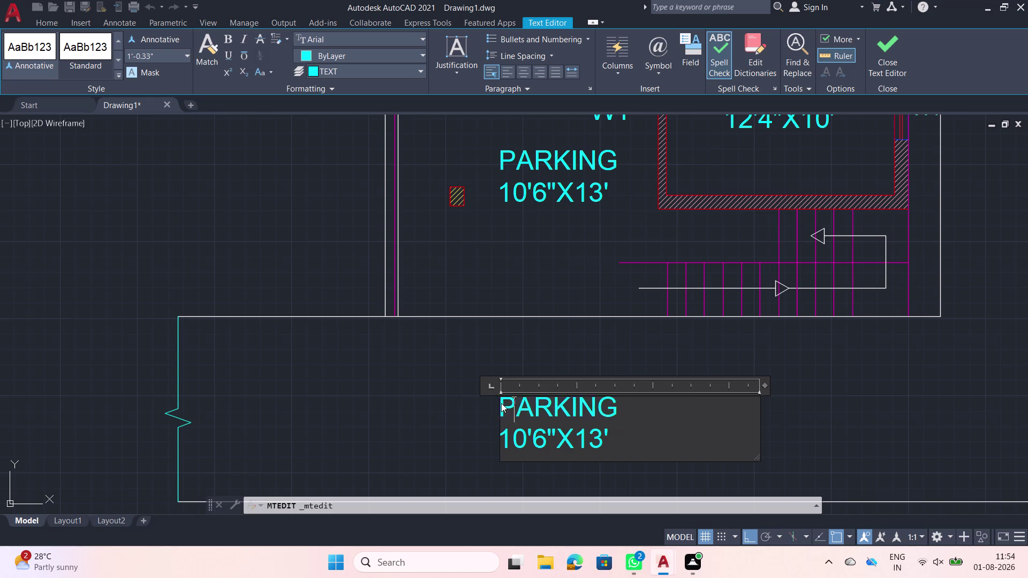
text(5')
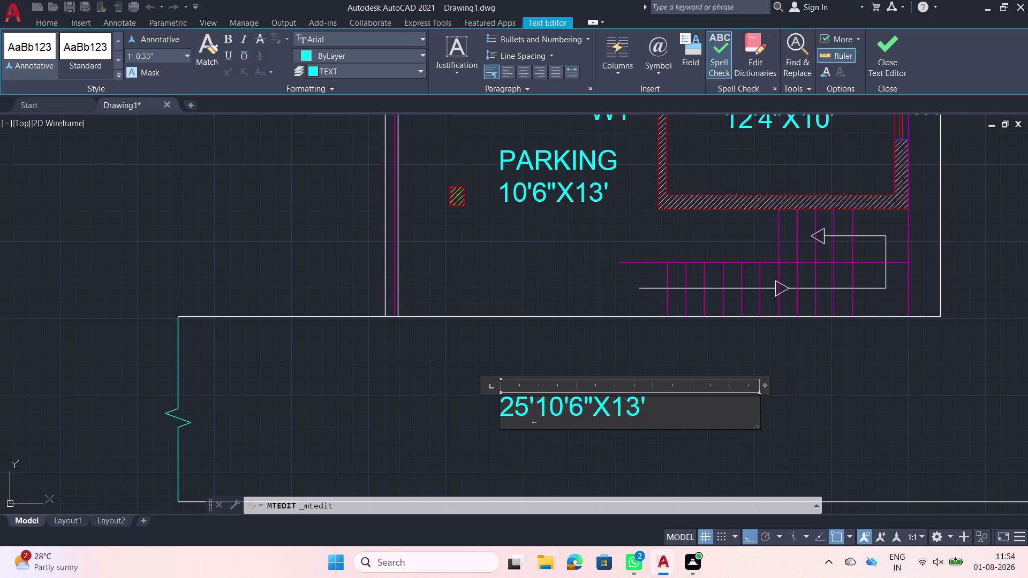
key(Delete)
key(Delete)
key(Delete)
key(space)
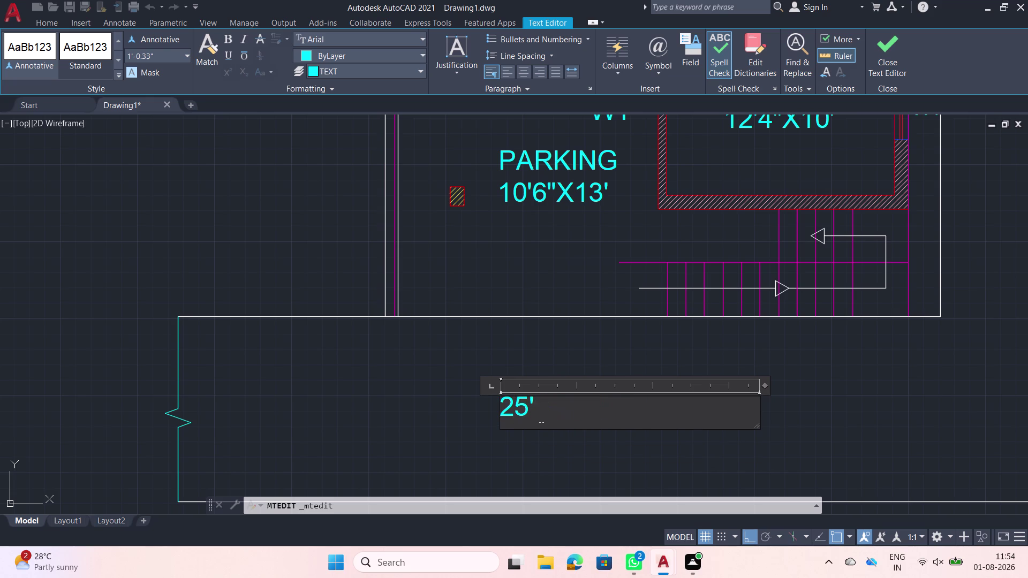
text(WIDE)
key(space)
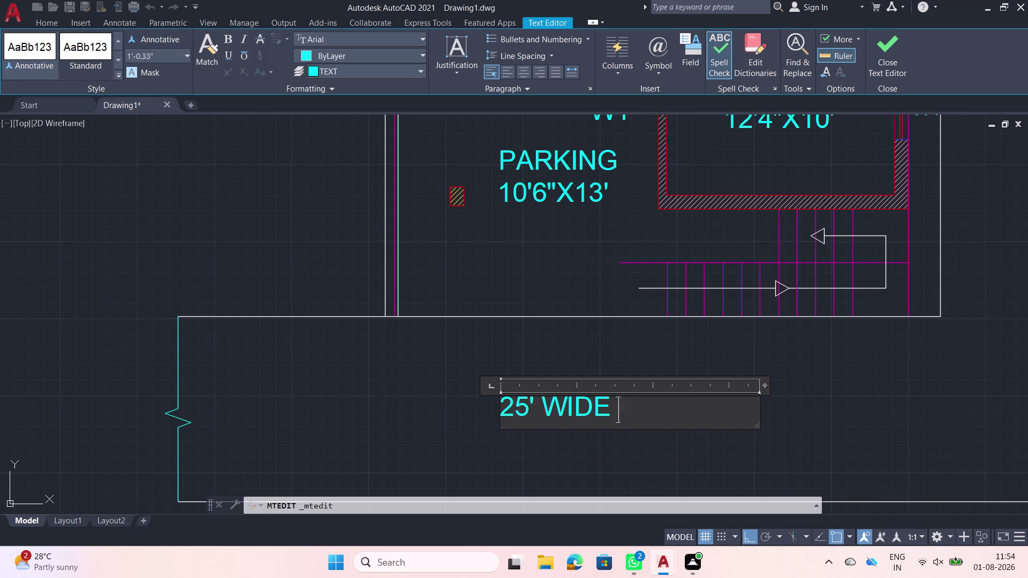
text(ROAD)
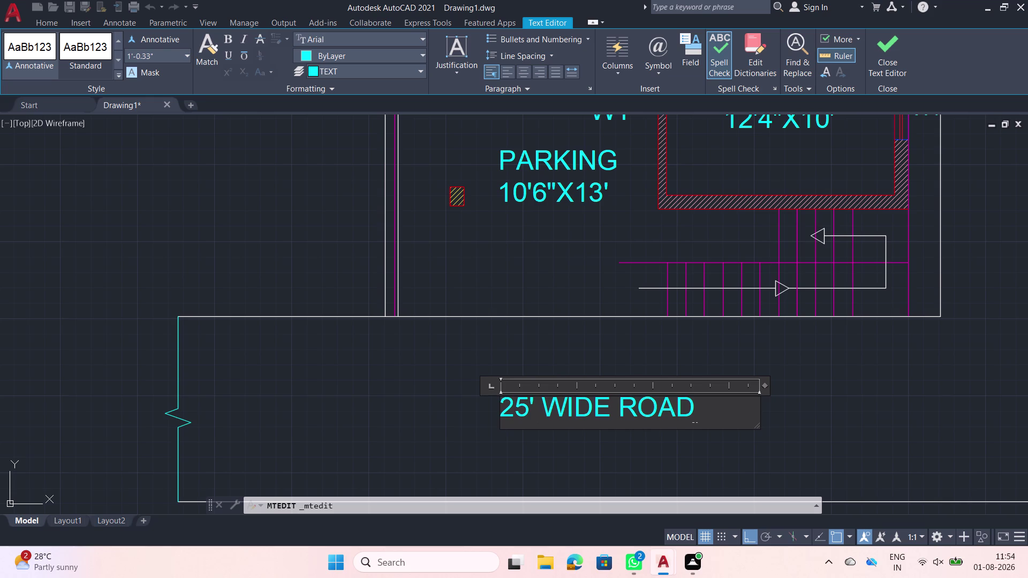
click(612, 462)
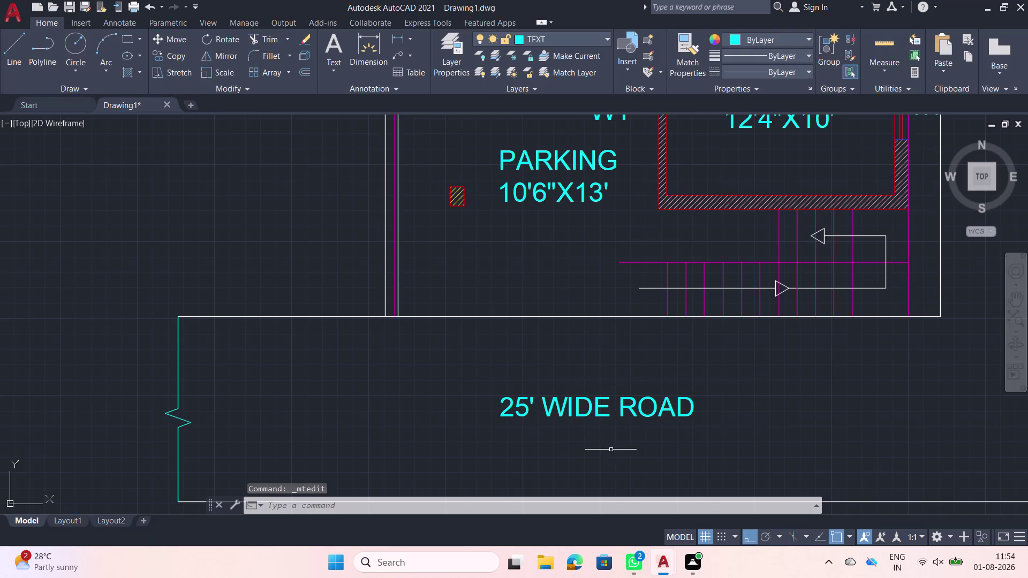
Scale up the 25' WIDE ROAD label from its start point.
click(611, 449)
click(521, 396)
text(SC)
key(space)
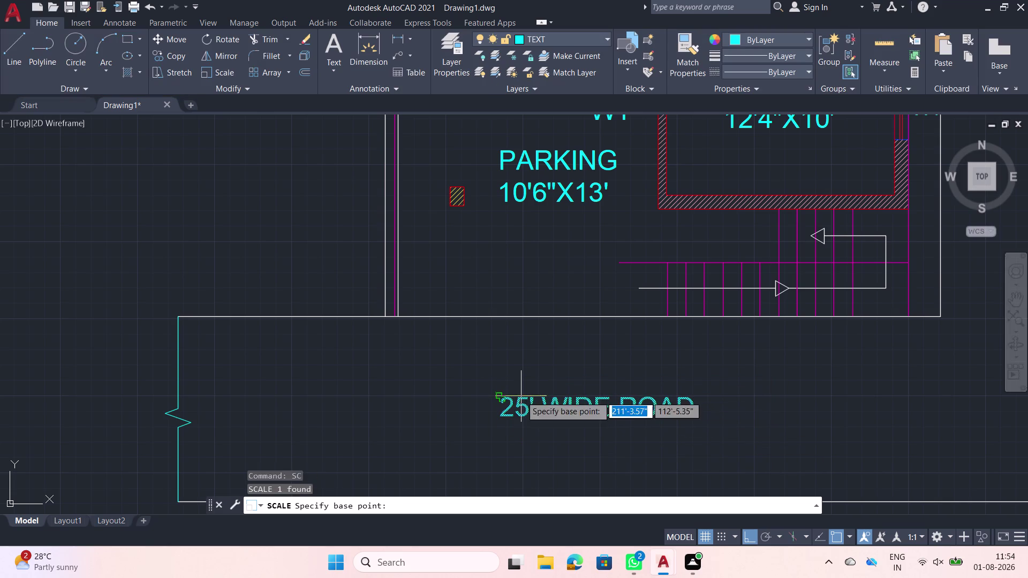
click(521, 396)
scroll(down, 3)
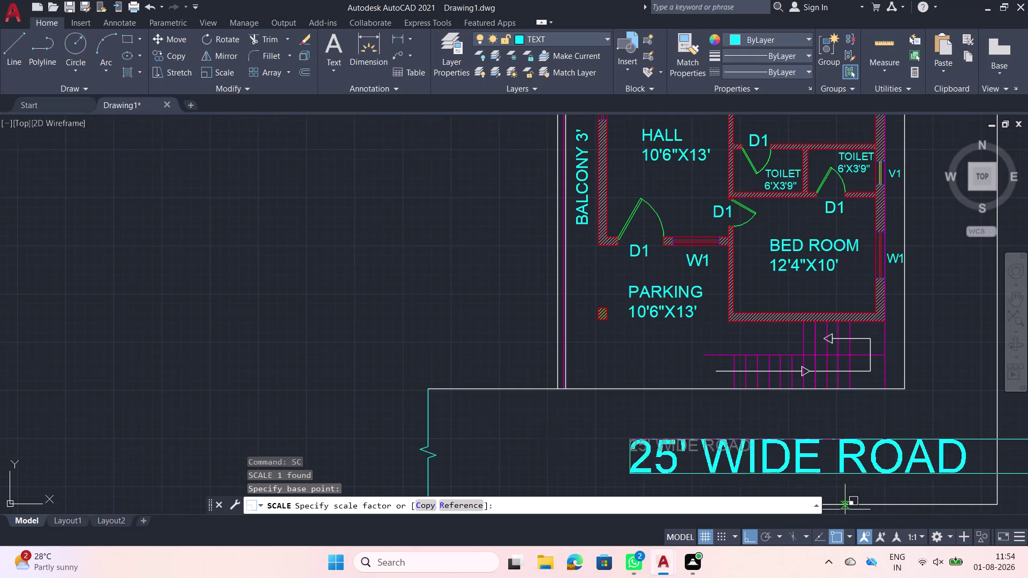
middle_drag(844, 509, 725, 461)
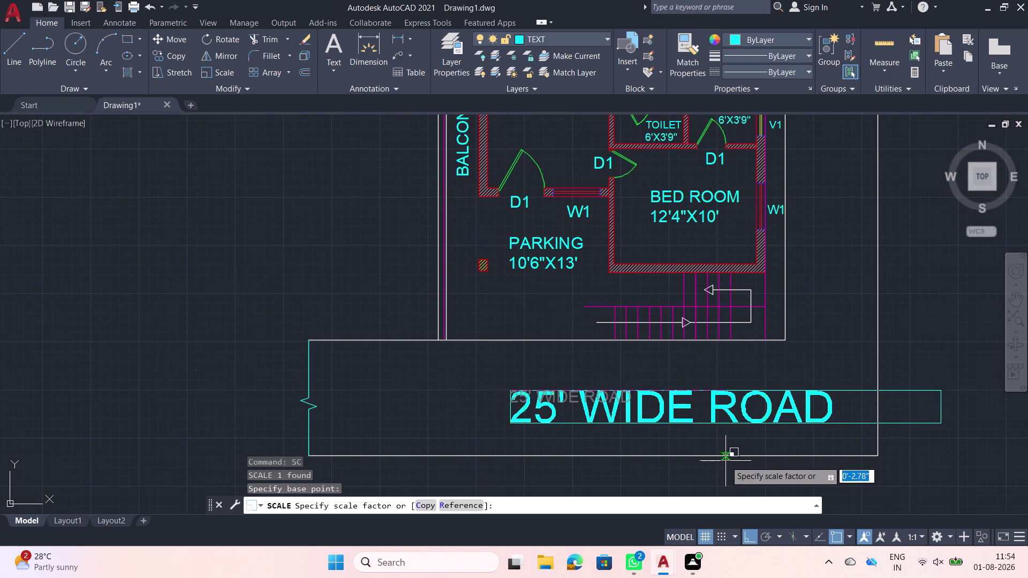
click(725, 461)
Move the enlarged label into the middle of the road strip.
click(548, 405)
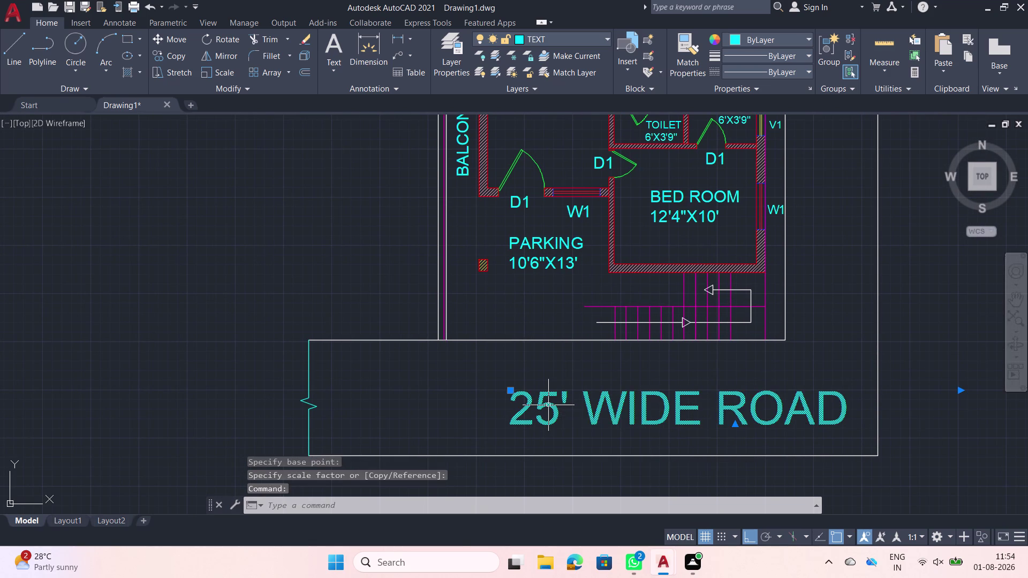
text(M)
key(space)
click(548, 405)
click(472, 407)
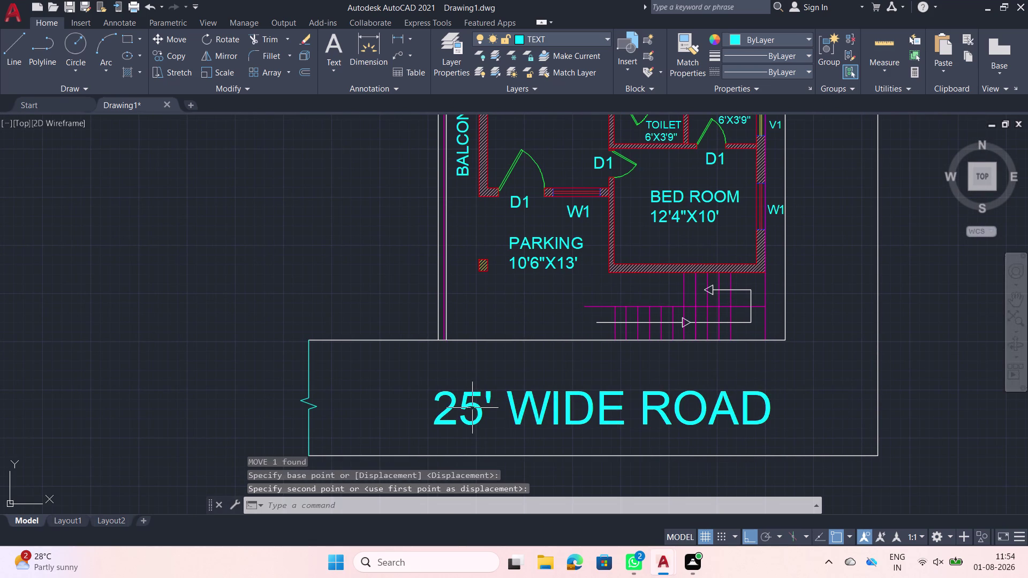
scroll(down, 3)
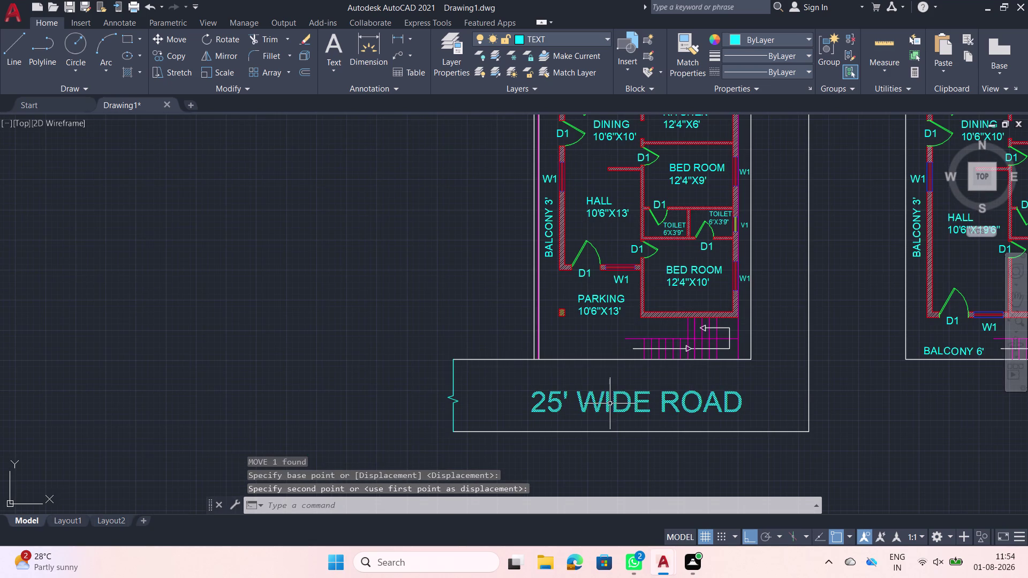
Copy the 25' WIDE ROAD label to a spot just right of the original.
click(610, 404)
text(CO)
key(space)
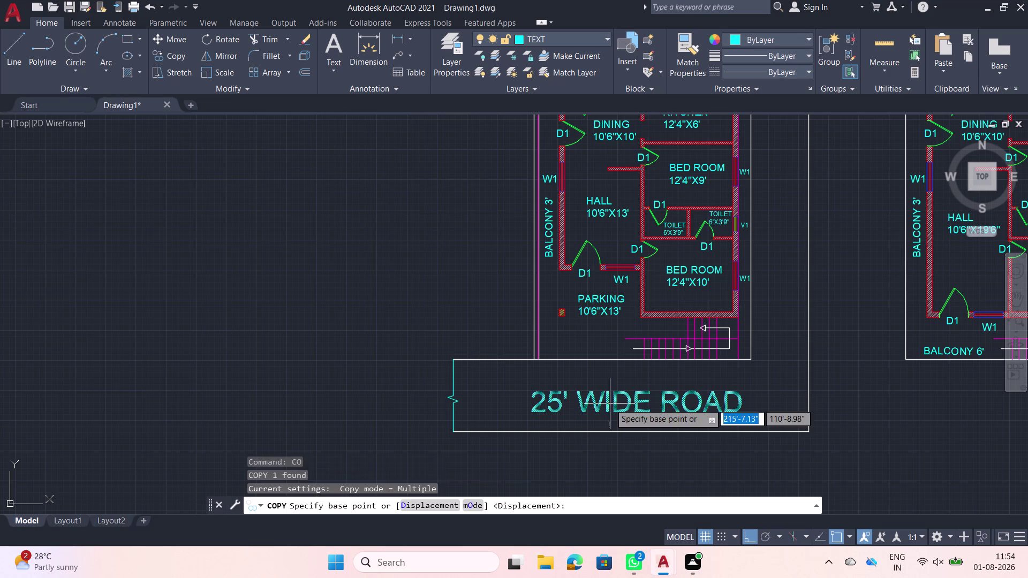
click(610, 403)
click(823, 463)
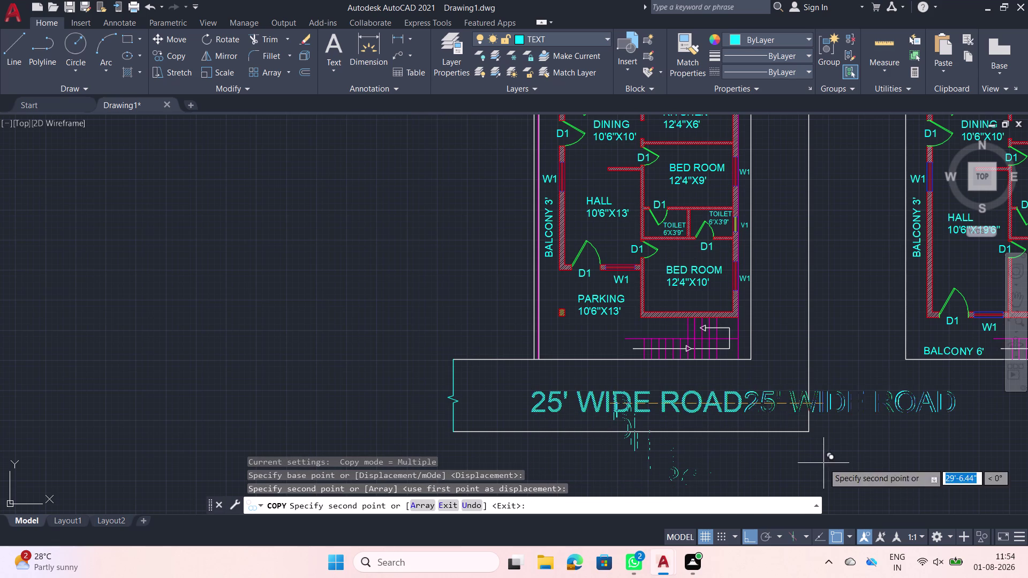
key(Escape)
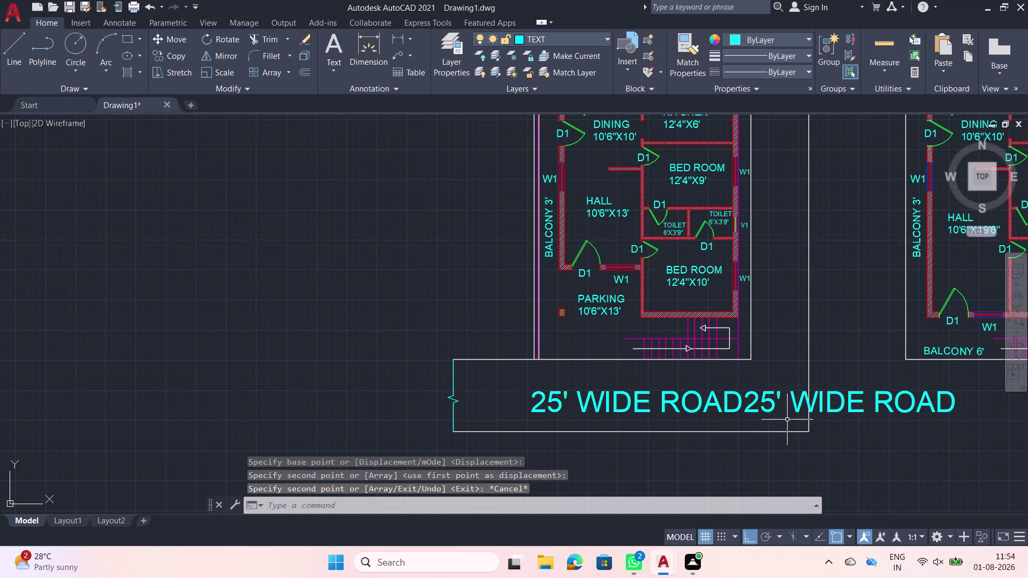
Rotate the copied road label so it runs vertically.
click(793, 403)
text(R)
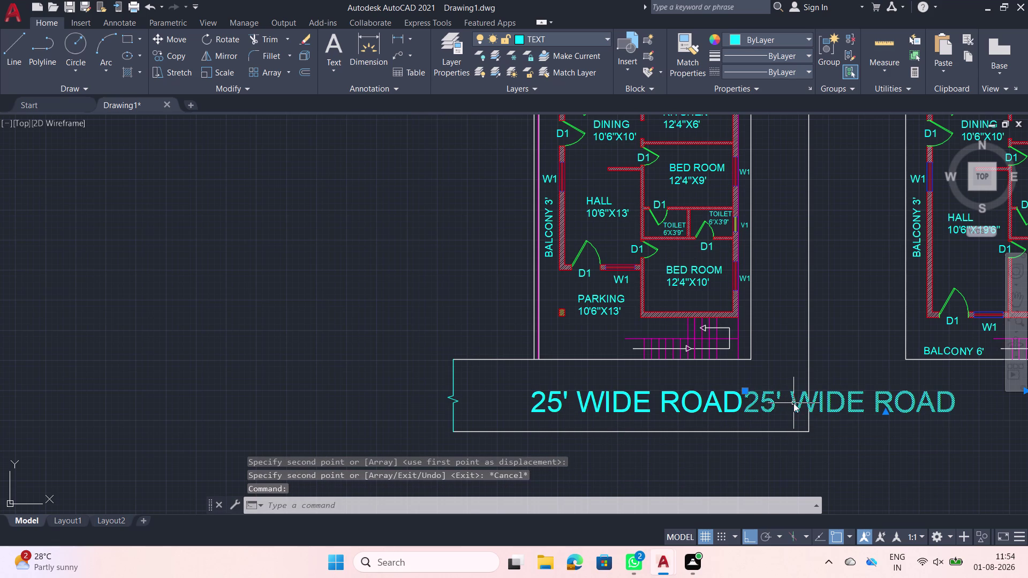
text(O)
key(space)
click(793, 403)
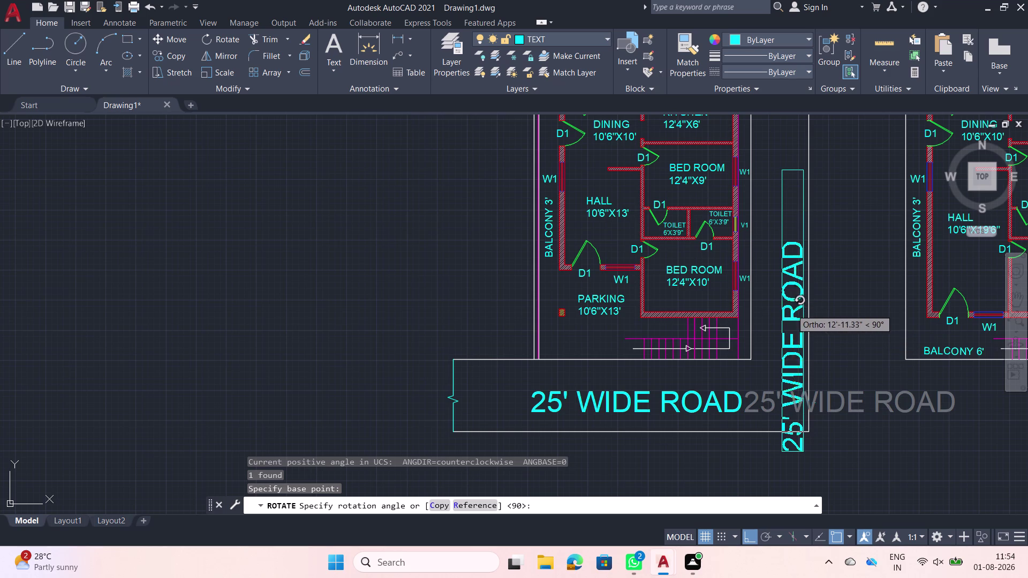
click(782, 306)
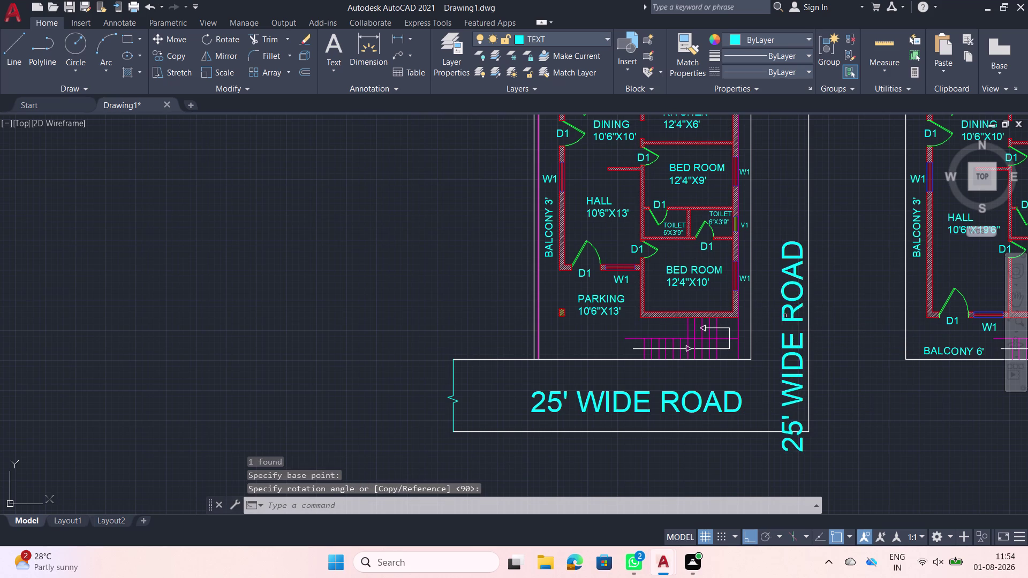
Move the vertical road label up into the side road strip.
text(M)
key(space)
click(789, 384)
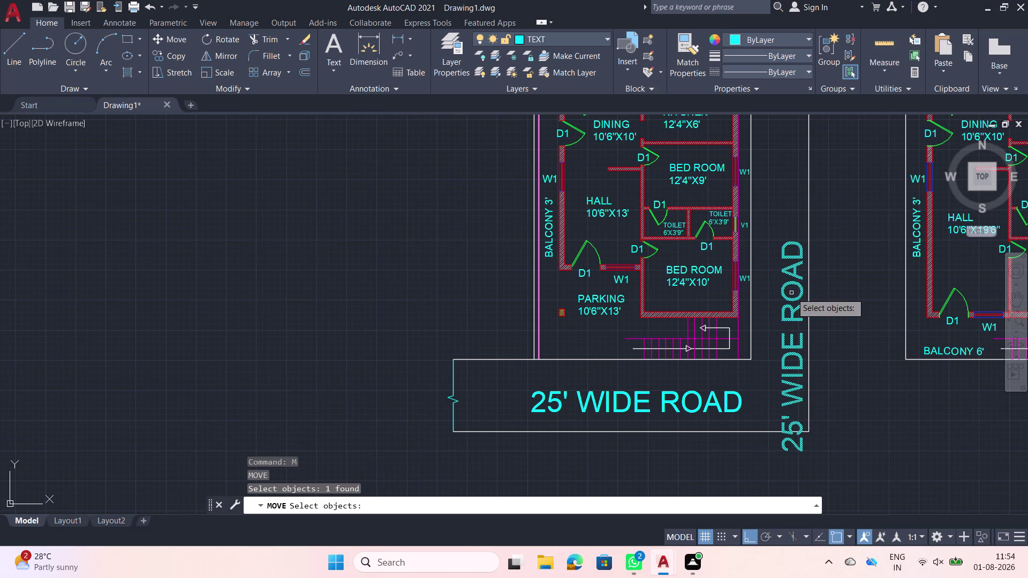
key(Escape)
click(792, 293)
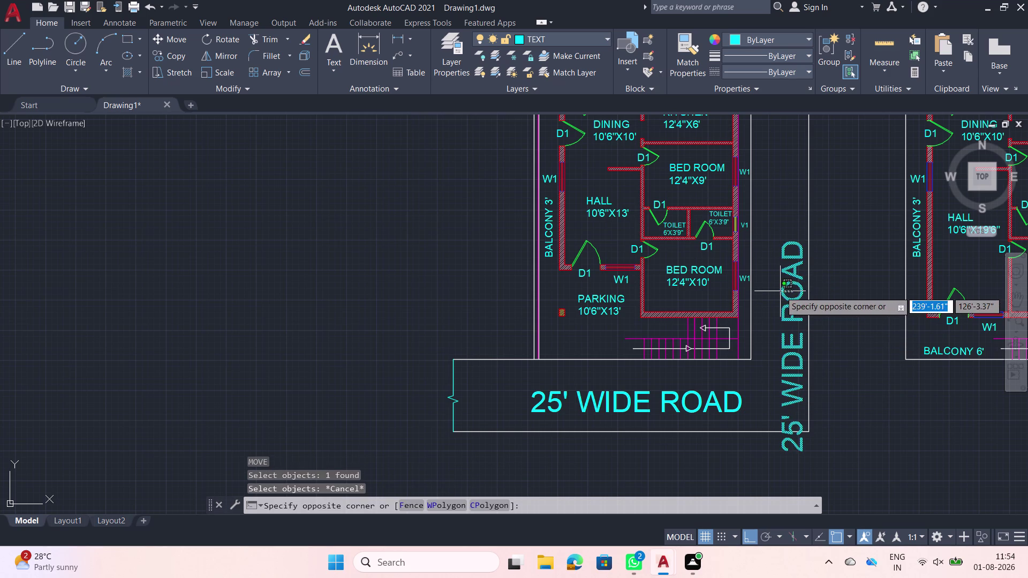
click(779, 290)
text(M)
key(space)
click(778, 290)
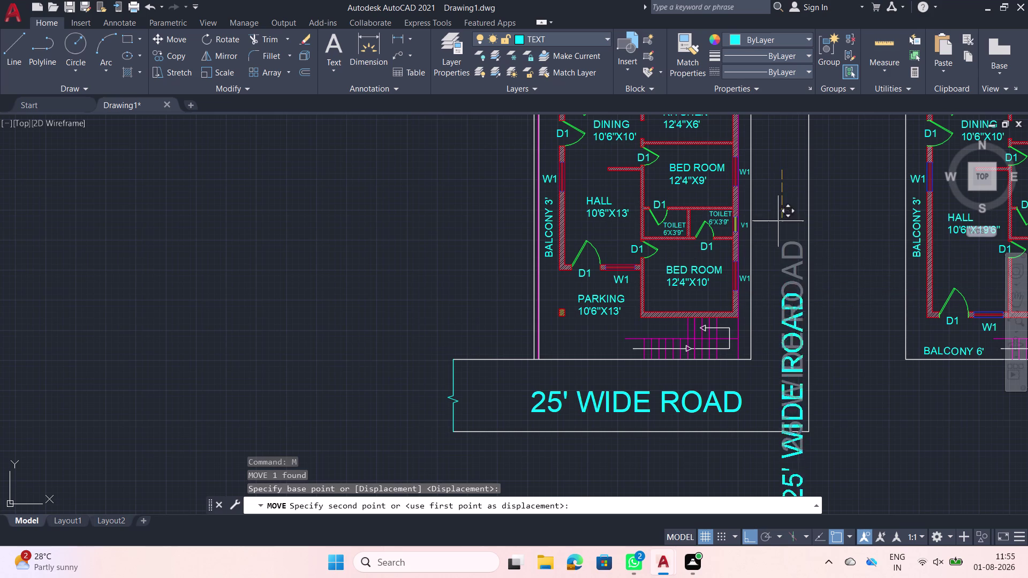
middle_drag(767, 201, 680, 381)
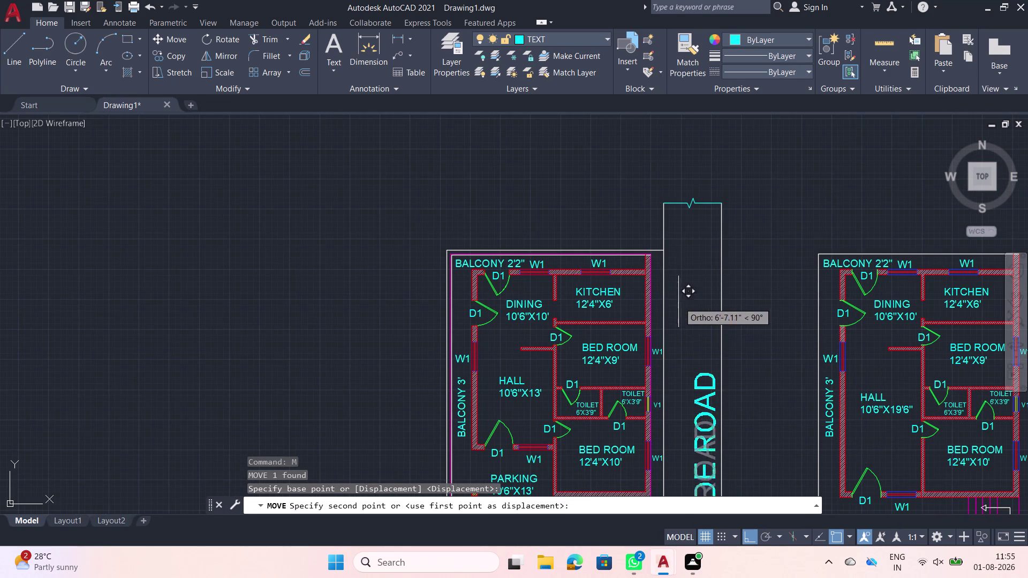
click(688, 222)
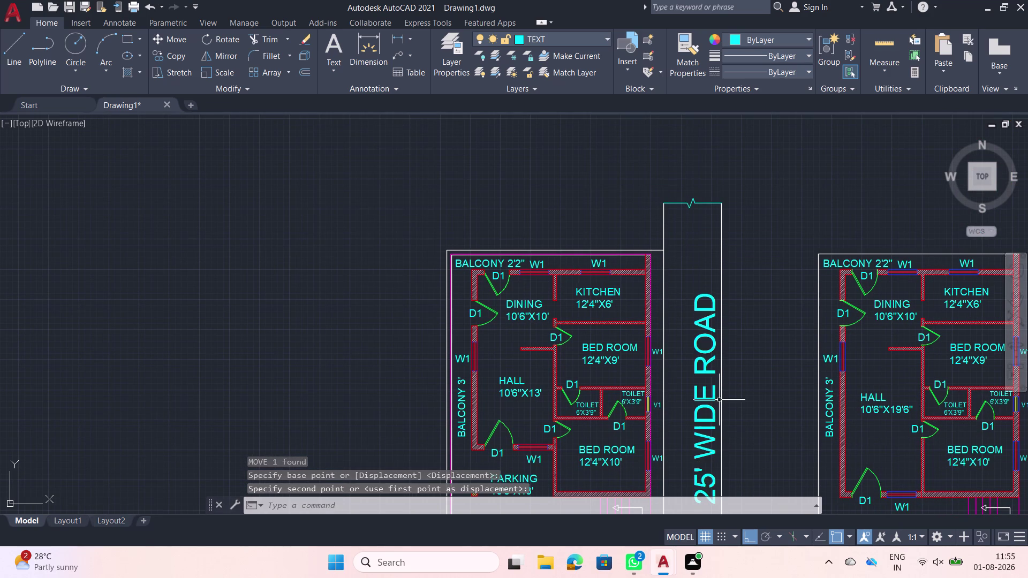
Shift the vertical road label slightly left to centre it in the strip.
click(692, 390)
text(M)
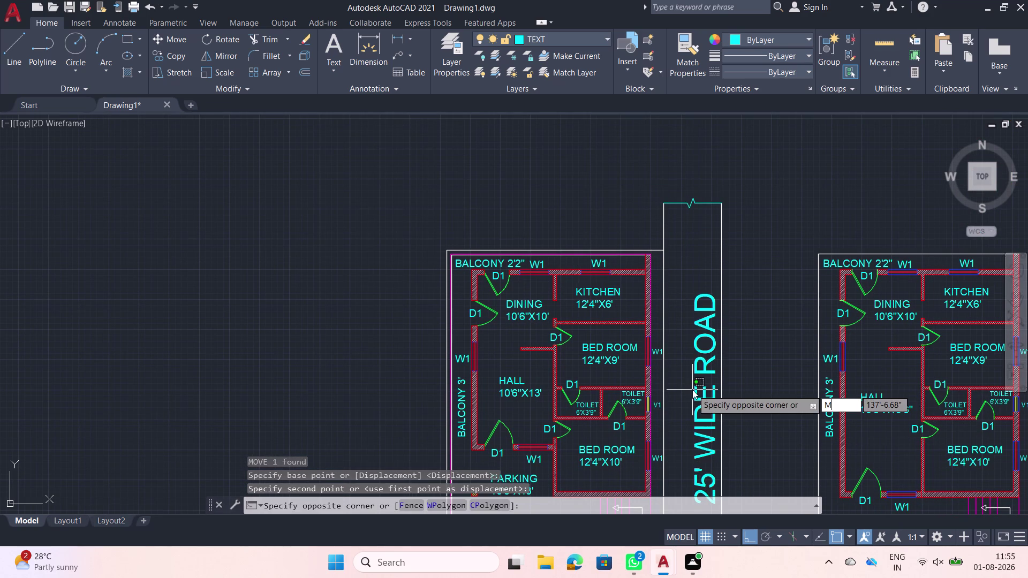
key(space)
click(692, 389)
click(698, 392)
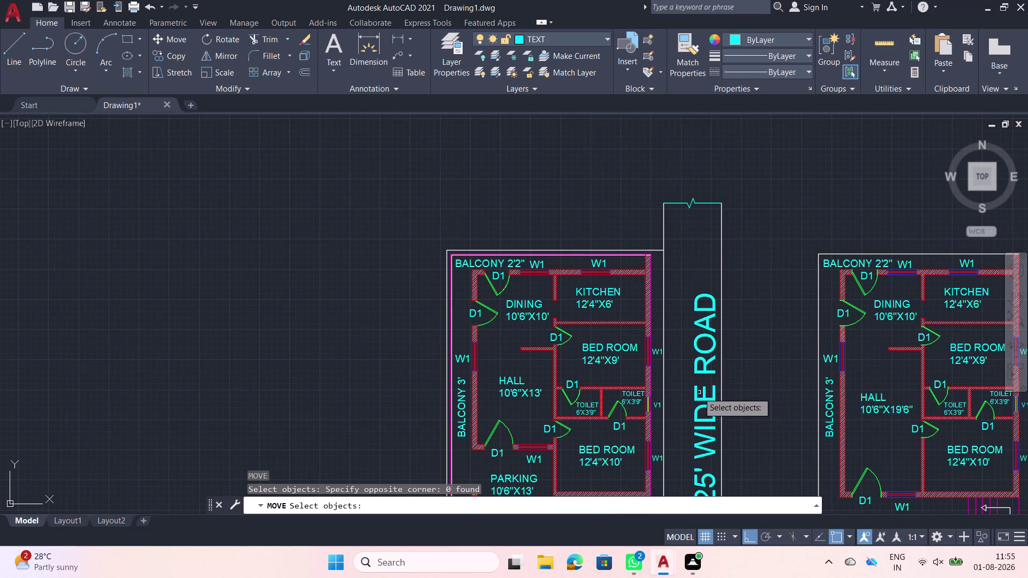
click(695, 395)
key(Escape)
click(694, 395)
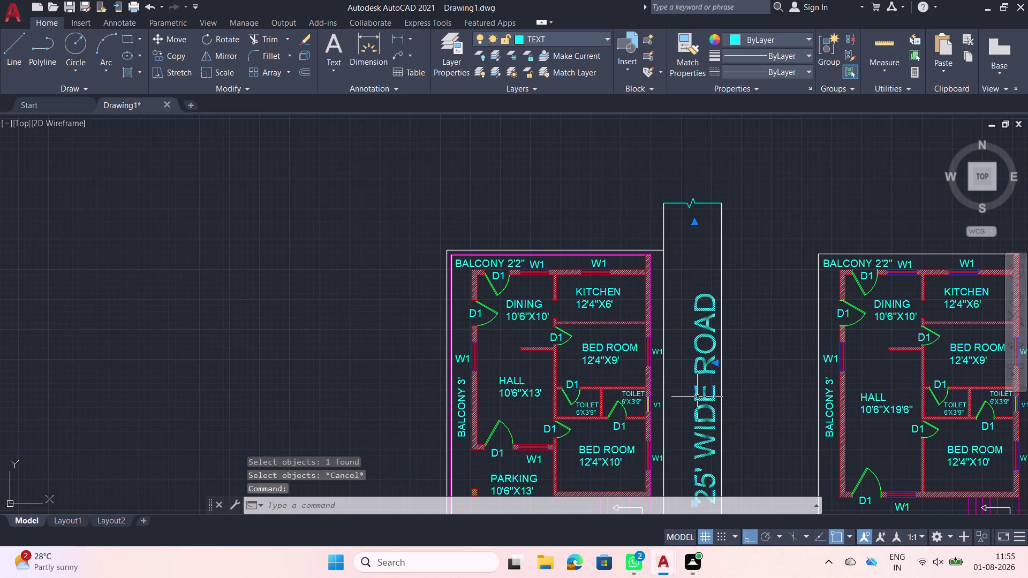
text(M)
key(space)
click(696, 397)
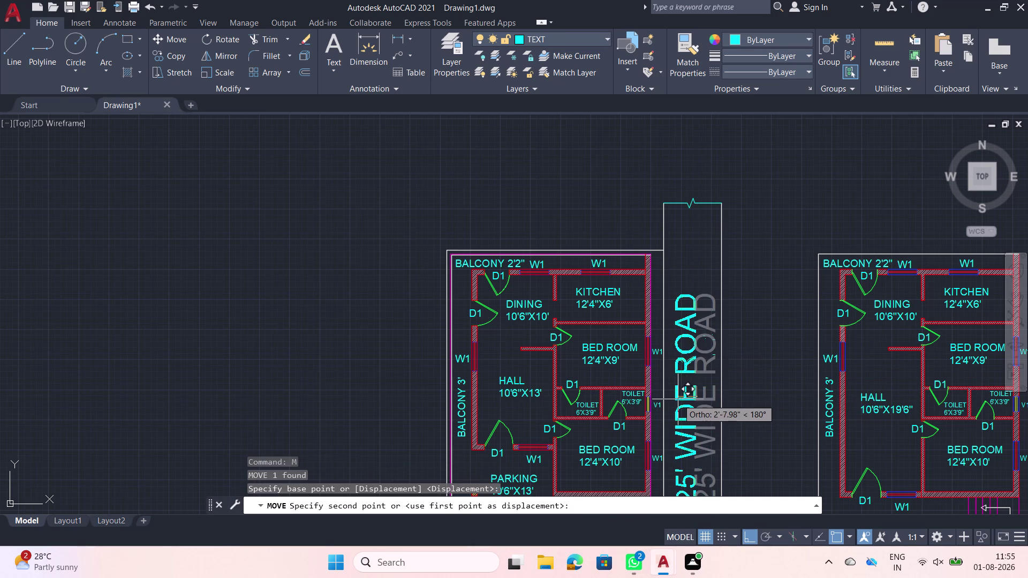
click(686, 400)
Move the vertical label into the gap between the plans and open it for editing.
middle_drag(702, 421, 694, 210)
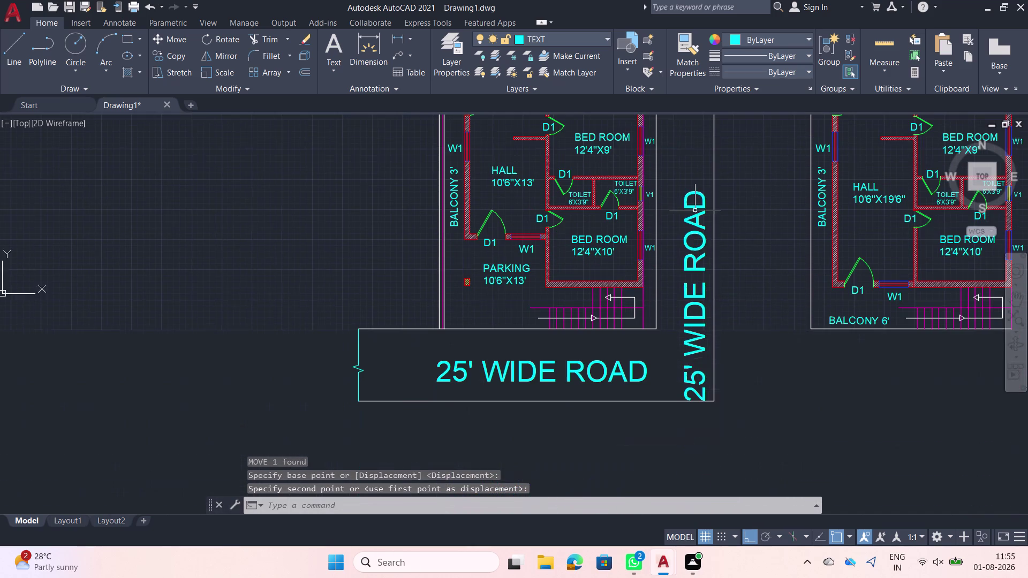
click(696, 272)
text(M)
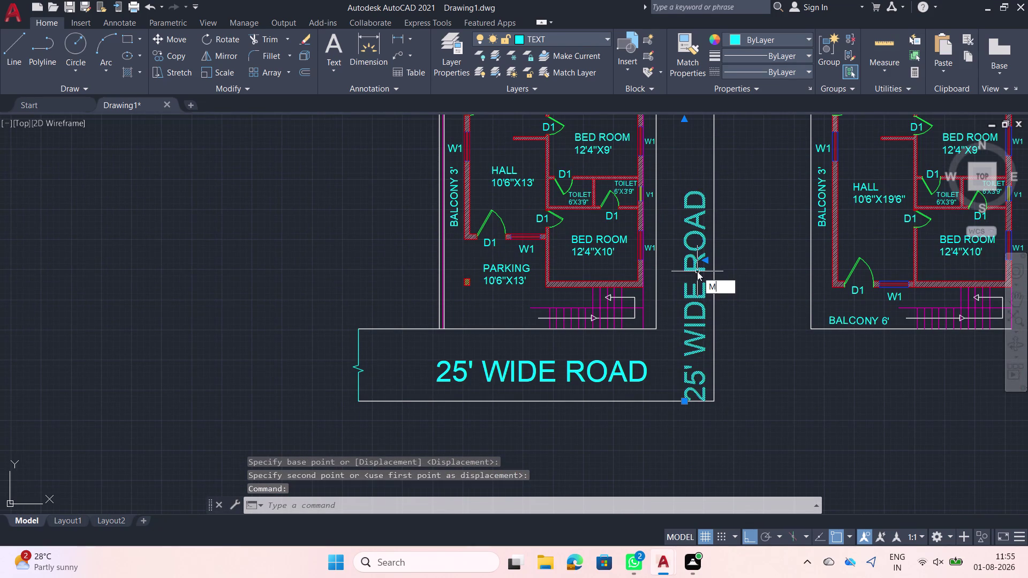
key(space)
click(697, 271)
middle_drag(675, 160, 665, 280)
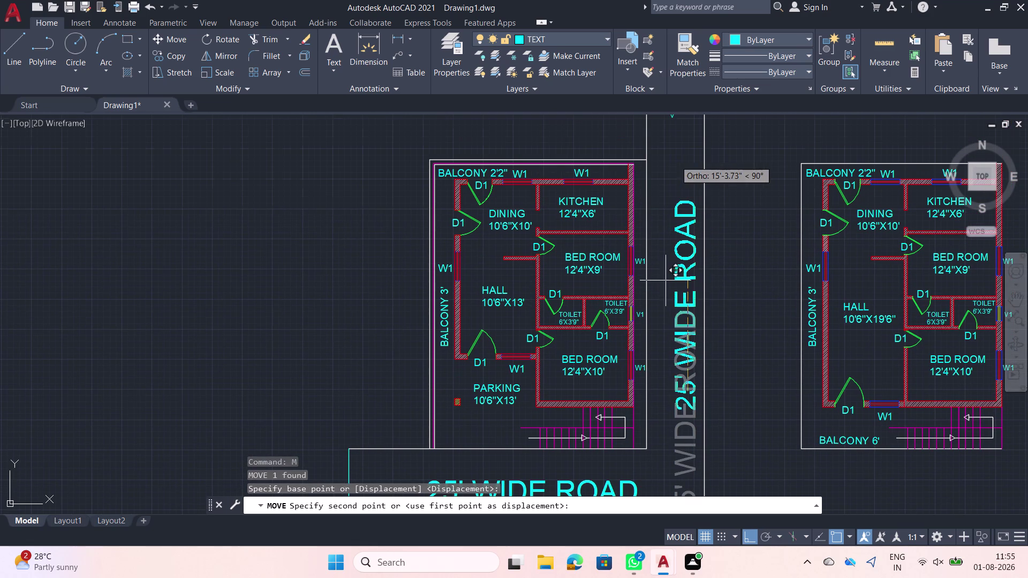
click(660, 283)
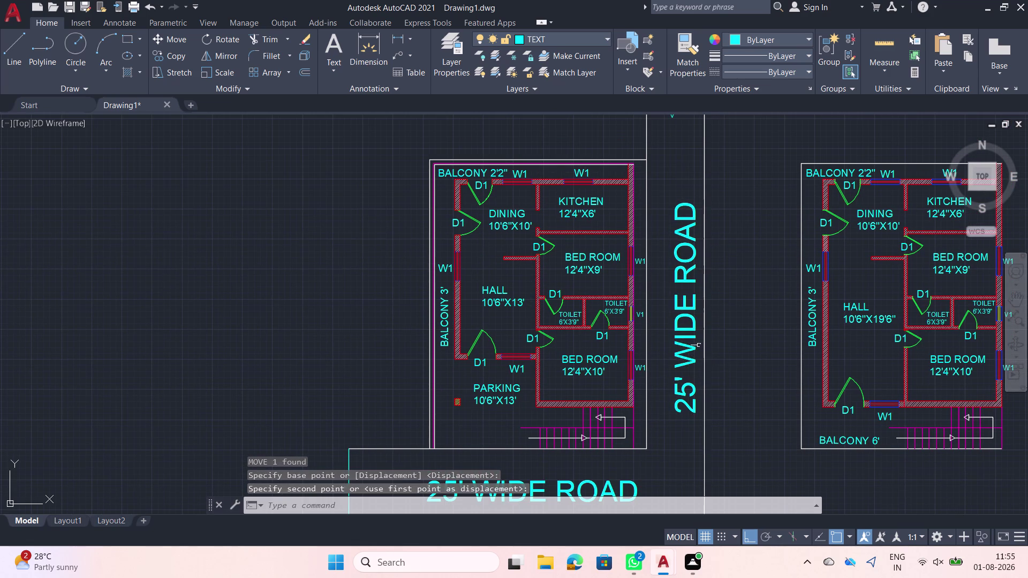
double_click(688, 387)
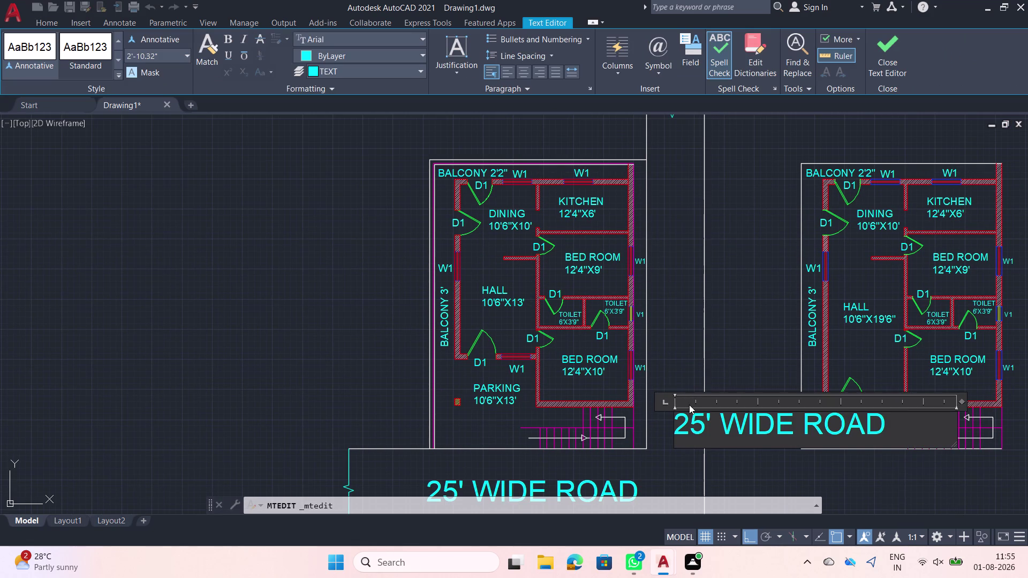
Replace 25 with 33 in the vertical label so it reads 33' WIDE ROAD.
key(BackSpace)
key(BackSpace)
text(33)
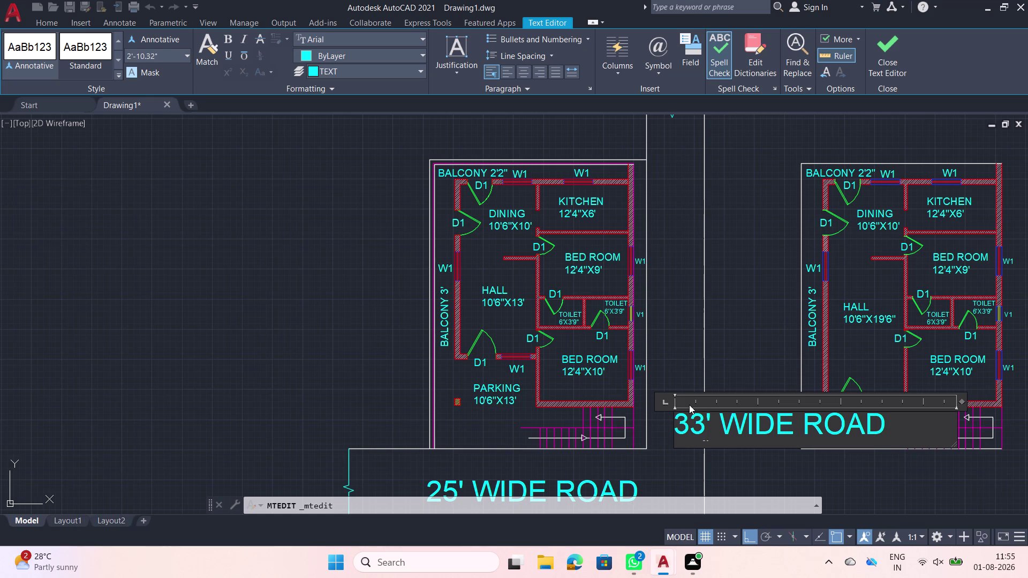
click(716, 364)
scroll(down, 3)
middle_drag(733, 407, 609, 401)
scroll(up, 3)
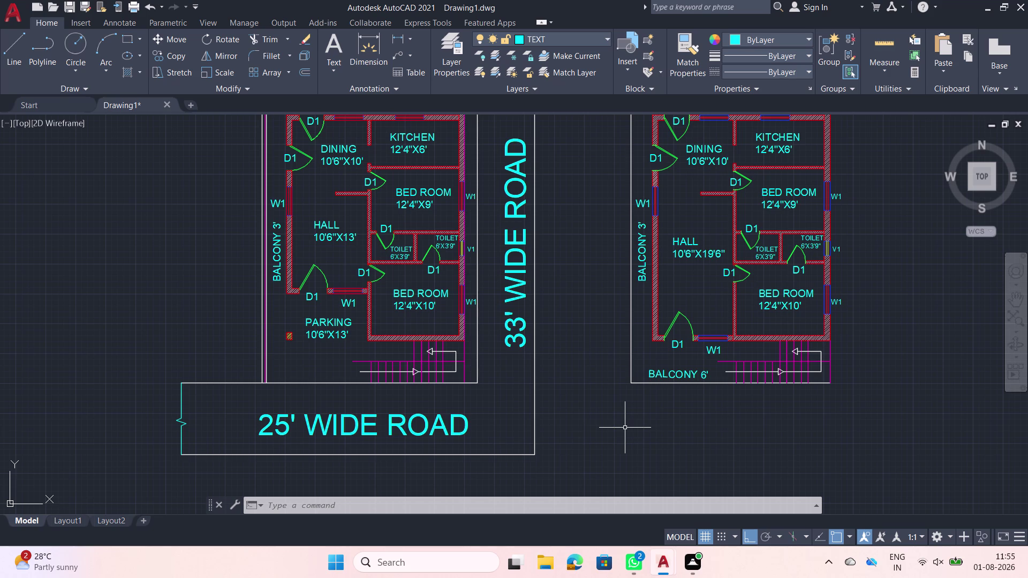
scroll(up, 3)
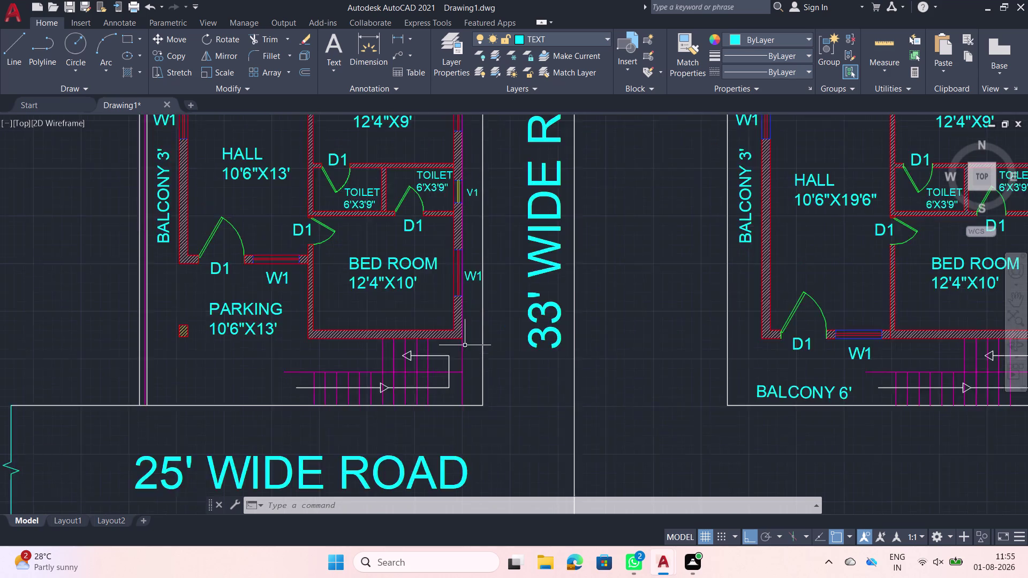
Put the line beside the left plan's staircase on the walls layer.
click(459, 345)
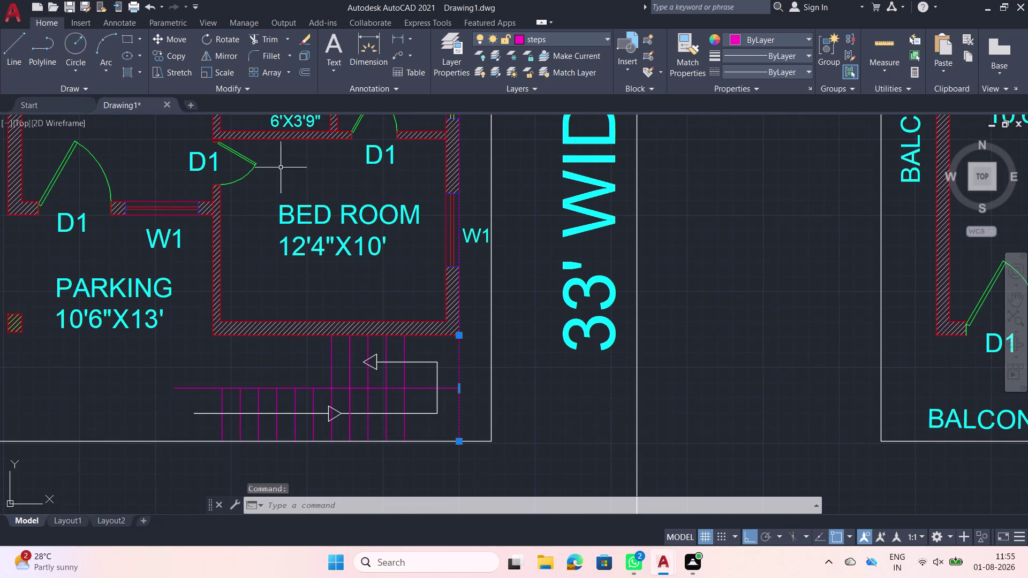
click(599, 40)
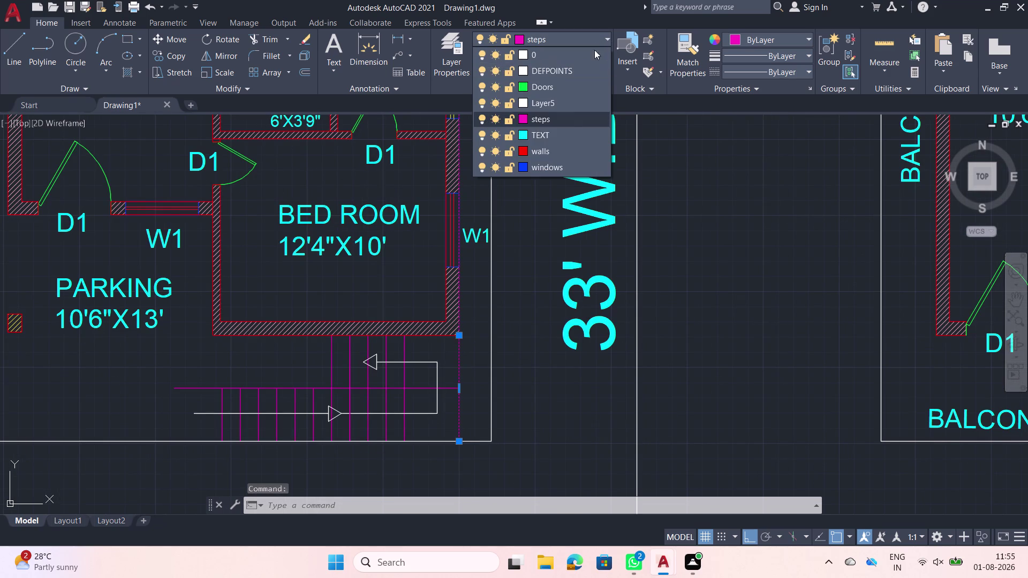
click(544, 151)
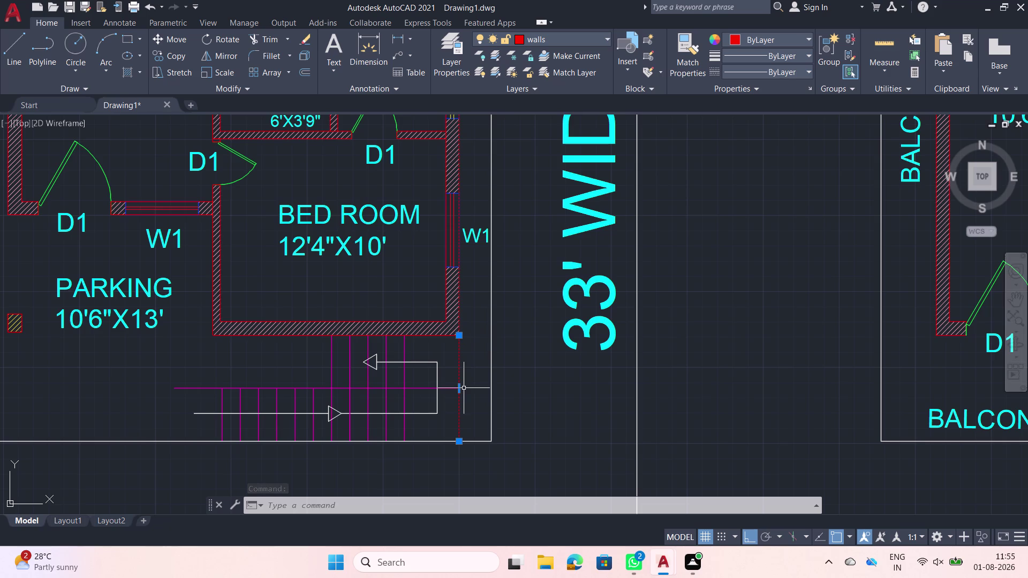
scroll(down, 3)
middle_drag(464, 390, 476, 391)
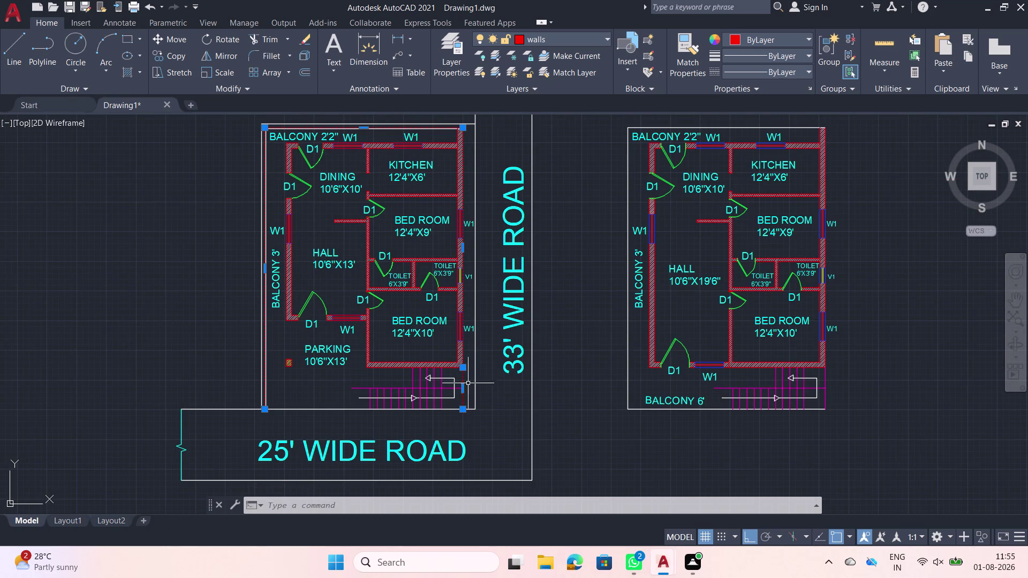
key(Escape)
scroll(up, 3)
Explode the stair-side line with EX.
click(457, 384)
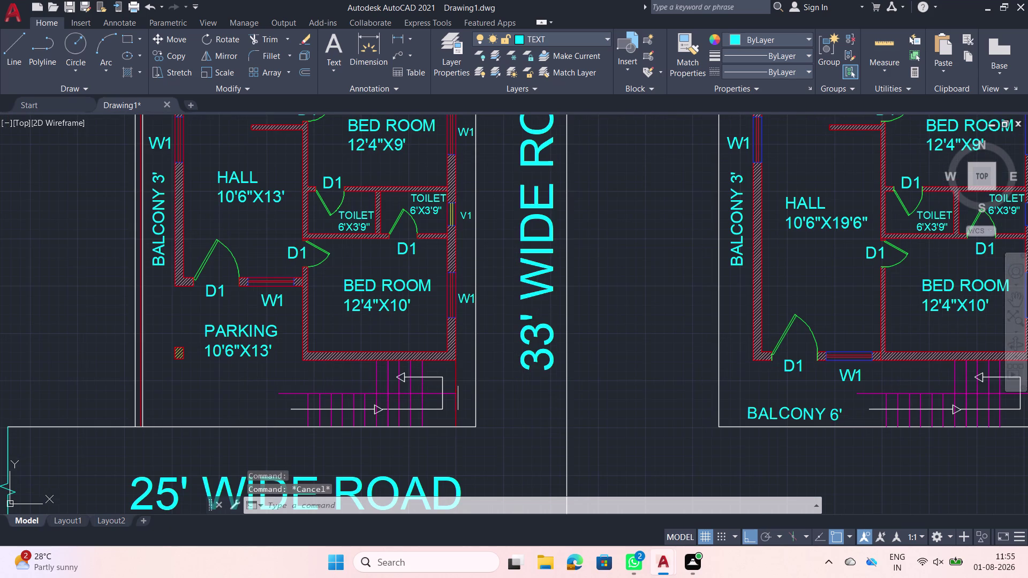
click(447, 382)
text(E)
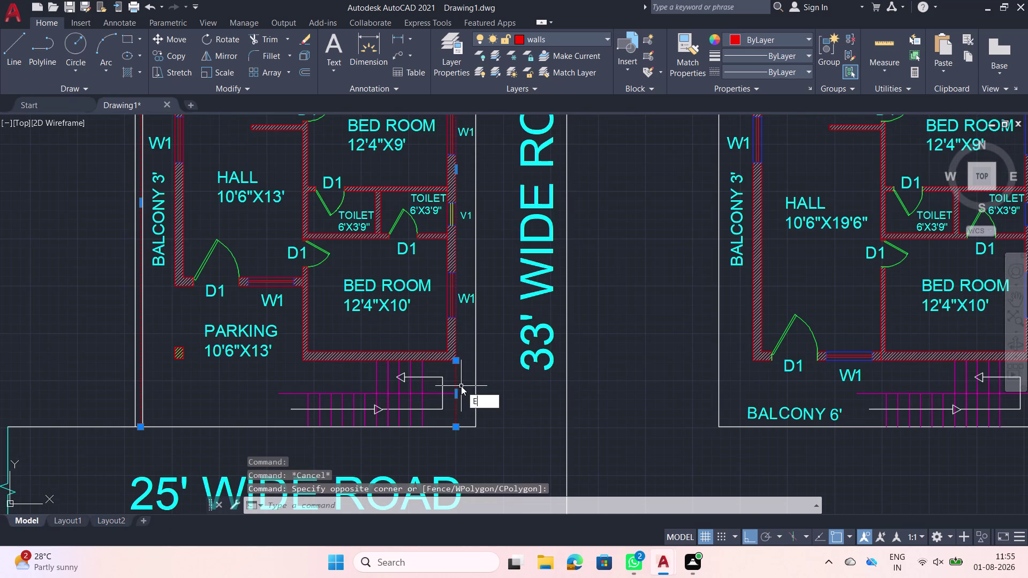
text(X)
click(507, 431)
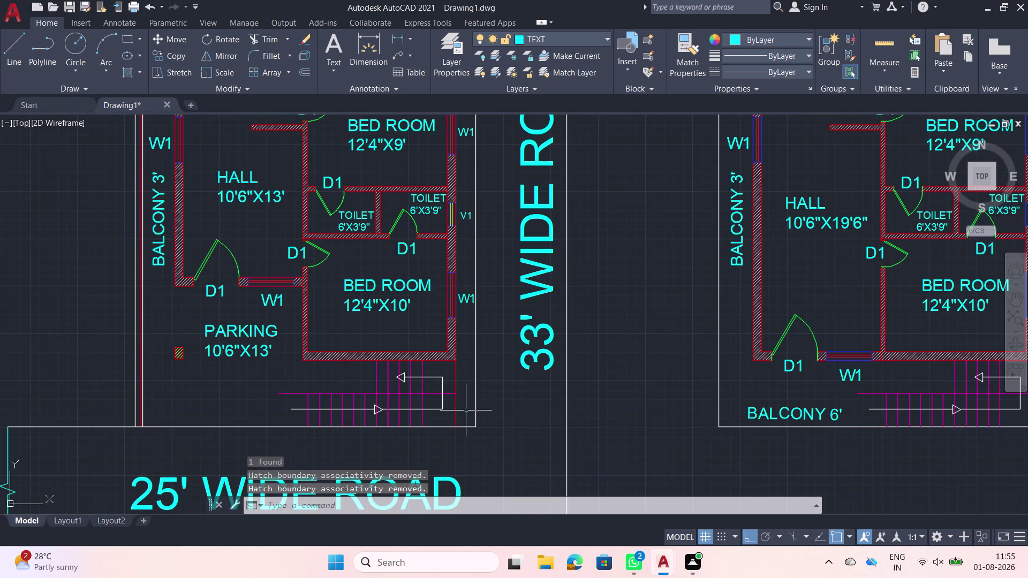
Move the stair-side line back onto the steps layer.
click(457, 391)
click(454, 389)
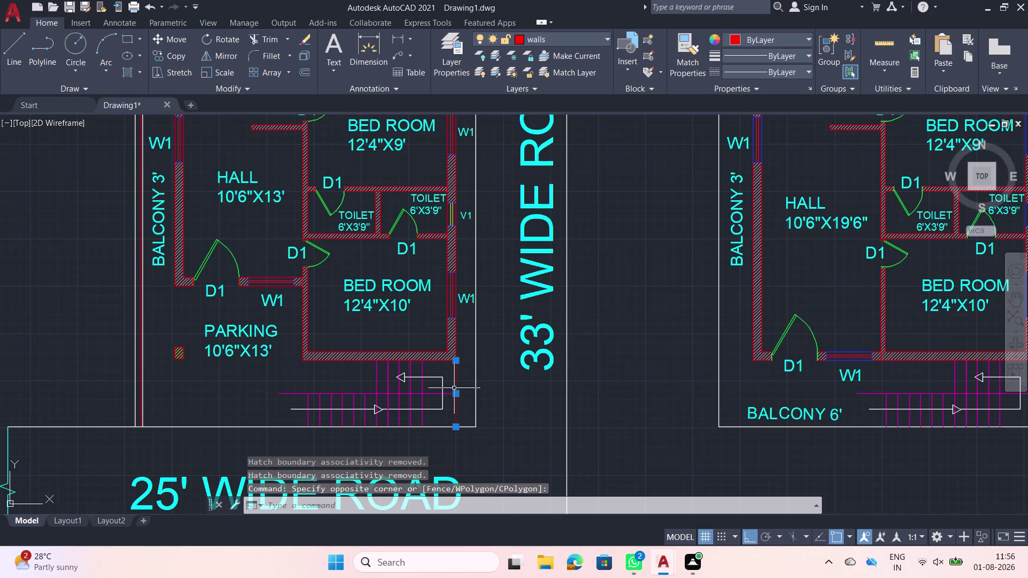
click(558, 41)
click(534, 119)
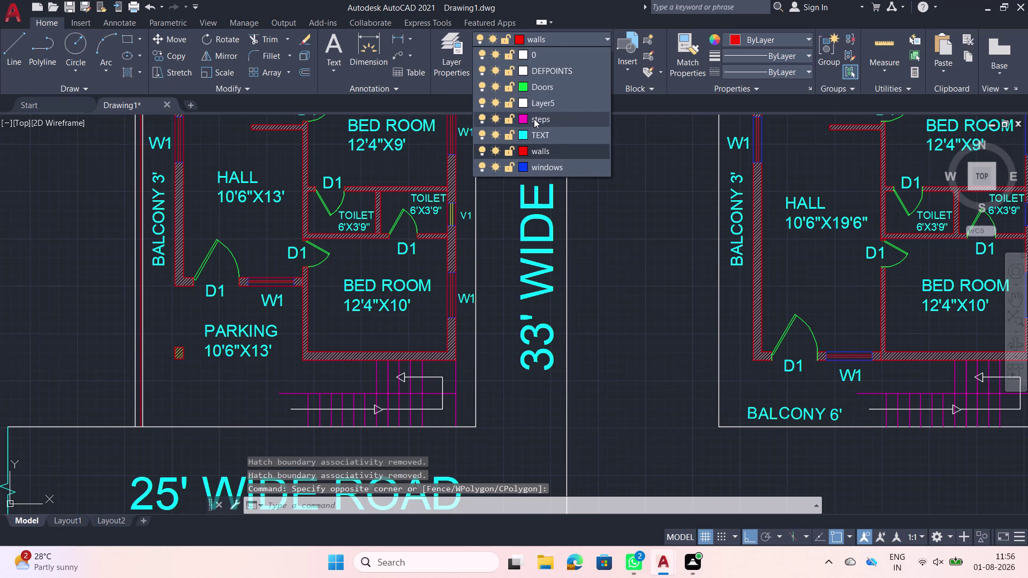
scroll(down, 3)
middle_drag(865, 372, 760, 357)
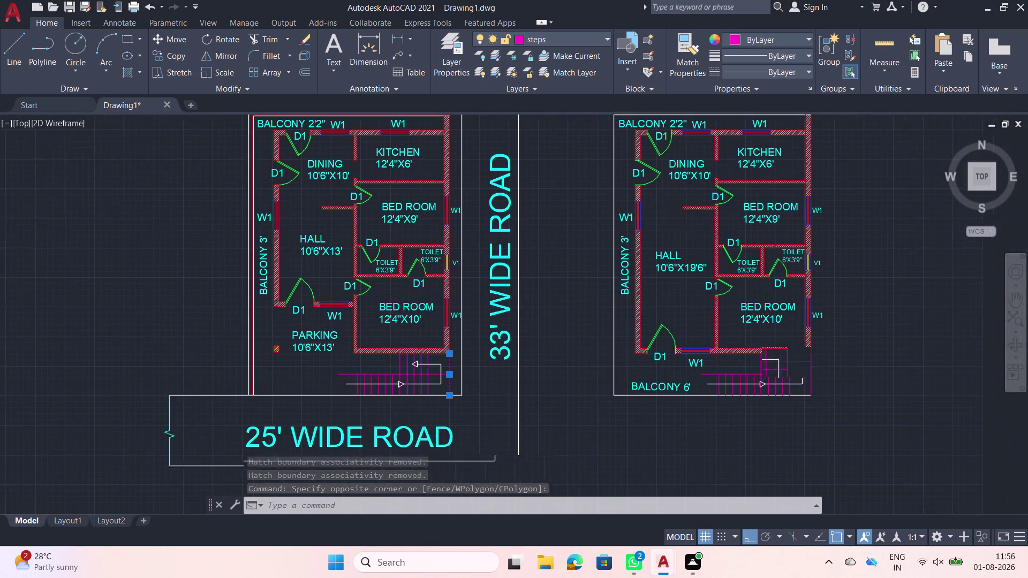
middle_drag(760, 357, 637, 336)
scroll(up, 3)
Check the right plan's stair-side line, then return to the left staircase.
click(652, 338)
click(640, 338)
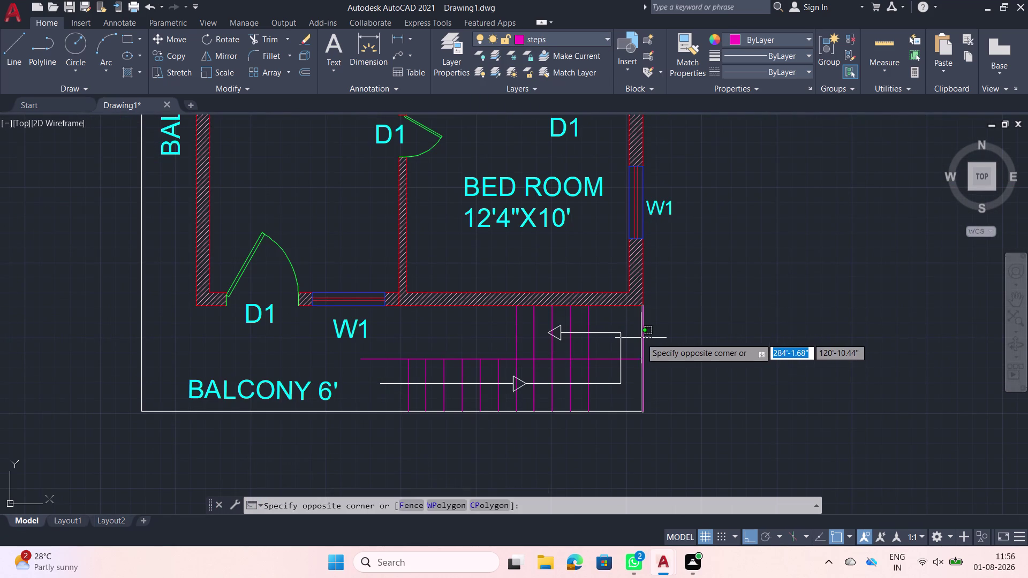
key(Escape)
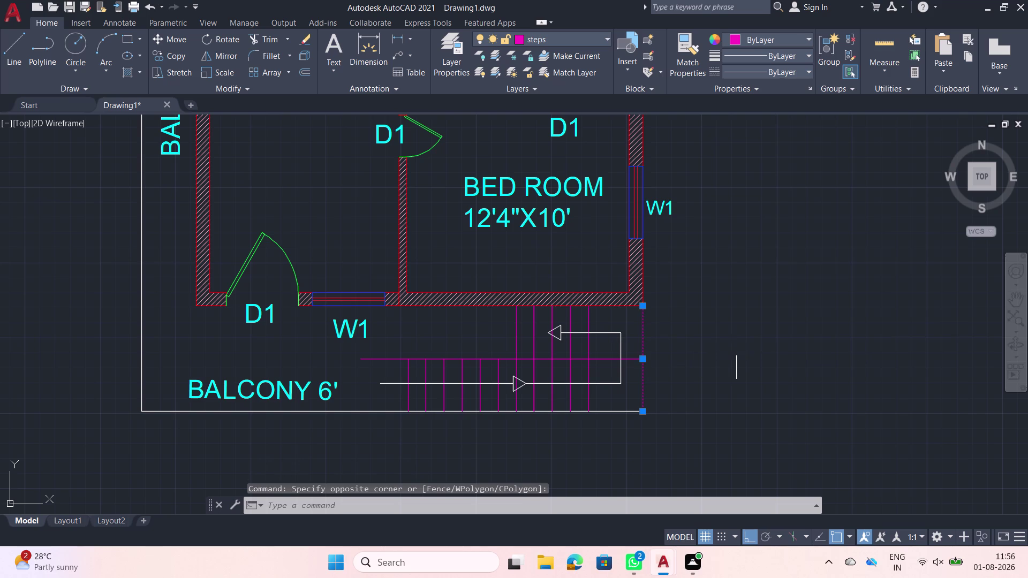
scroll(down, 3)
middle_drag(589, 347, 676, 347)
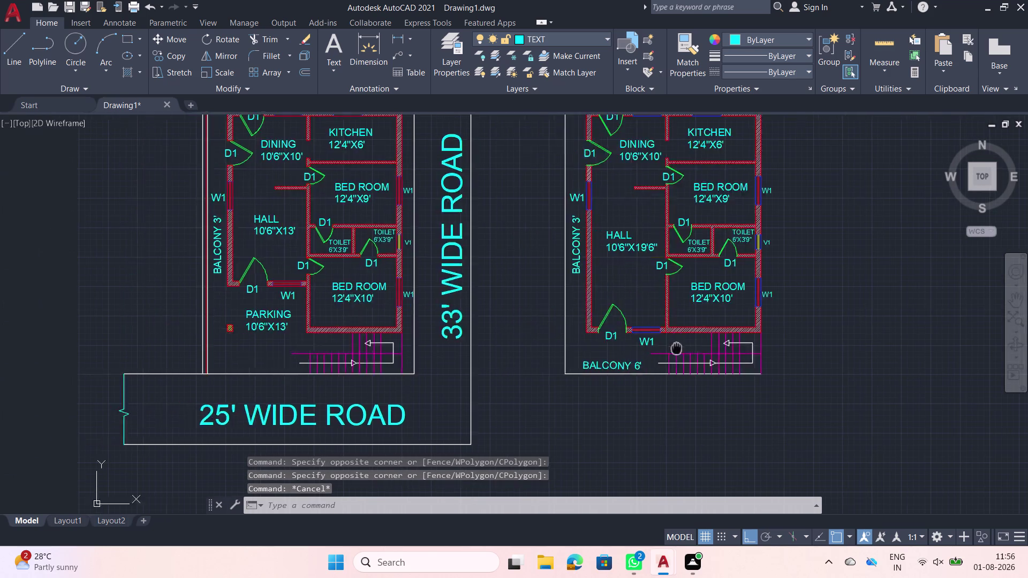
middle_drag(676, 347, 809, 349)
scroll(up, 3)
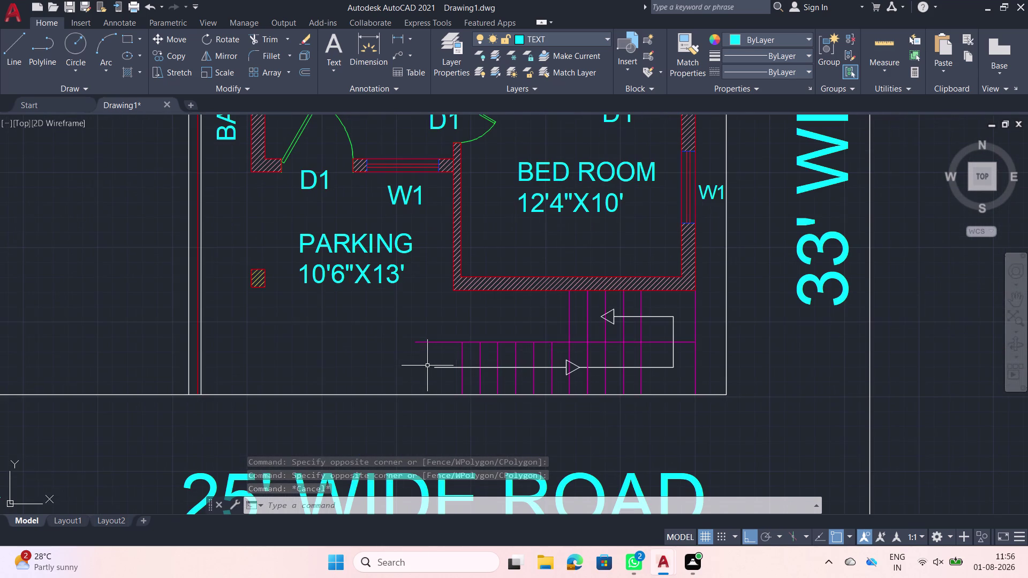
Copy the D1 tag near the parking area further down the drawing.
click(303, 174)
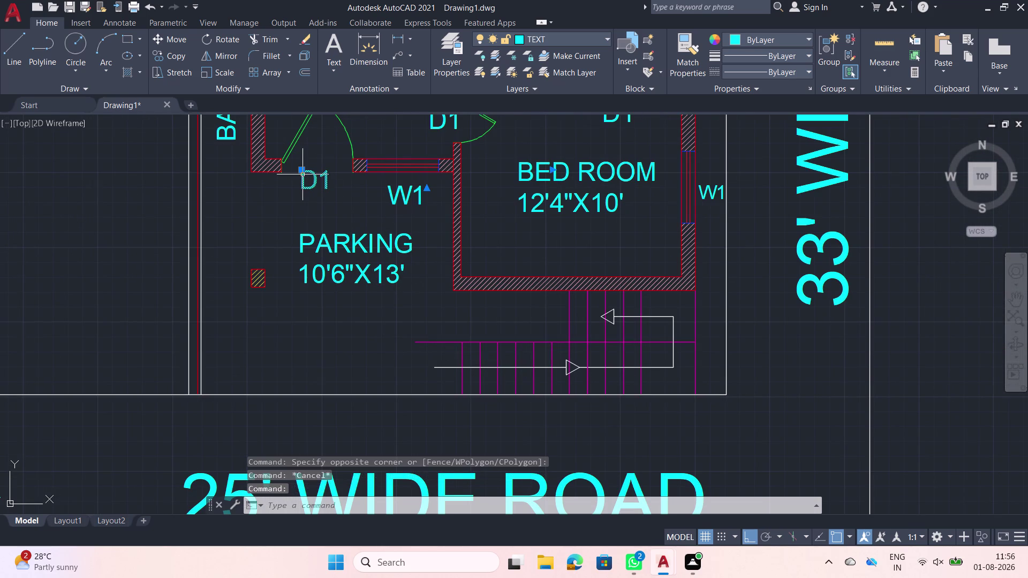
text(CO)
key(space)
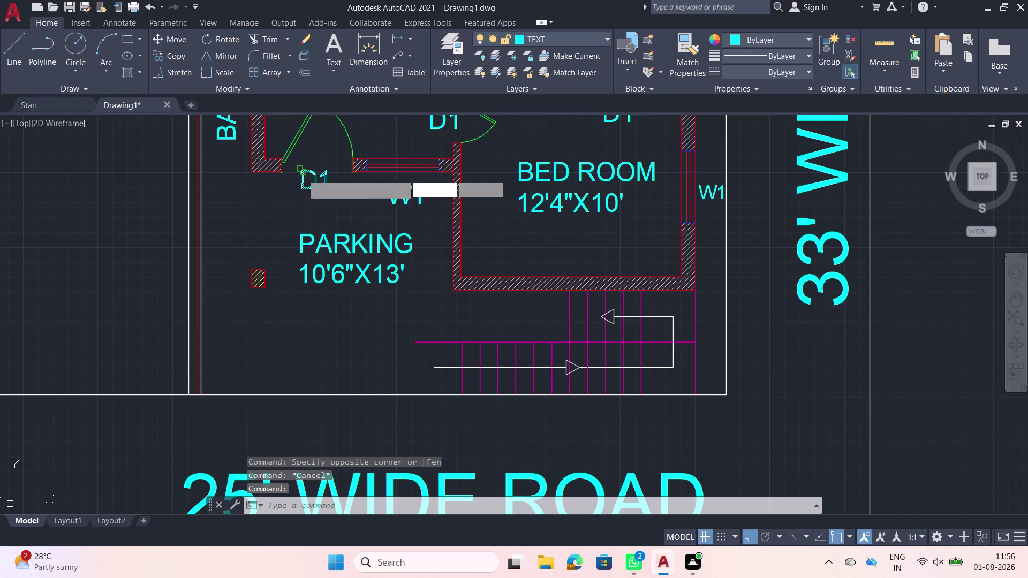
click(302, 174)
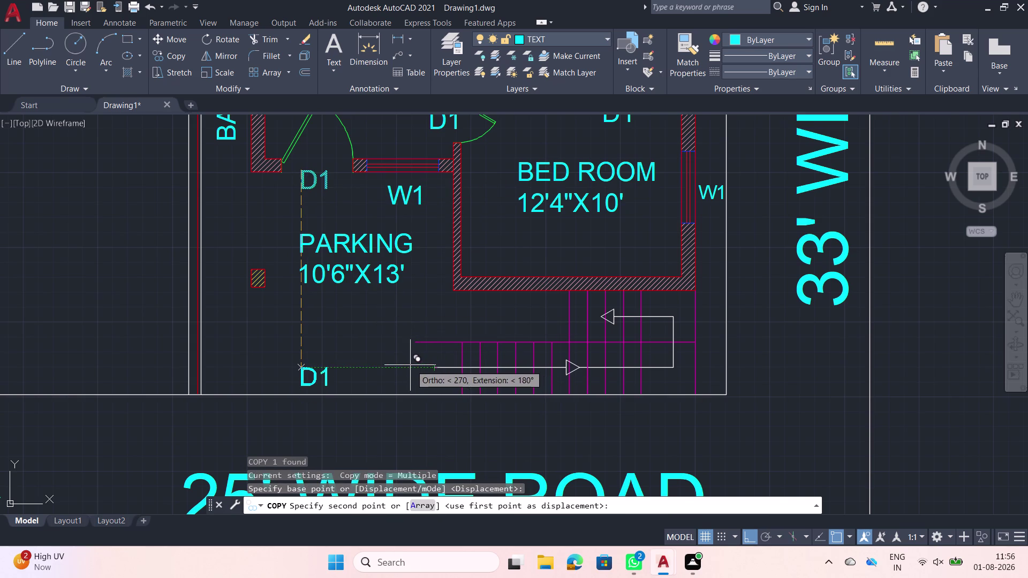
click(410, 365)
key(Escape)
Move the copied D1 tag to the start of the left staircase.
click(334, 377)
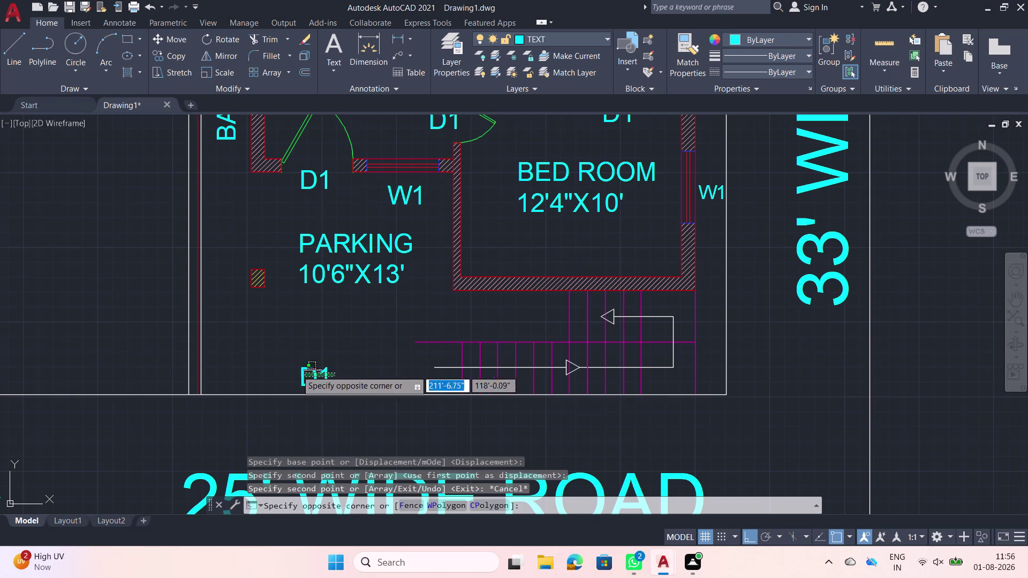
click(283, 366)
text(M)
key(space)
click(296, 366)
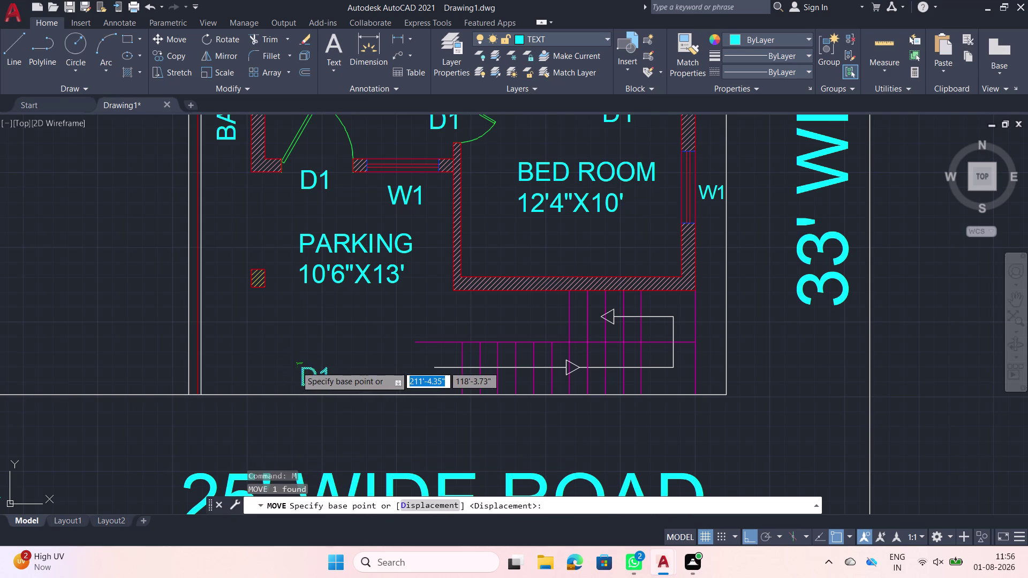
click(394, 353)
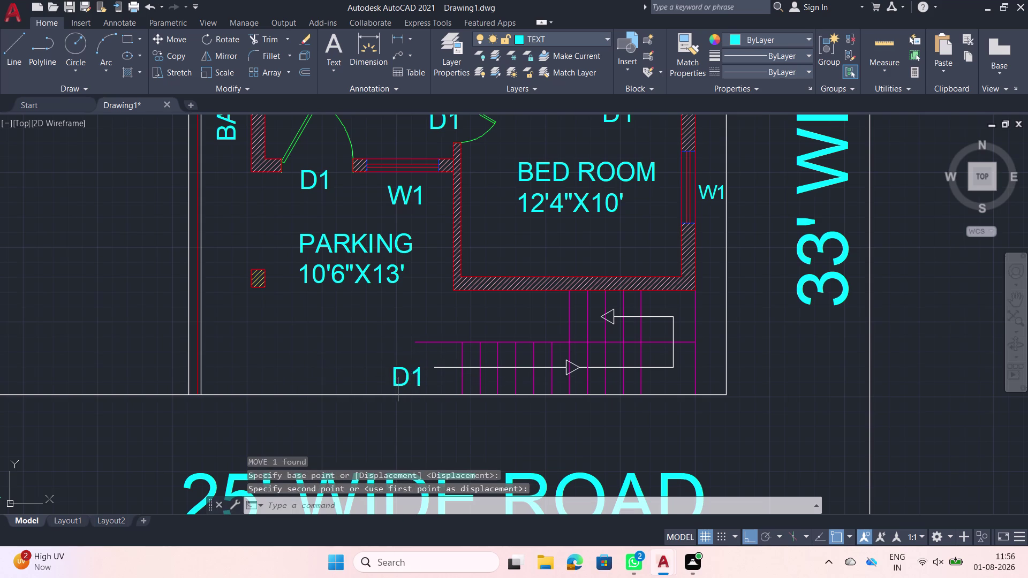
Retype the copied tag as UP, then discard that first edit.
double_click(404, 375)
key(Delete)
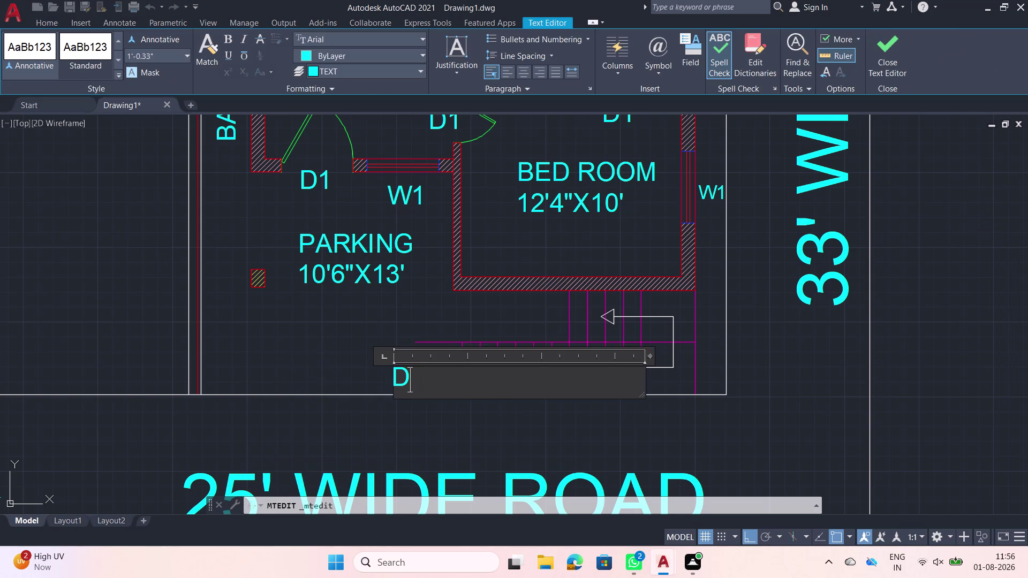
key(BackSpace)
text(UP)
key(Escape)
click(586, 279)
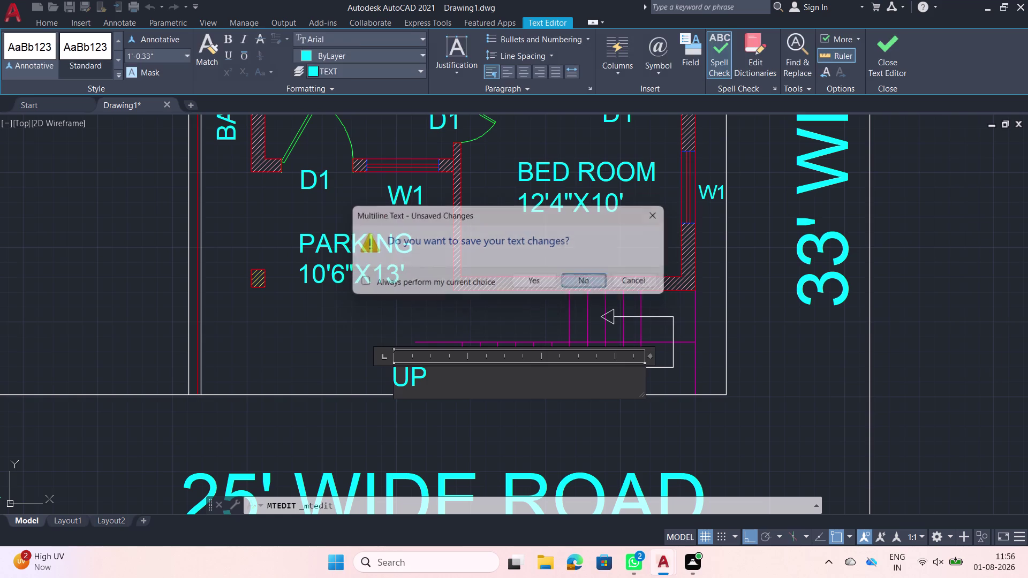
double_click(406, 370)
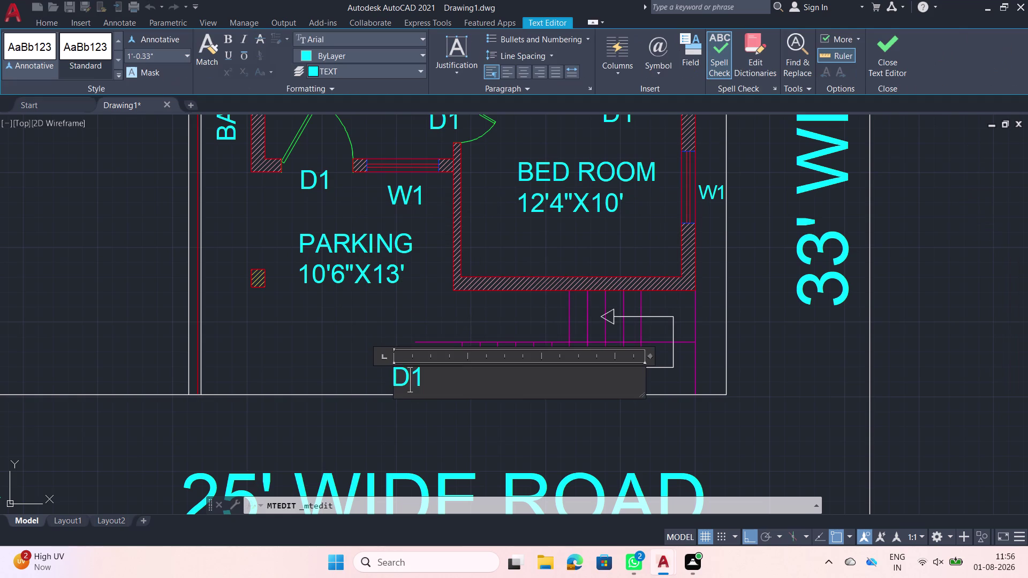
Replace the D1 text with UP and close the editor.
click(428, 373)
key(BackSpace)
key(BackSpace)
text(UP)
click(422, 305)
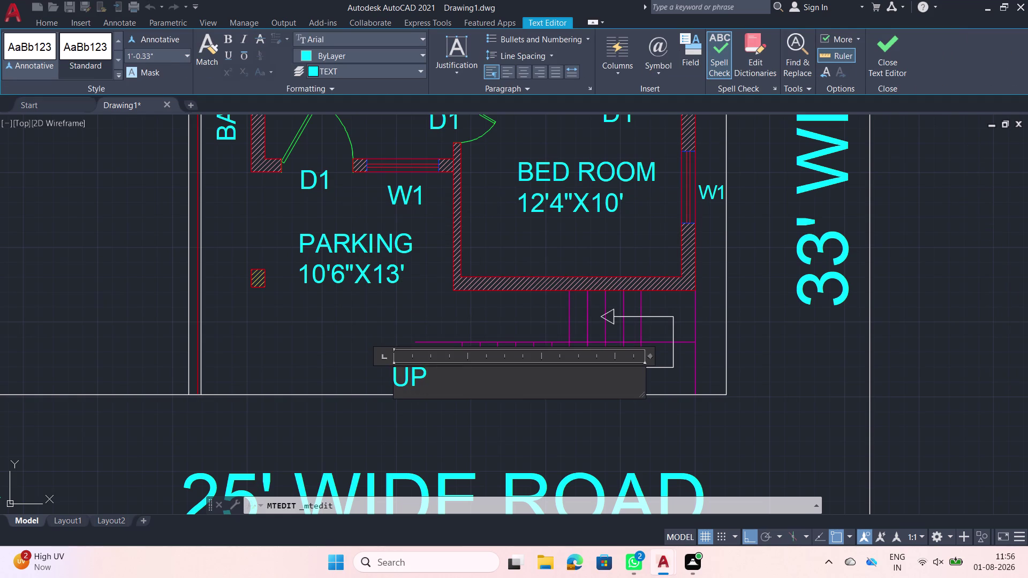
click(410, 377)
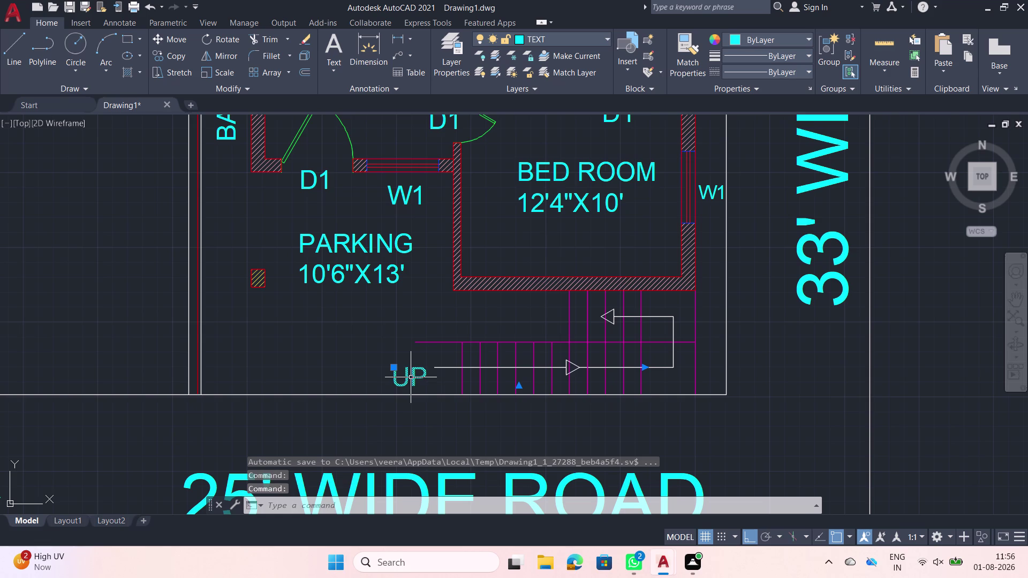
Copy the UP label from the left staircase into the right-hand plan.
text(CO)
key(space)
click(411, 377)
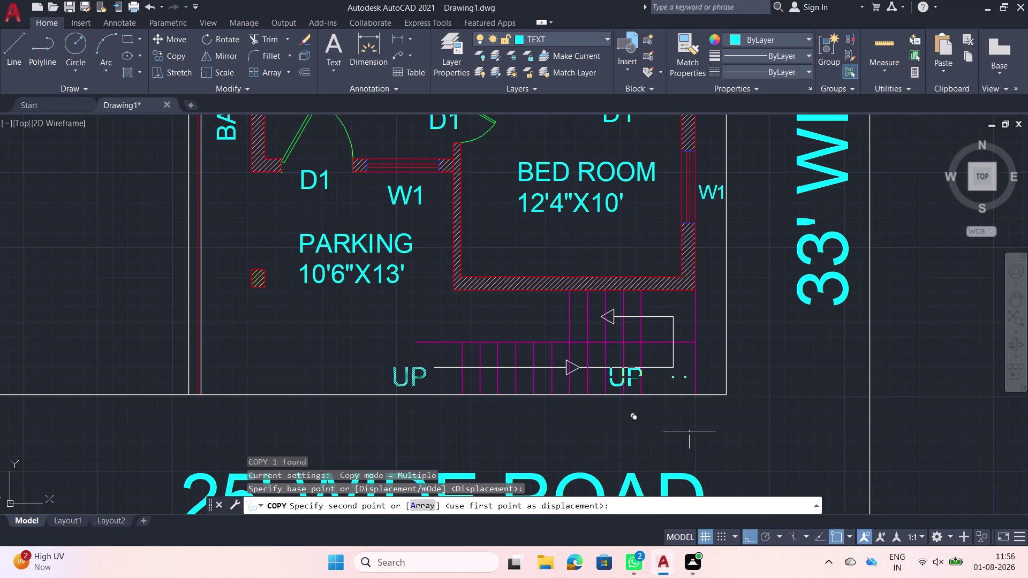
middle_drag(889, 403, 485, 387)
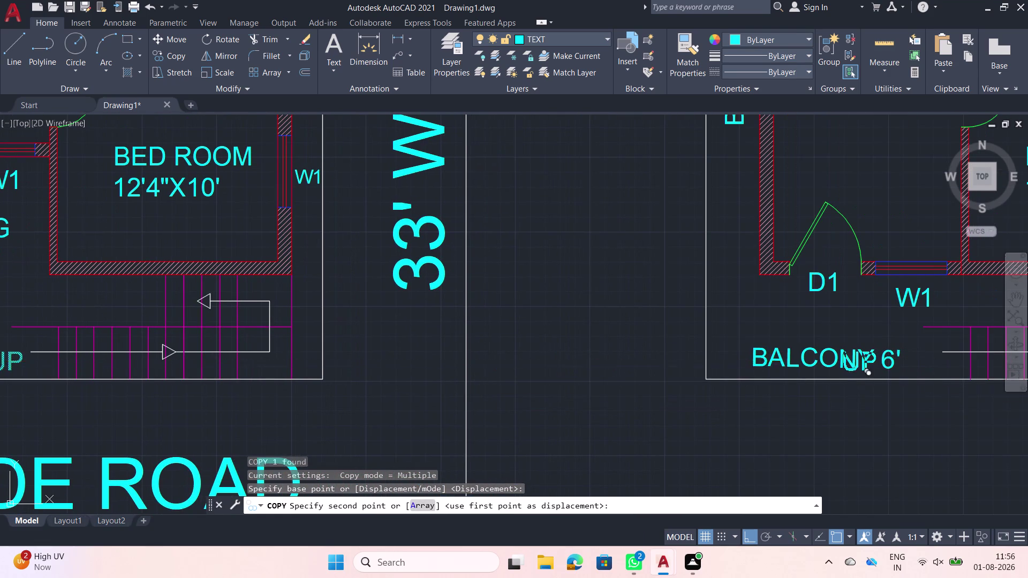
middle_drag(895, 370, 645, 365)
scroll(up, 3)
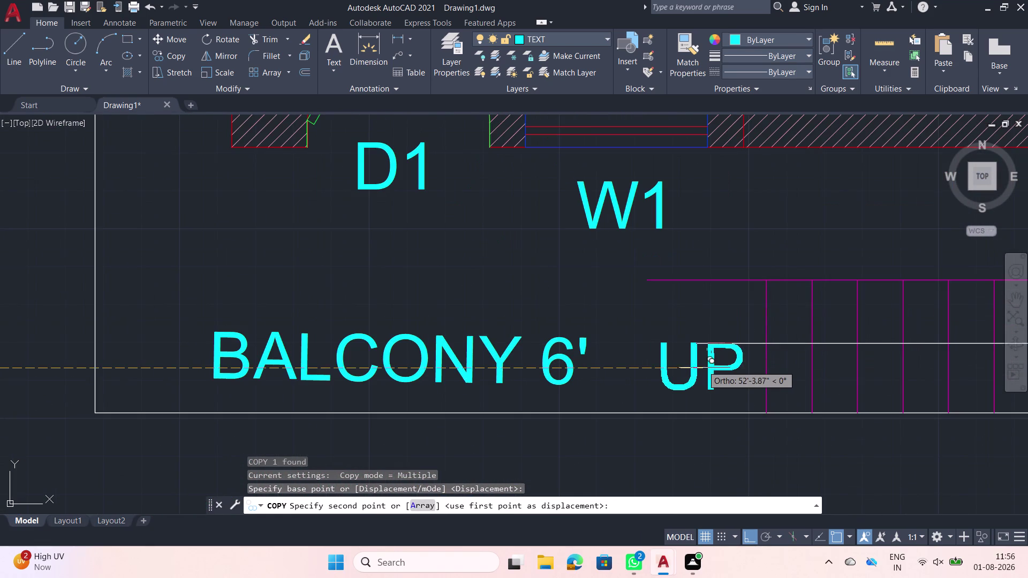
click(709, 369)
scroll(down, 3)
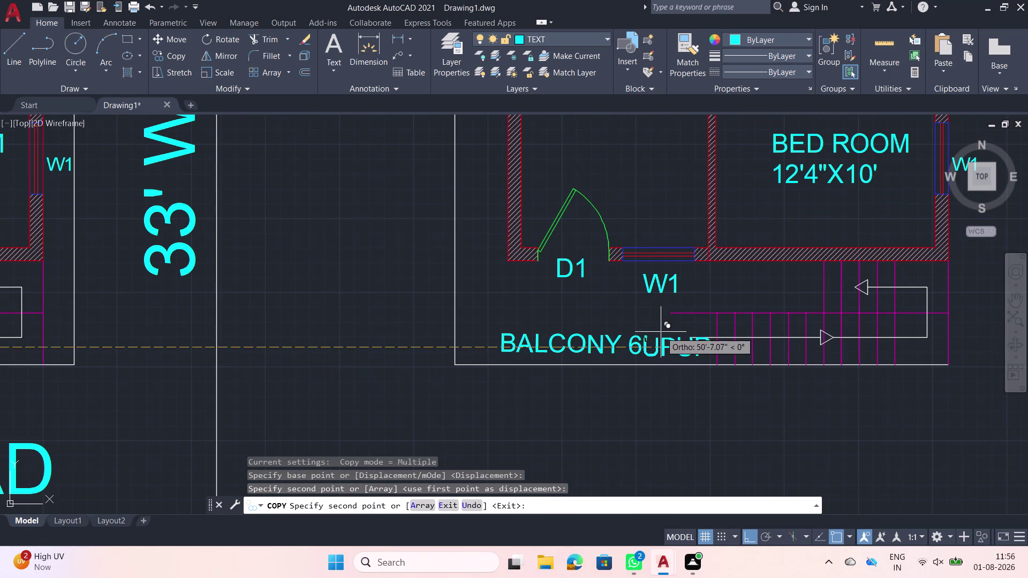
key(Escape)
Zoom out over both plans and start copying the 25' WIDE ROAD label.
scroll(down, 3)
middle_drag(492, 313, 636, 386)
scroll(down, 3)
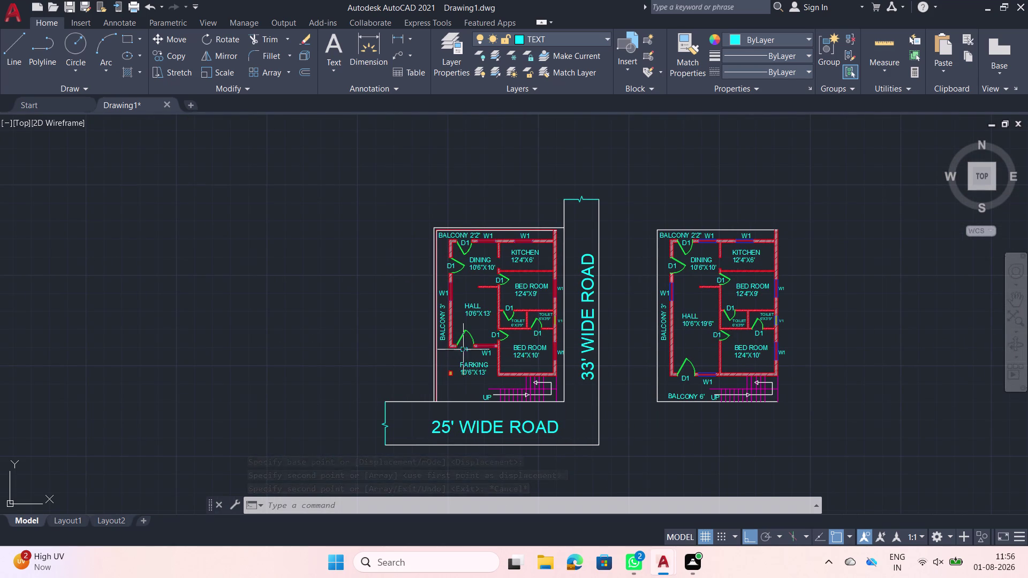
middle_drag(563, 424, 538, 341)
scroll(up, 3)
middle_drag(485, 347, 490, 336)
scroll(down, 3)
click(474, 337)
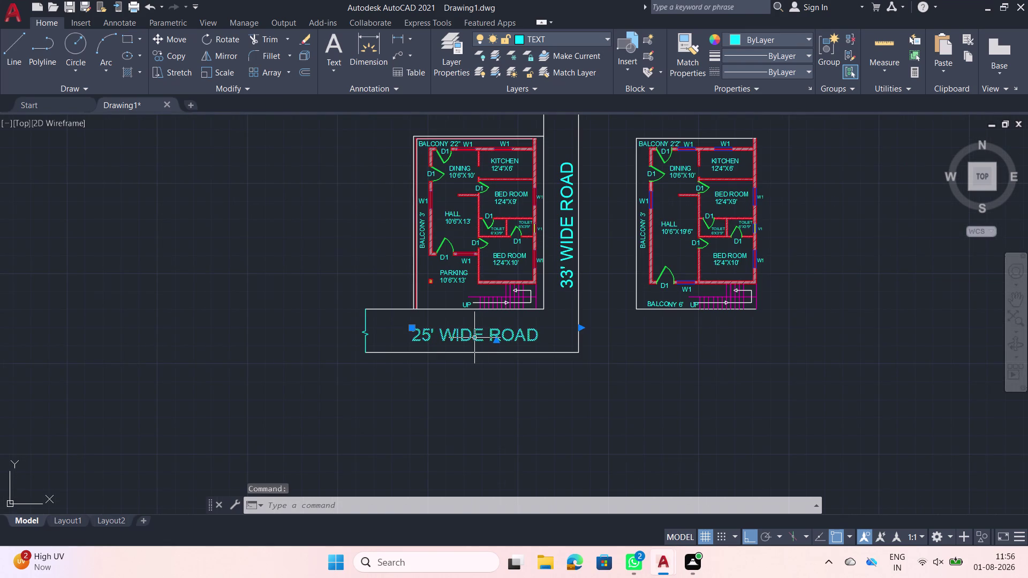
text(CO)
key(space)
Copy the road label to below the left plan and under the right plan.
click(475, 337)
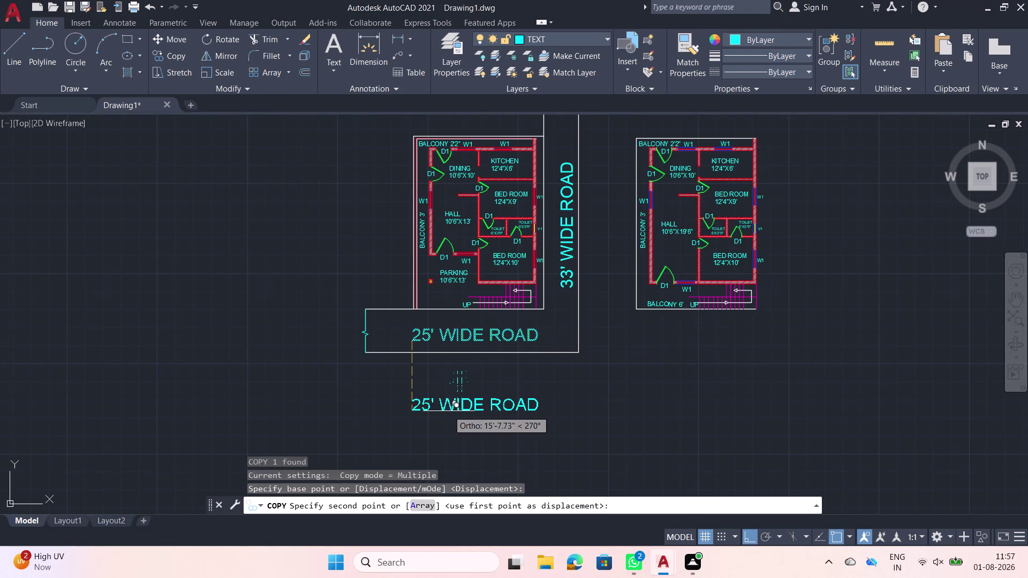
click(459, 396)
click(628, 367)
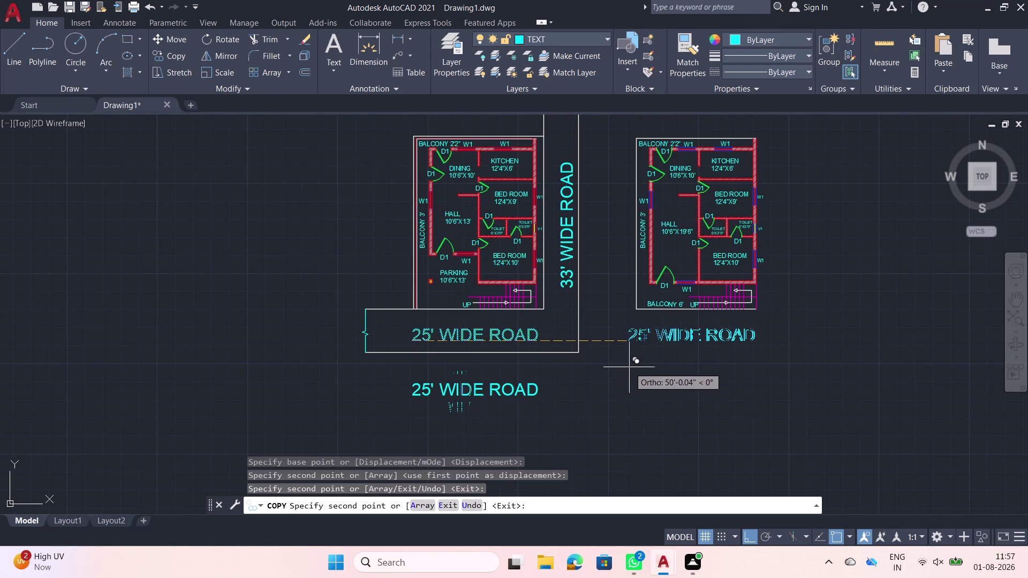
key(Escape)
Retype the lower copied road label as GROUND FLOOR PLAN.
double_click(459, 387)
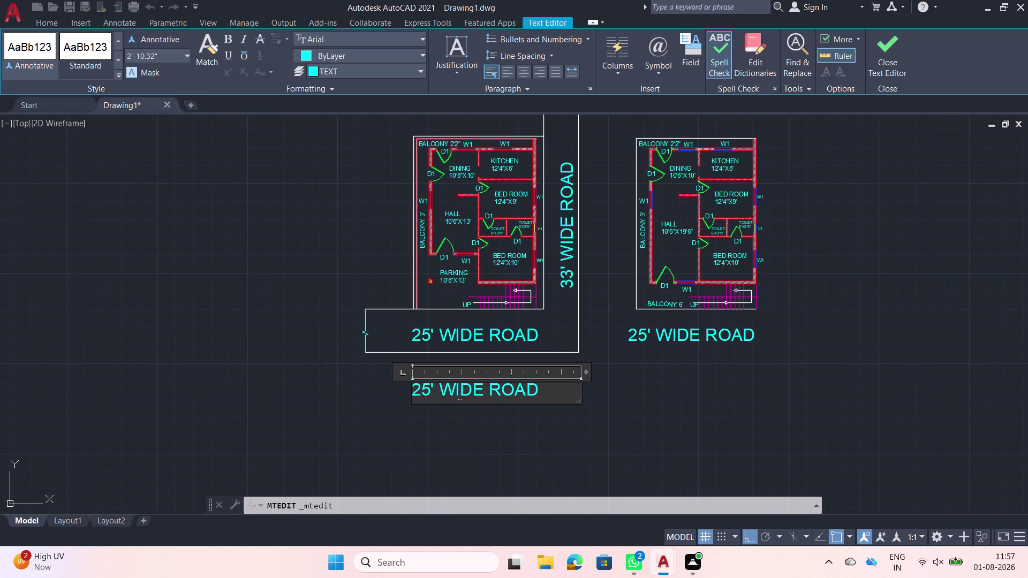
drag(553, 392, 401, 382)
text(GR)
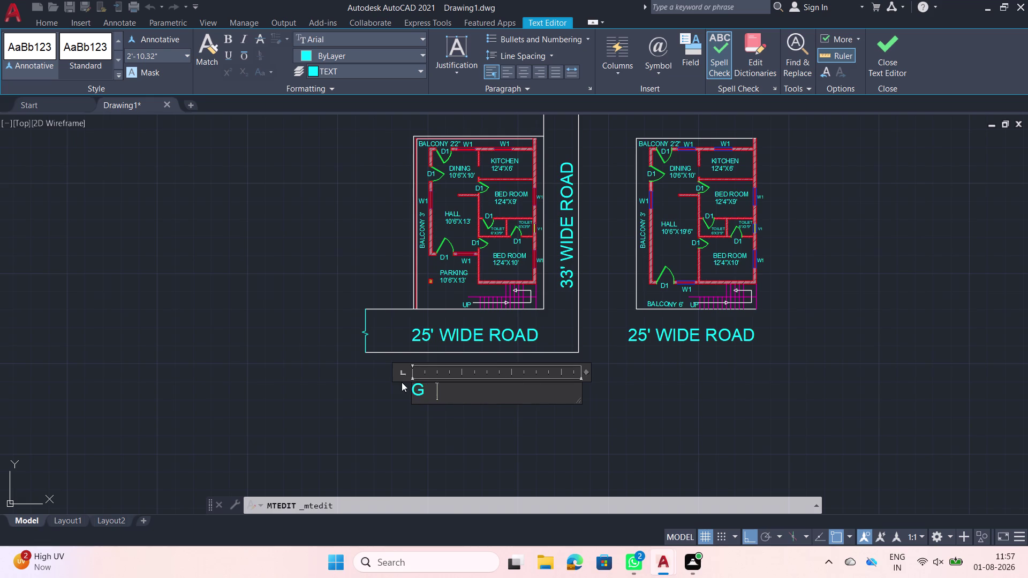
text(OUNF)
key(BackSpace)
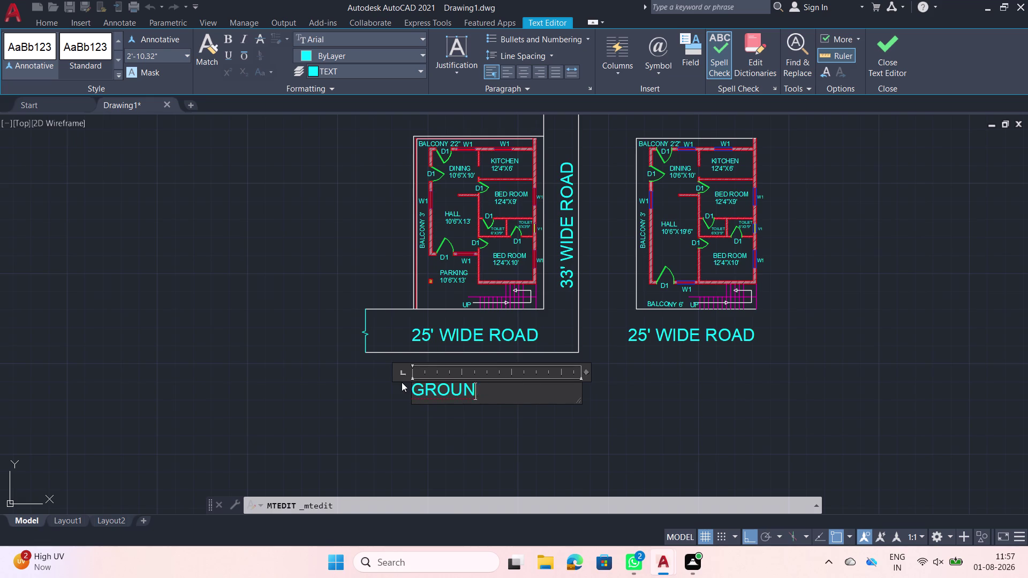
text(D)
key(space)
key(f)
text(LOOR P)
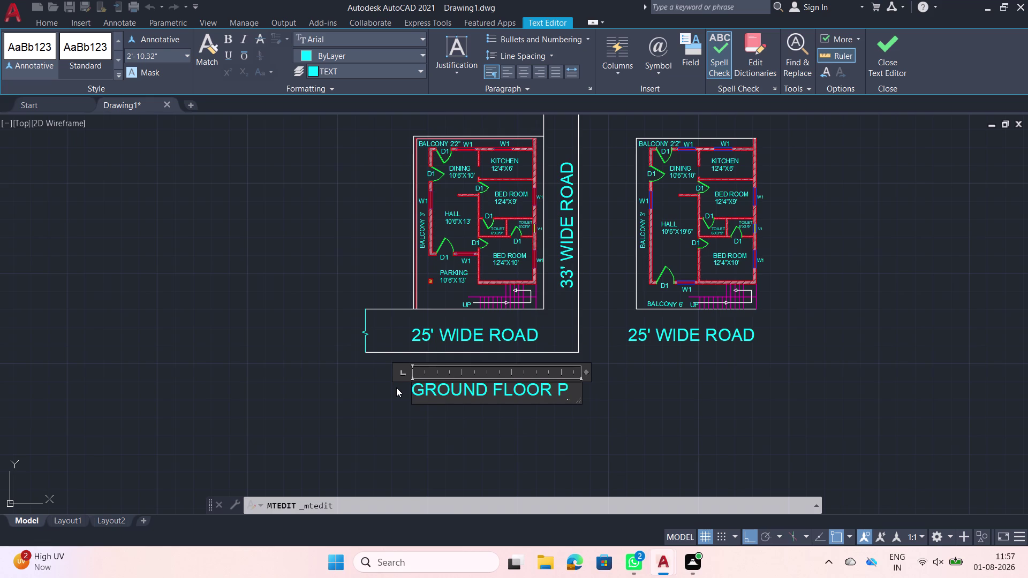
key(equal)
key(BackSpace)
text(LAN)
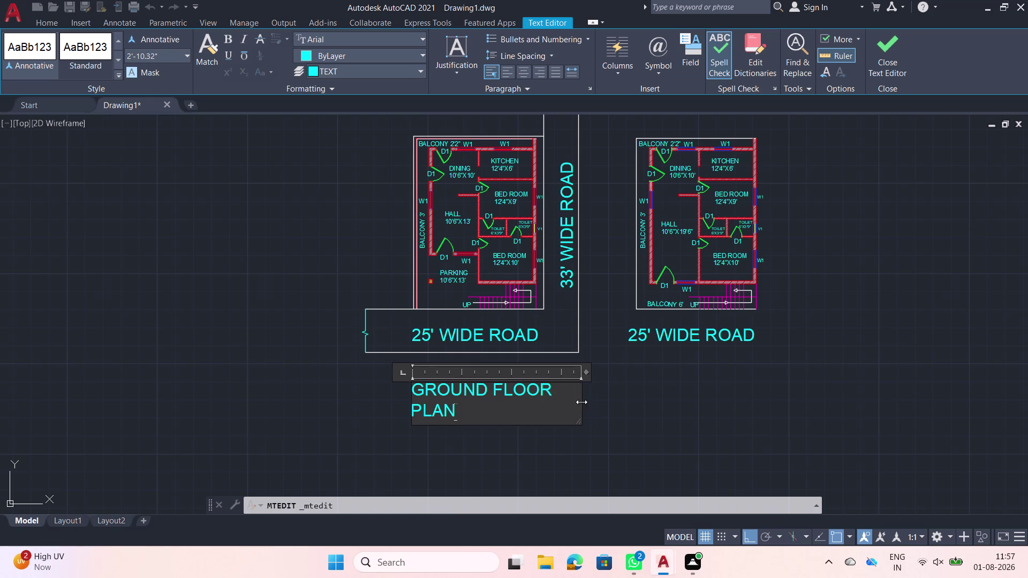
Widen the GROUND FLOOR PLAN text box so the title fits on one line.
drag(582, 401, 596, 401)
double_click(529, 391)
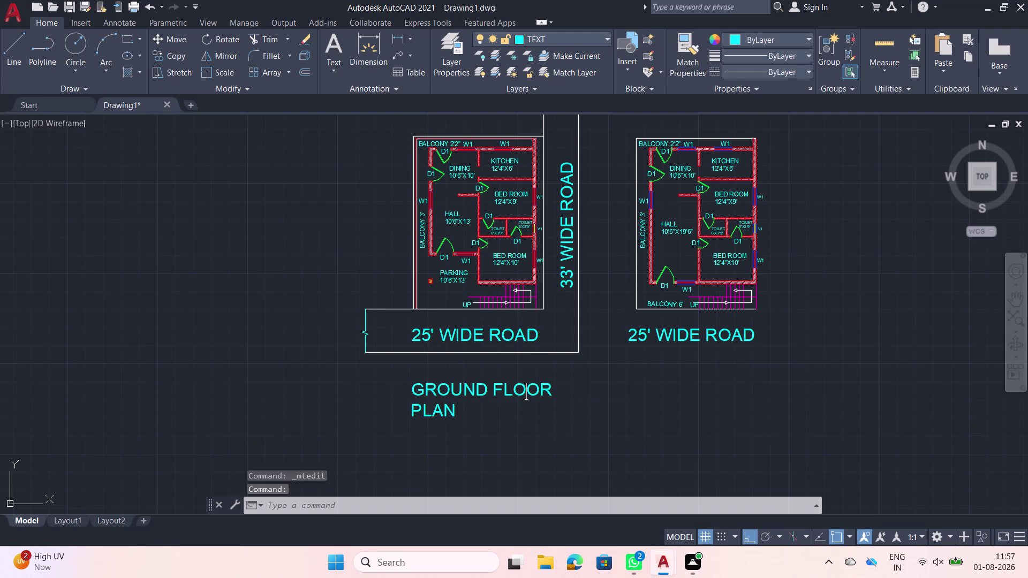
drag(581, 396, 611, 393)
click(544, 433)
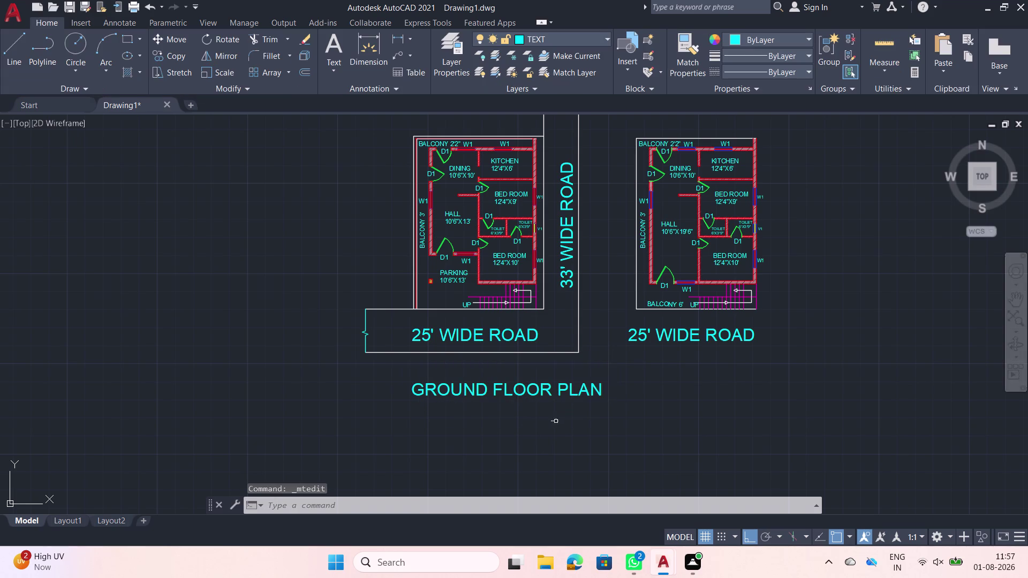
double_click(644, 342)
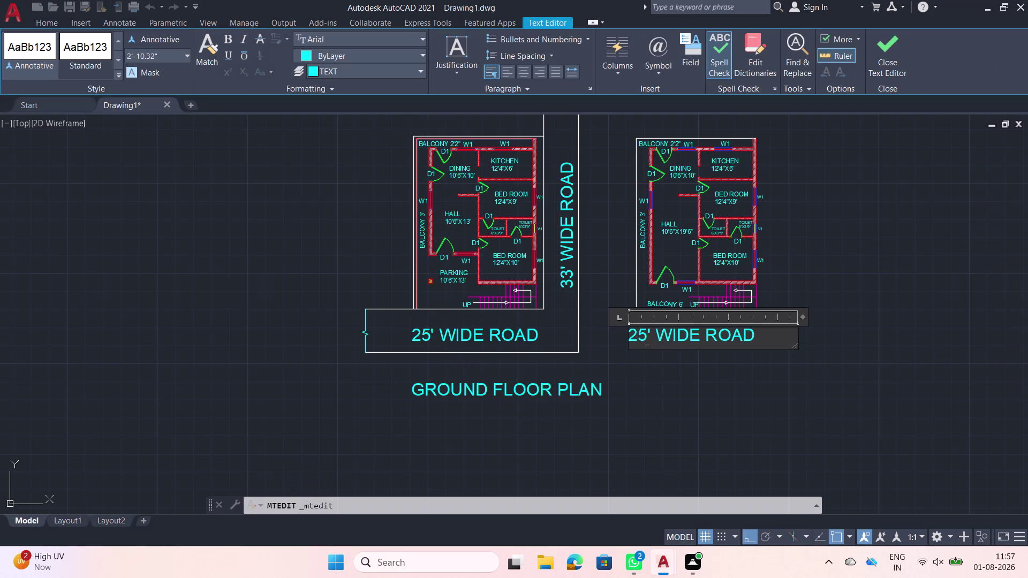
Clear the road text under the right plan and start the new label with FIRST.
key(BackSpace)
key(BackSpace)
key(BackSpace)
key(Delete)
key(Delete)
key(Delete)
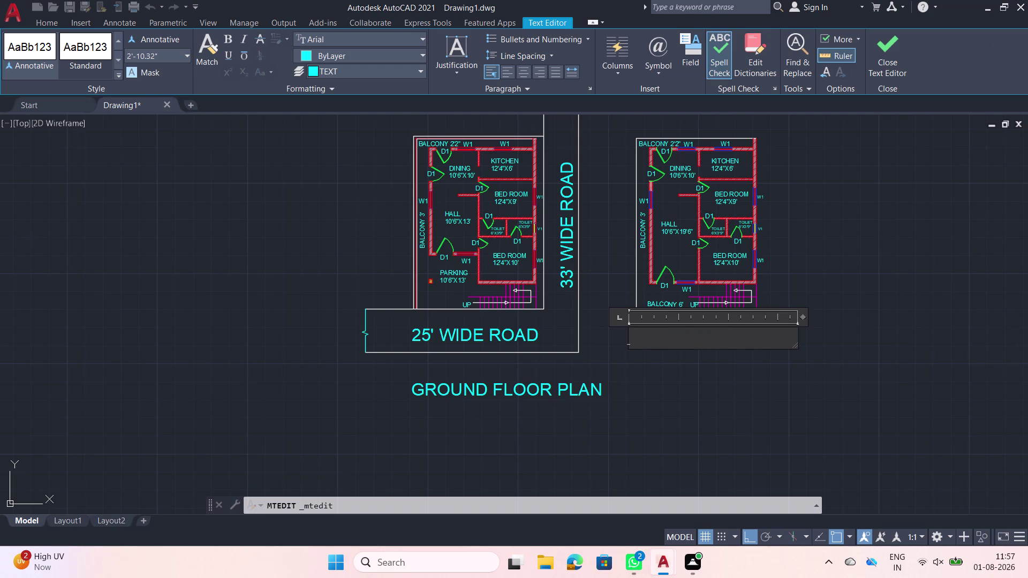
key(1)
text(ST)
key(BackSpace)
key(BackSpace)
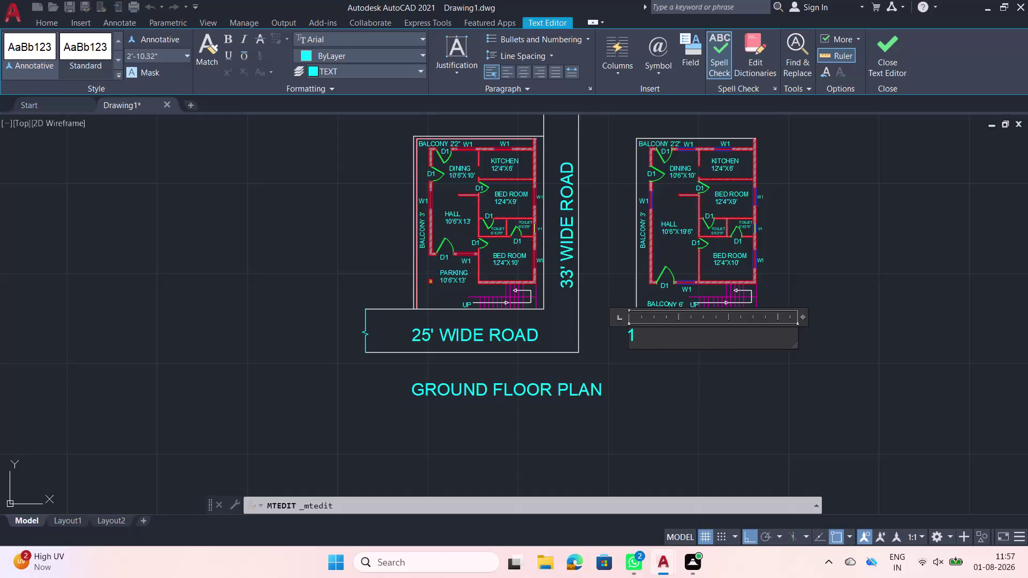
key(BackSpace)
text(FIR)
text(ST)
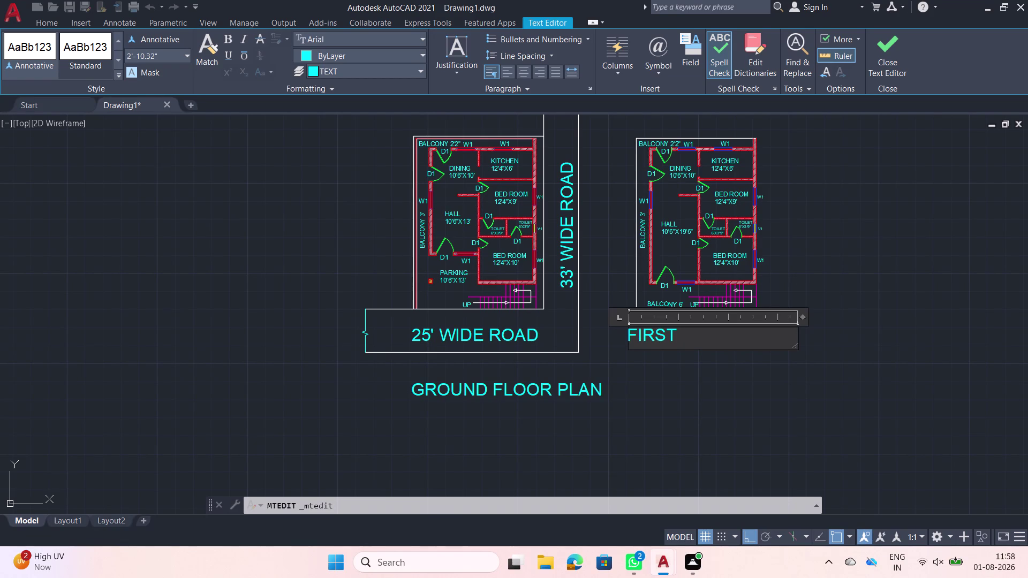
Finish the label as FIRST& SECOND FLOOR PLAN and close the editor.
text(& SEC)
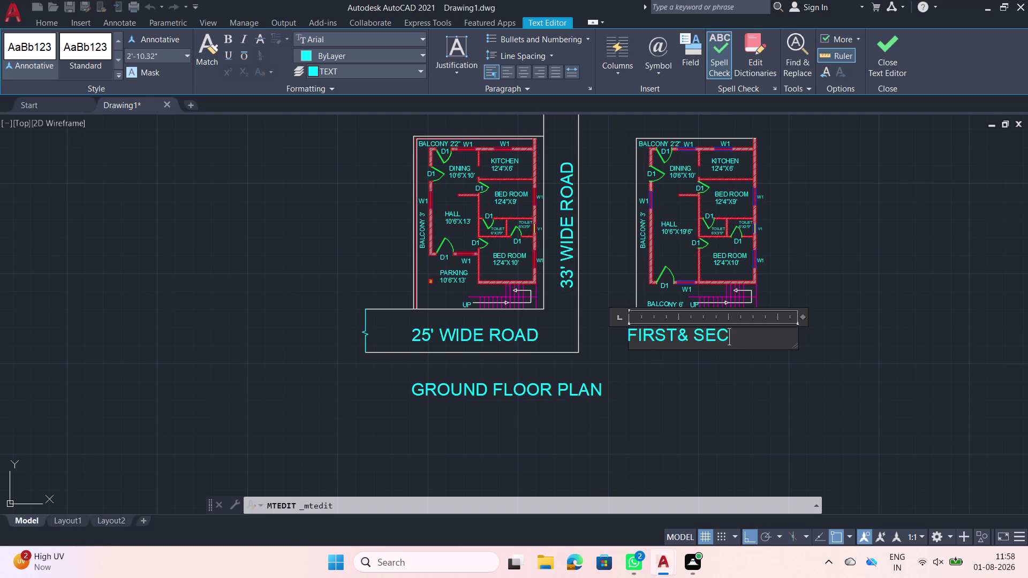
text(OND)
key(space)
text(F)
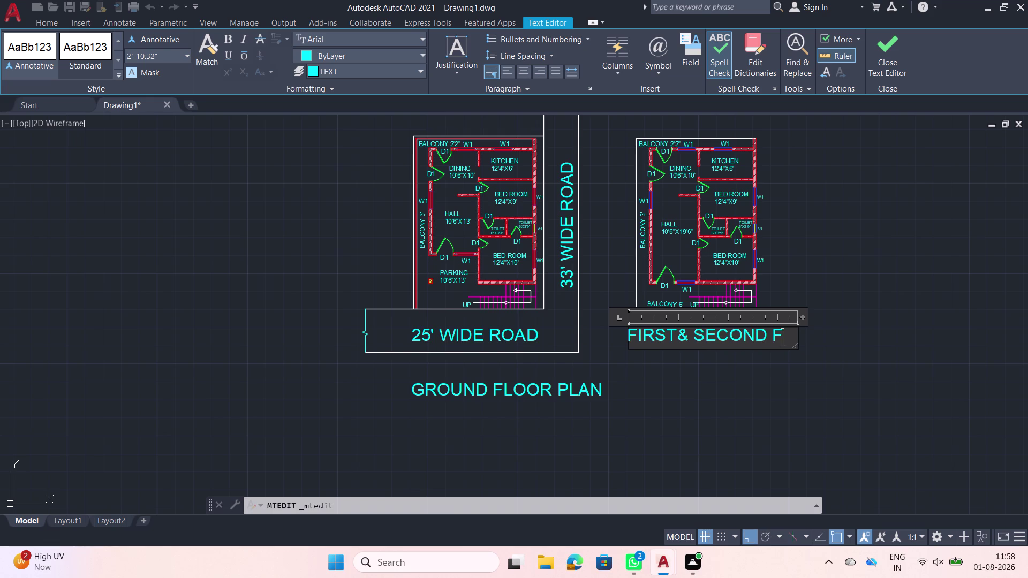
text(LOOR)
key(space)
text(P)
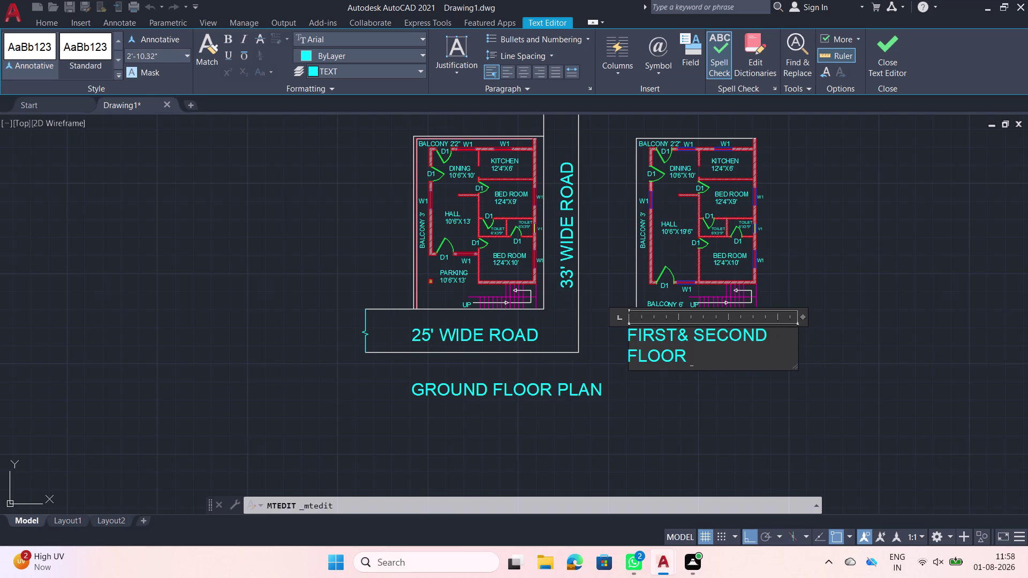
text(LAN)
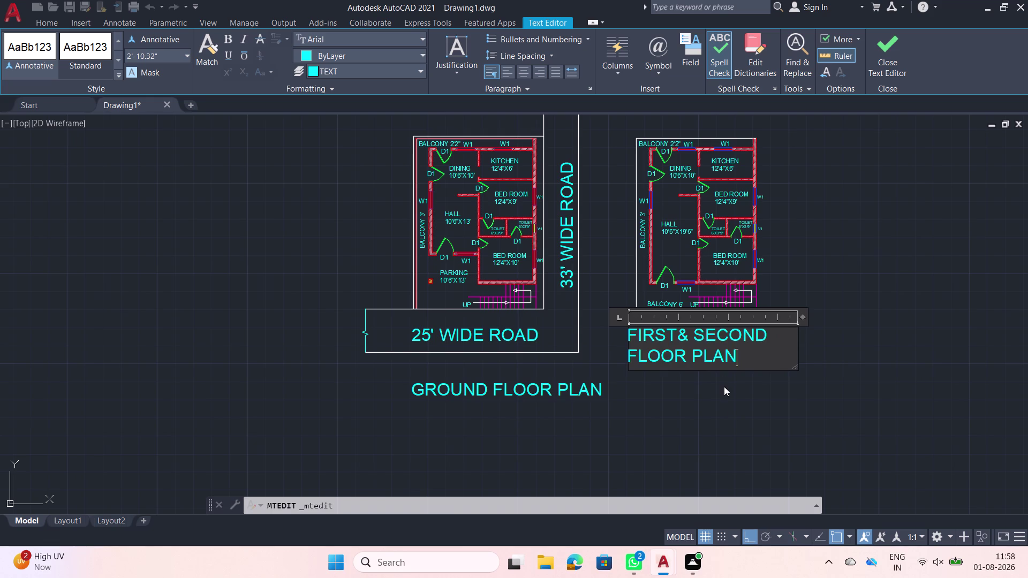
click(724, 386)
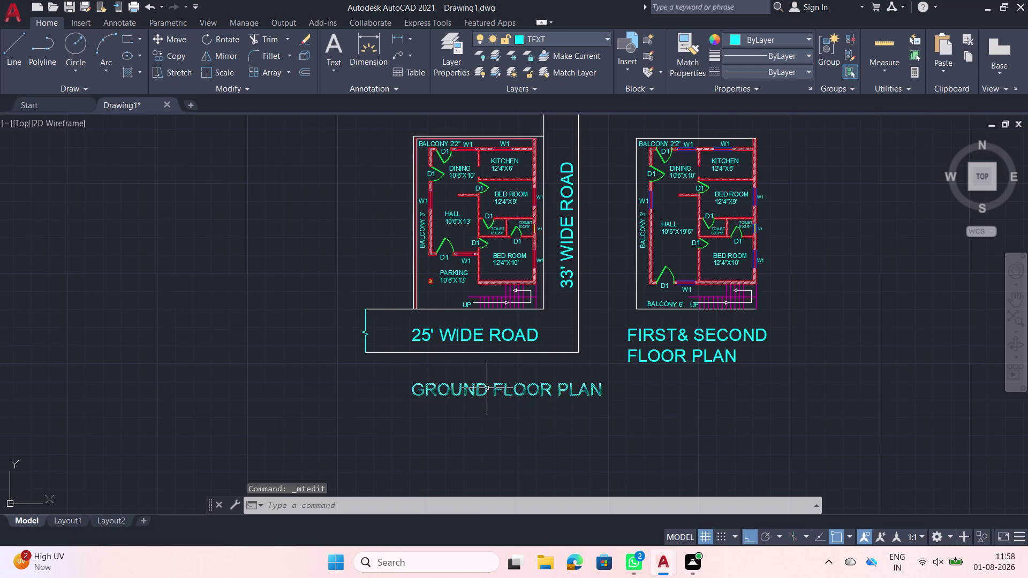
Move the GROUND FLOOR PLAN title slightly left under its plan.
click(486, 388)
text(M)
key(space)
click(486, 388)
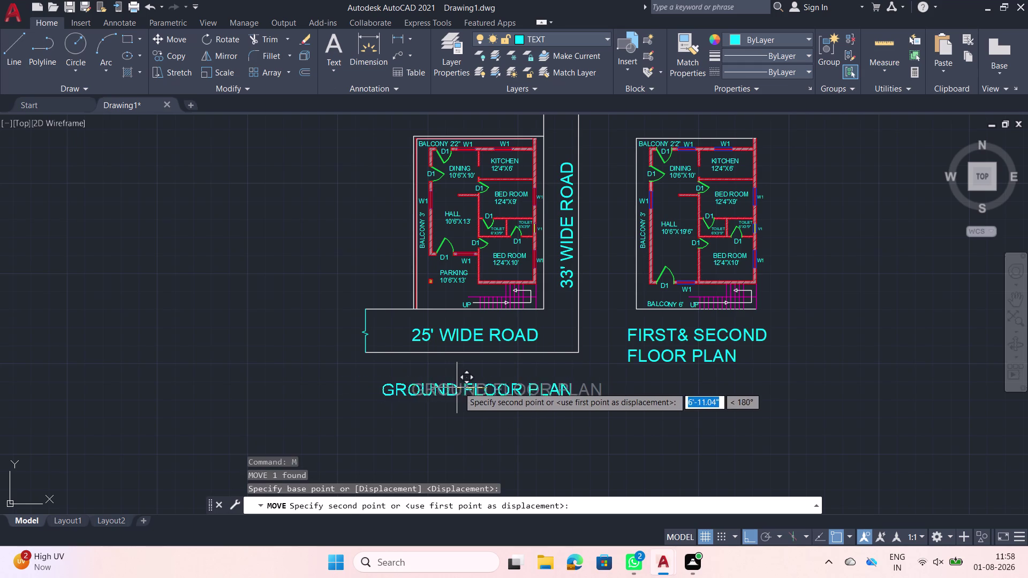
click(466, 382)
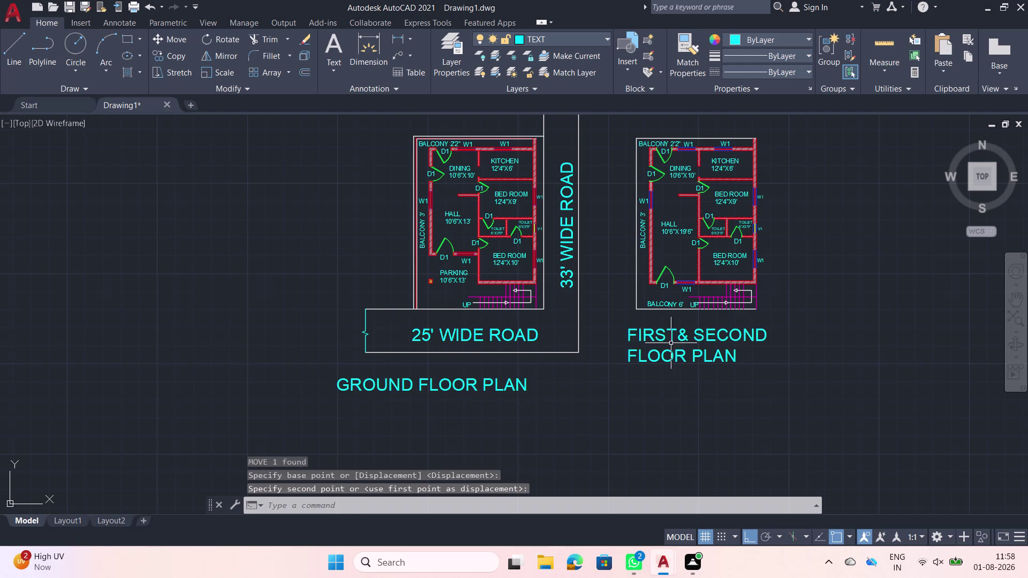
Nudge the FIRST& SECOND FLOOR PLAN title into position with two moves.
click(669, 338)
click(651, 334)
text(M)
key(space)
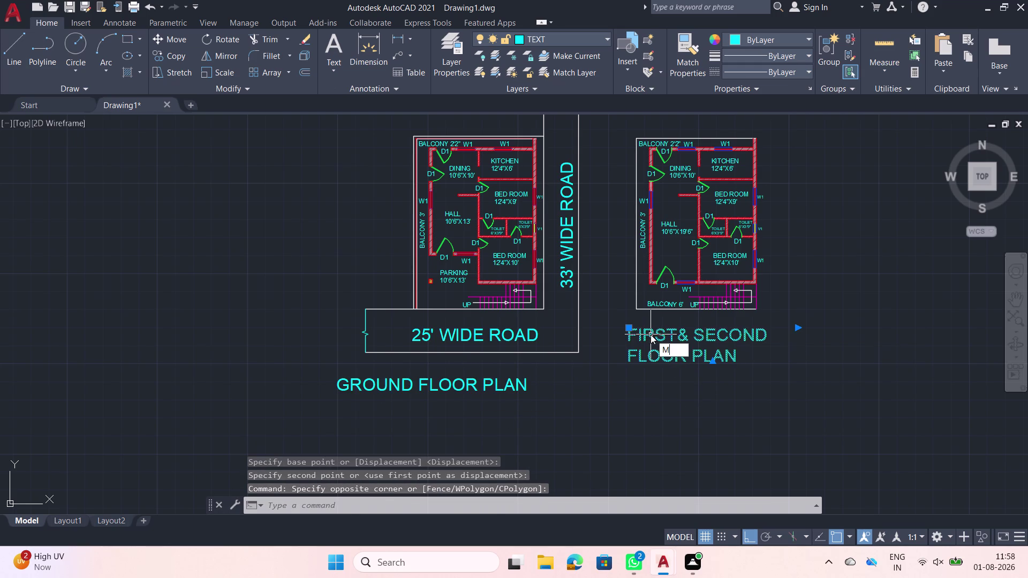
click(650, 334)
click(673, 332)
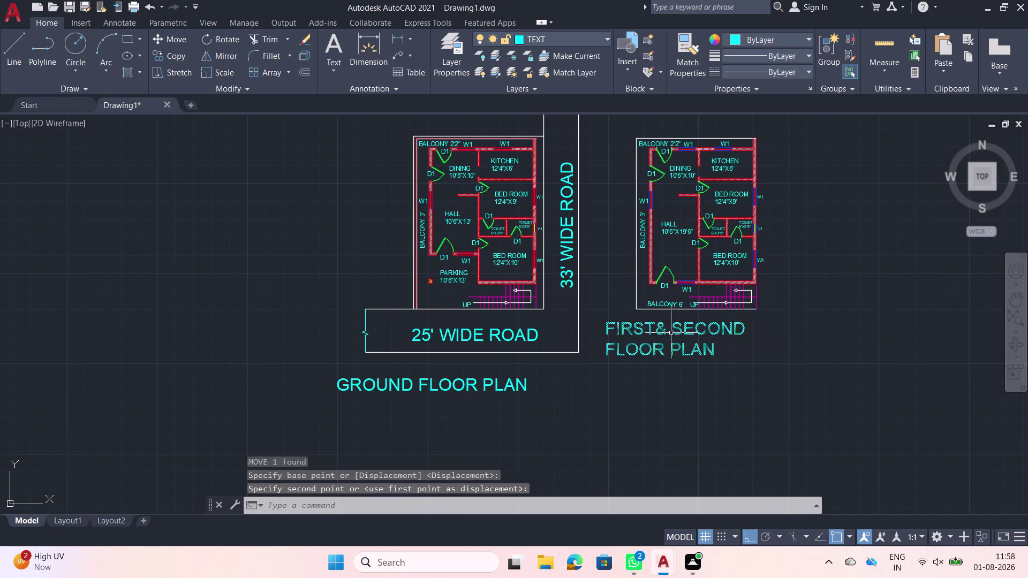
click(660, 331)
text(M)
key(space)
click(660, 331)
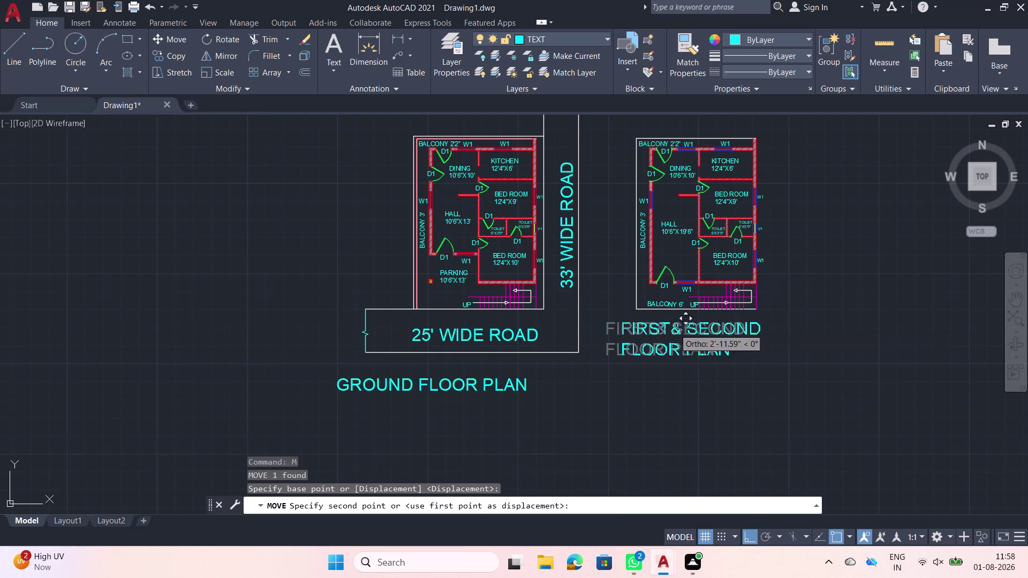
click(692, 324)
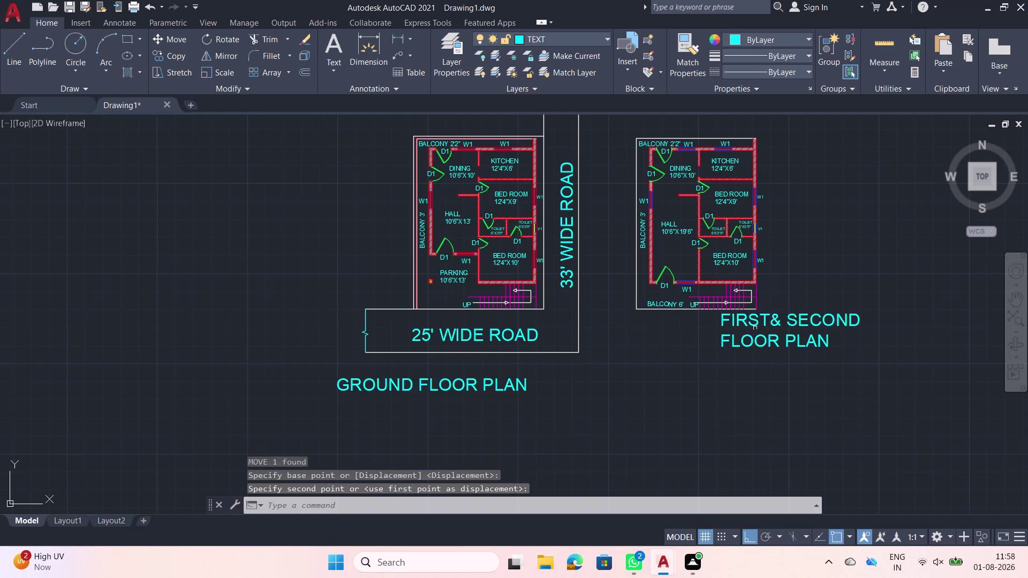
Centre the FIRST& SECOND FLOOR PLAN title just below the right plan.
click(755, 326)
key(F8)
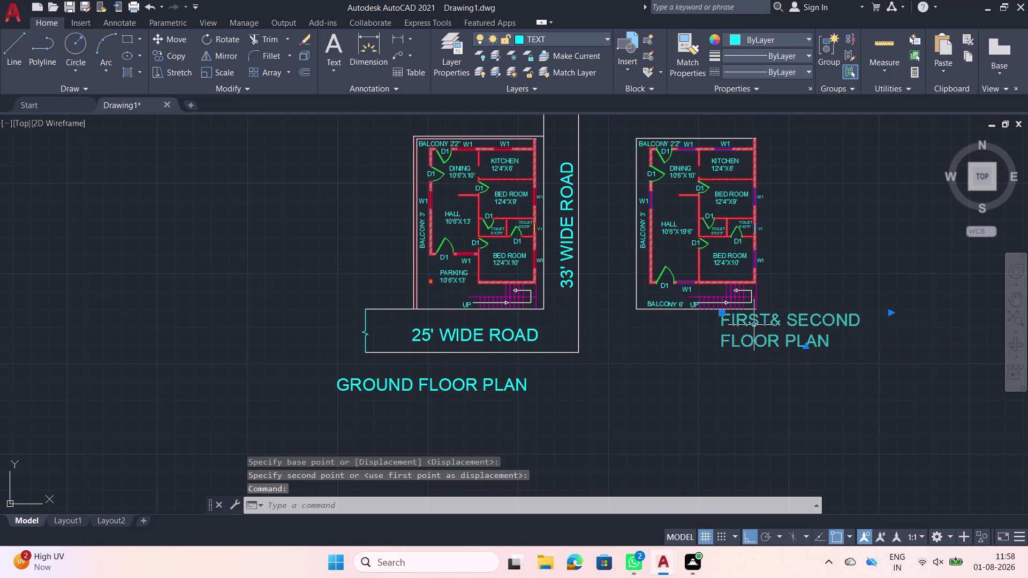
click(754, 324)
text(M)
key(space)
click(754, 325)
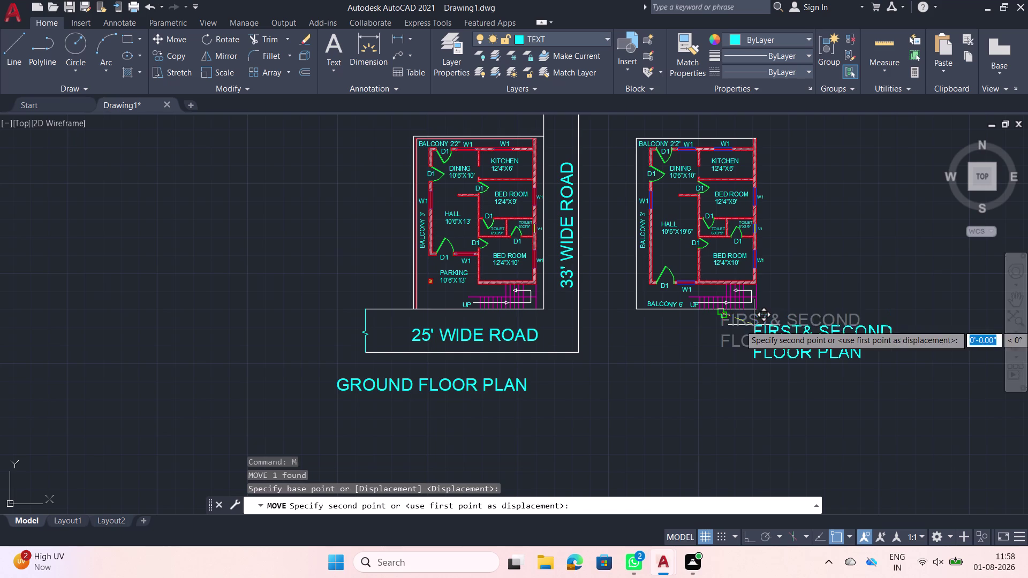
click(640, 320)
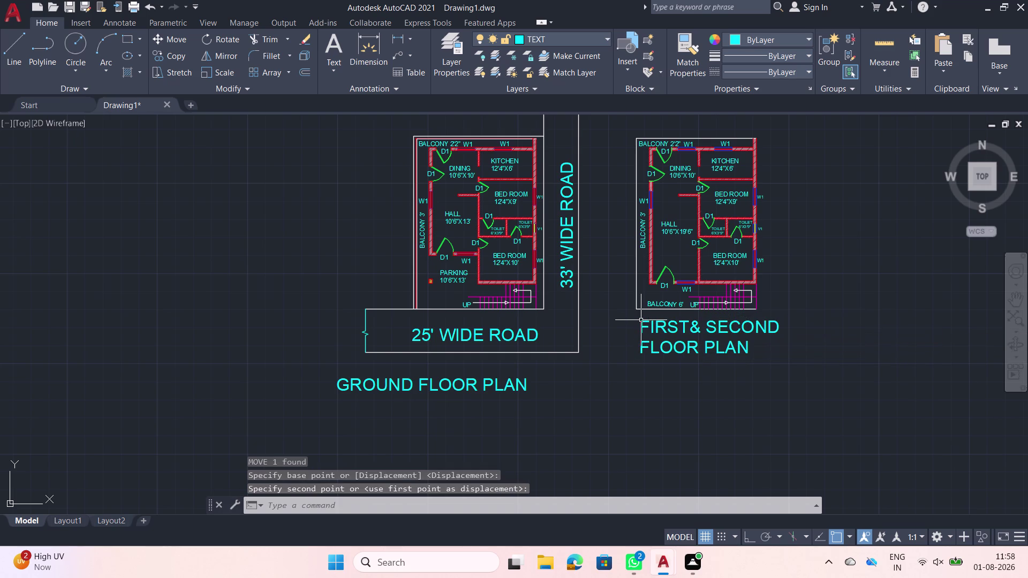
Move the GROUND FLOOR PLAN title up to sit just beneath the 25' WIDE ROAD.
scroll(down, 3)
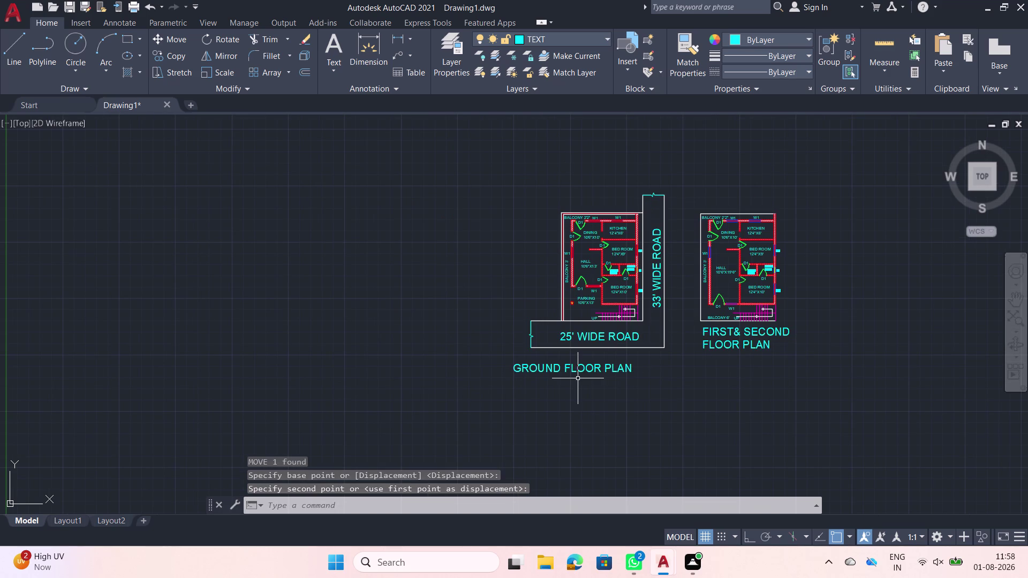
middle_drag(688, 416, 643, 449)
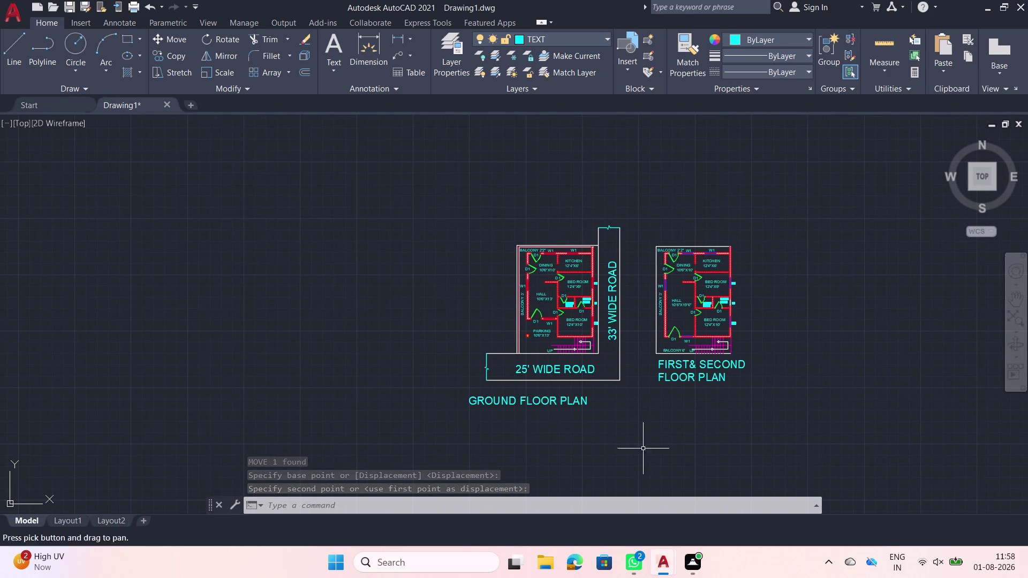
click(528, 402)
key(m)
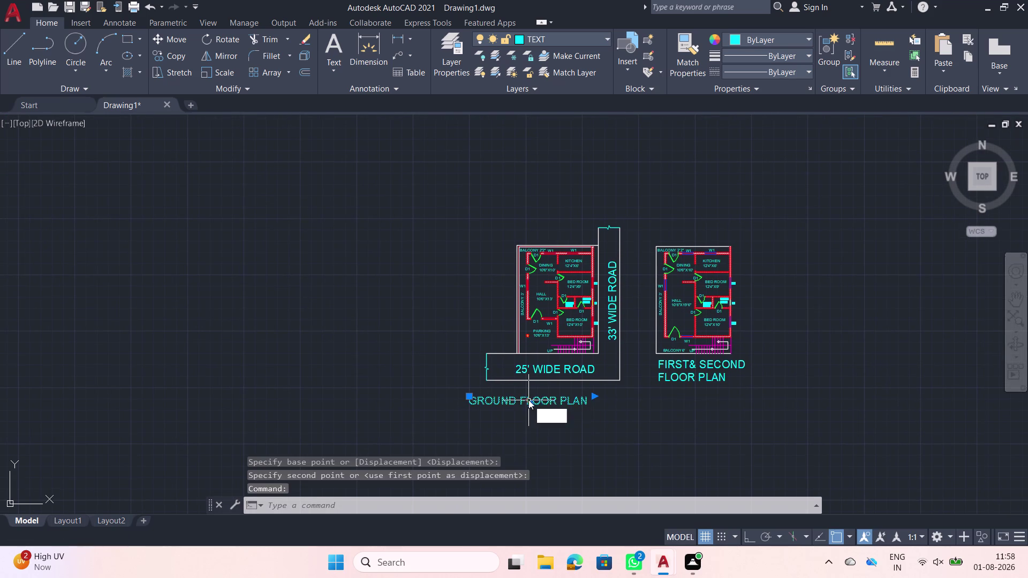
key(space)
click(529, 400)
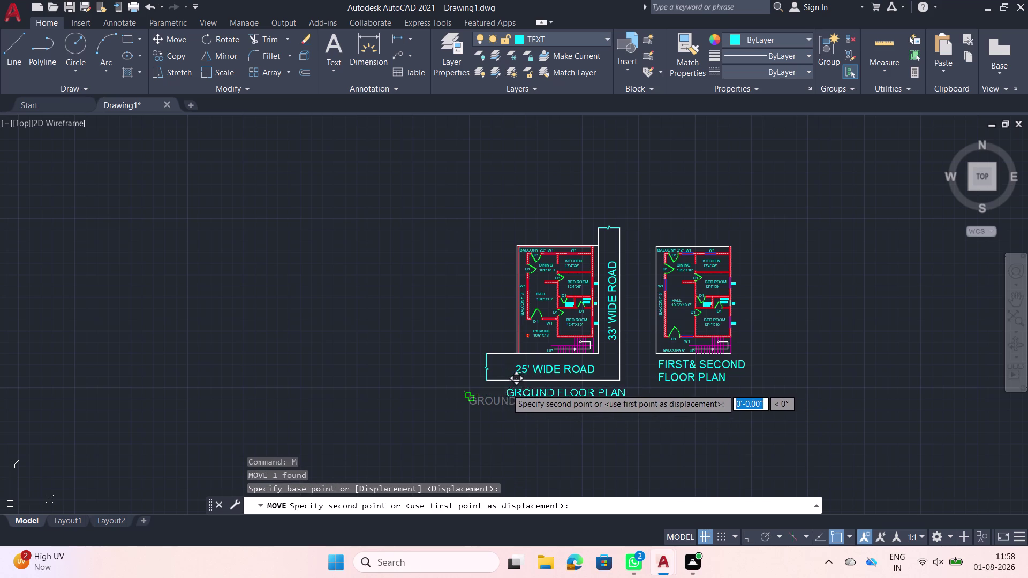
click(499, 390)
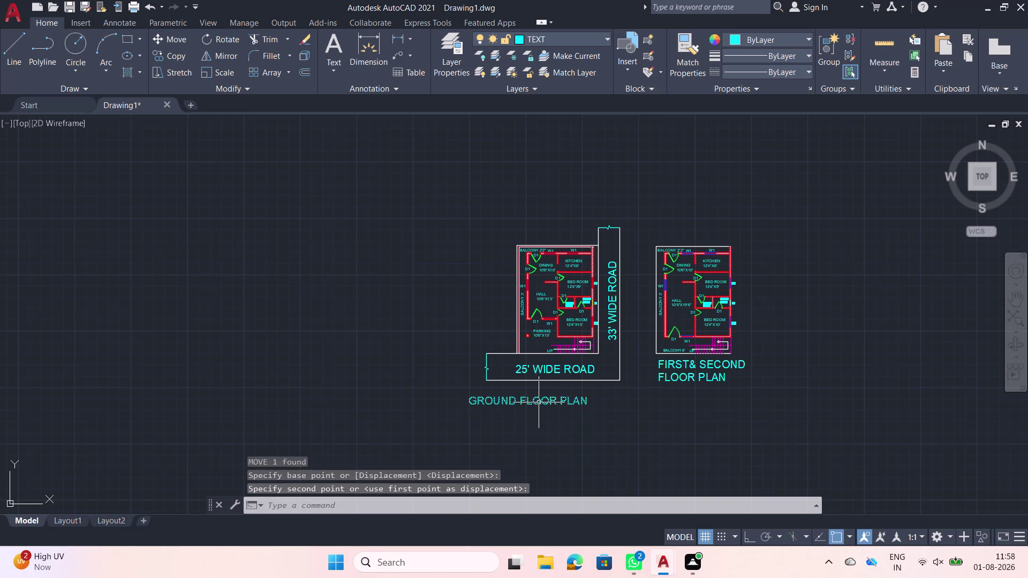
click(539, 403)
text(M)
key(space)
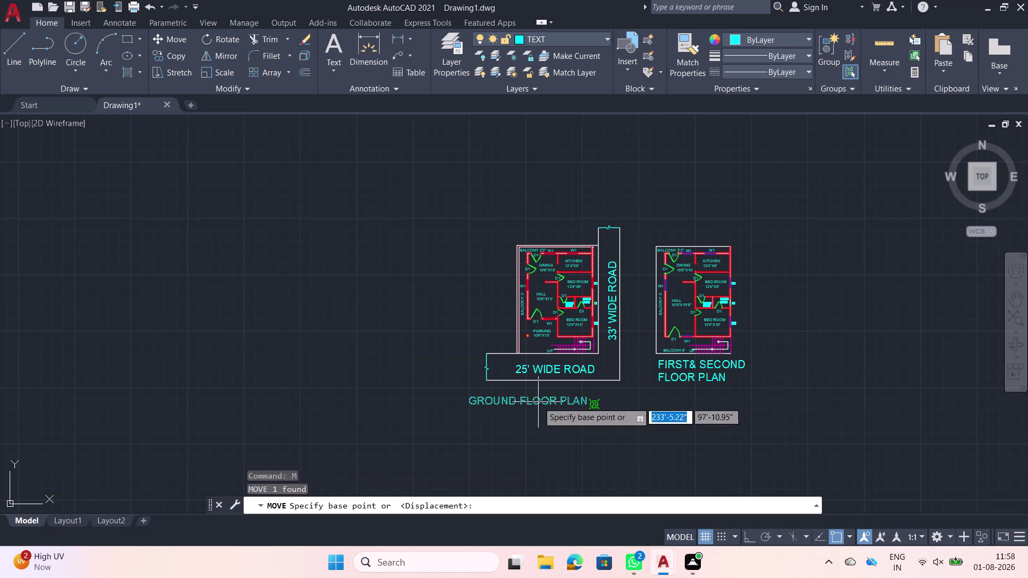
click(537, 402)
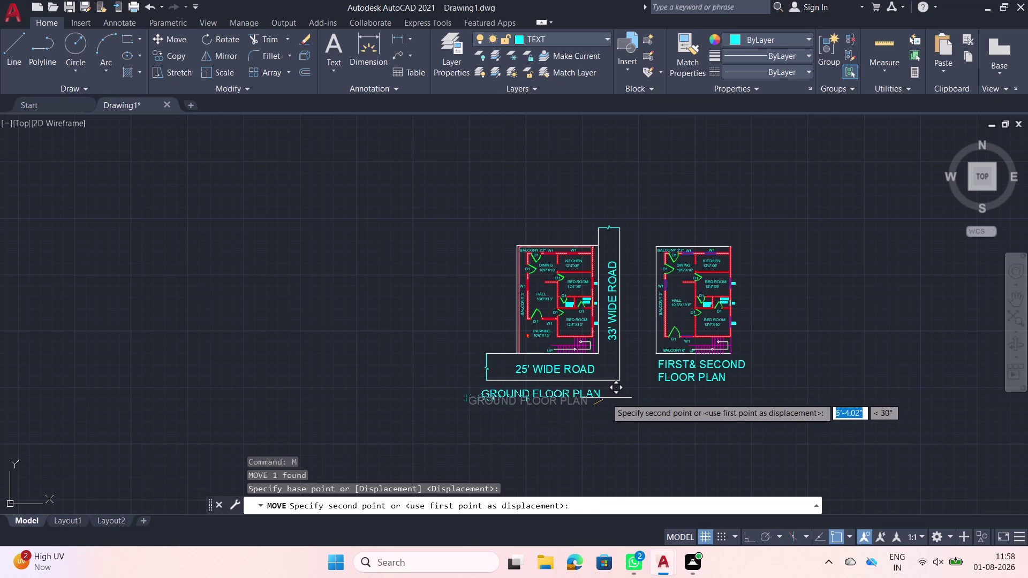
scroll(up, 3)
click(626, 398)
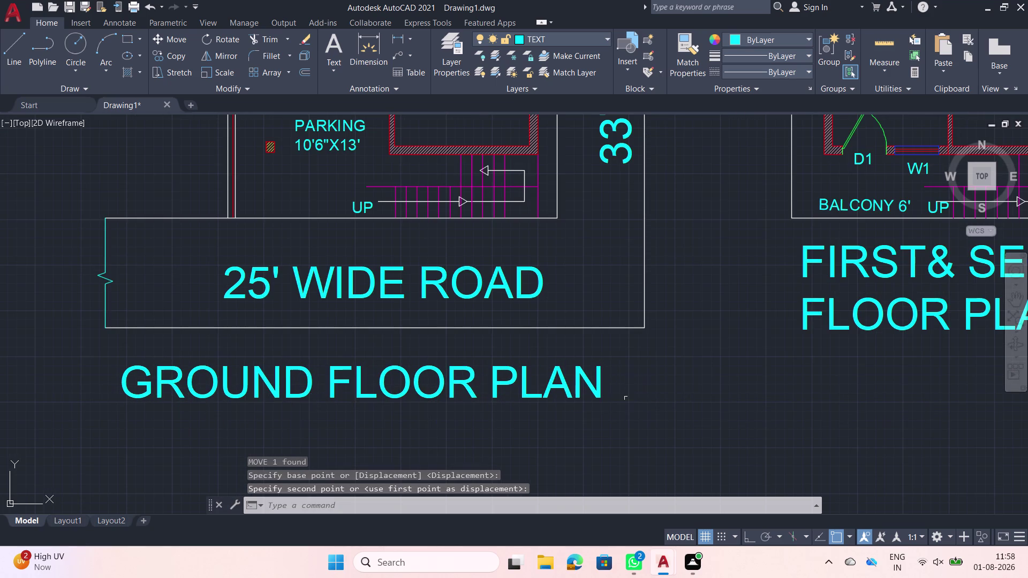
Zoom the view out to frame the whole ground floor plan.
scroll(down, 3)
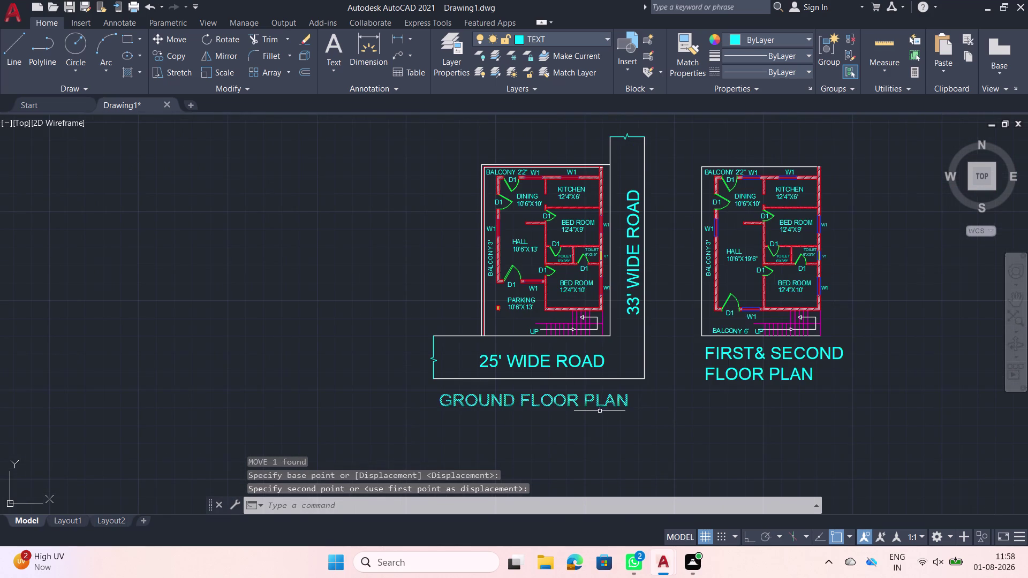
scroll(down, 3)
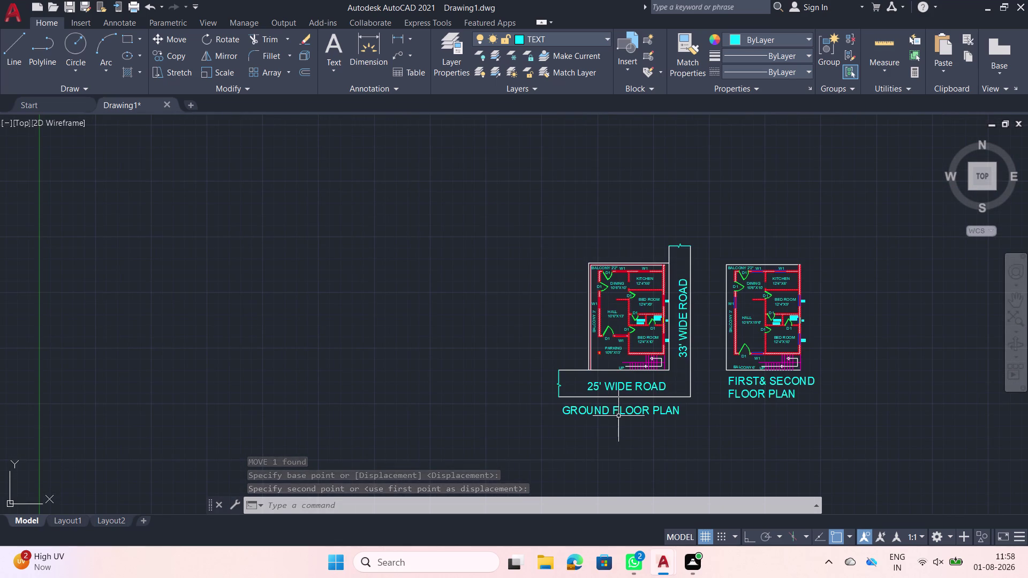
scroll(up, 3)
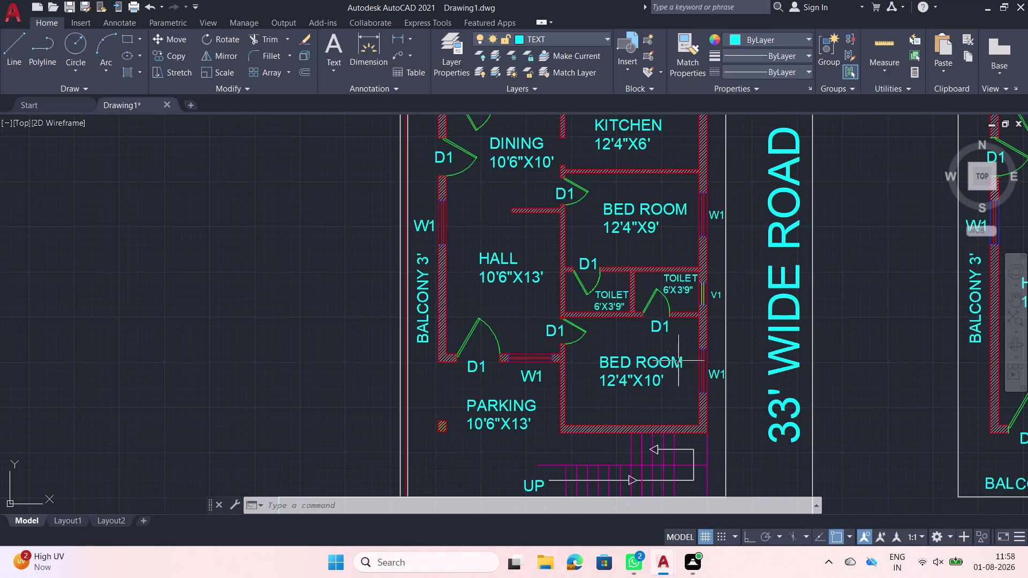
scroll(down, 3)
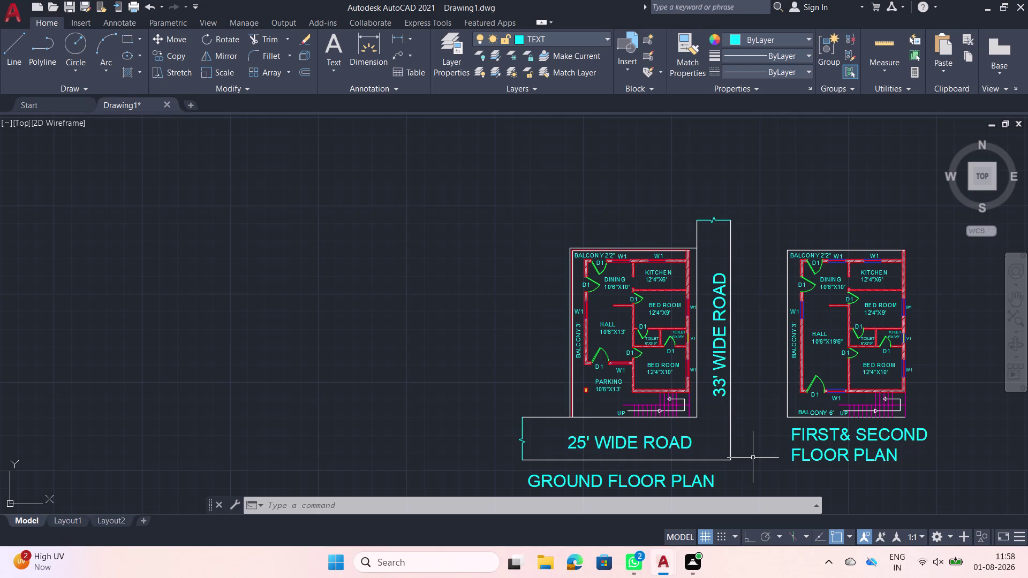
click(754, 464)
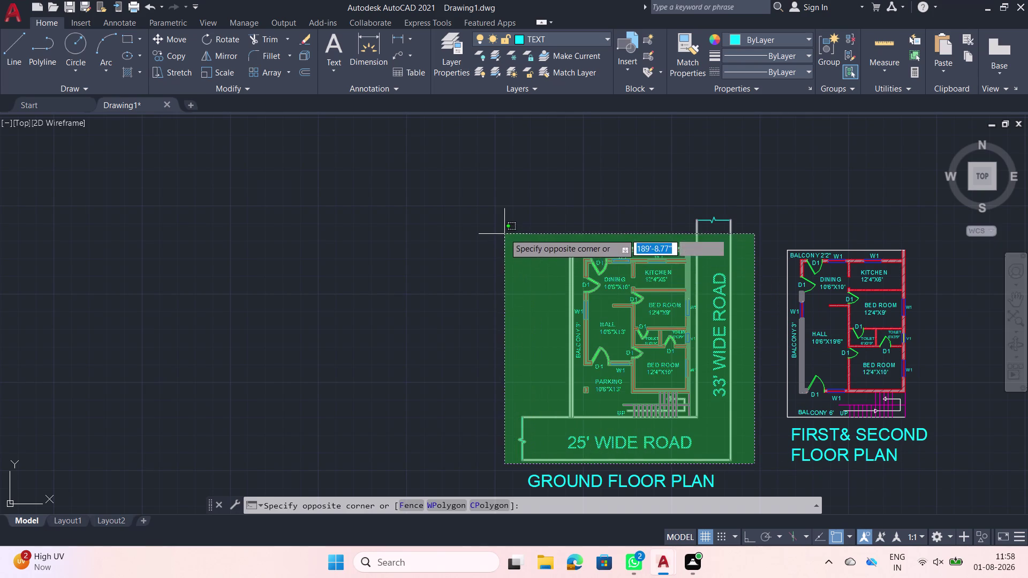
Copy the ground floor plan and its roads into empty space right of the upper-floor plan.
click(501, 205)
key(c)
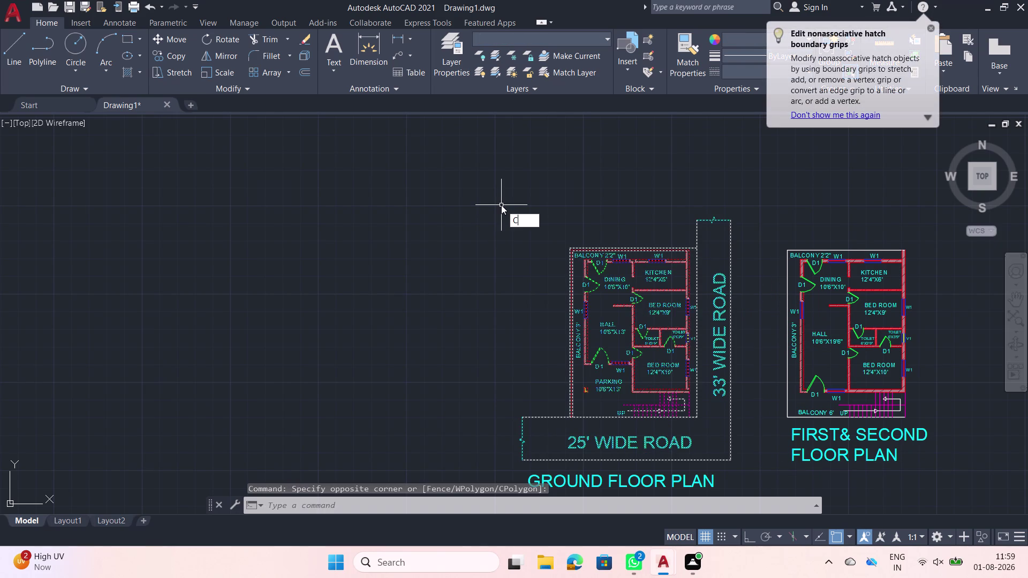
text(O)
key(space)
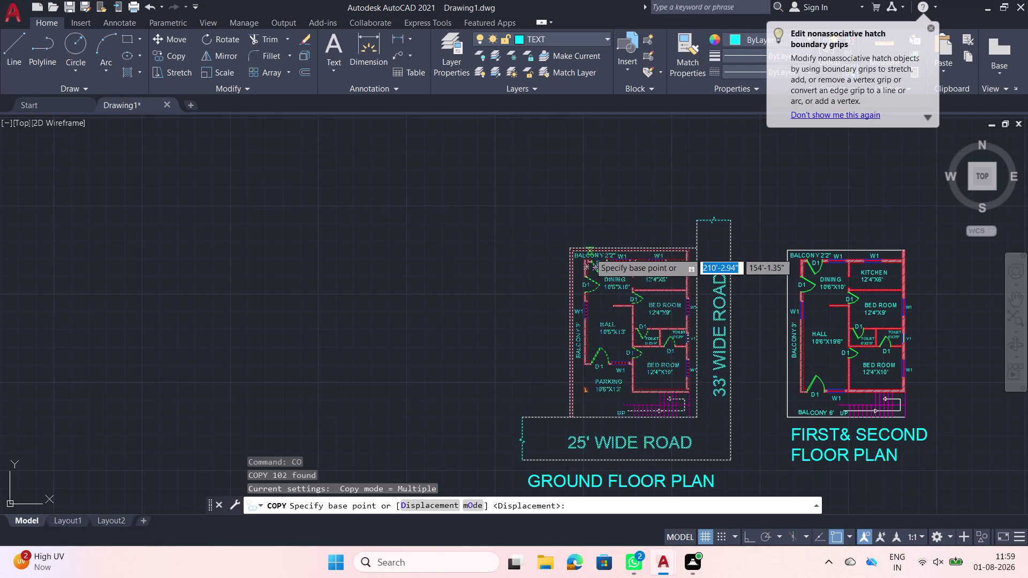
click(697, 217)
middle_drag(941, 314, 863, 302)
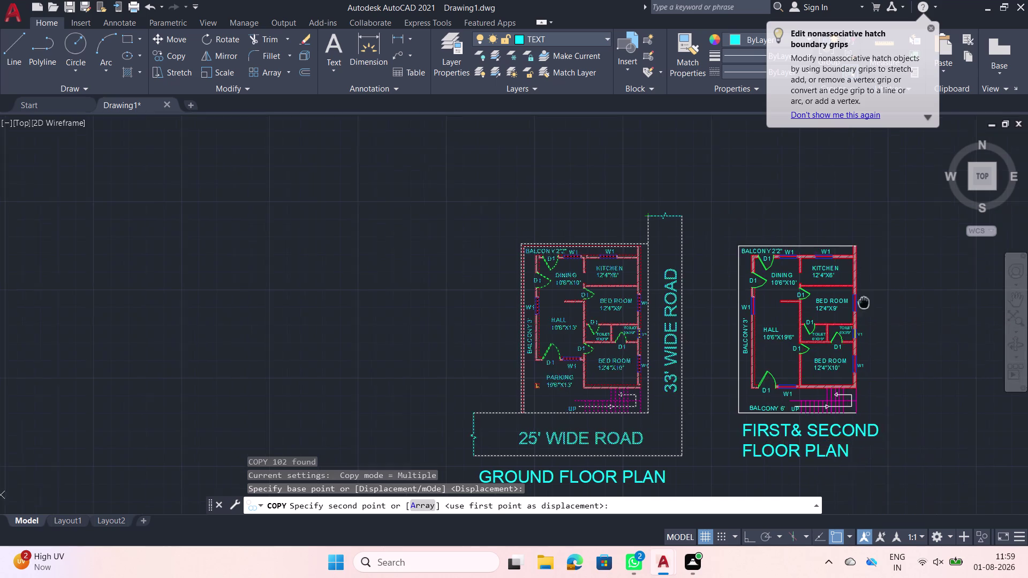
middle_drag(863, 302, 600, 249)
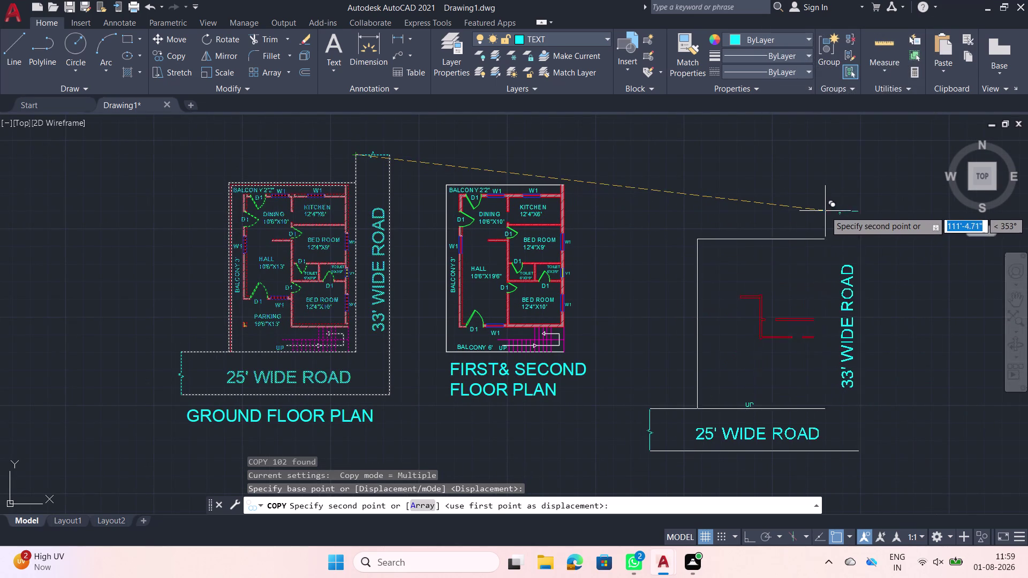
click(825, 211)
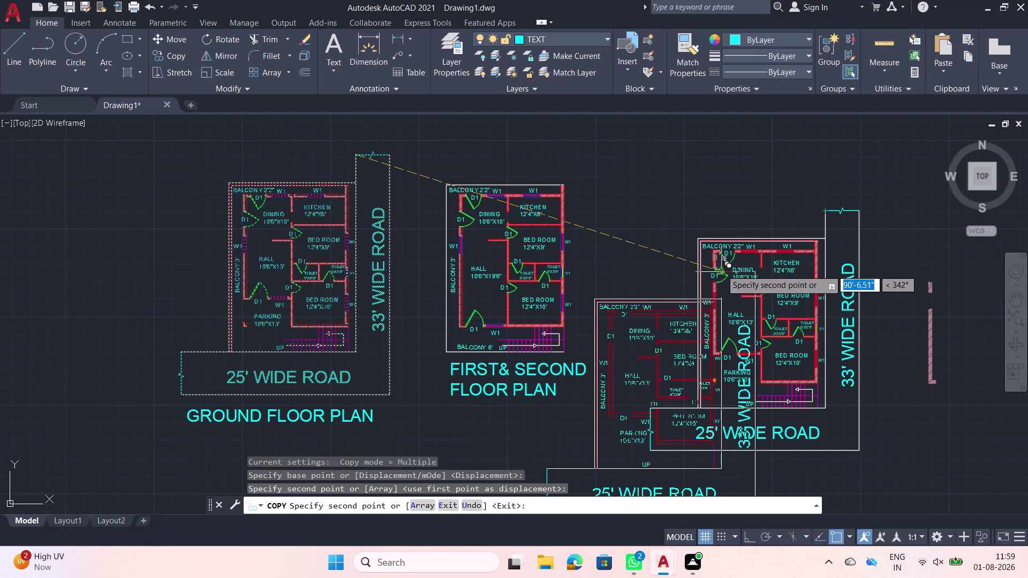
key(Escape)
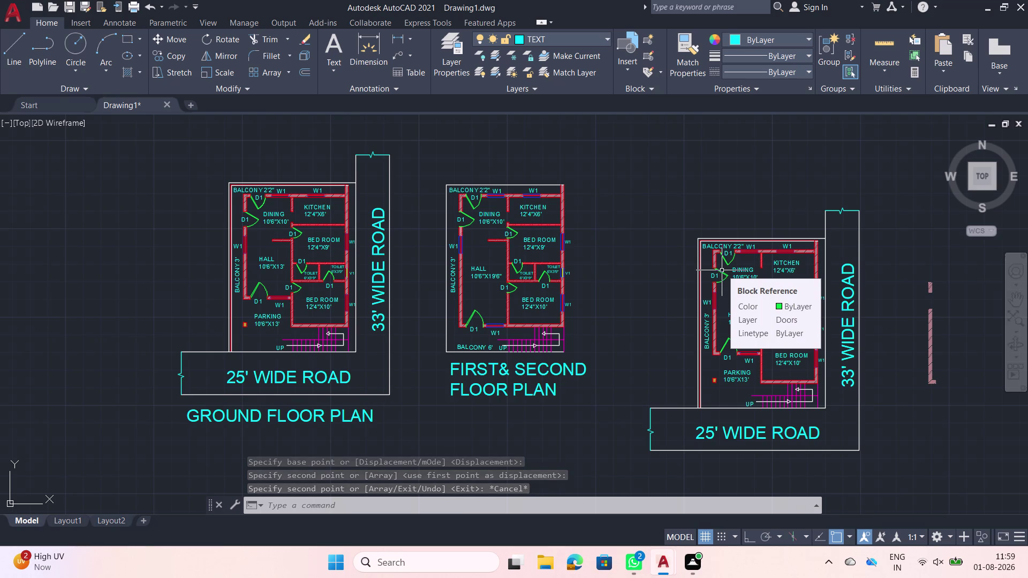
scroll(up, 3)
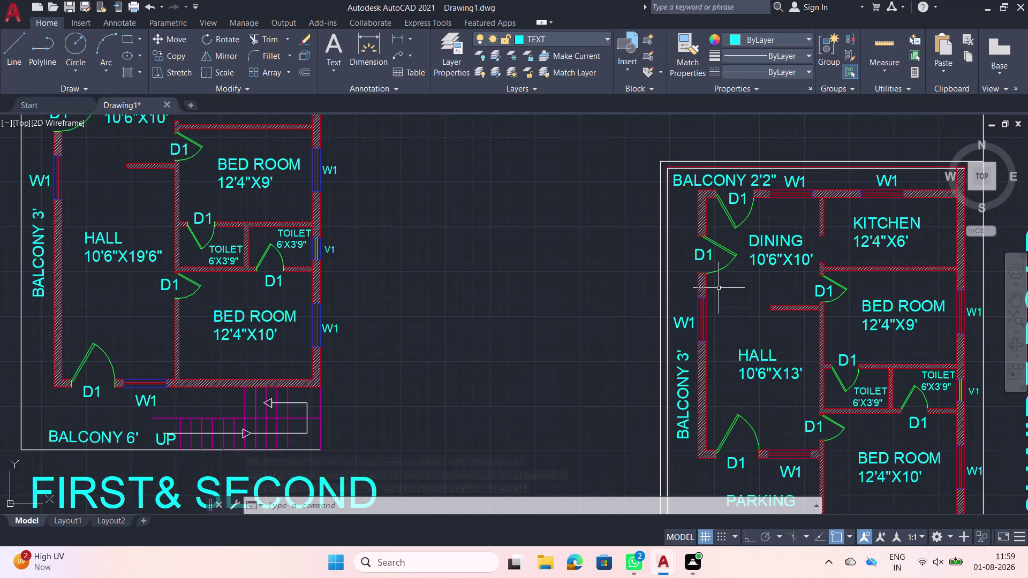
scroll(down, 3)
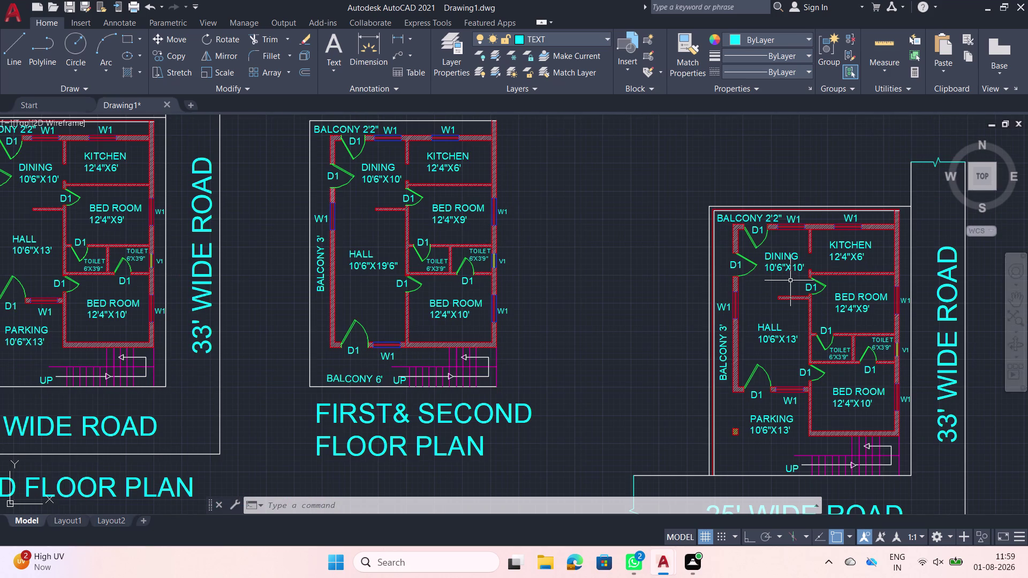
Erase the copy's top door, interior walls, room labels and inner bedroom and toilet walls.
click(751, 235)
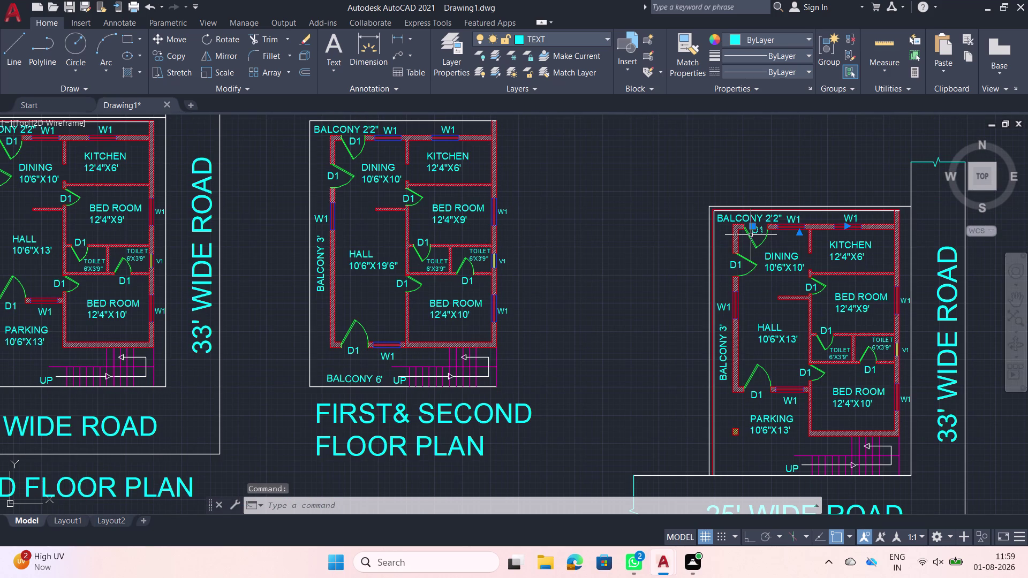
key(Delete)
click(746, 237)
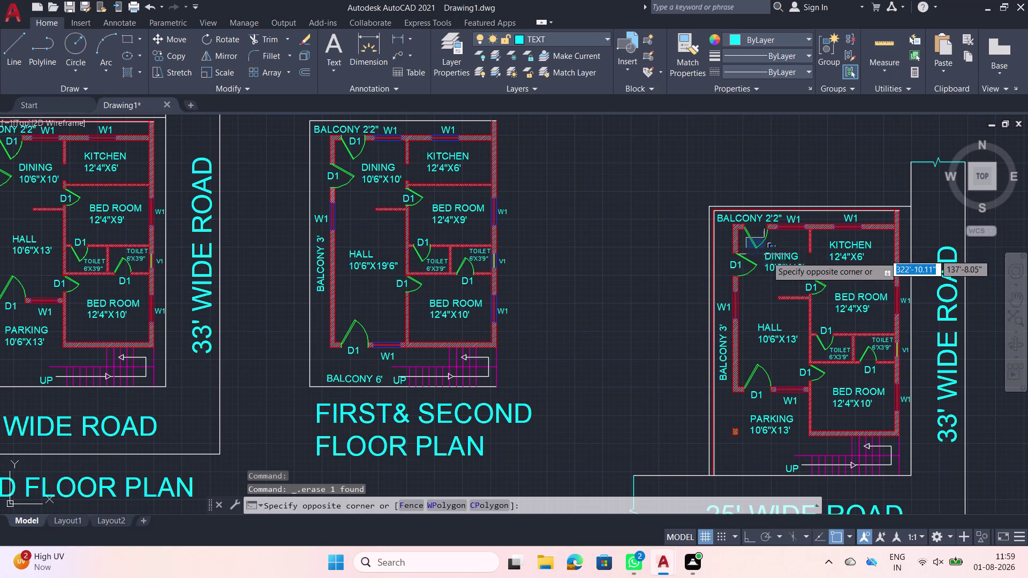
click(867, 358)
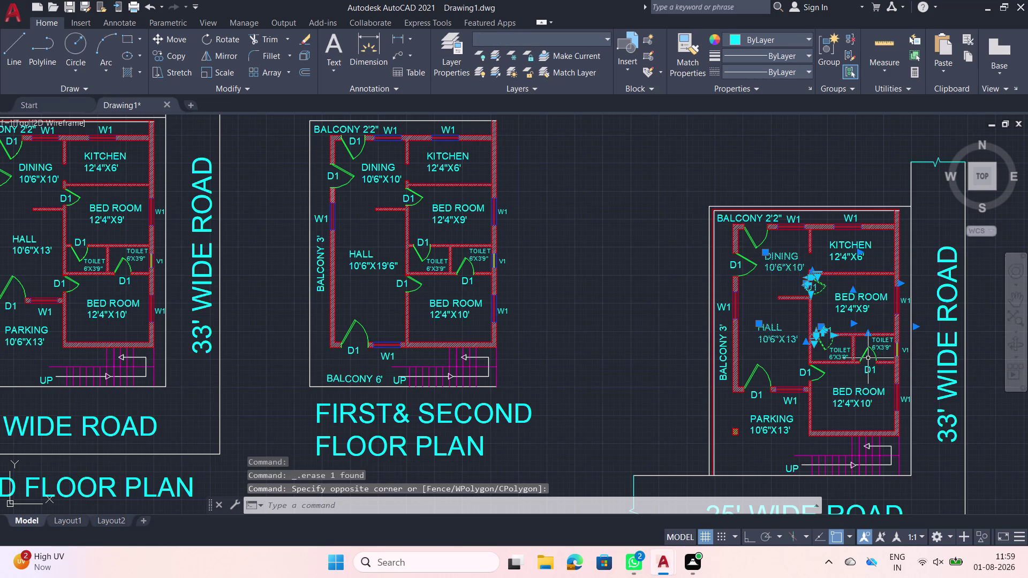
key(Delete)
click(873, 380)
click(781, 260)
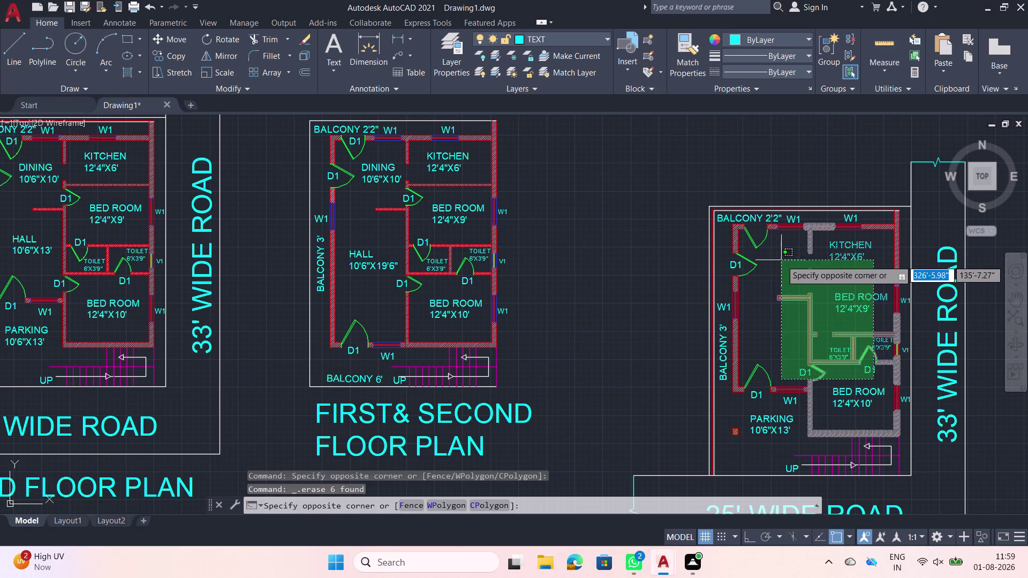
key(Delete)
Erase the leftover toilet pieces, the lower bedroom label and the remaining inner wall fragments.
click(869, 341)
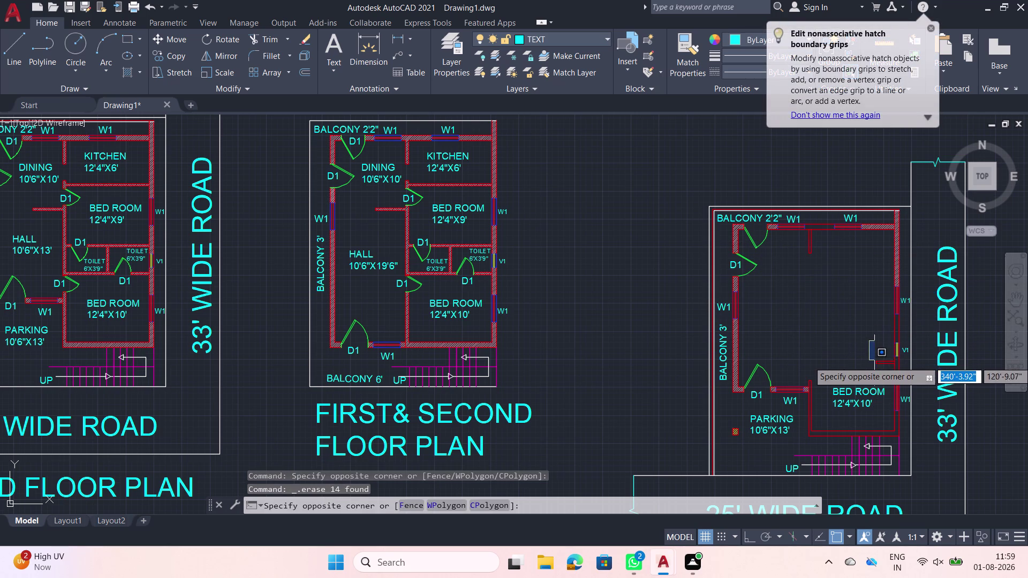
click(887, 378)
key(Delete)
click(887, 374)
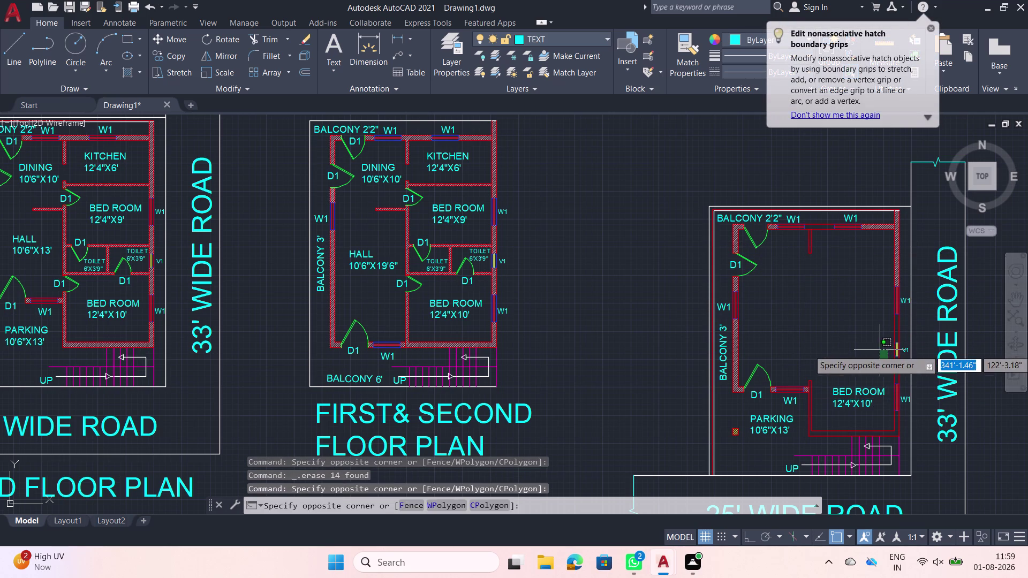
click(879, 350)
key(Delete)
click(878, 402)
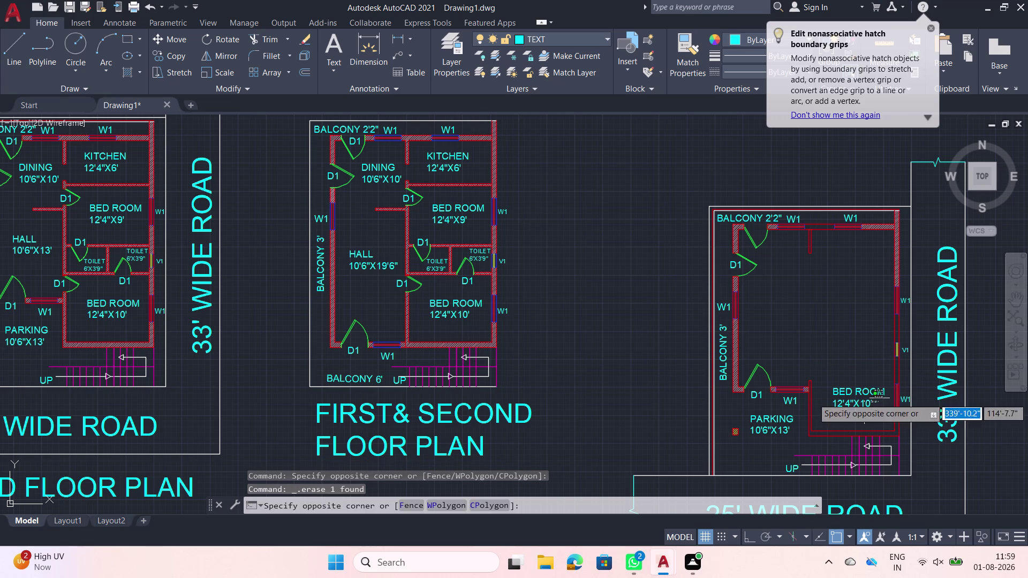
click(835, 376)
key(Delete)
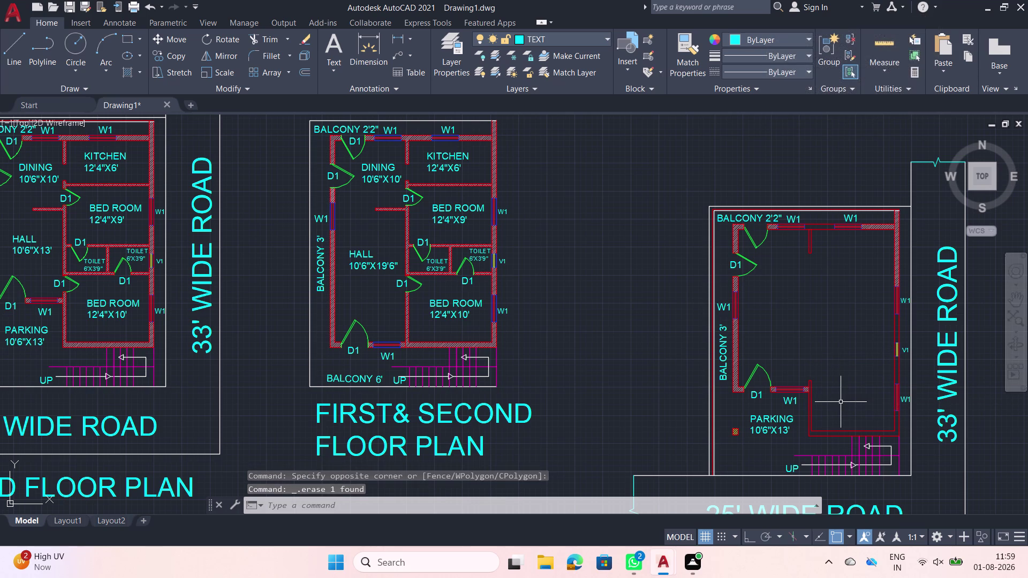
click(837, 408)
click(751, 372)
key(Delete)
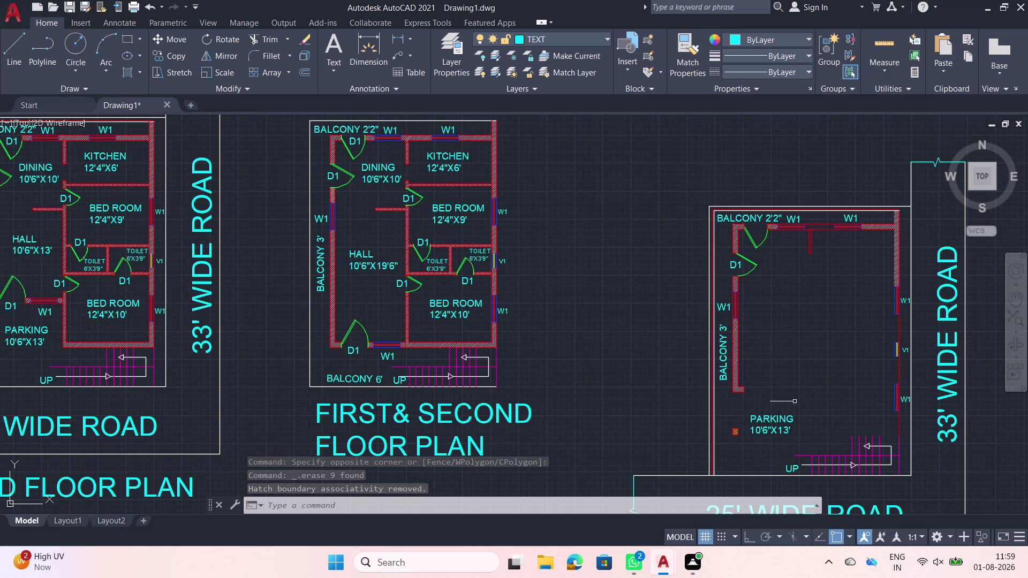
scroll(up, 3)
Erase the D1 door with its arc and the leftover piece in the left wall.
click(745, 393)
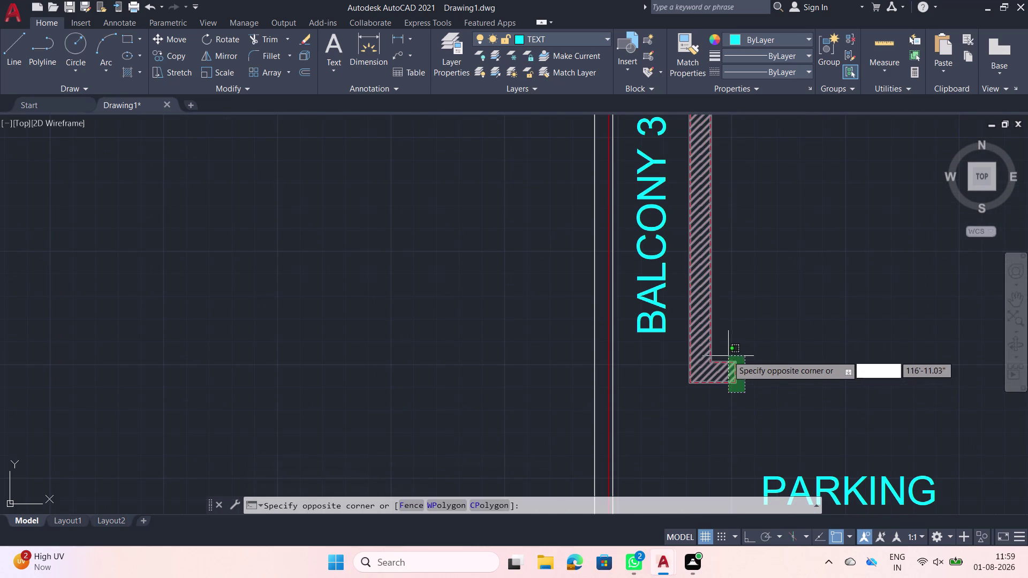
scroll(down, 3)
key(Escape)
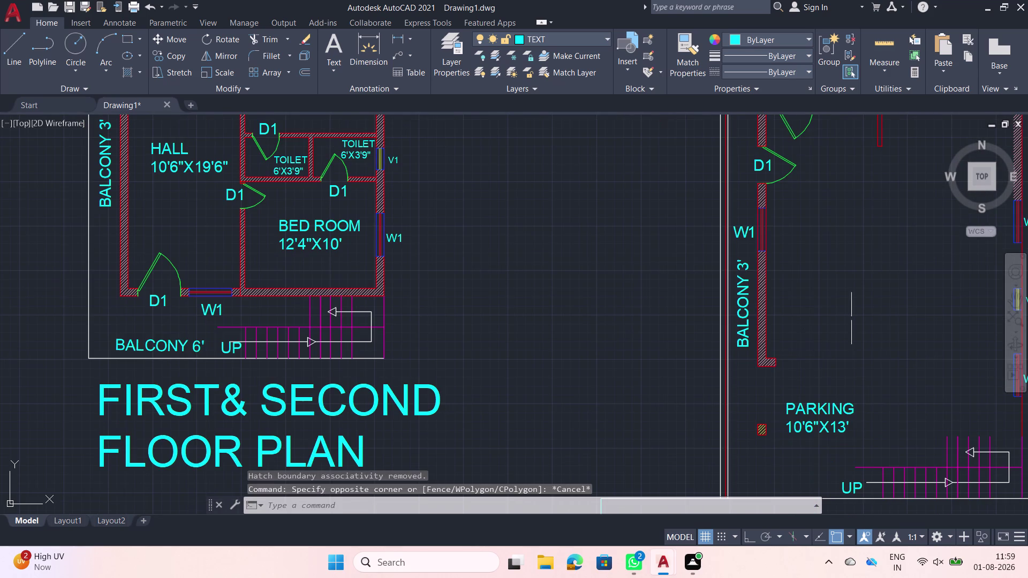
middle_drag(873, 280, 819, 372)
click(884, 318)
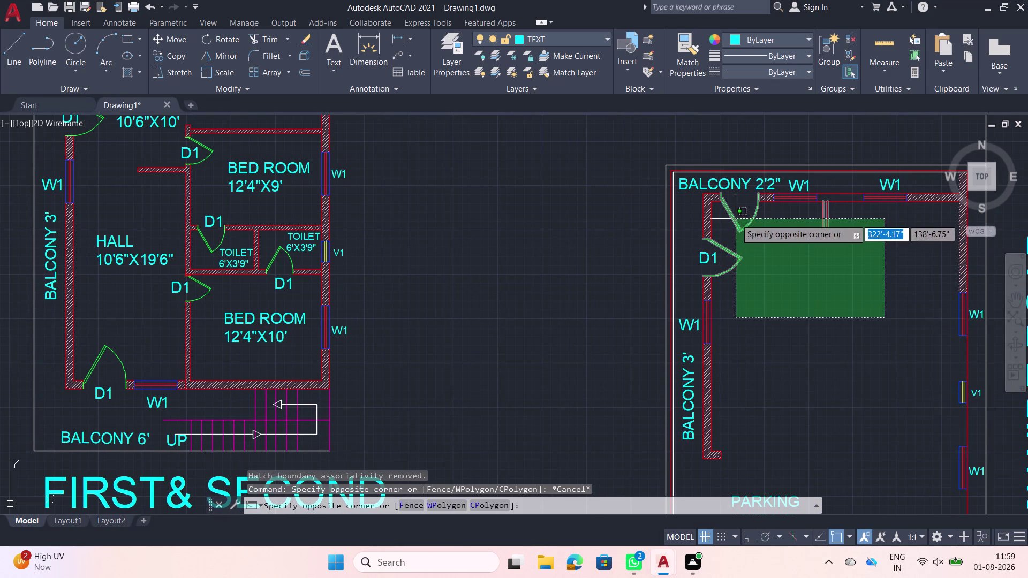
click(736, 219)
key(Delete)
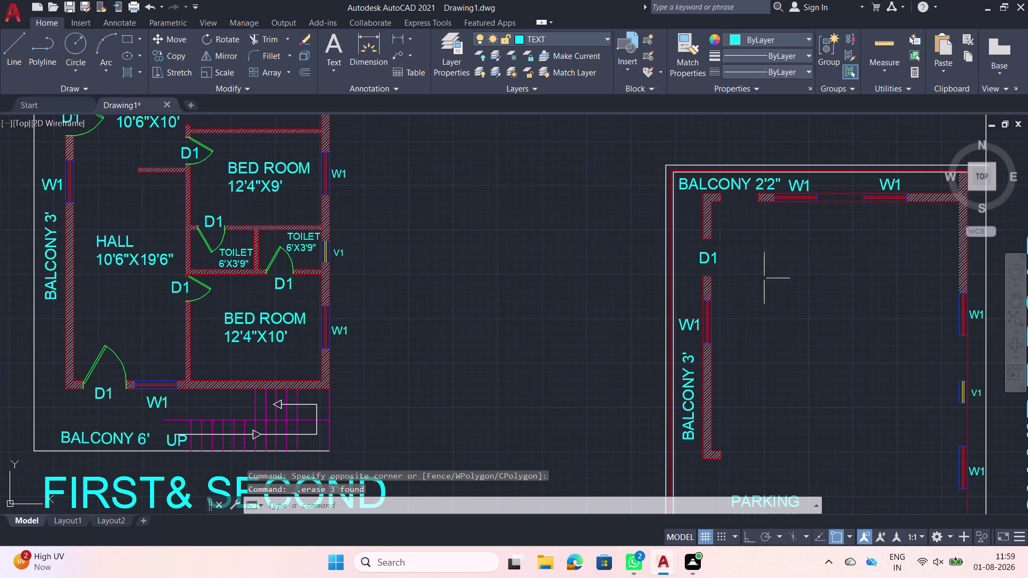
click(706, 255)
key(Delete)
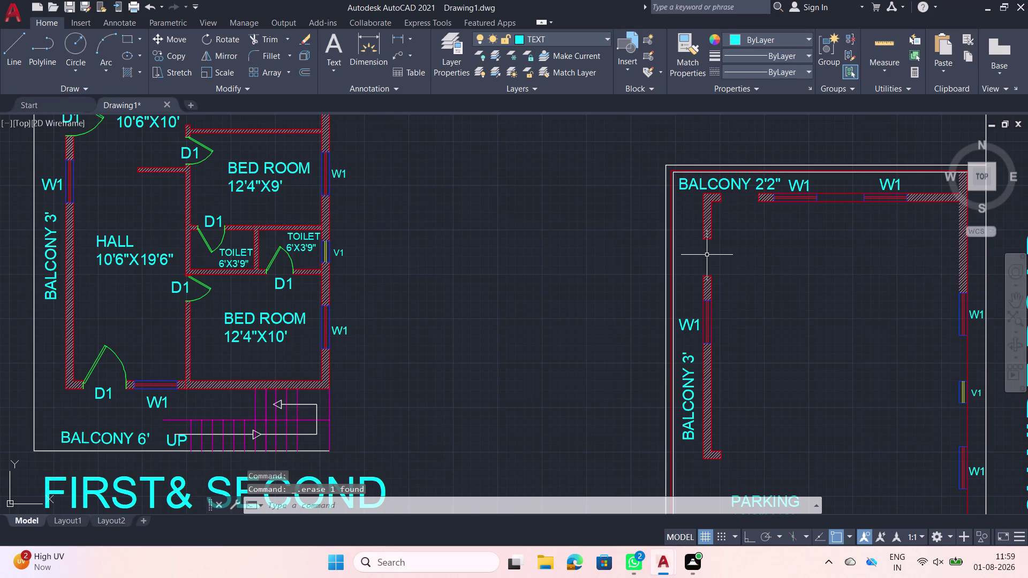
Erase the W1 window symbols and their remnants along the top wall.
click(803, 183)
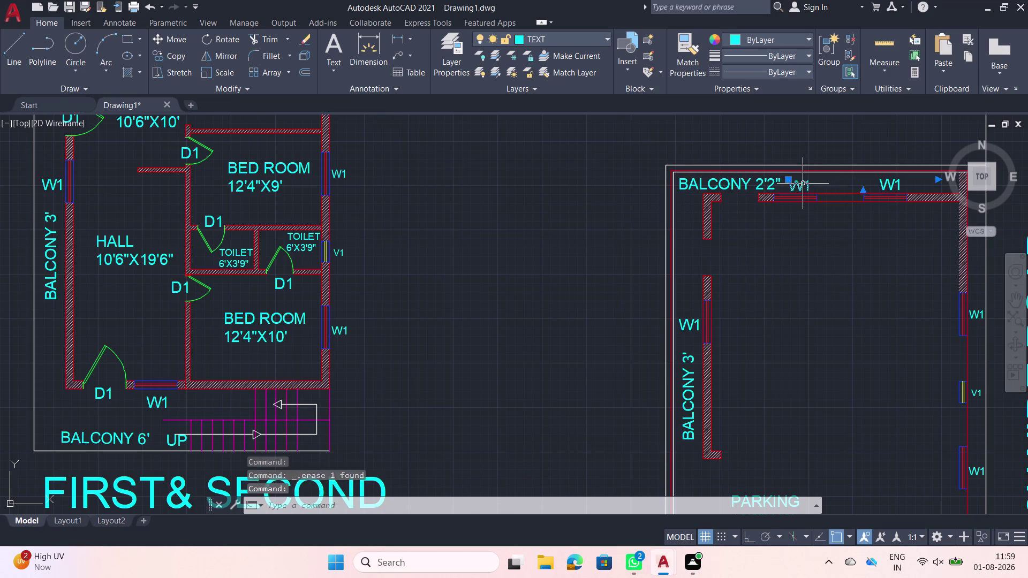
key(Delete)
click(794, 197)
key(Delete)
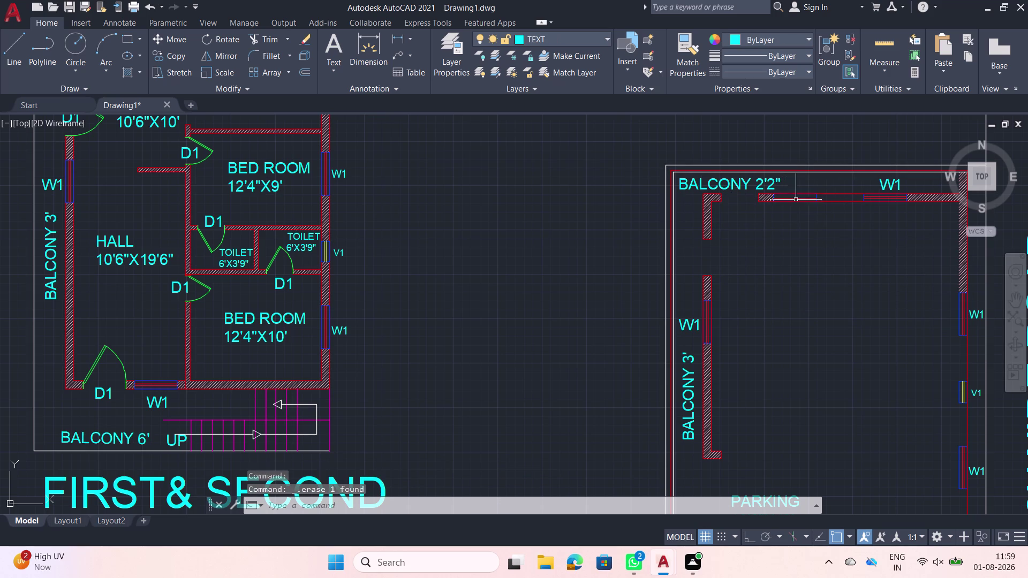
scroll(up, 3)
drag(862, 167, 857, 167)
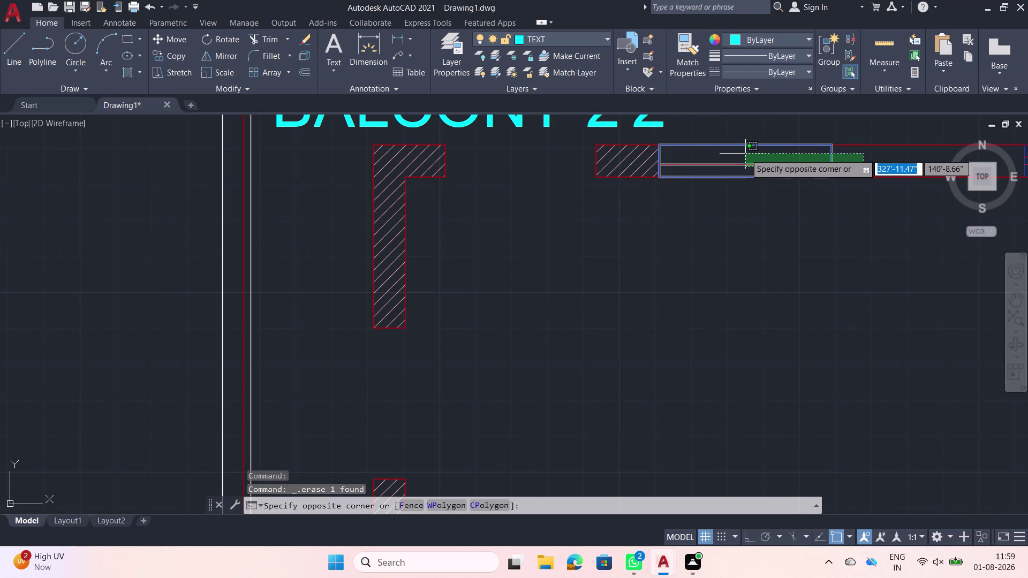
click(728, 155)
key(Delete)
scroll(down, 3)
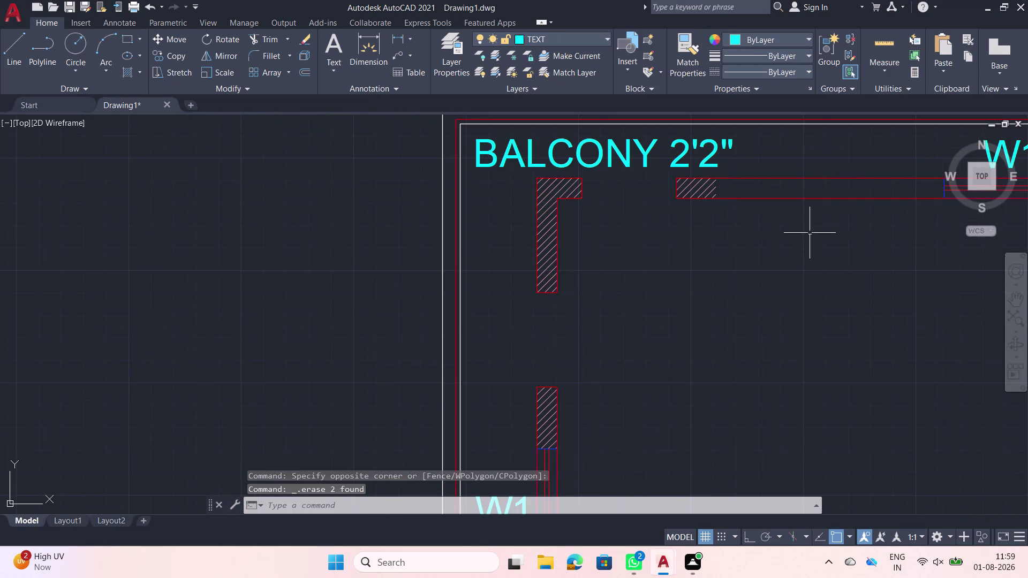
middle_drag(930, 225, 594, 232)
click(698, 195)
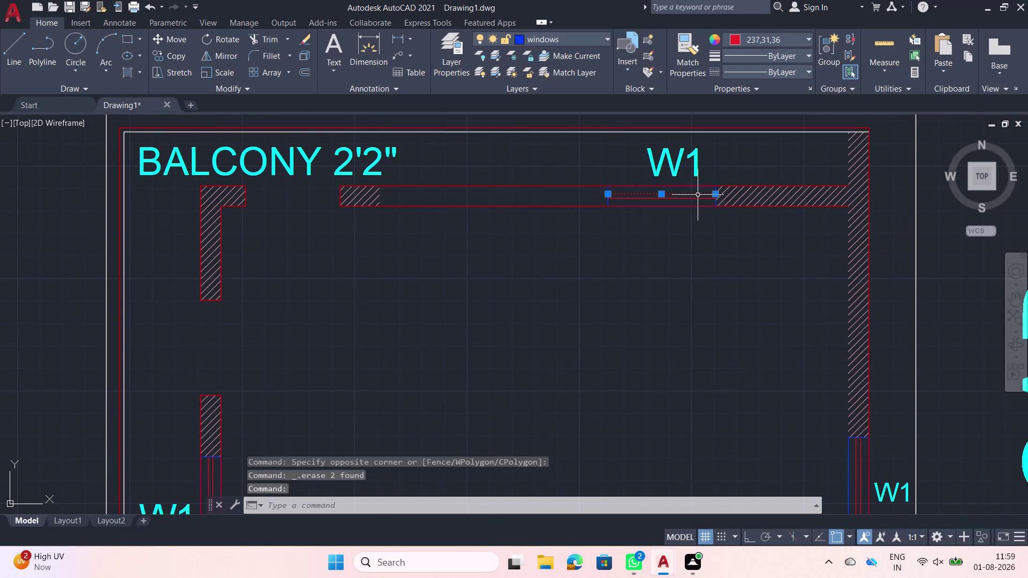
key(Delete)
Select and delete the wall hatching on the top wall.
click(723, 206)
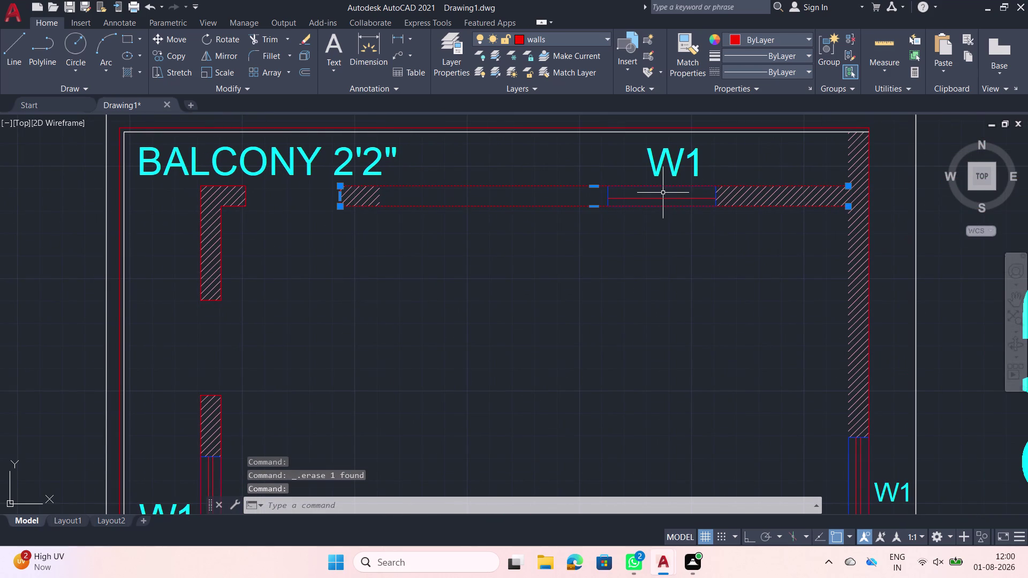
click(662, 192)
click(721, 197)
key(Escape)
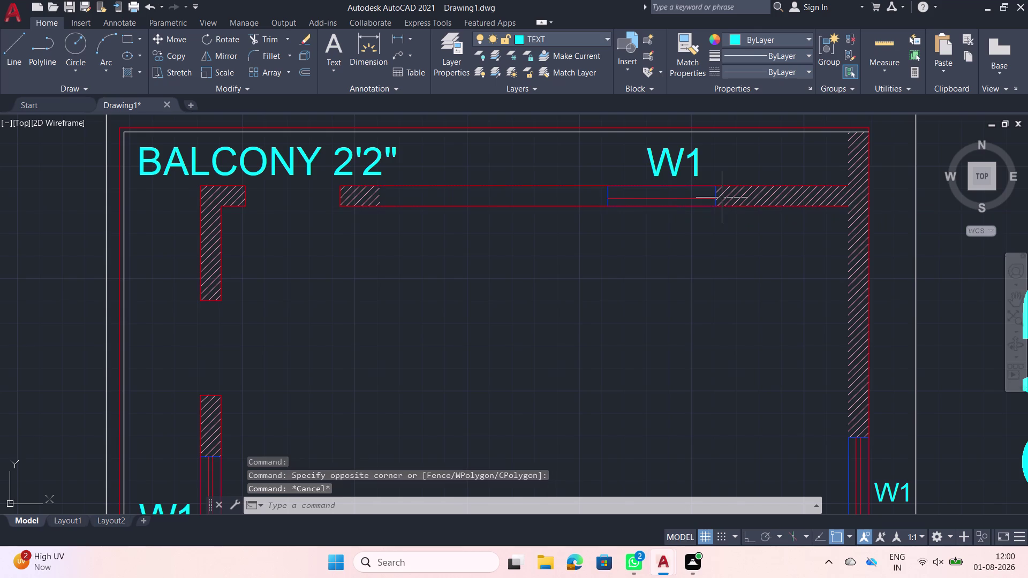
click(753, 199)
key(Delete)
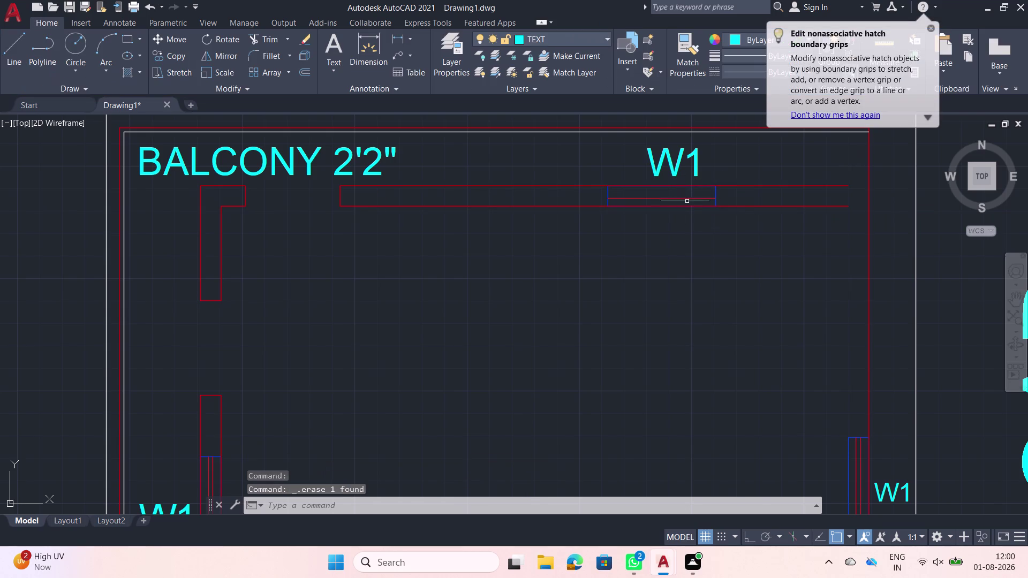
Window-select and erase the remaining window lines and pieces on the top wall.
click(713, 198)
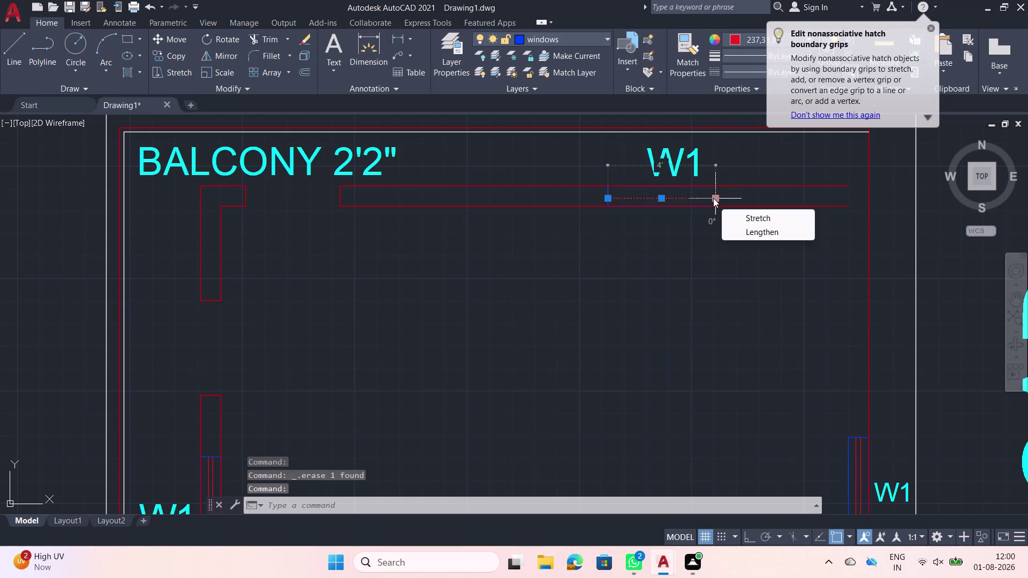
key(Delete)
key(Delete)
click(742, 199)
key(Delete)
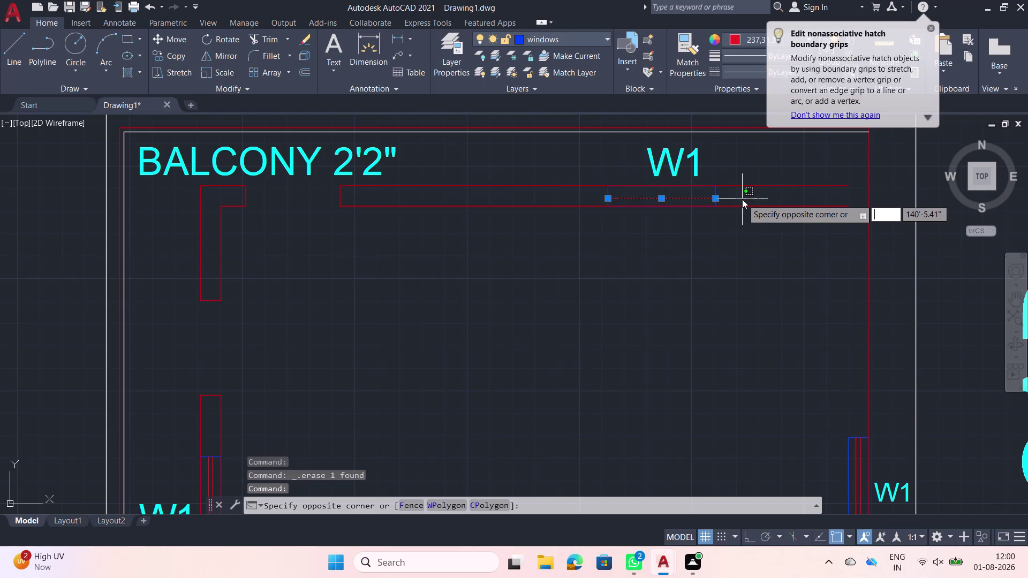
key(Delete)
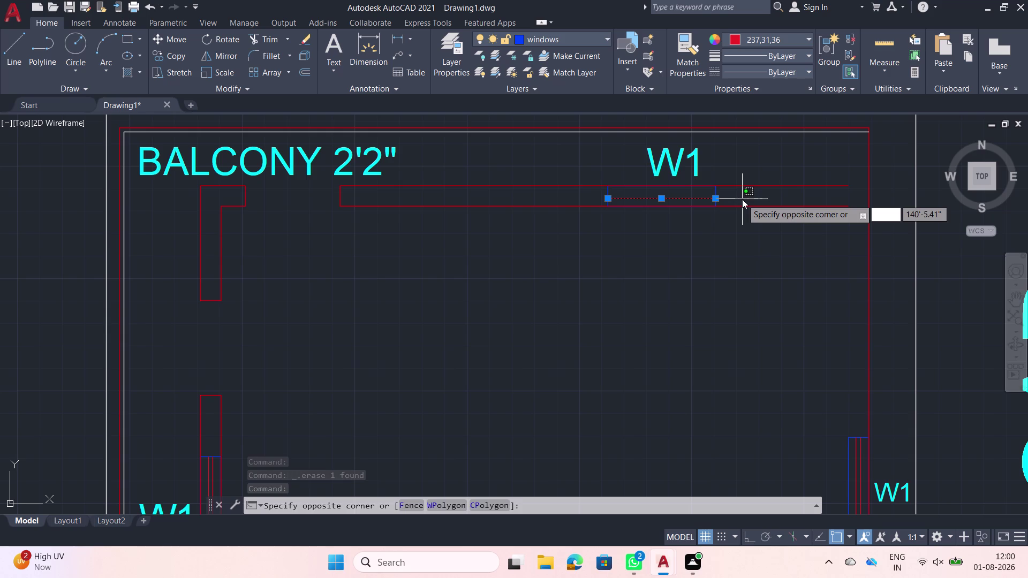
click(742, 199)
key(Delete)
click(736, 201)
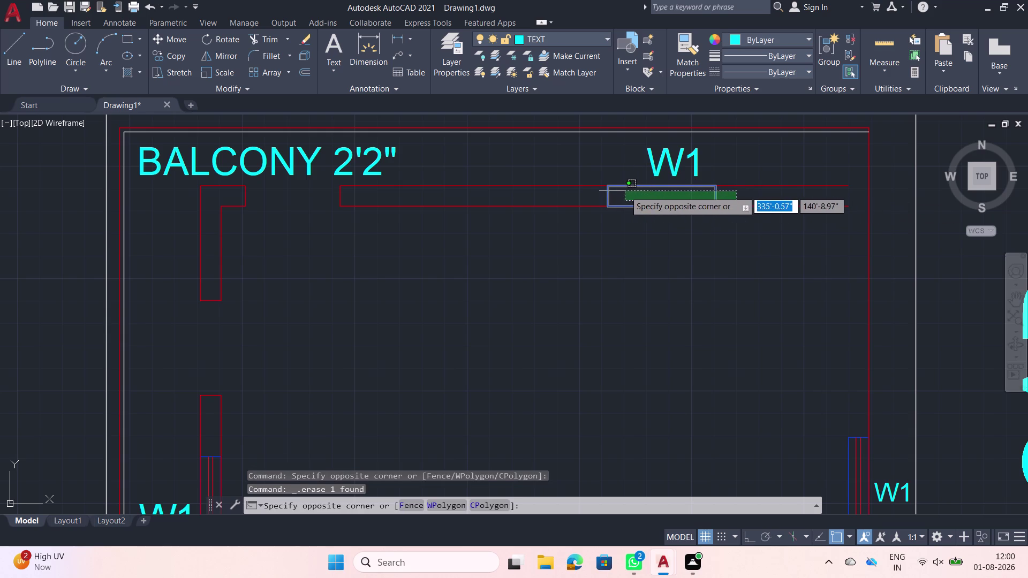
click(625, 191)
key(Delete)
scroll(down, 3)
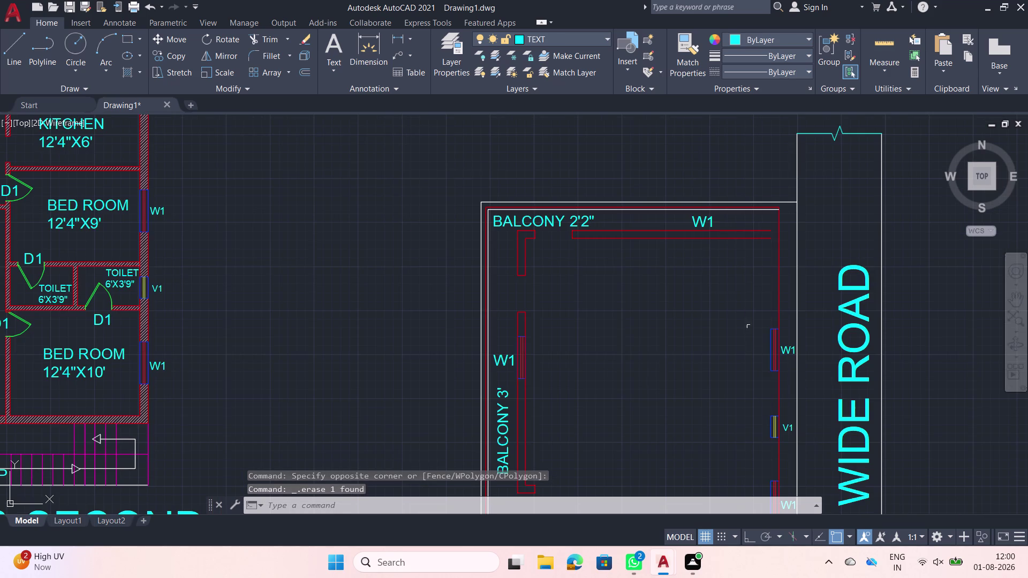
Erase the upper W1 window symbol from the right wall.
click(773, 354)
key(Delete)
scroll(up, 3)
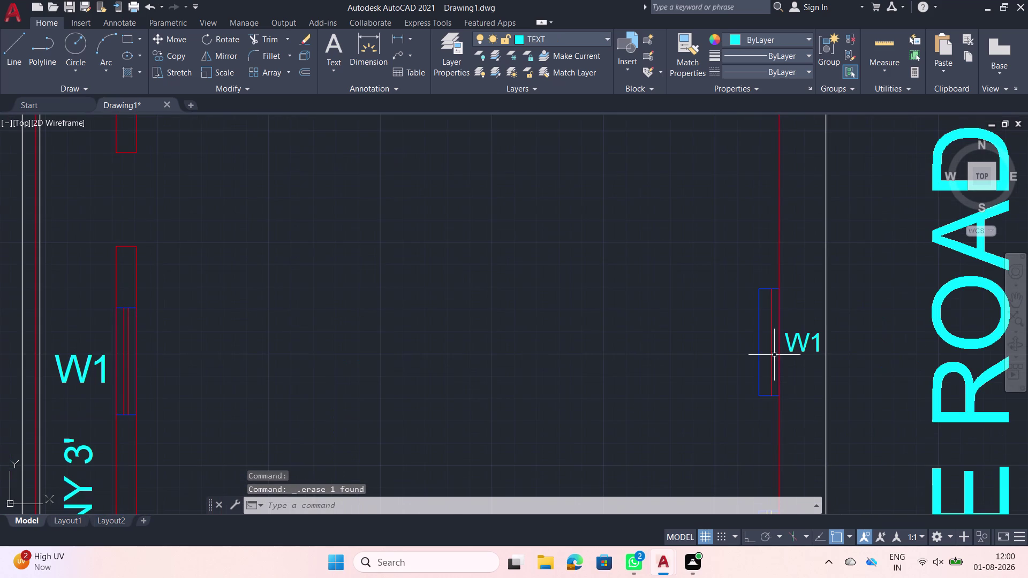
click(741, 325)
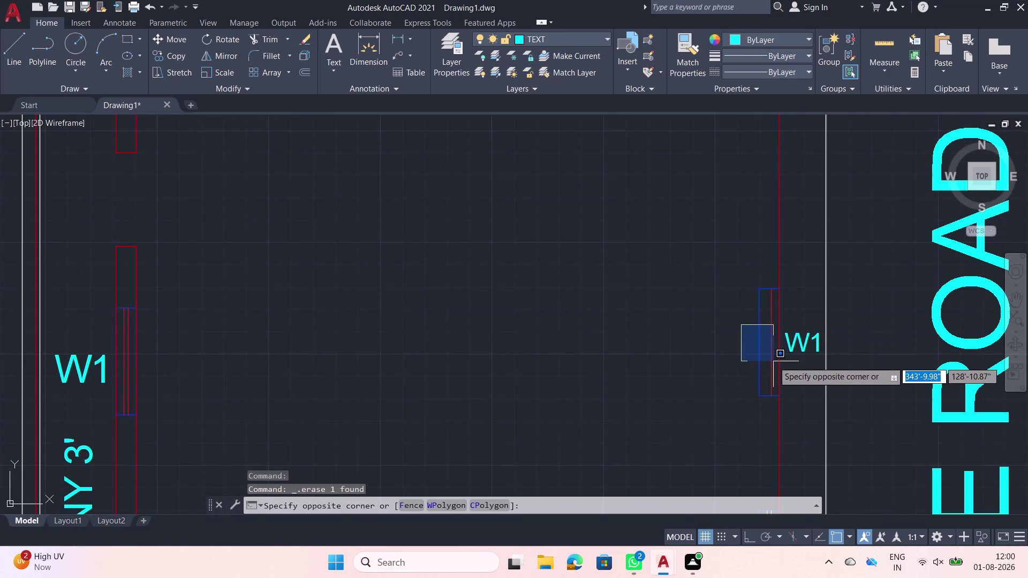
click(773, 361)
click(774, 361)
click(711, 343)
key(Delete)
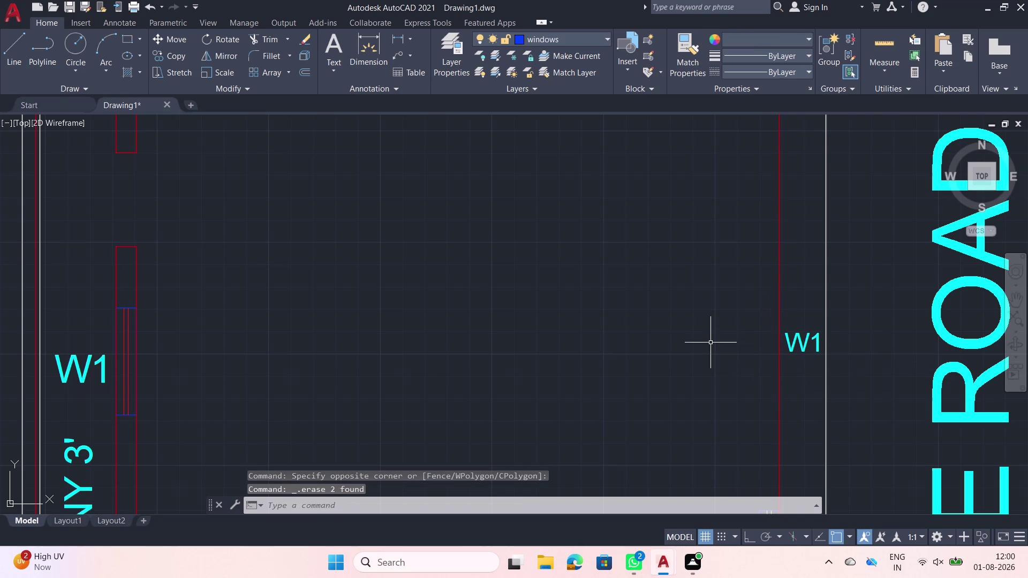
scroll(down, 3)
middle_drag(689, 377, 752, 292)
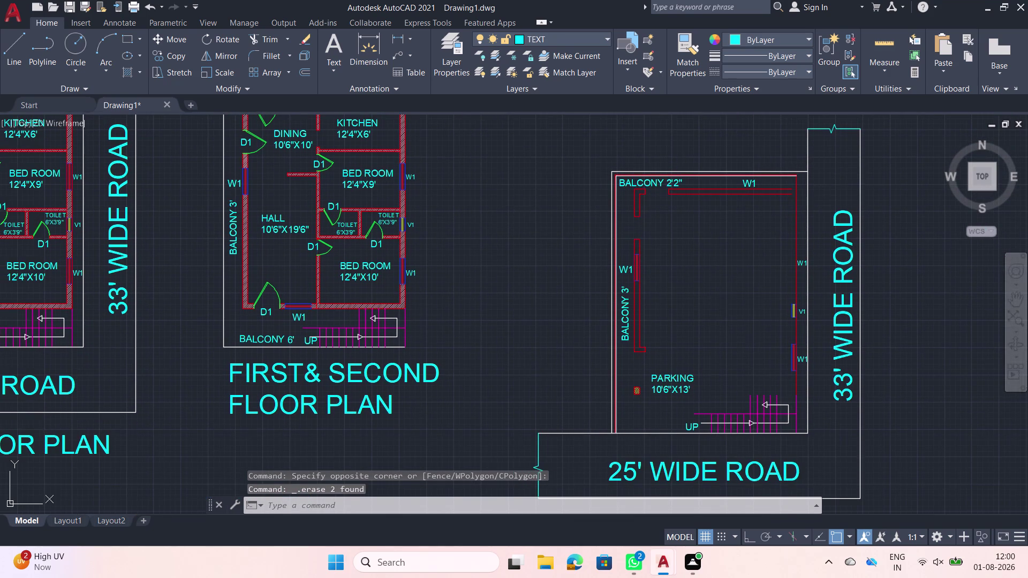
Select all the V1 window lines and delete them.
scroll(up, 3)
click(796, 261)
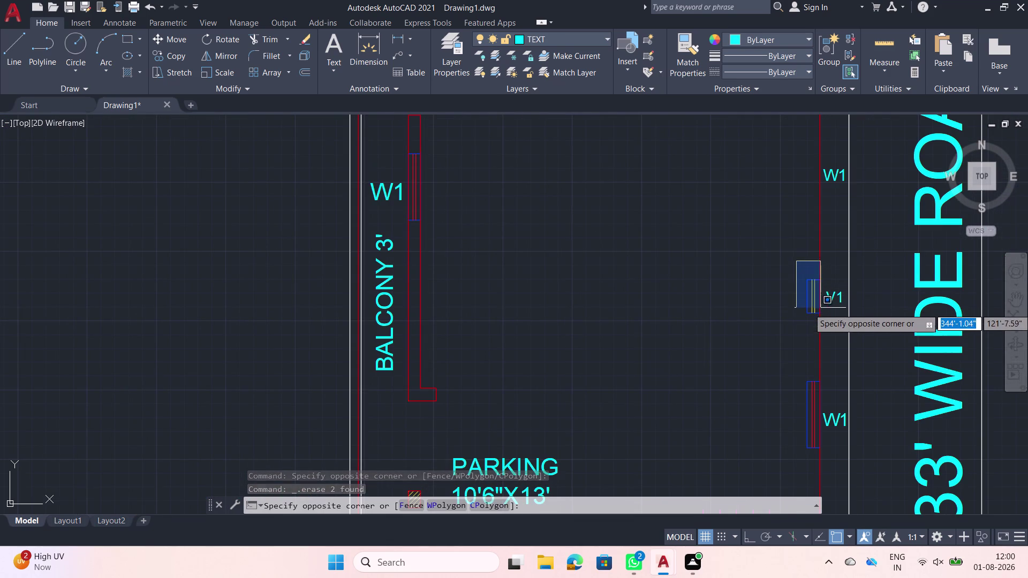
click(816, 313)
key(Delete)
key(Delete)
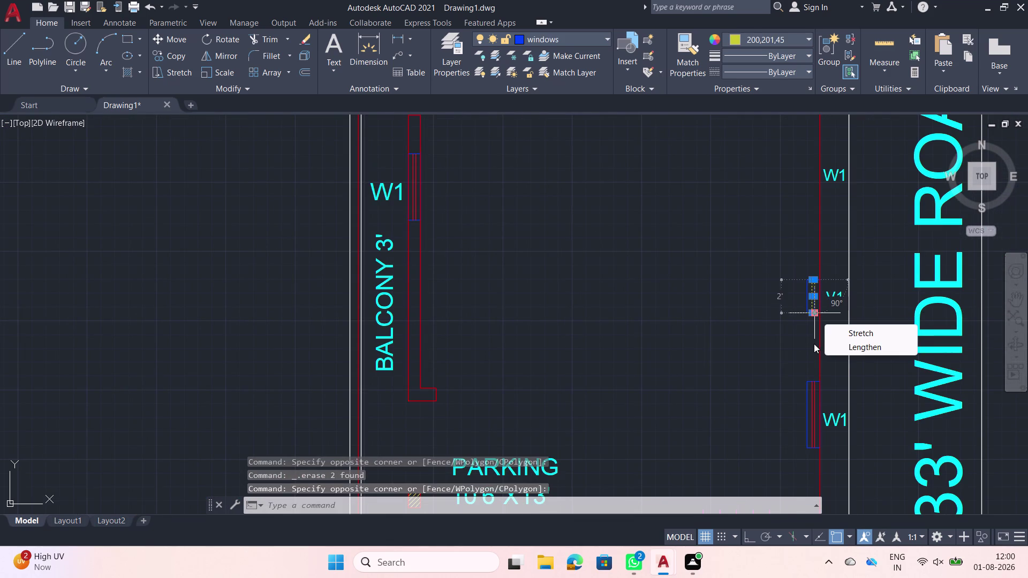
click(813, 343)
click(813, 344)
click(813, 319)
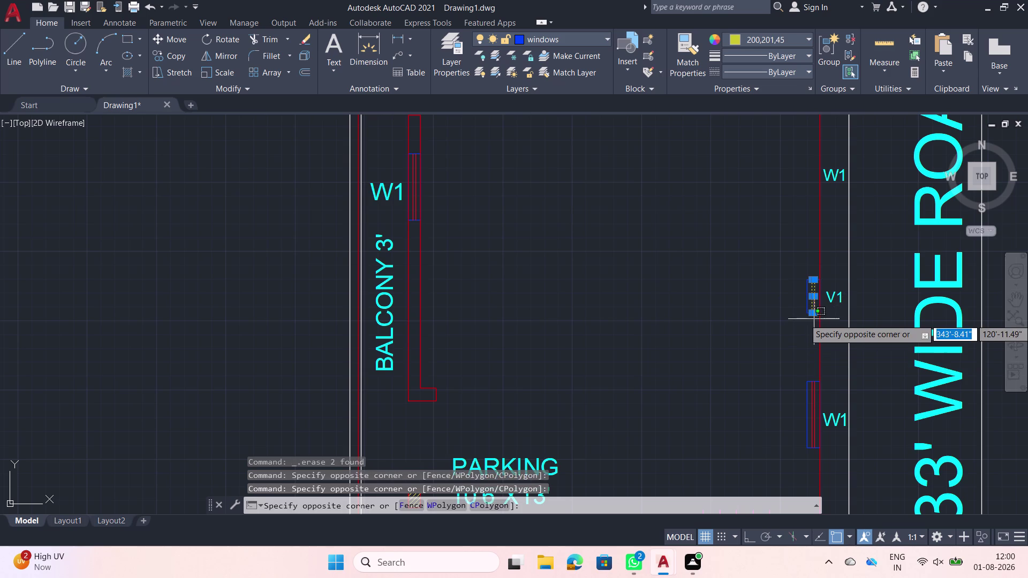
key(Delete)
key(Escape)
click(814, 319)
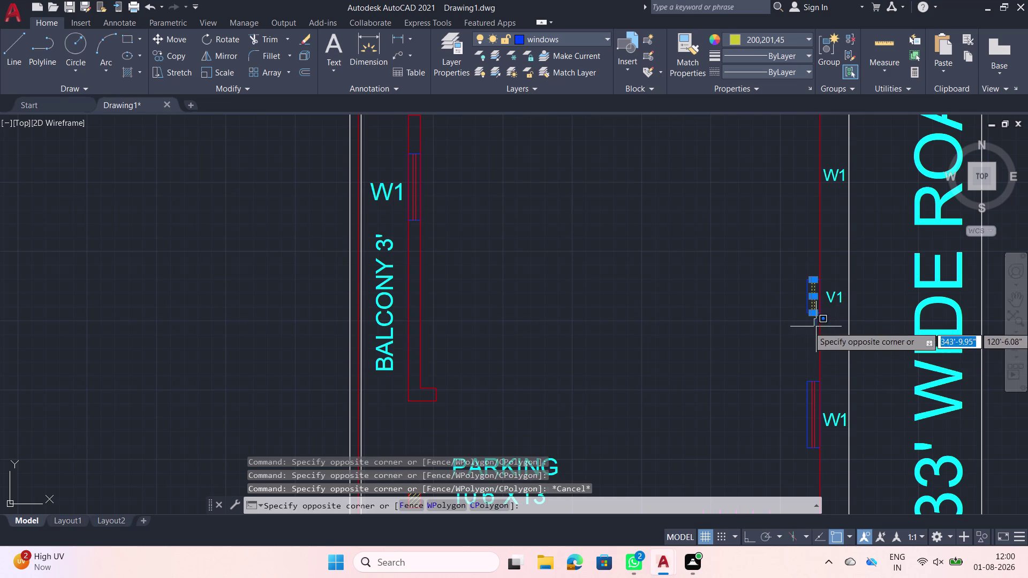
key(Escape)
click(816, 327)
click(800, 293)
key(Delete)
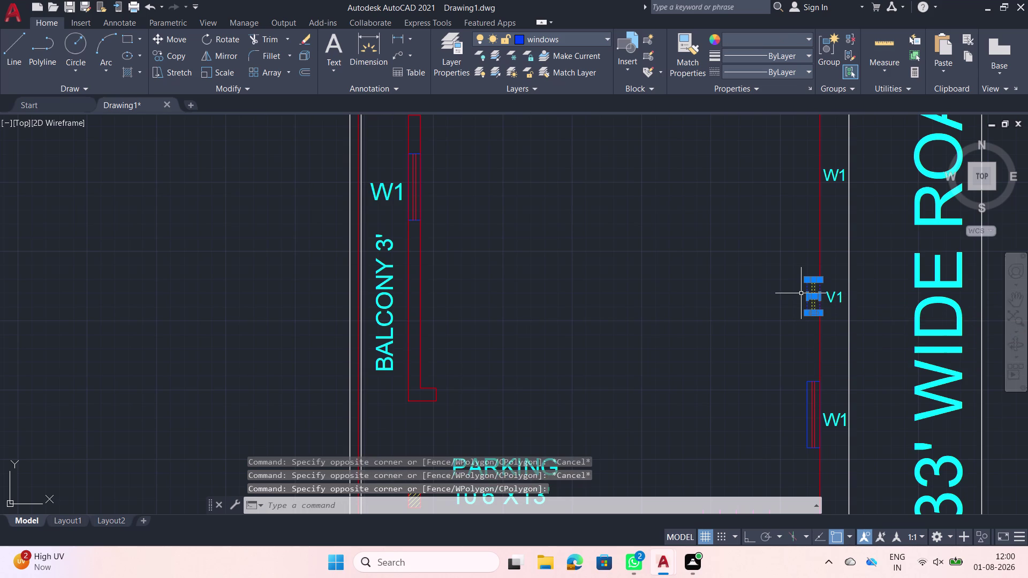
Erase the lower W1 window and its remaining lines on the right wall.
click(809, 373)
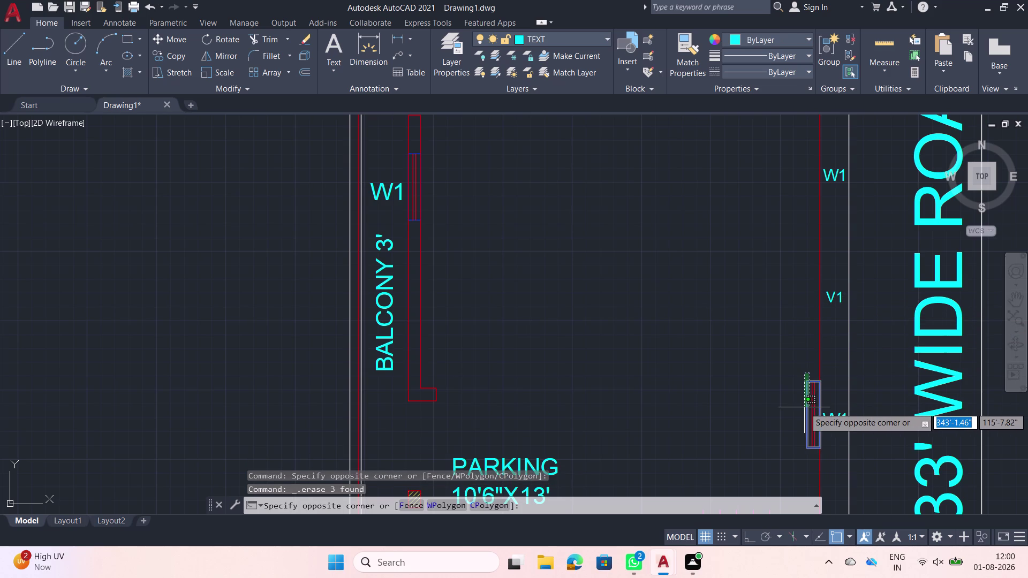
click(803, 407)
key(Delete)
click(812, 410)
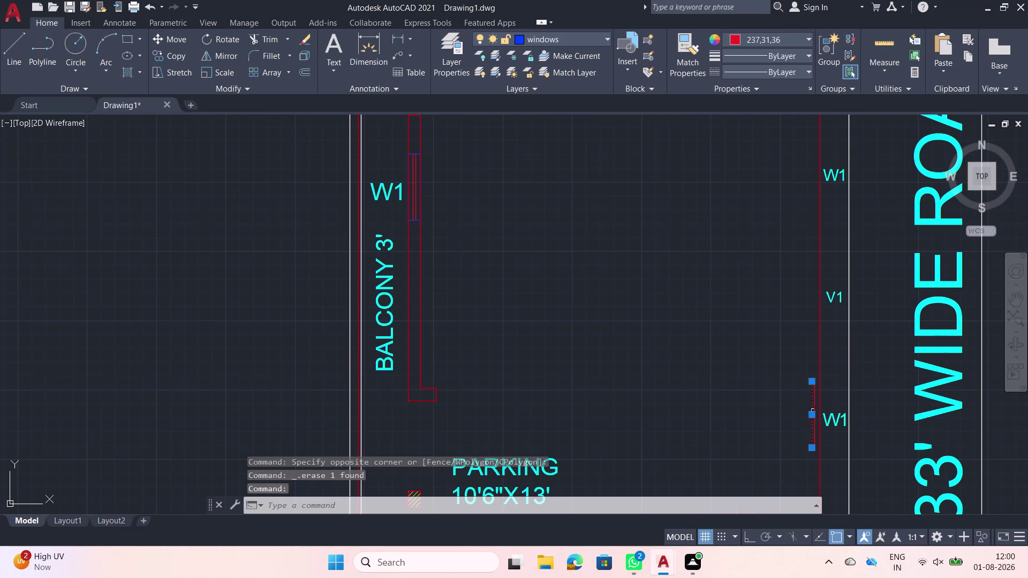
key(Delete)
click(814, 410)
key(Delete)
scroll(down, 3)
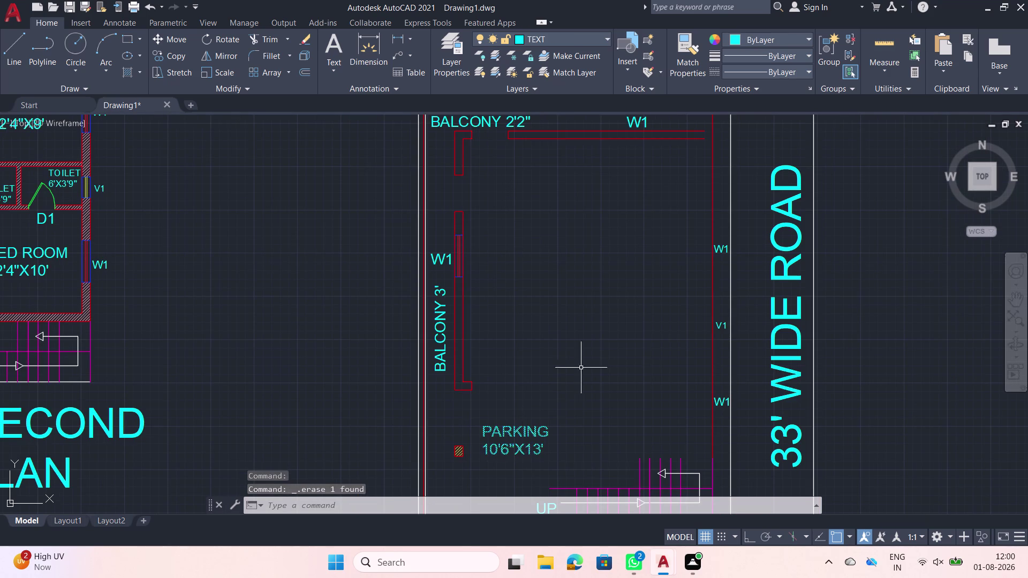
middle_drag(574, 352, 569, 406)
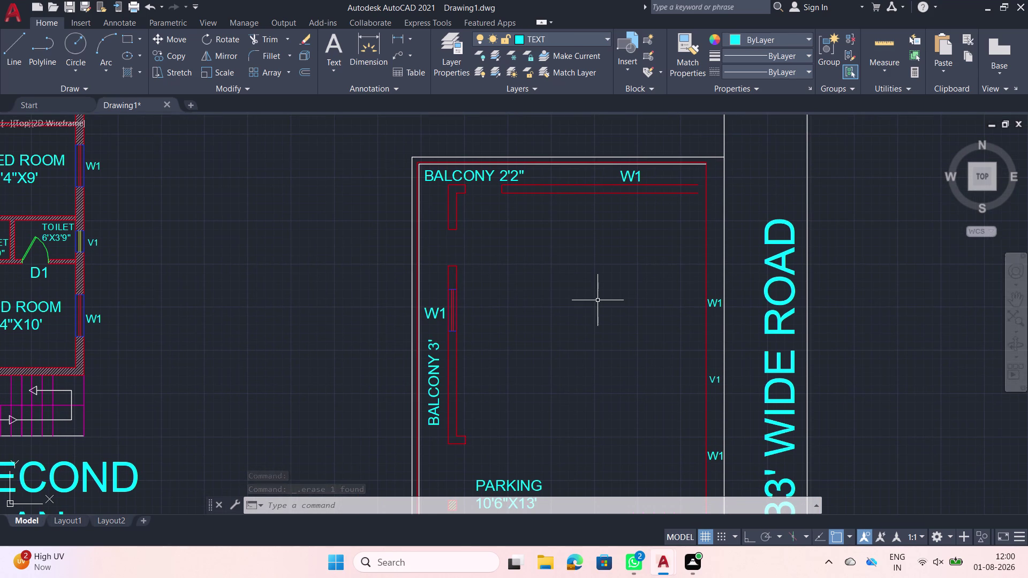
Try extending the top wall lines with EX and a fence, then cancel.
key(Escape)
text(EX)
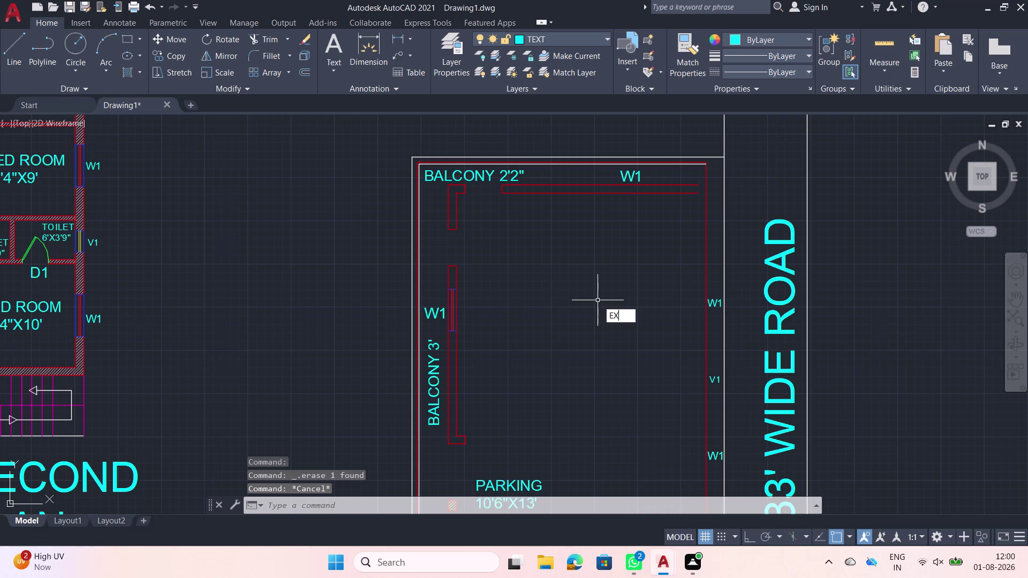
key(space)
click(667, 203)
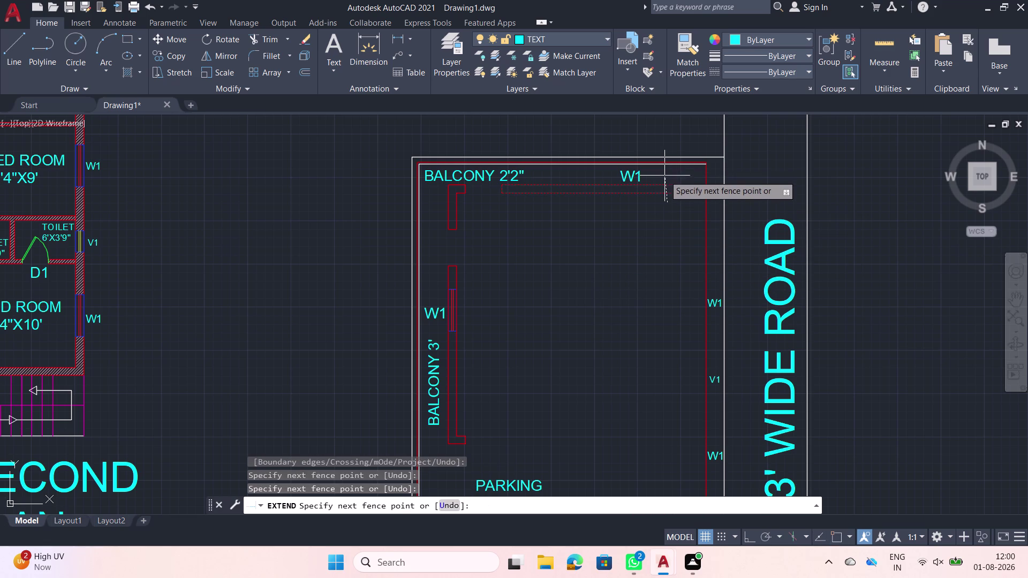
click(664, 176)
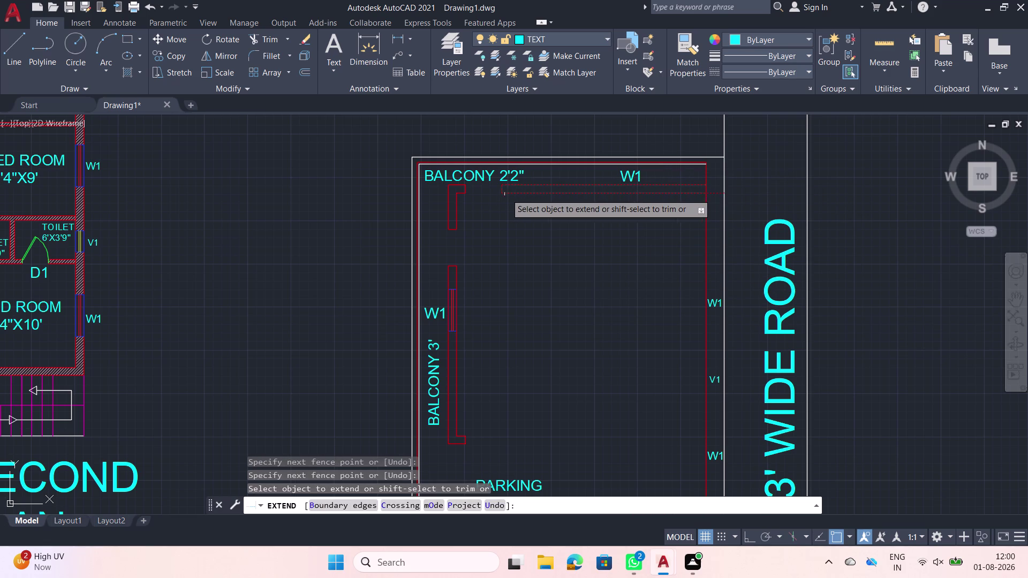
scroll(up, 3)
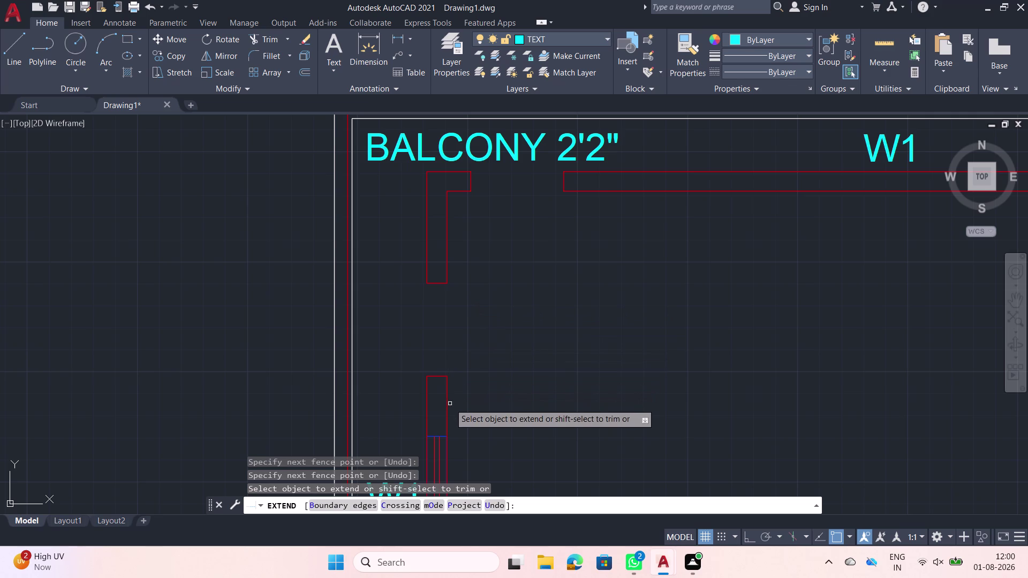
key(Escape)
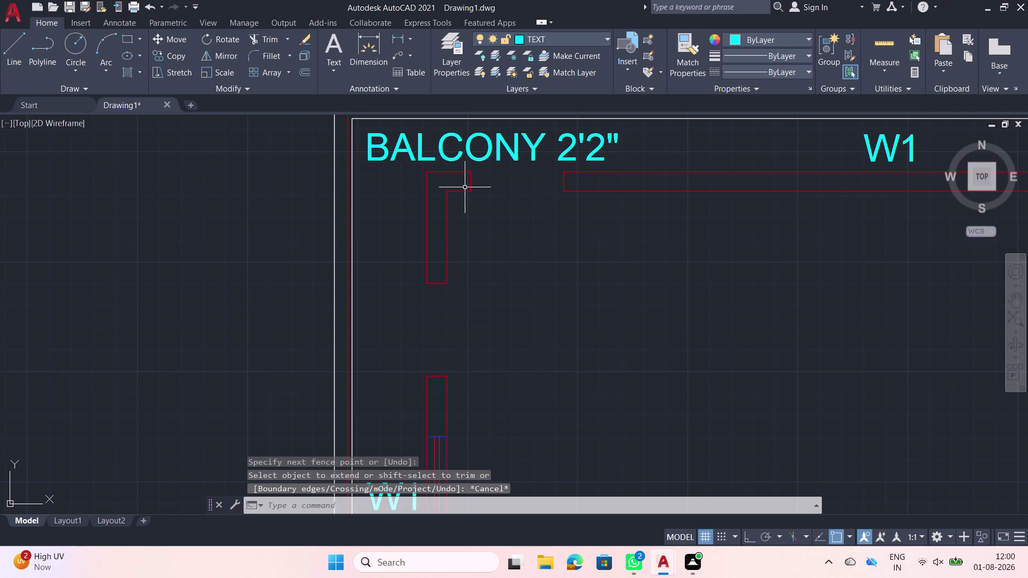
Trim the extra lines and leftover wall ends at the balcony corners using TR.
text(TR)
key(space)
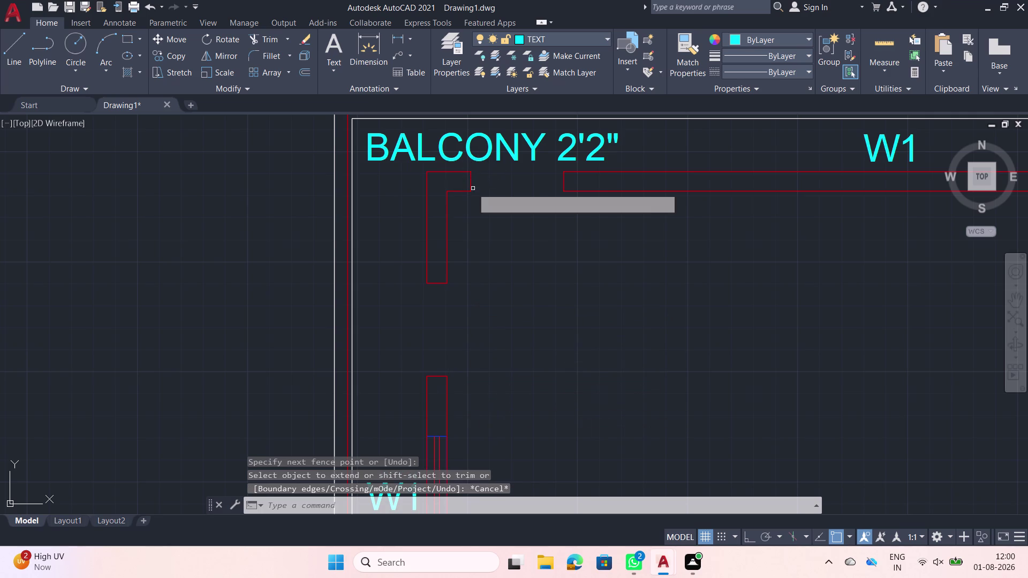
click(452, 184)
click(587, 184)
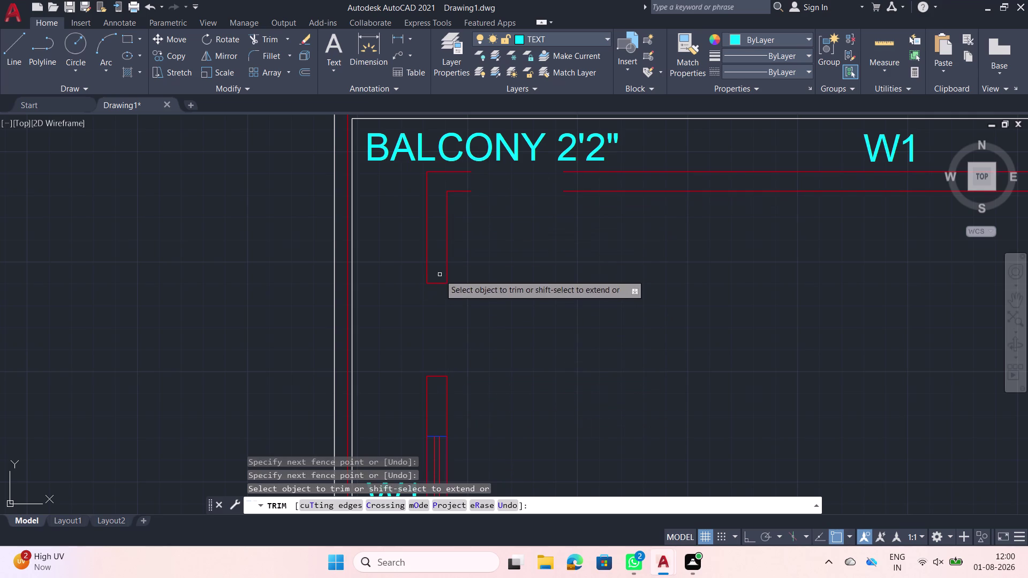
click(440, 273)
click(433, 397)
middle_drag(438, 400, 458, 311)
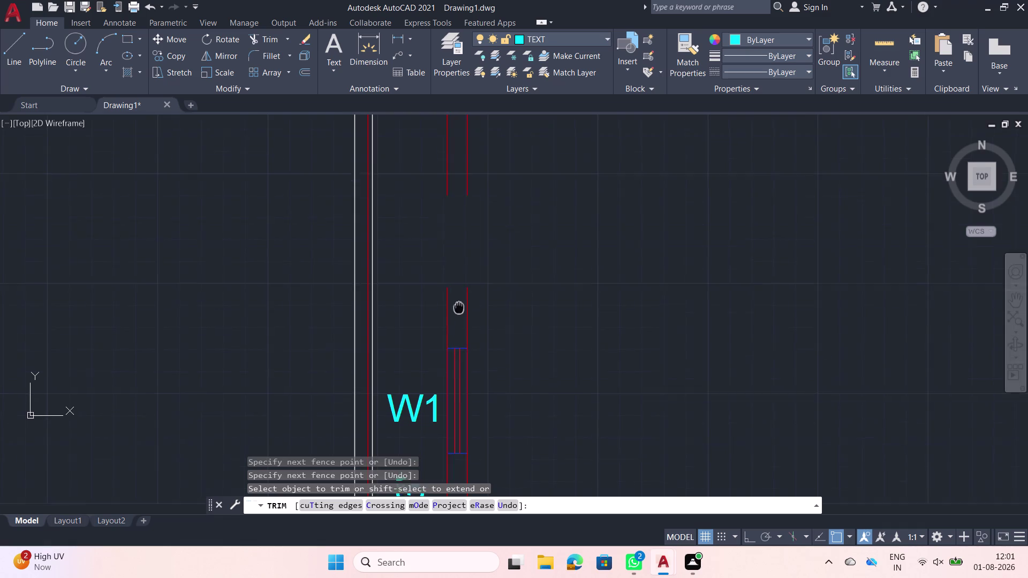
middle_drag(457, 311, 461, 293)
Trim the leftover window edge lines and stubs beside the W1 window.
click(461, 312)
click(462, 379)
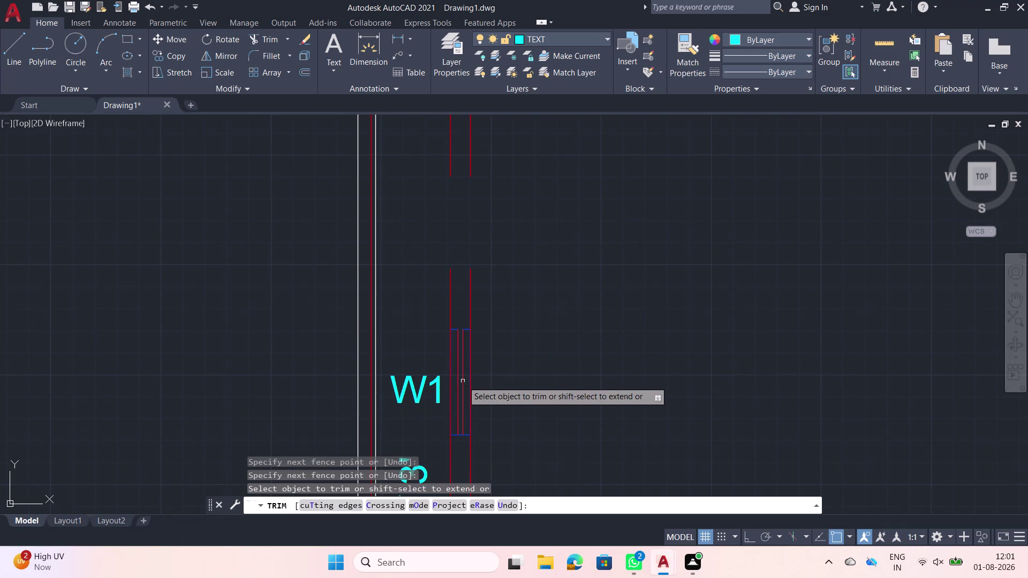
click(465, 381)
click(454, 378)
click(458, 322)
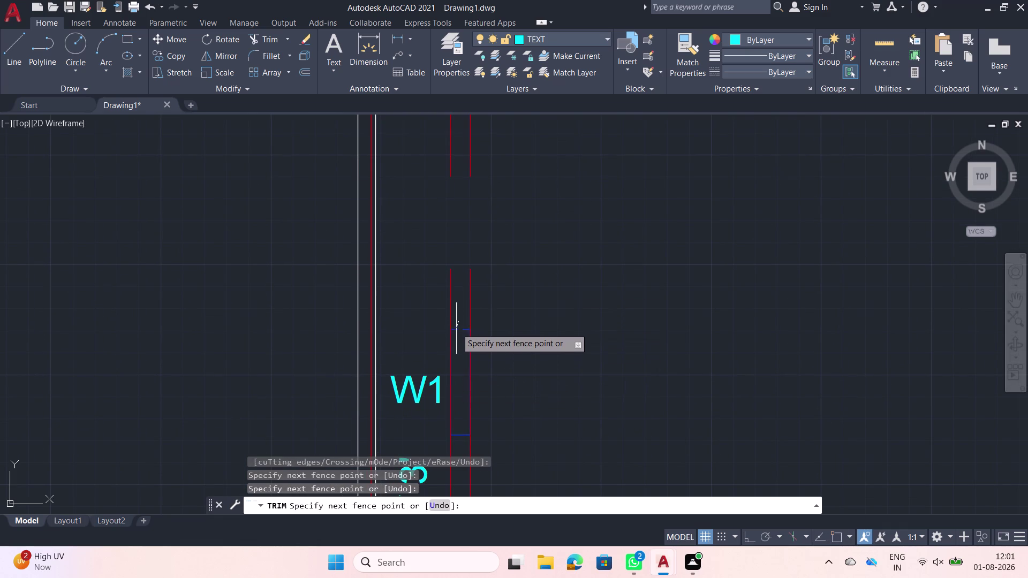
click(456, 331)
click(465, 330)
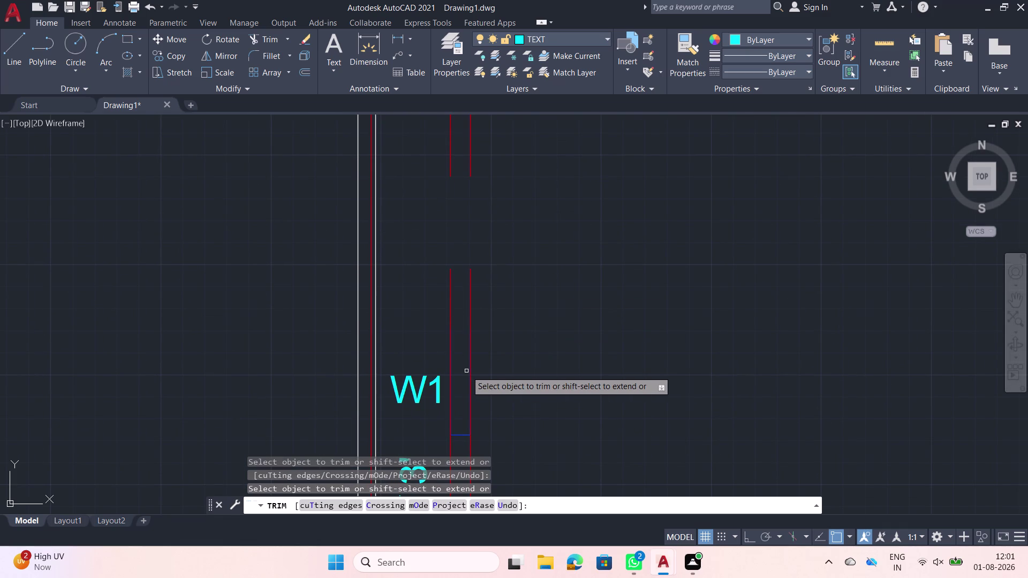
click(470, 373)
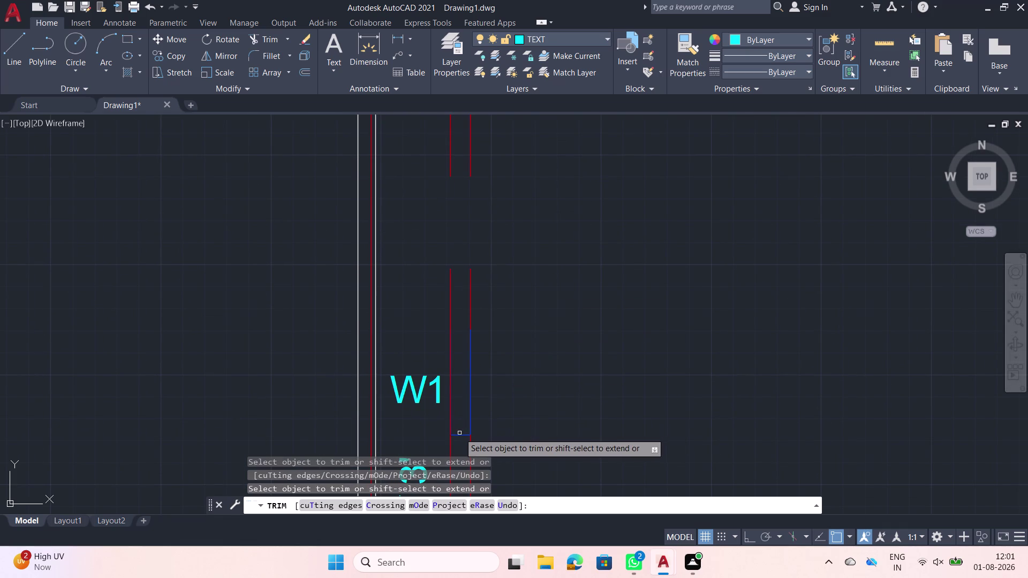
click(459, 433)
click(457, 442)
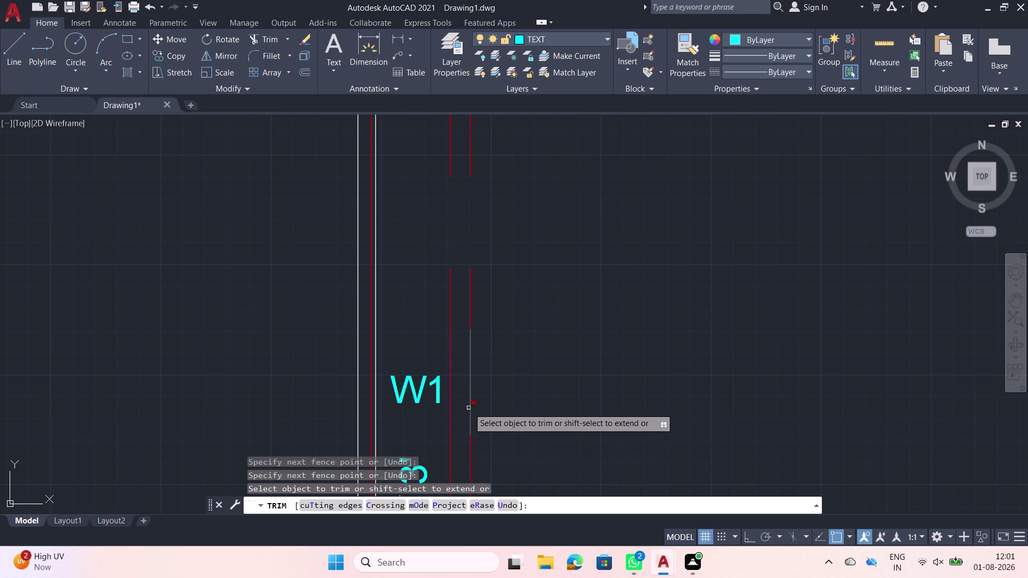
click(468, 408)
scroll(down, 3)
Fence-trim the leftover lines at the BALCONY 3' bottom corner, then end Trim.
middle_drag(477, 409, 513, 289)
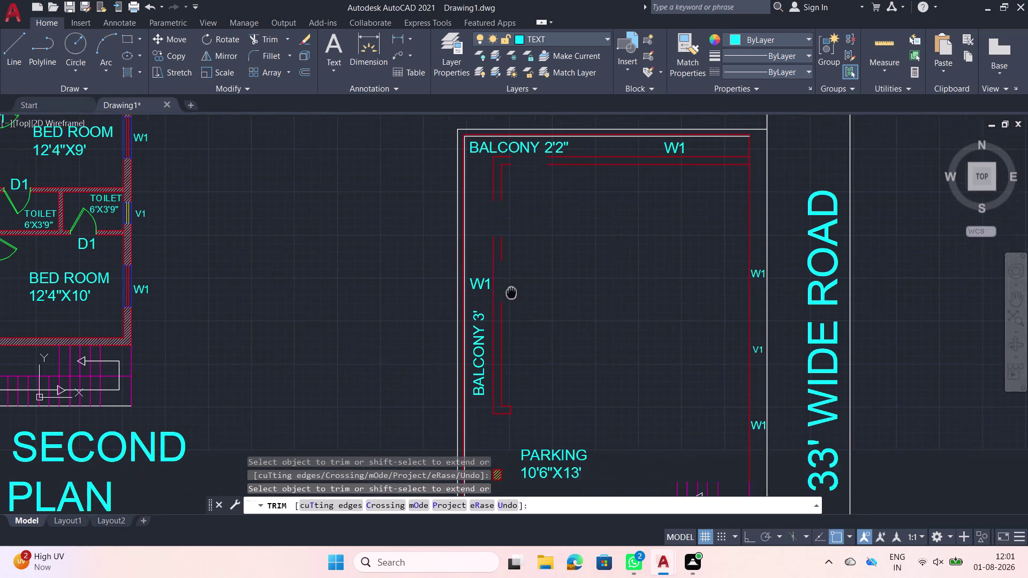
middle_drag(512, 289, 513, 288)
scroll(up, 3)
click(512, 384)
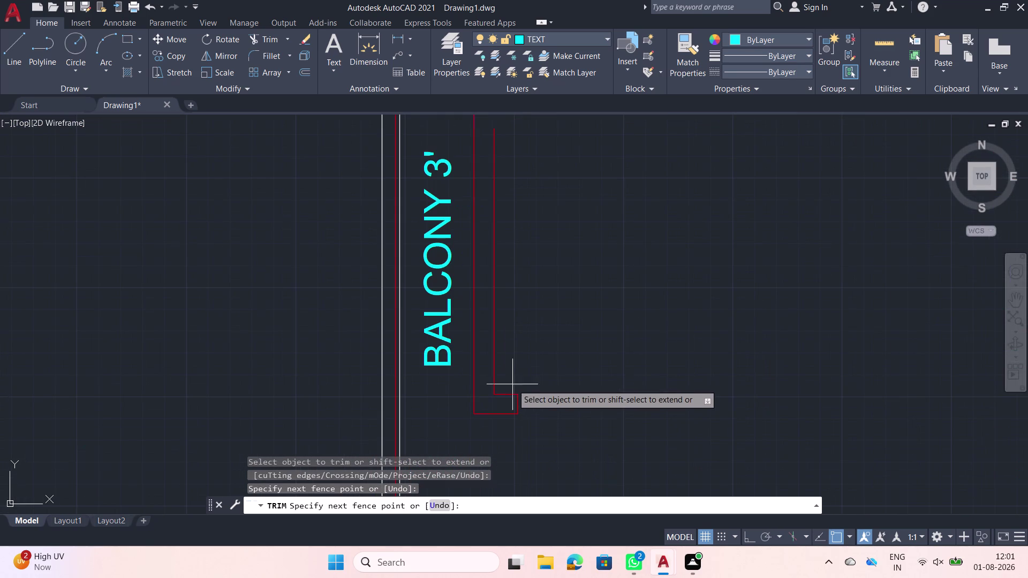
click(503, 422)
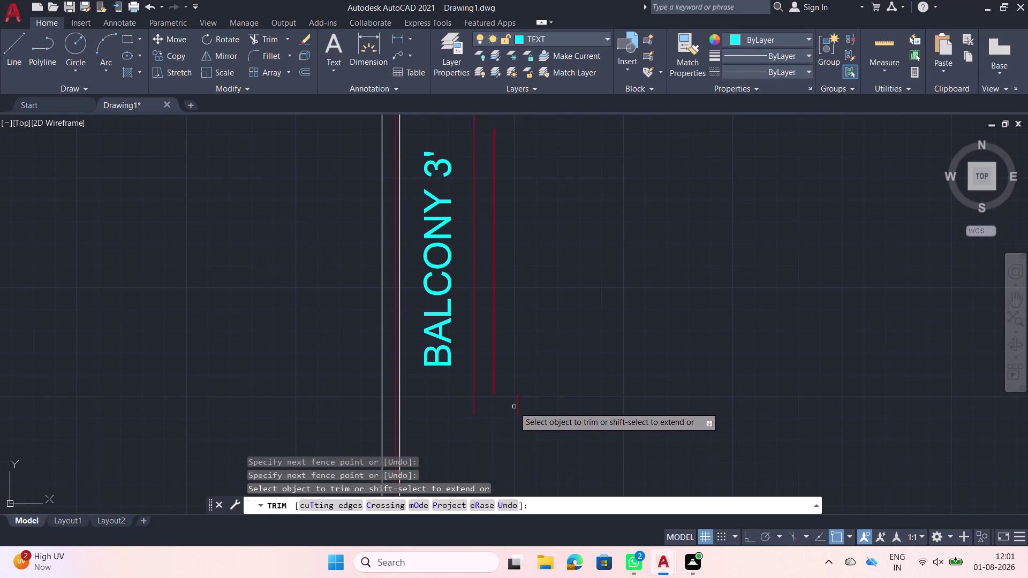
click(516, 405)
scroll(down, 3)
middle_drag(713, 409, 646, 363)
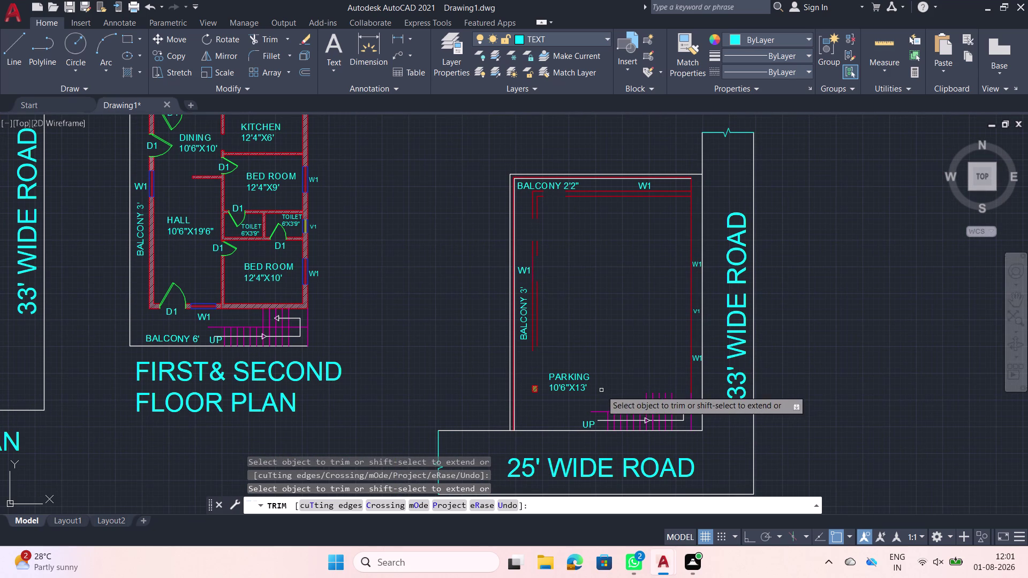
key(Escape)
Window-select and delete the PARKING label.
click(618, 394)
click(562, 369)
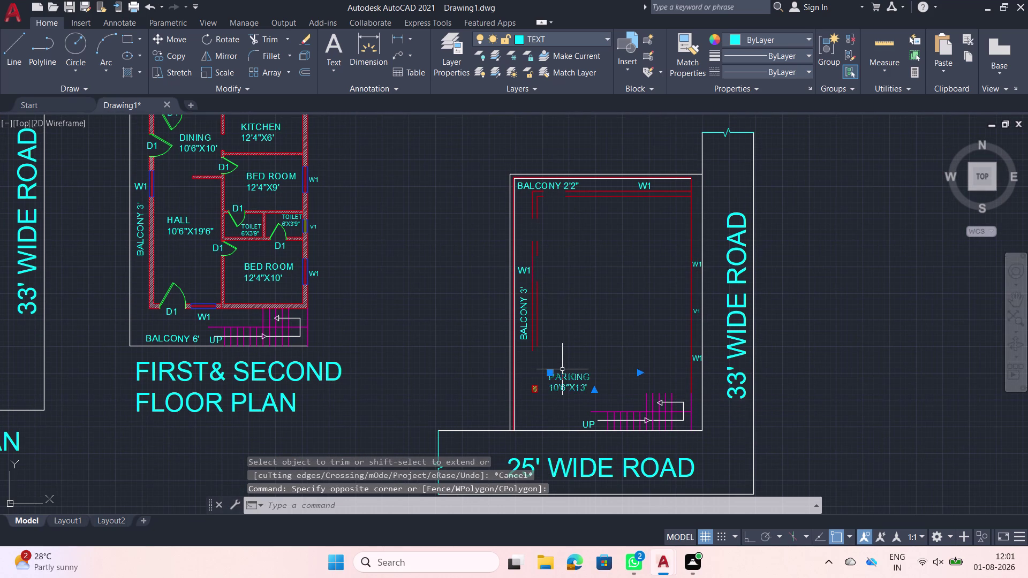
key(Delete)
click(549, 401)
Attempt to erase the leftover hatched square in the parking area, then clear the selection.
click(527, 379)
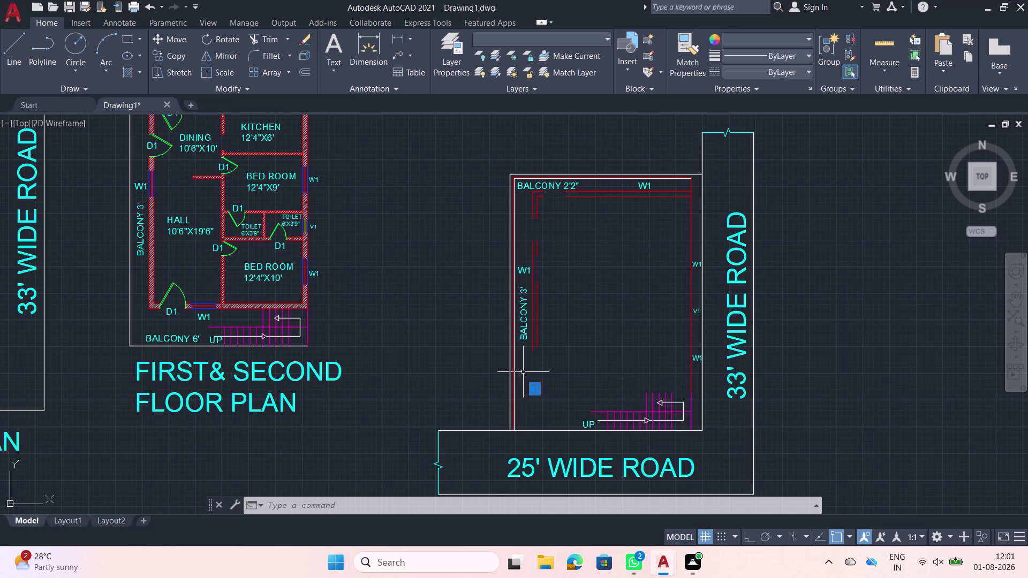
key(BackSpace)
key(Delete)
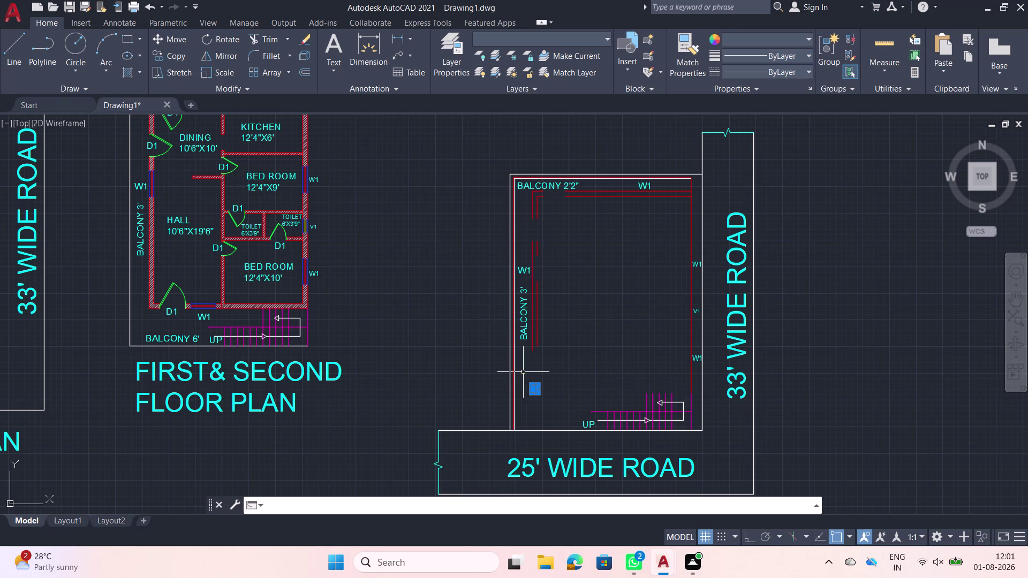
key(BackSpace)
key(Delete)
key(Escape)
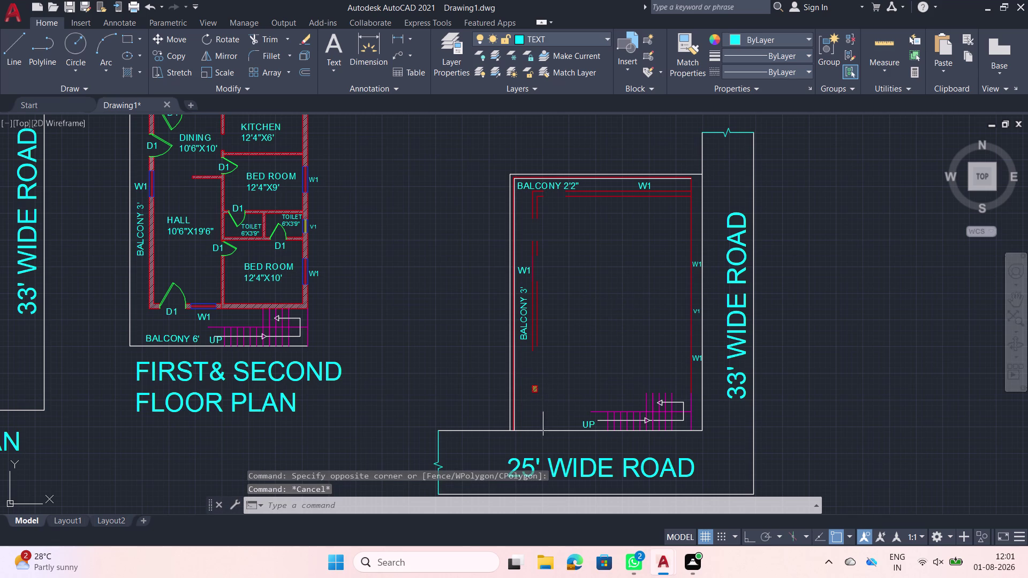
Window-select and erase the three leftover bits near the parking area.
click(545, 401)
click(521, 385)
key(Delete)
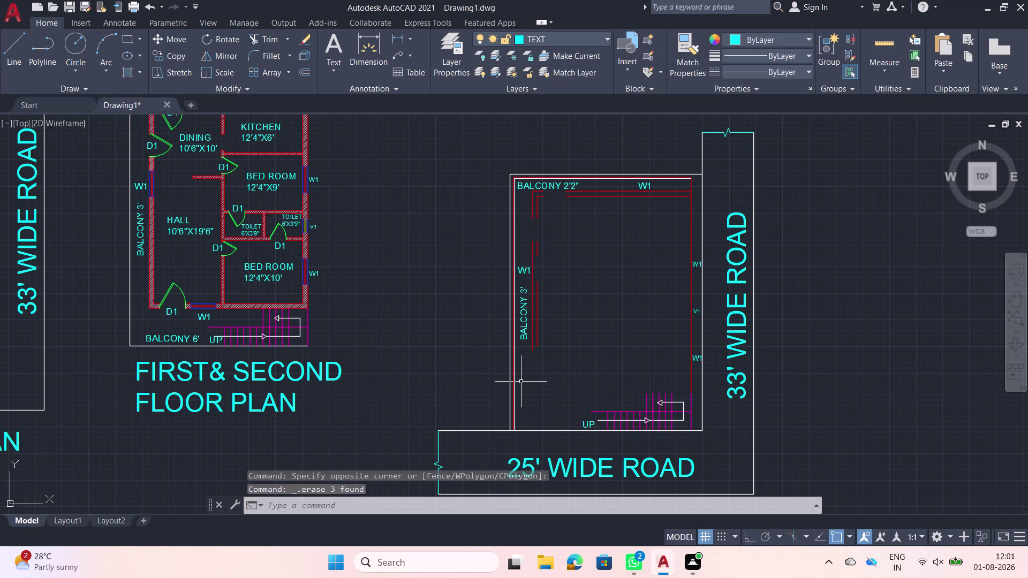
scroll(up, 3)
scroll(down, 3)
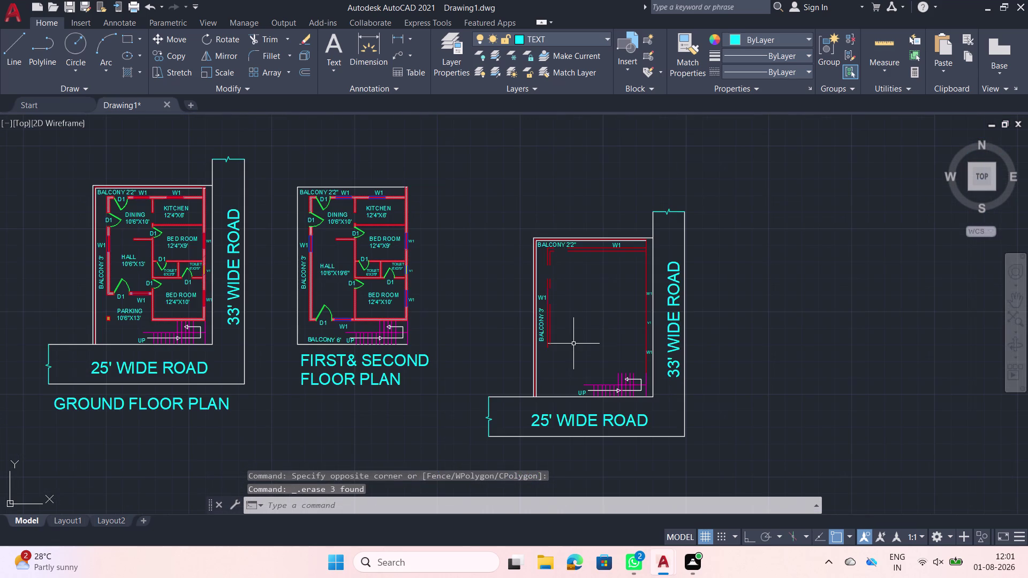
scroll(up, 3)
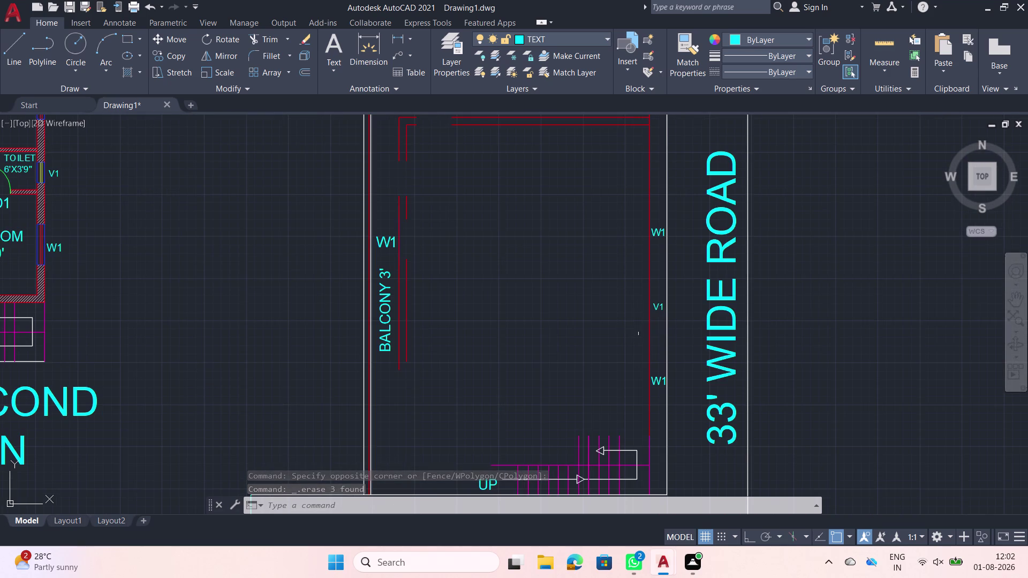
scroll(down, 3)
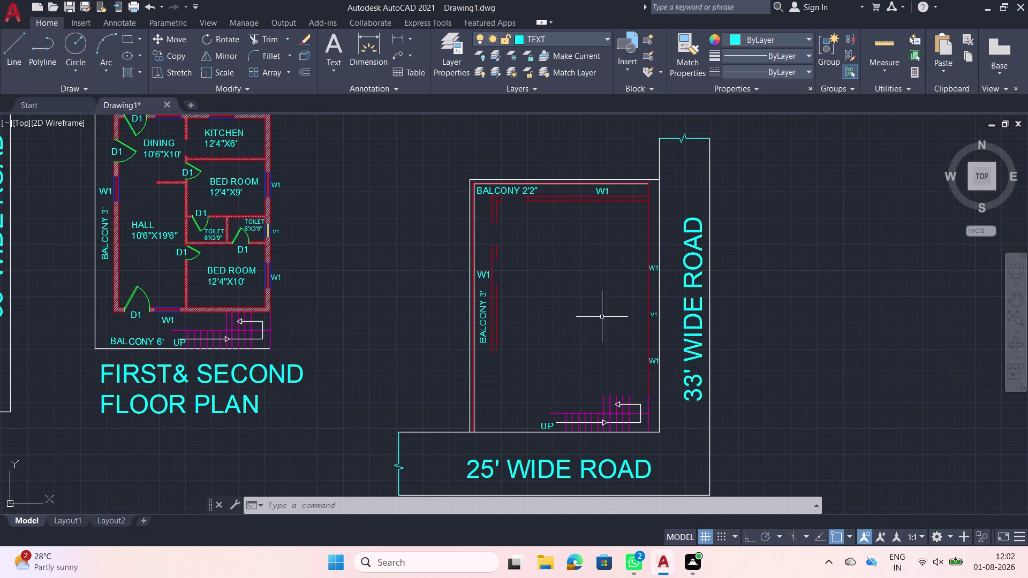
scroll(up, 3)
Offset the copy's east wall line by 9 toward the interior, then cancel the offset.
click(650, 292)
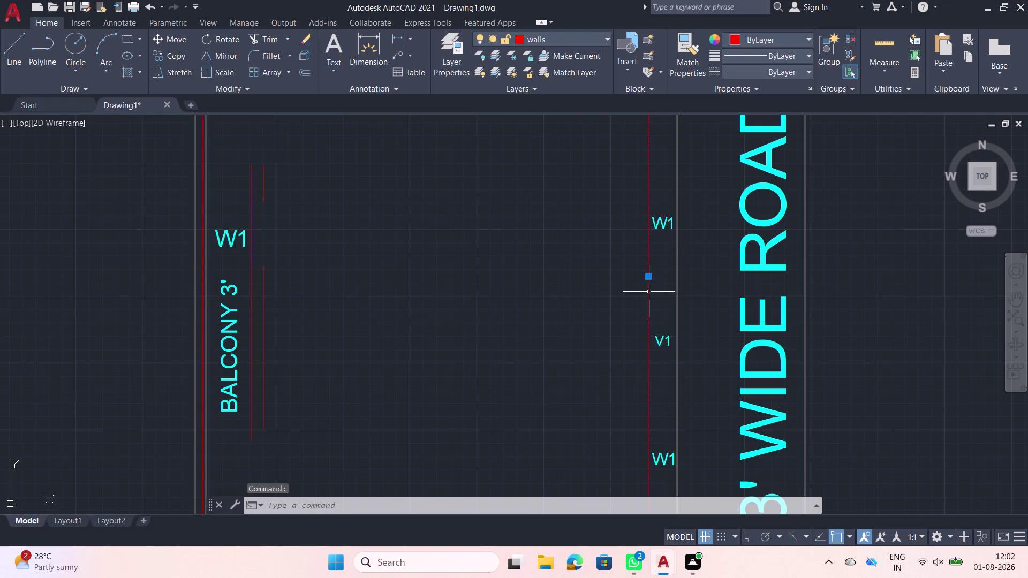
key(o)
text(FF)
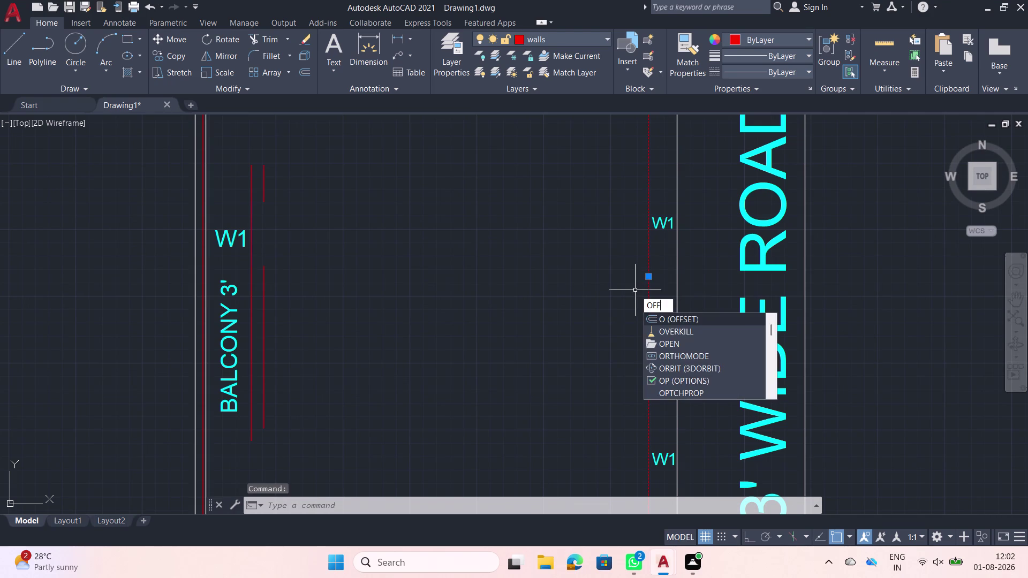
key(space)
click(648, 292)
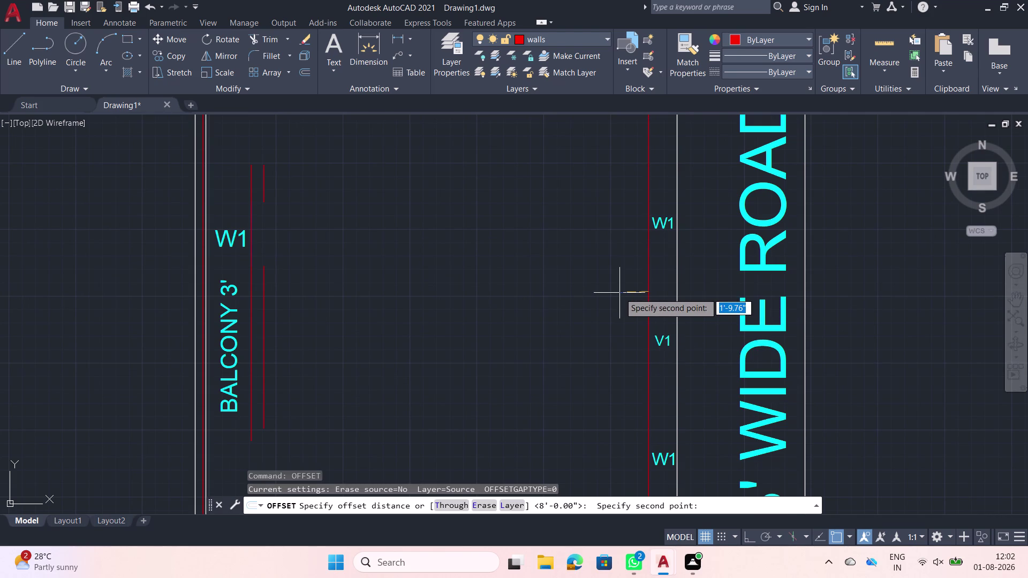
key(9)
key(Return)
click(619, 292)
scroll(down, 3)
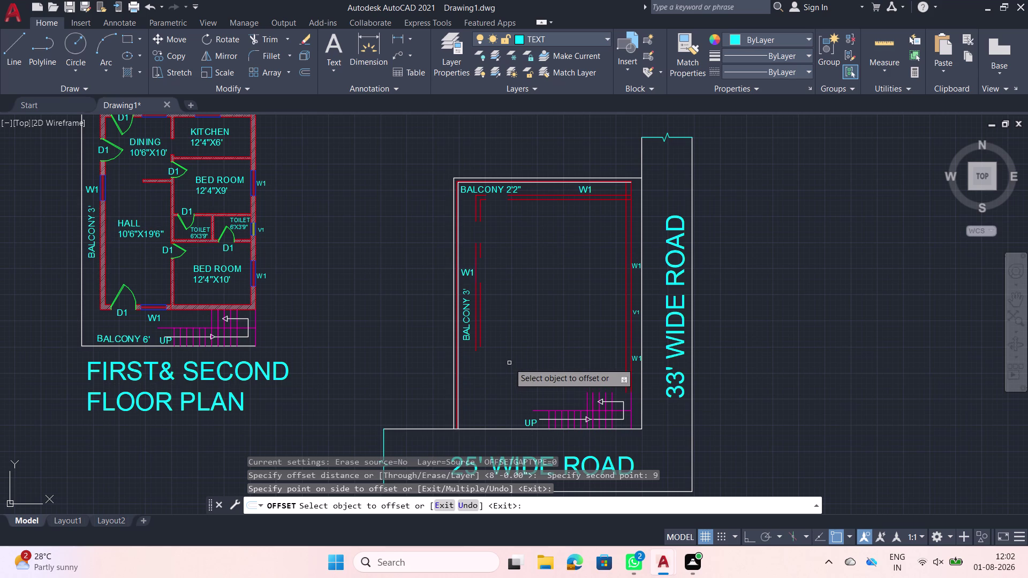
key(Escape)
Pan to the copy's south-east stair corner and start a new line there.
scroll(up, 3)
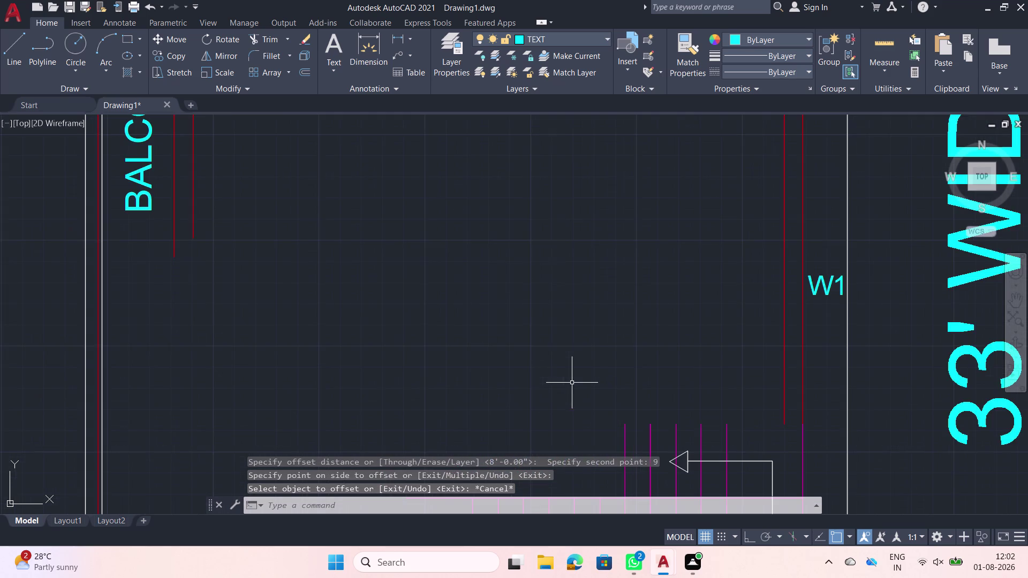
scroll(down, 3)
middle_drag(586, 318, 576, 379)
scroll(down, 3)
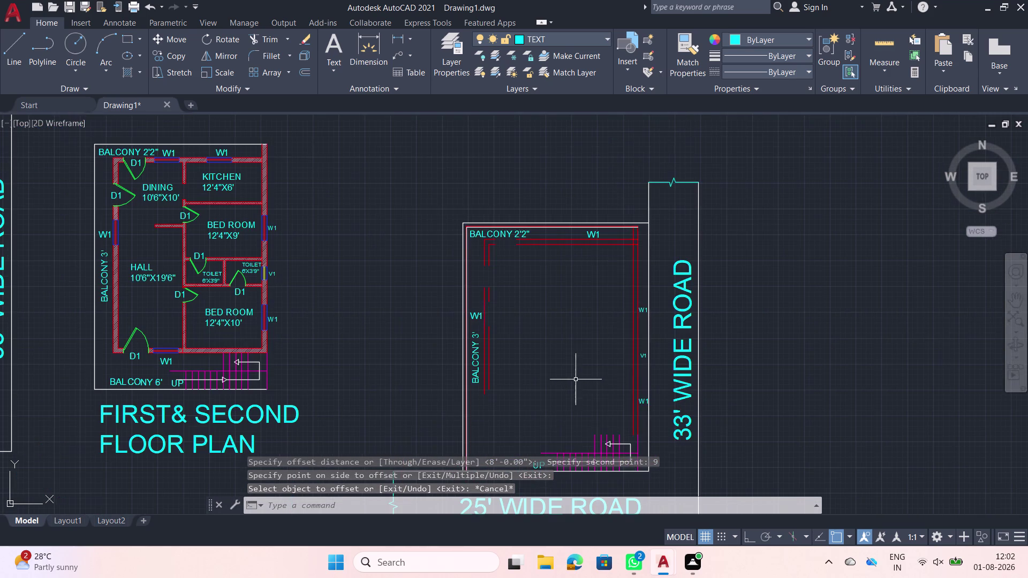
middle_drag(579, 386, 567, 329)
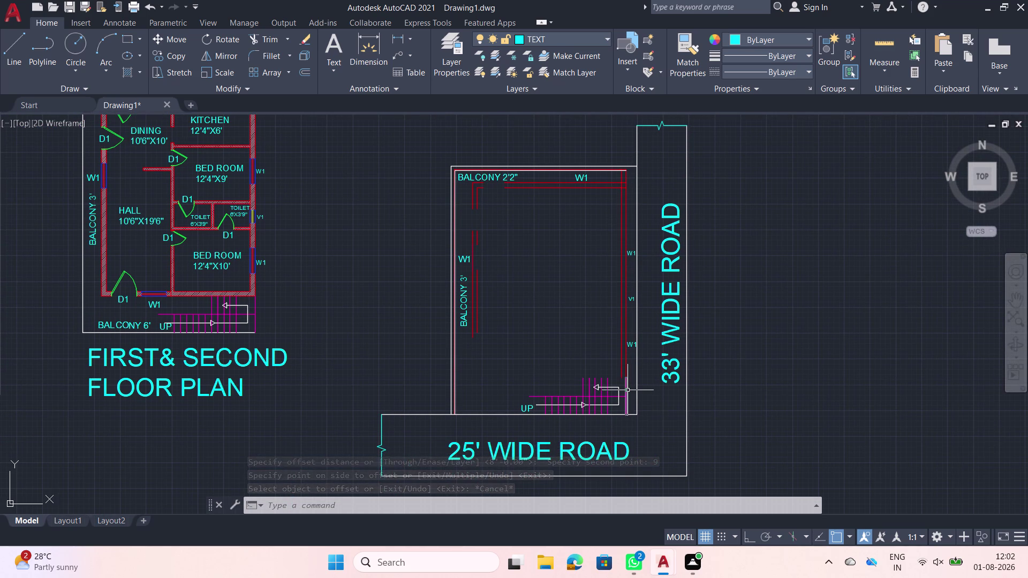
text(L)
key(space)
Draw a horizontal line with Ortho on from the east wall's end along the stair top.
scroll(up, 3)
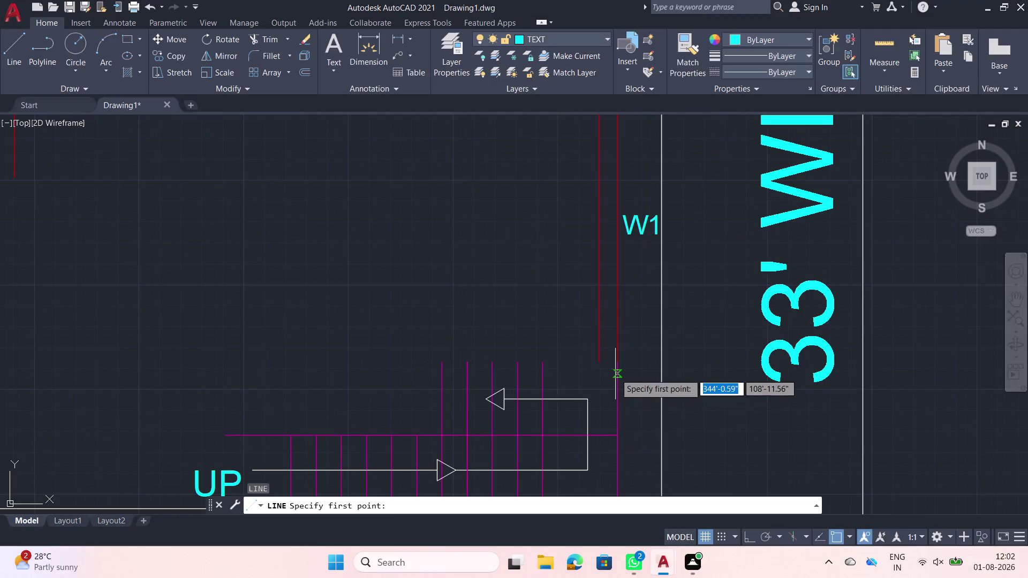
click(613, 366)
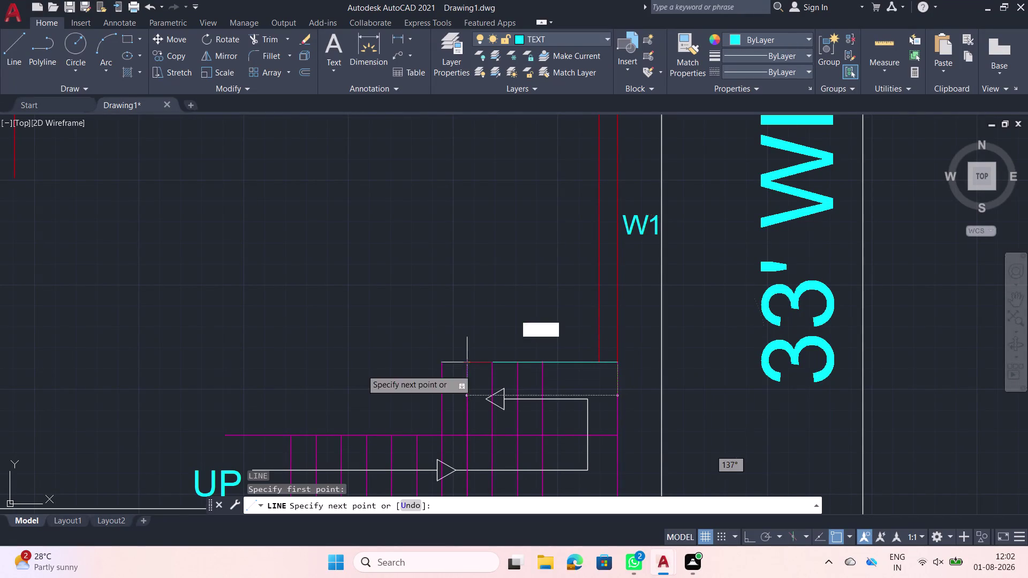
scroll(down, 3)
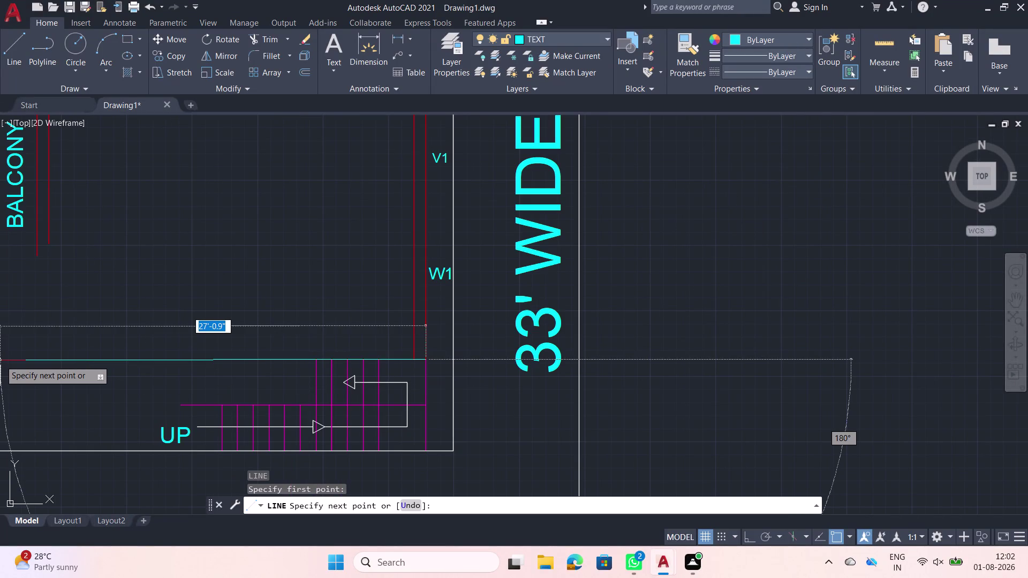
key(F8)
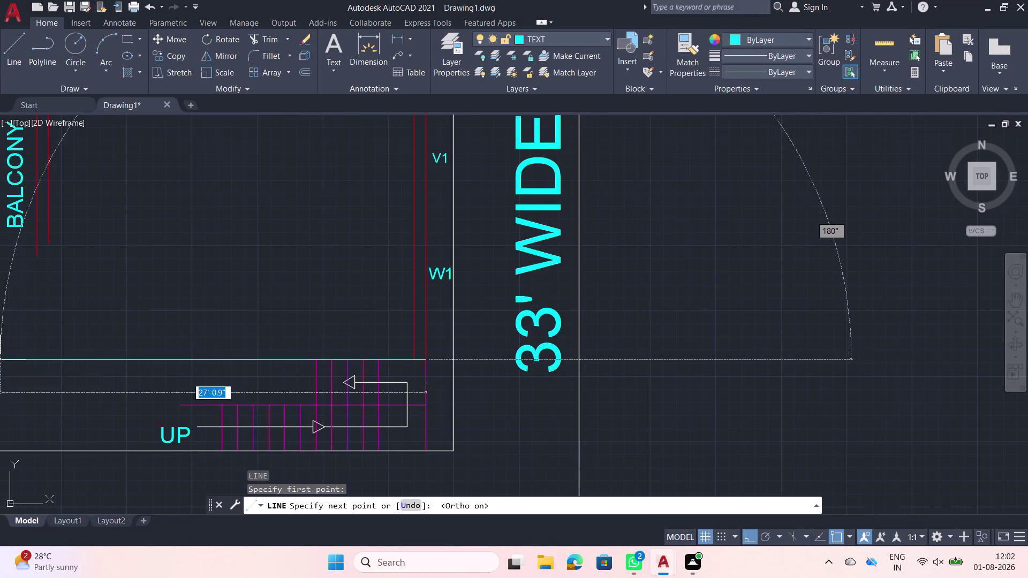
click(20, 360)
key(Escape)
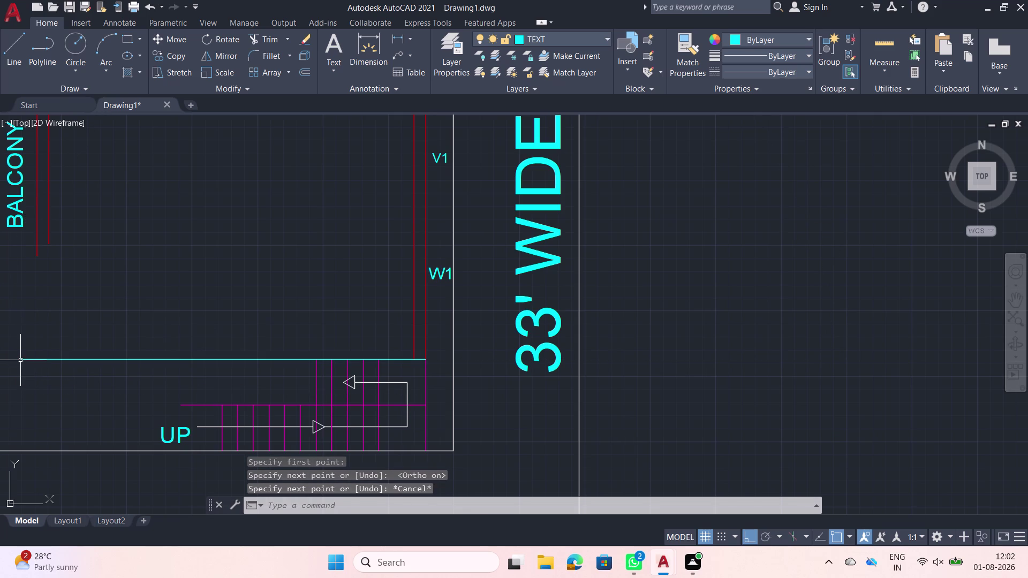
Move the new stair-top line onto the red walls layer.
click(254, 377)
click(193, 352)
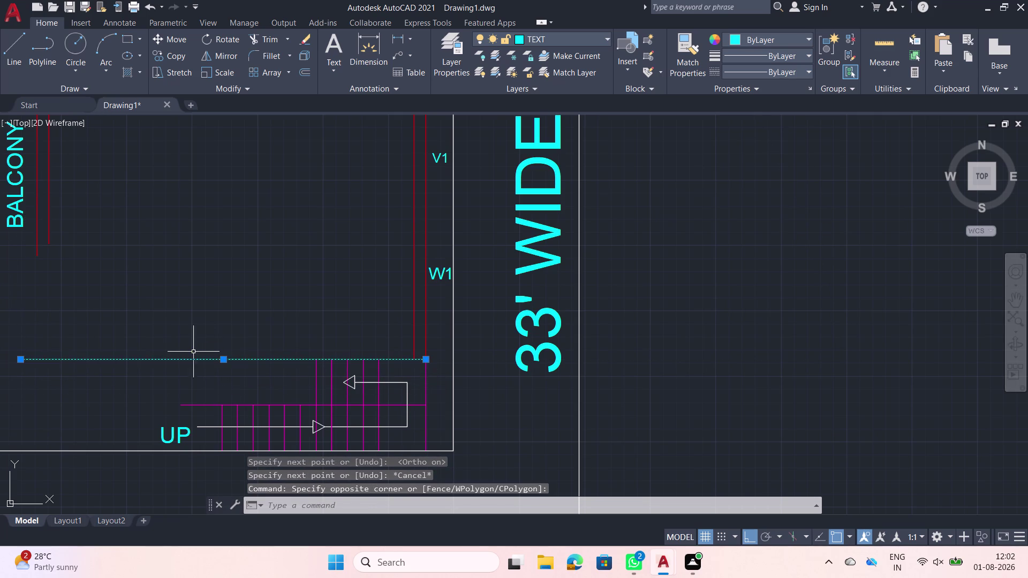
click(571, 42)
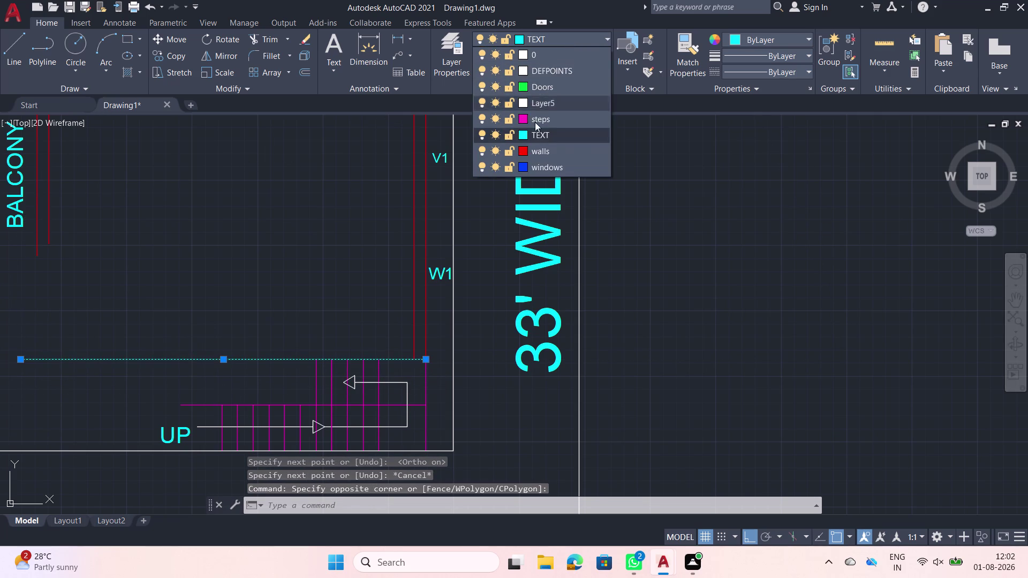
click(530, 149)
middle_drag(303, 233, 481, 234)
scroll(down, 3)
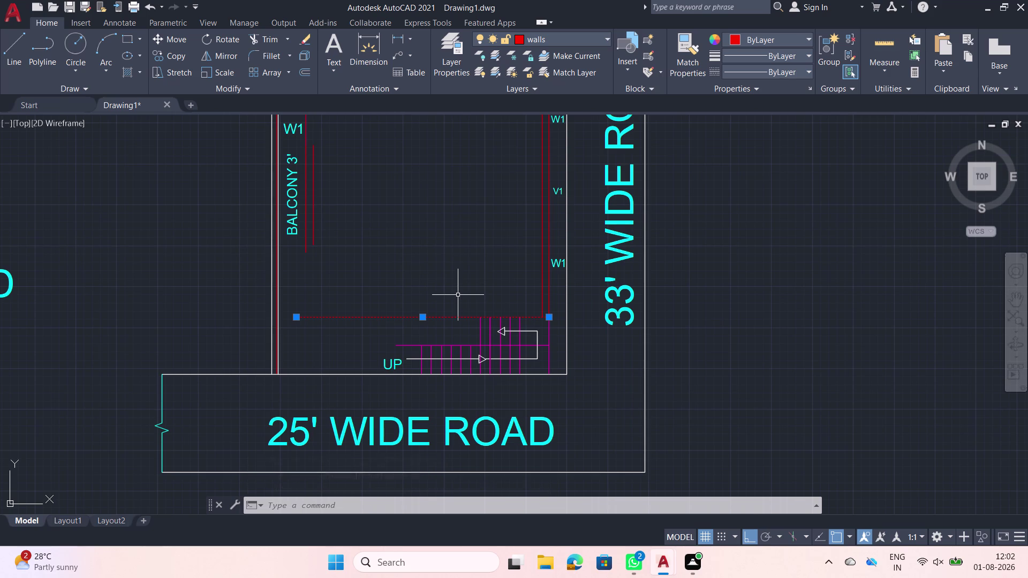
key(Escape)
click(400, 324)
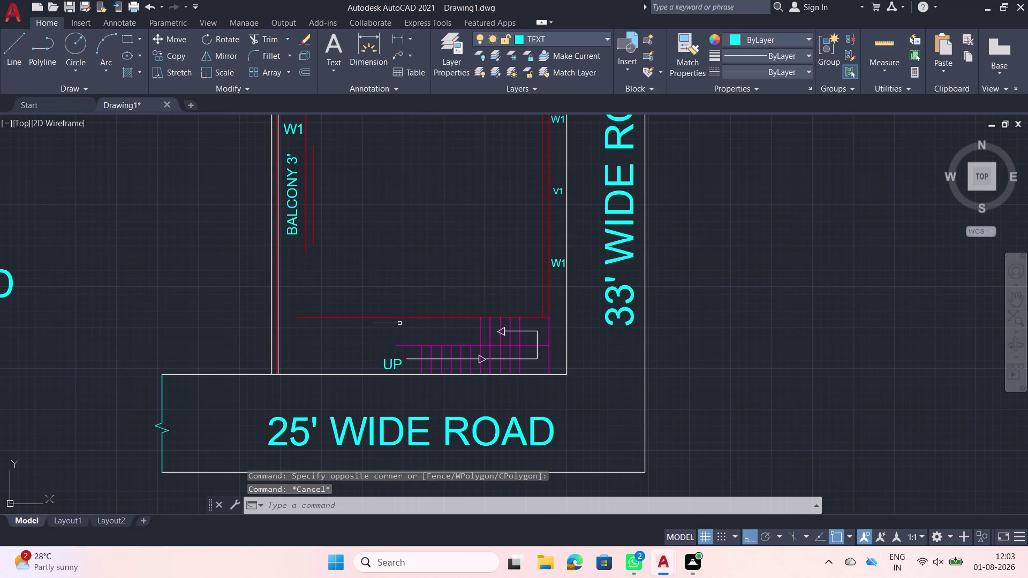
click(383, 314)
key(o)
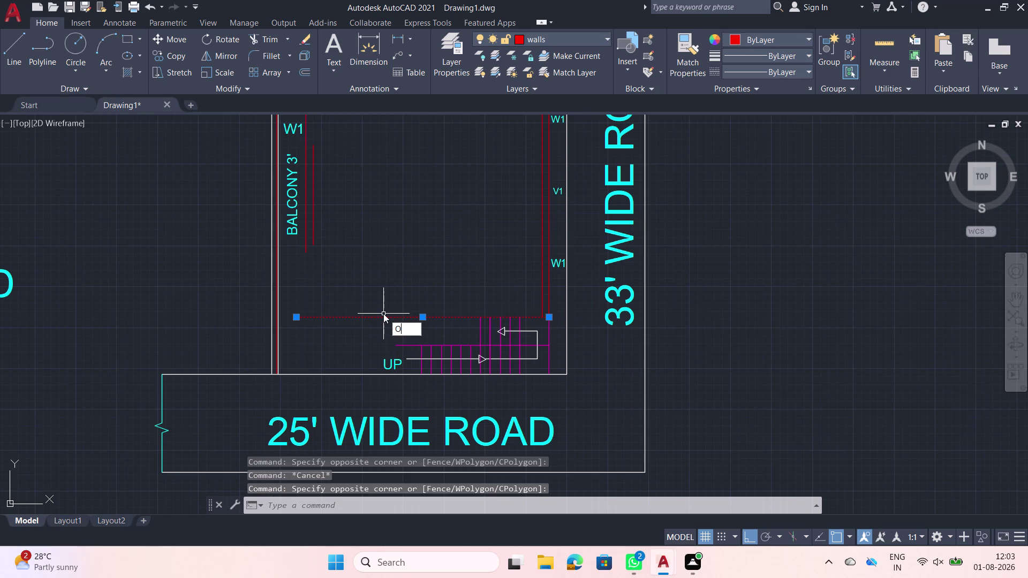
text(FF)
key(space)
click(383, 313)
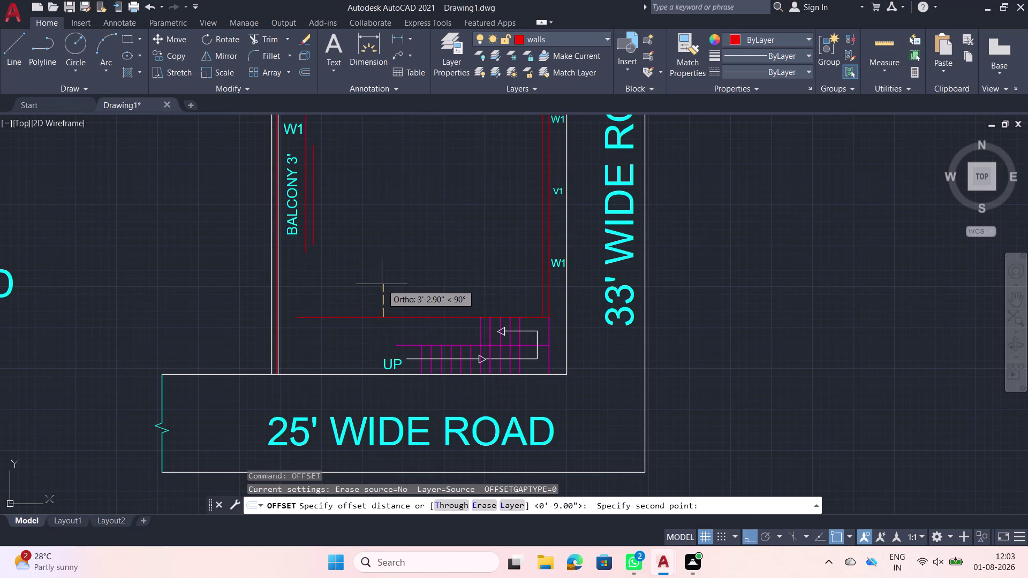
key(9)
key(Return)
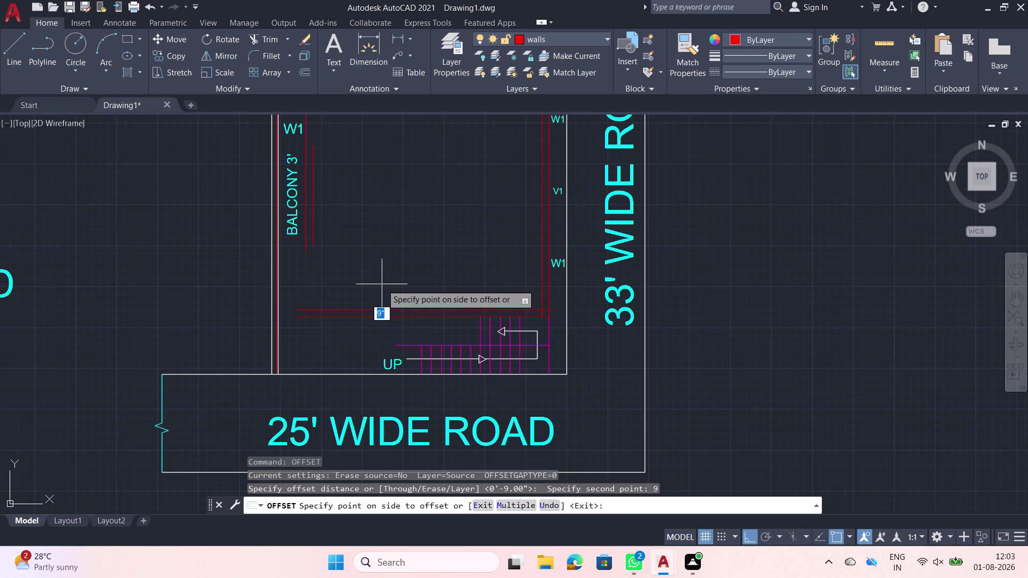
click(382, 284)
key(Escape)
text(E)
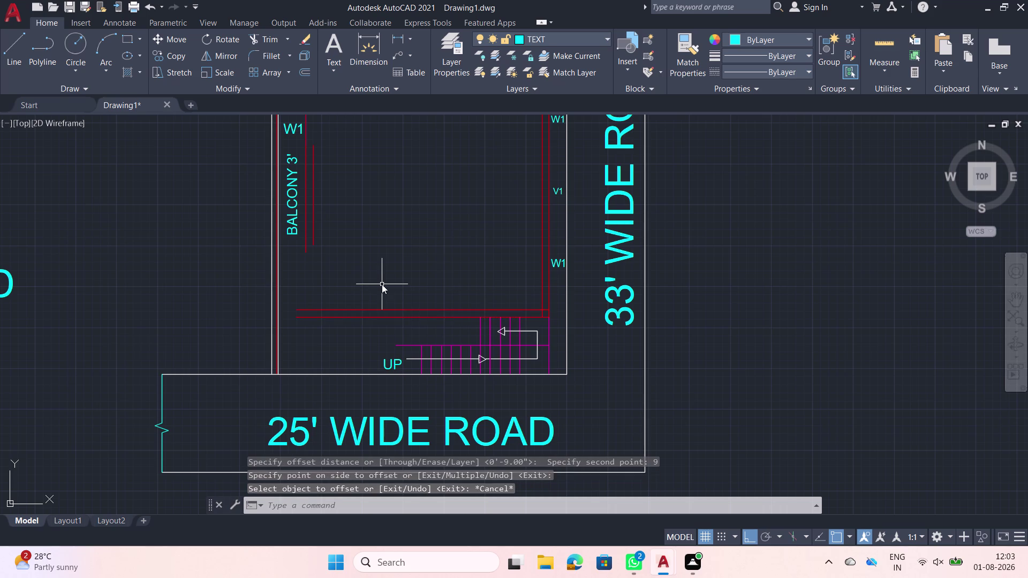
text(X)
key(space)
click(319, 217)
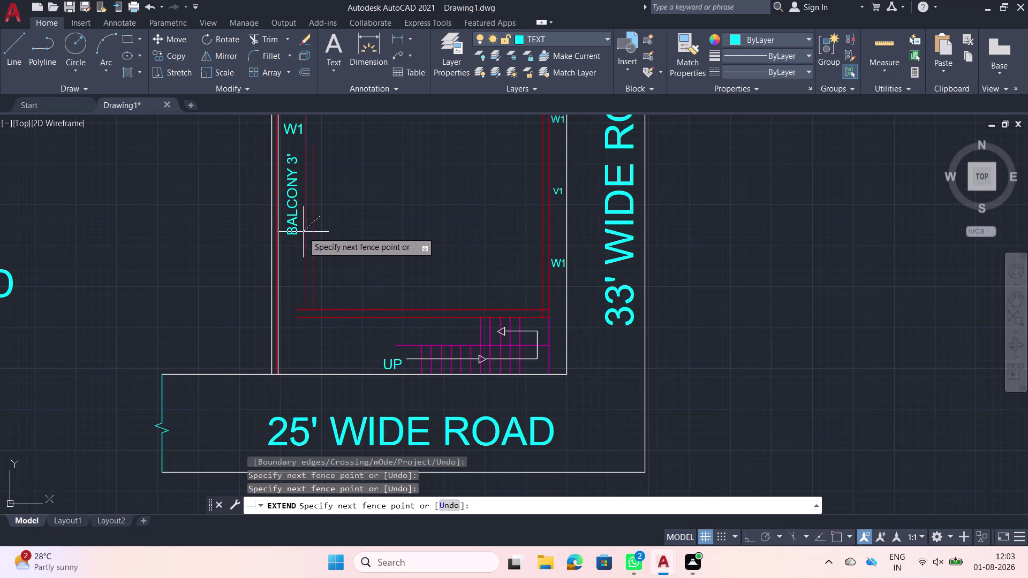
click(303, 232)
click(317, 285)
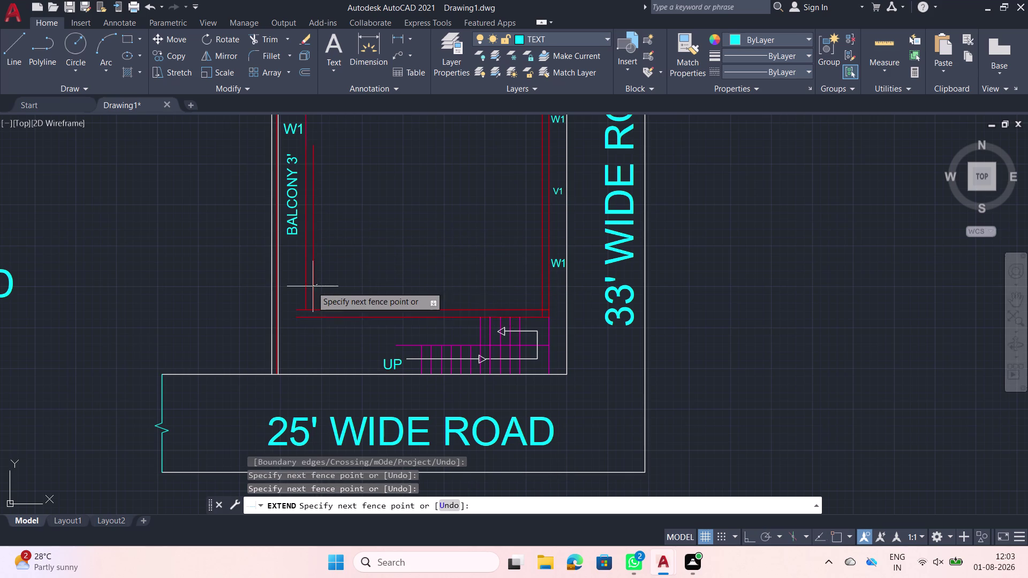
click(289, 290)
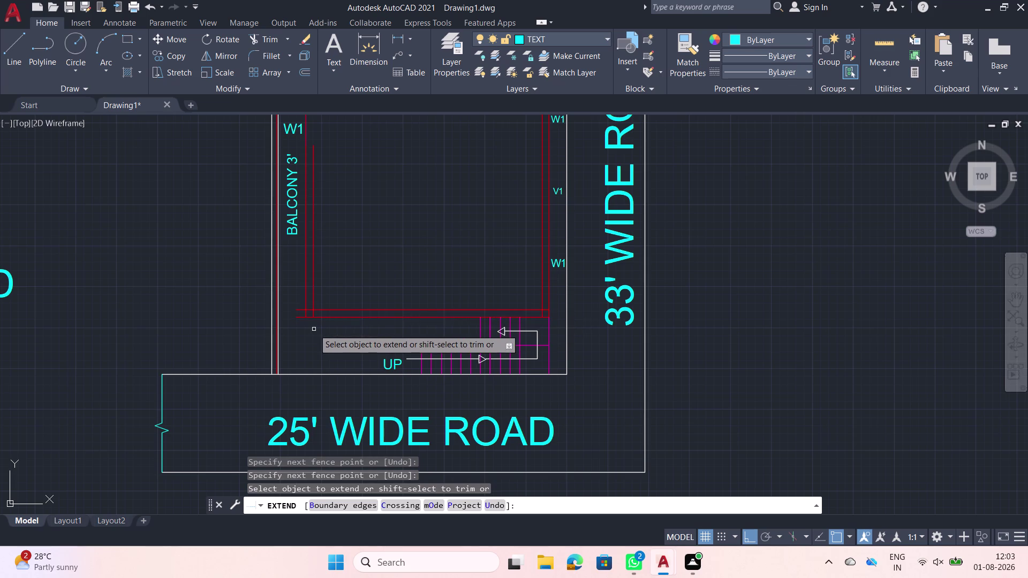
key(Escape)
text(TR)
key(space)
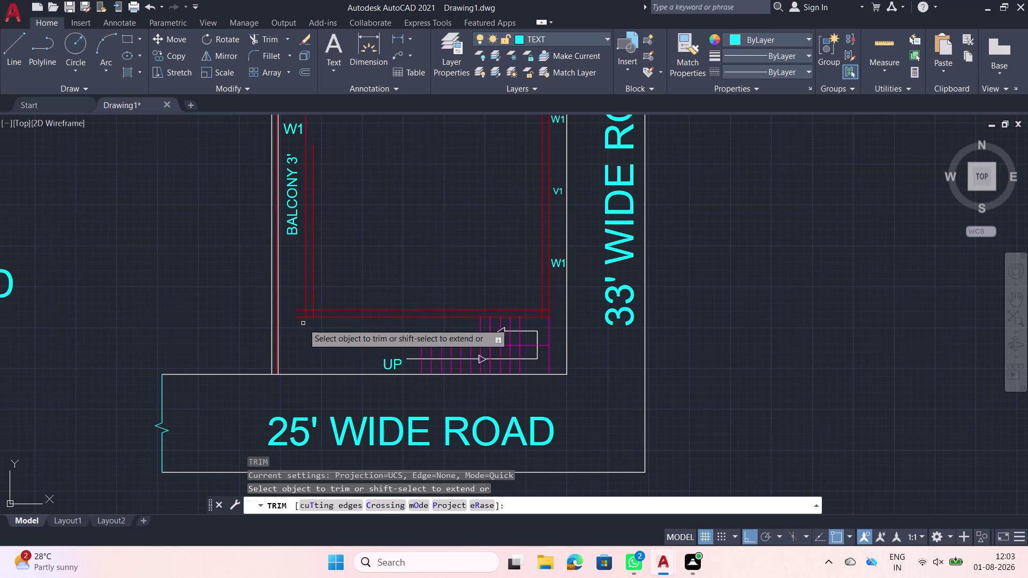
click(303, 323)
click(296, 301)
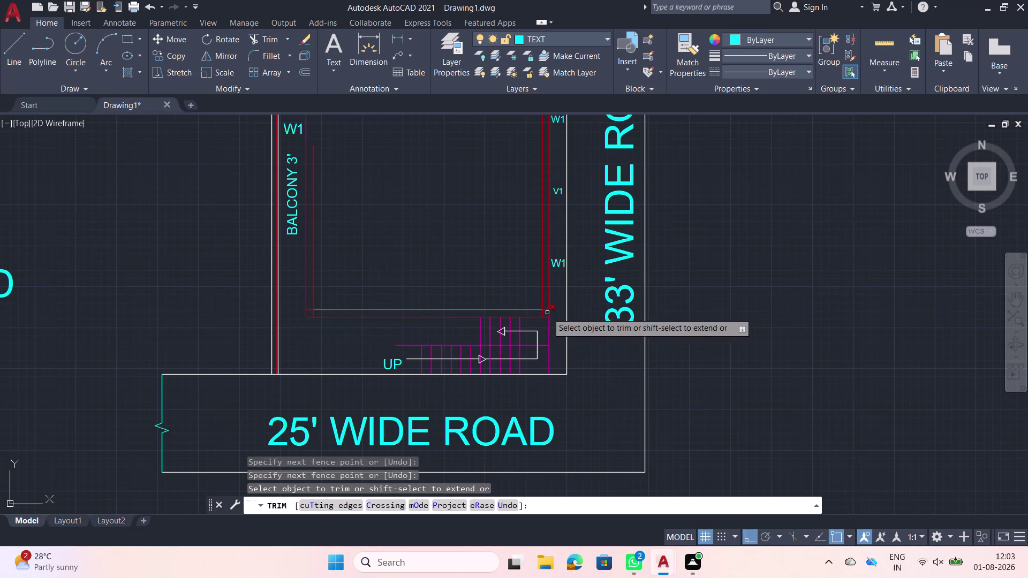
scroll(up, 3)
click(528, 291)
click(504, 316)
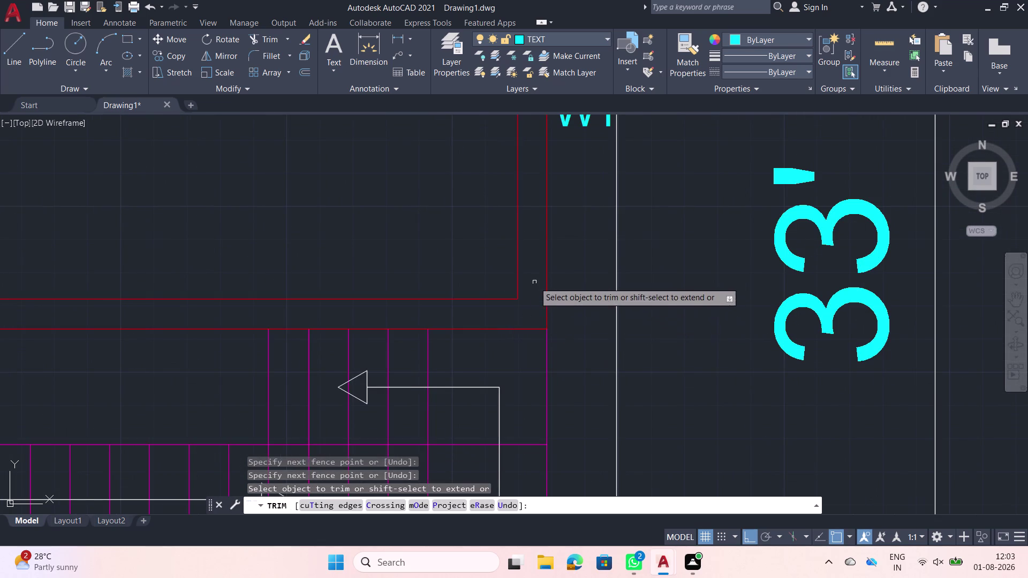
scroll(down, 3)
middle_drag(470, 260, 467, 312)
scroll(up, 3)
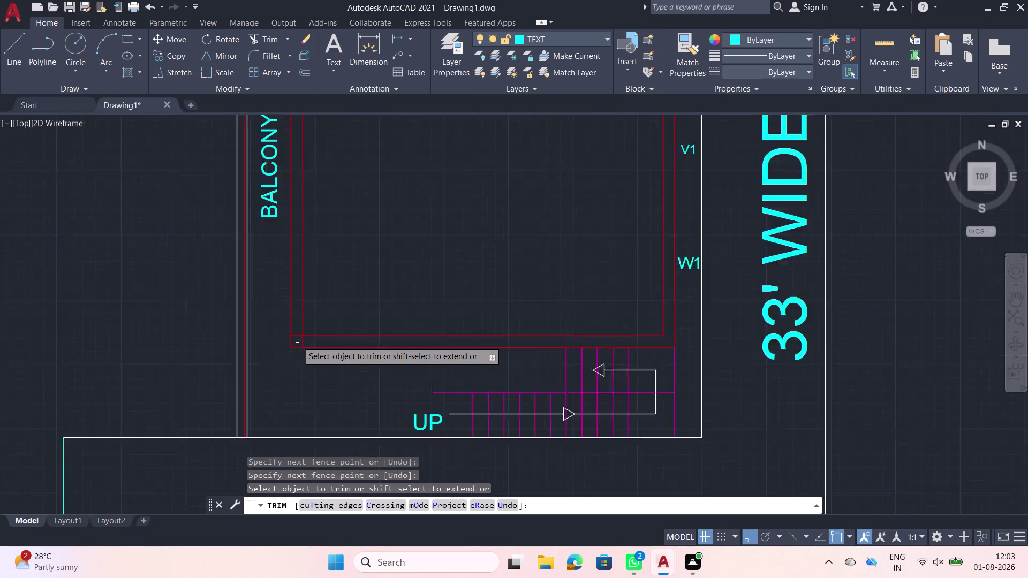
scroll(up, 3)
click(289, 310)
click(333, 368)
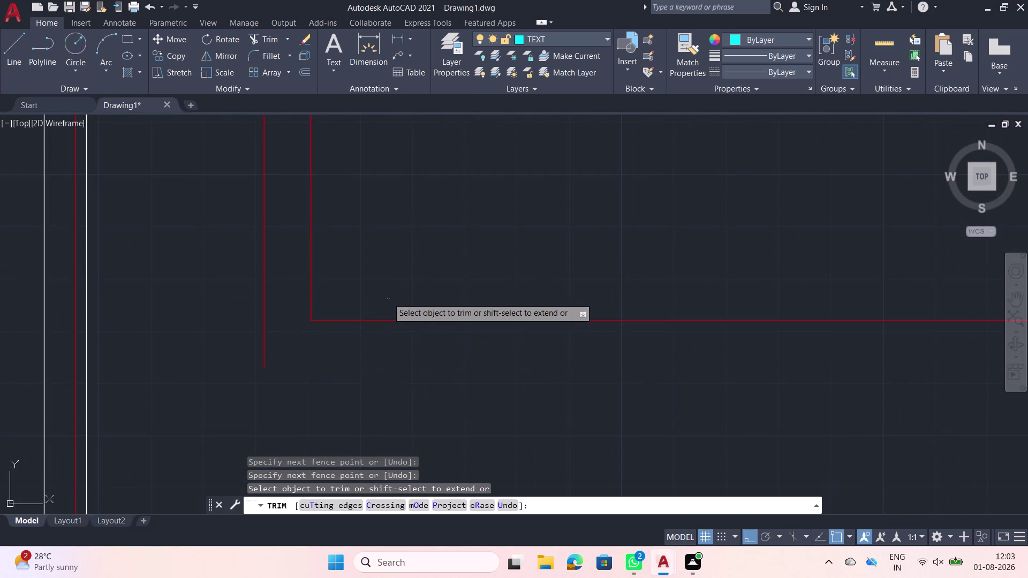
scroll(down, 3)
key(ctrl+z)
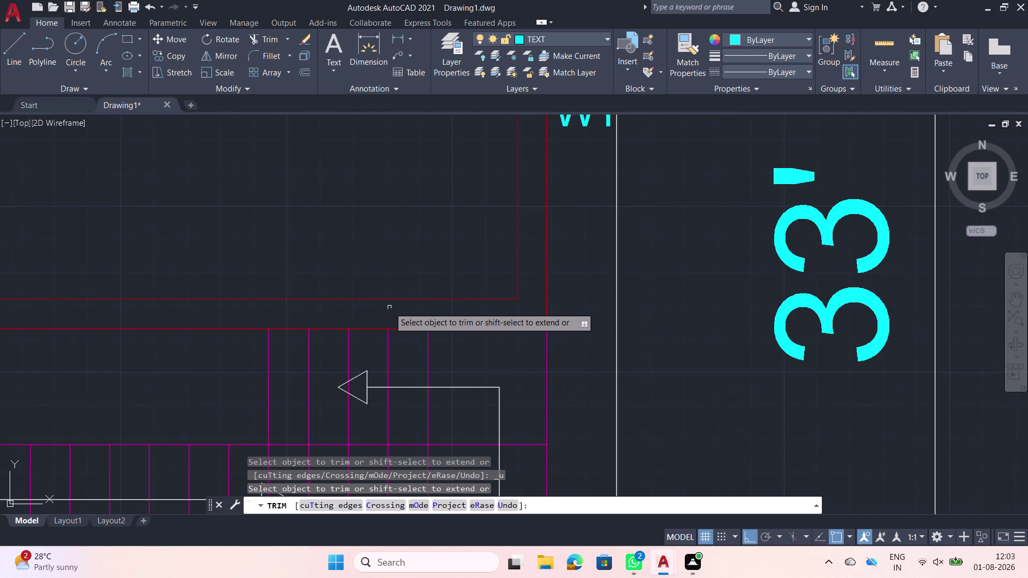
scroll(down, 3)
middle_drag(258, 311, 500, 306)
scroll(up, 3)
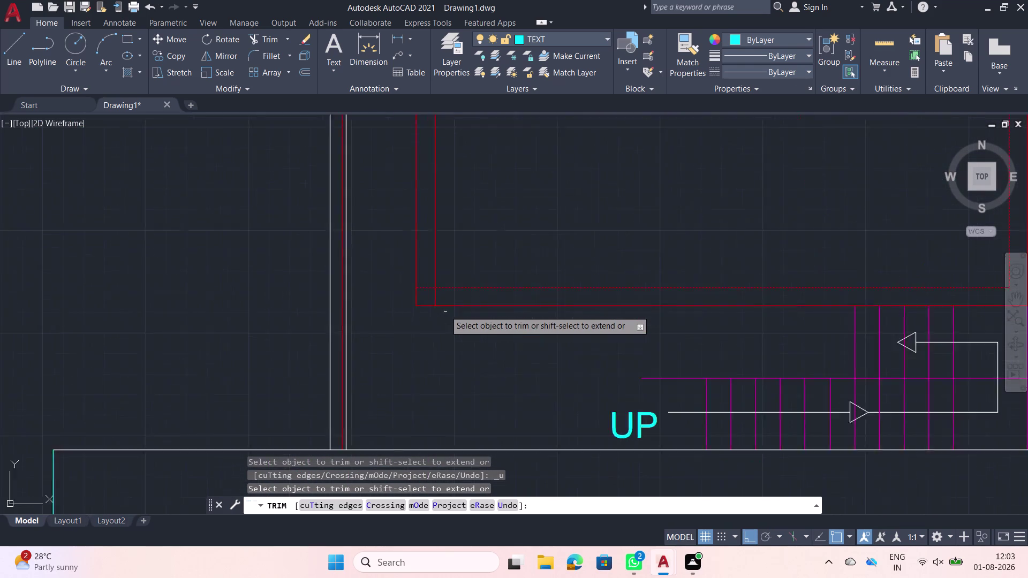
scroll(up, 3)
click(427, 285)
click(390, 244)
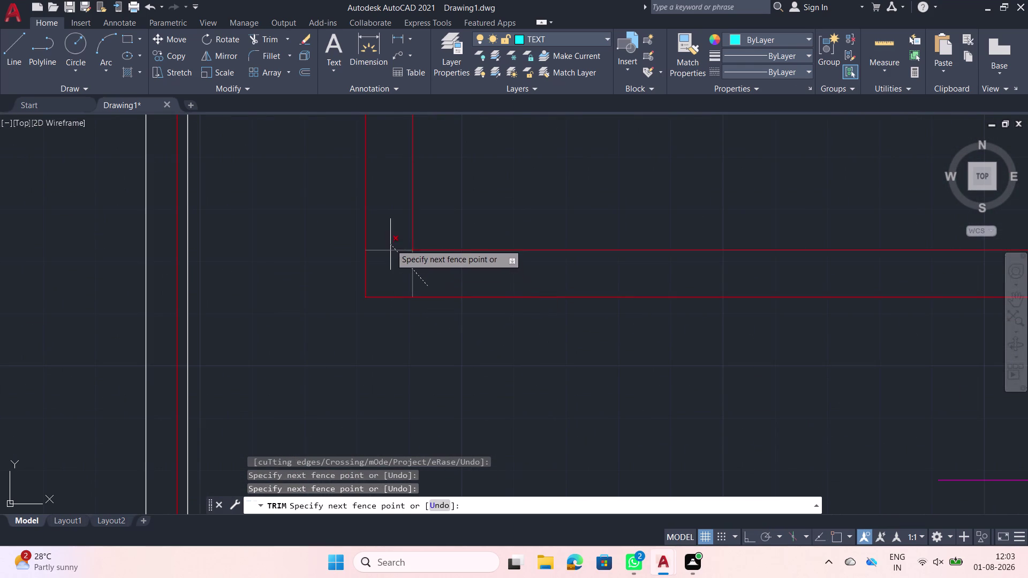
scroll(down, 3)
middle_drag(592, 200, 434, 308)
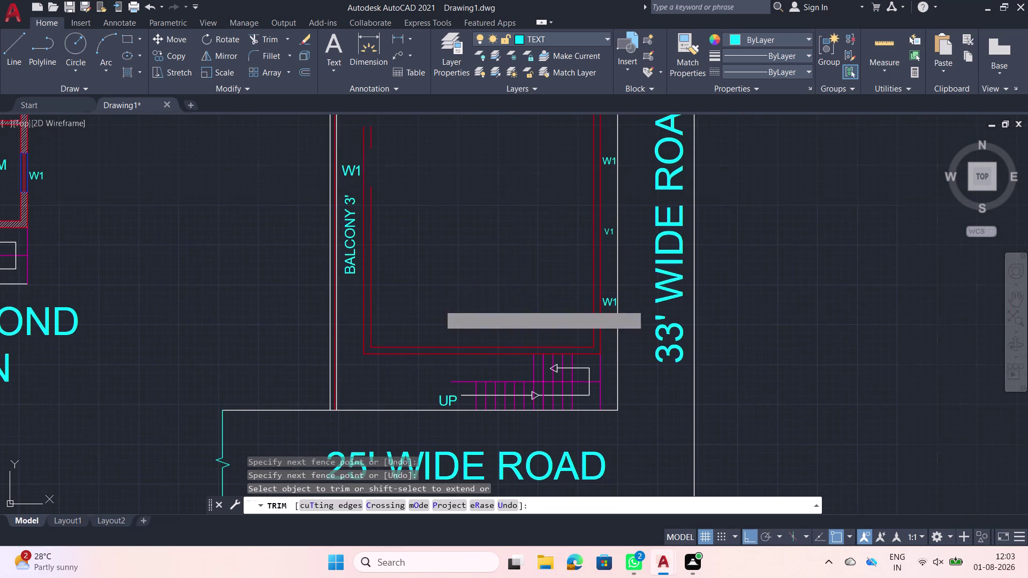
scroll(down, 3)
middle_drag(437, 225, 433, 268)
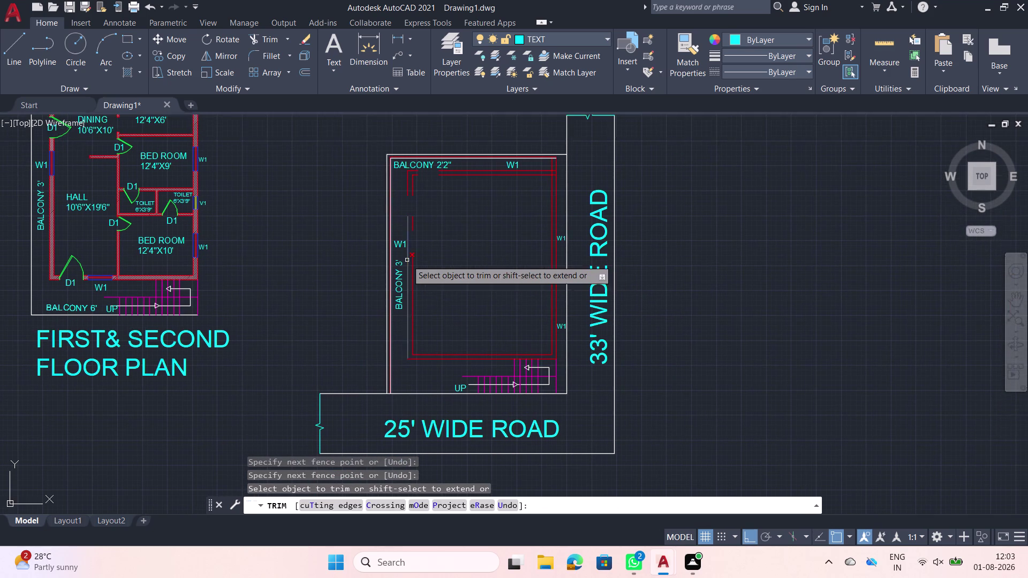
scroll(up, 3)
key(Escape)
text(EX)
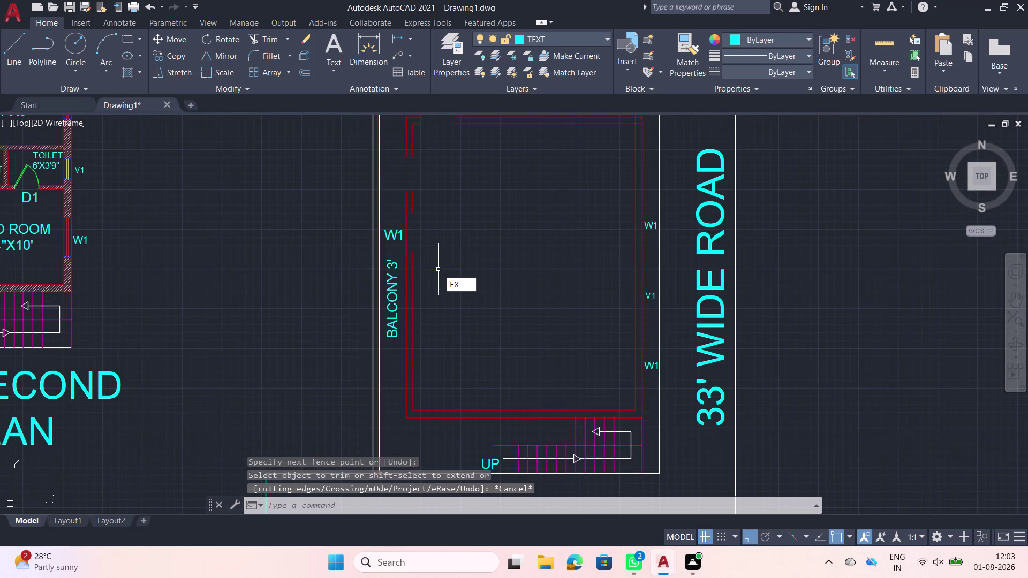
key(space)
click(413, 276)
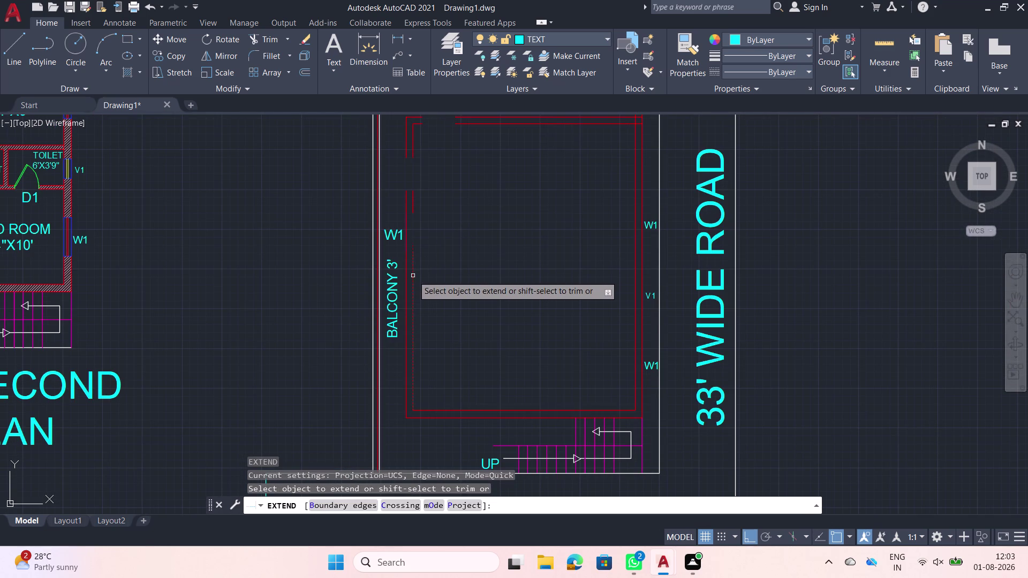
click(416, 250)
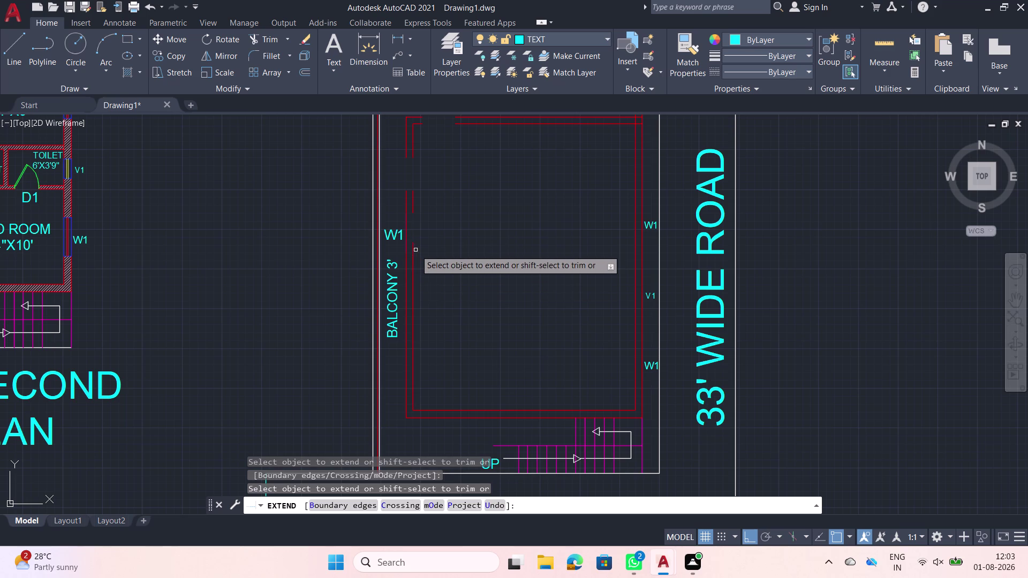
click(411, 255)
click(424, 245)
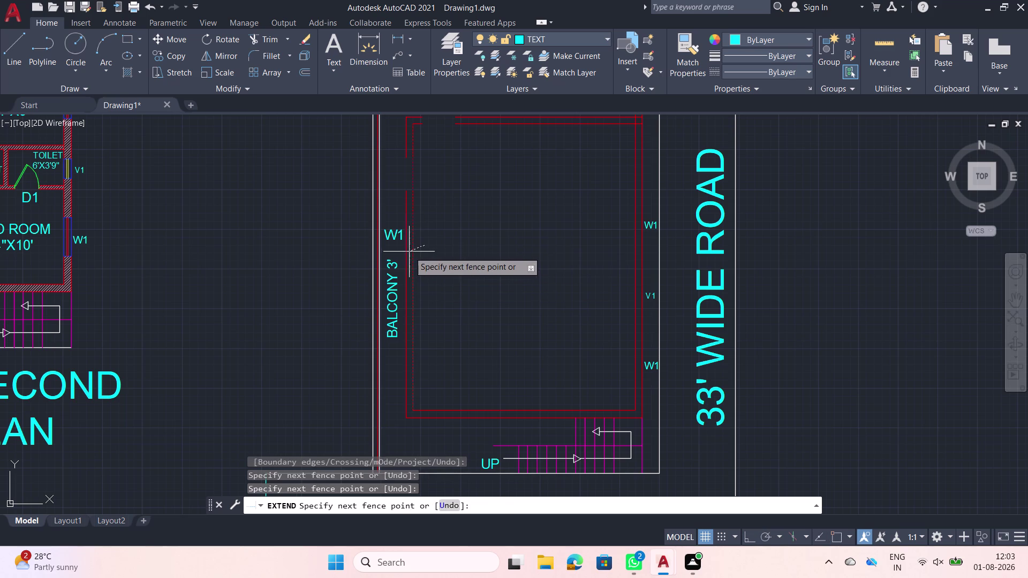
click(407, 253)
click(422, 230)
click(400, 218)
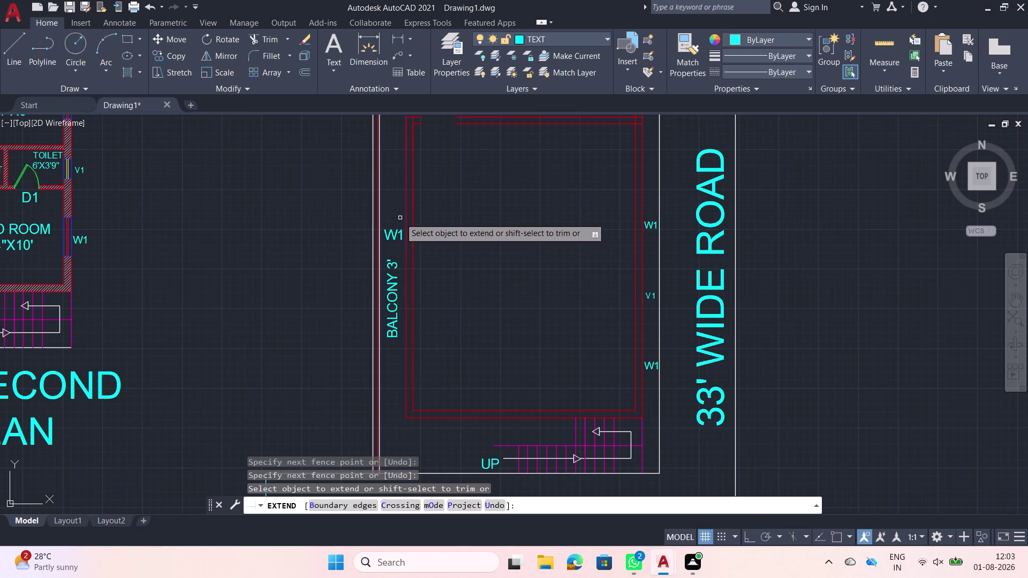
click(483, 126)
middle_drag(479, 191, 465, 288)
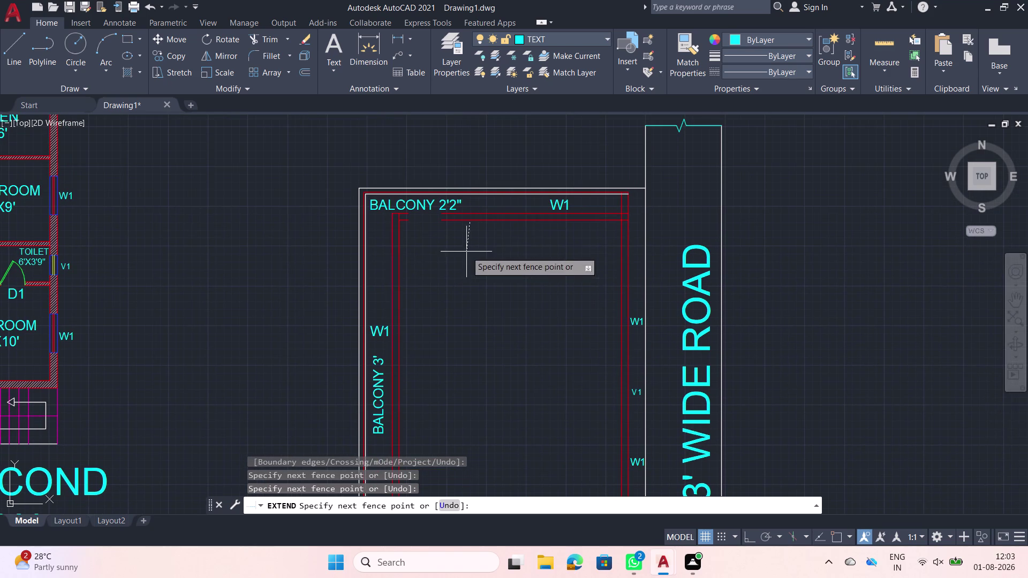
click(479, 204)
scroll(up, 3)
middle_drag(405, 211, 585, 362)
scroll(down, 3)
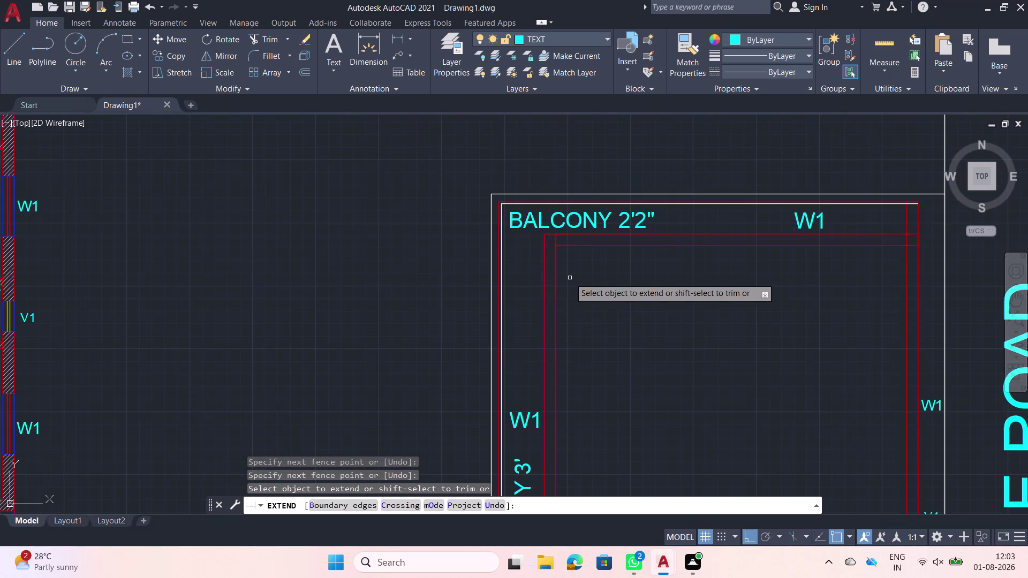
key(Escape)
text(TR)
key(space)
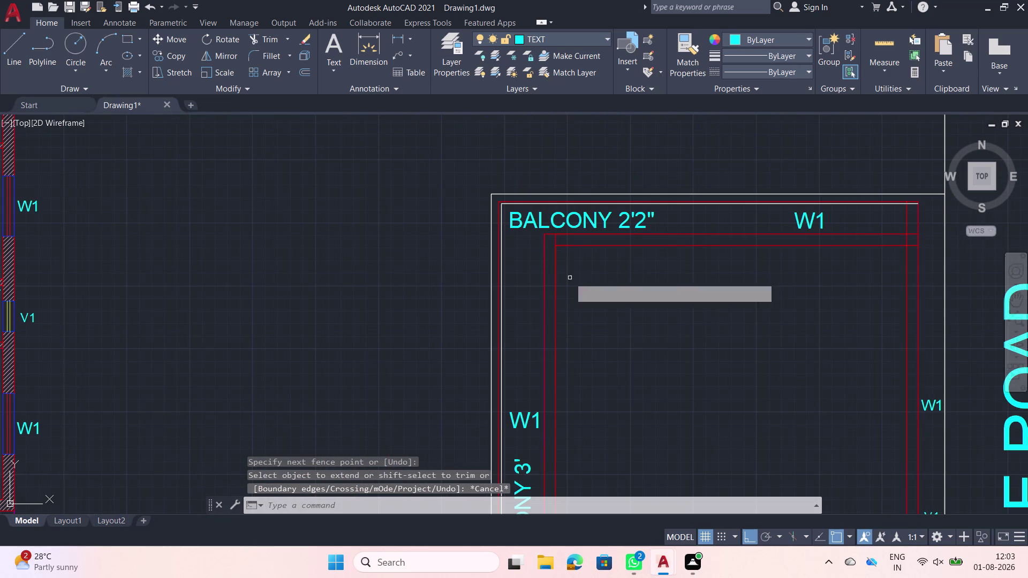
click(554, 242)
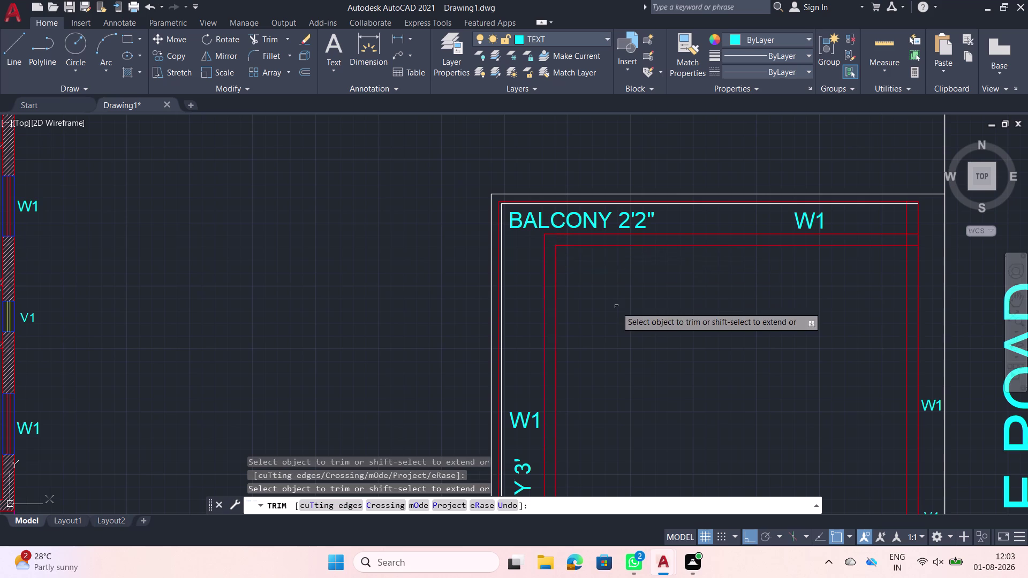
scroll(down, 3)
middle_drag(729, 308, 650, 342)
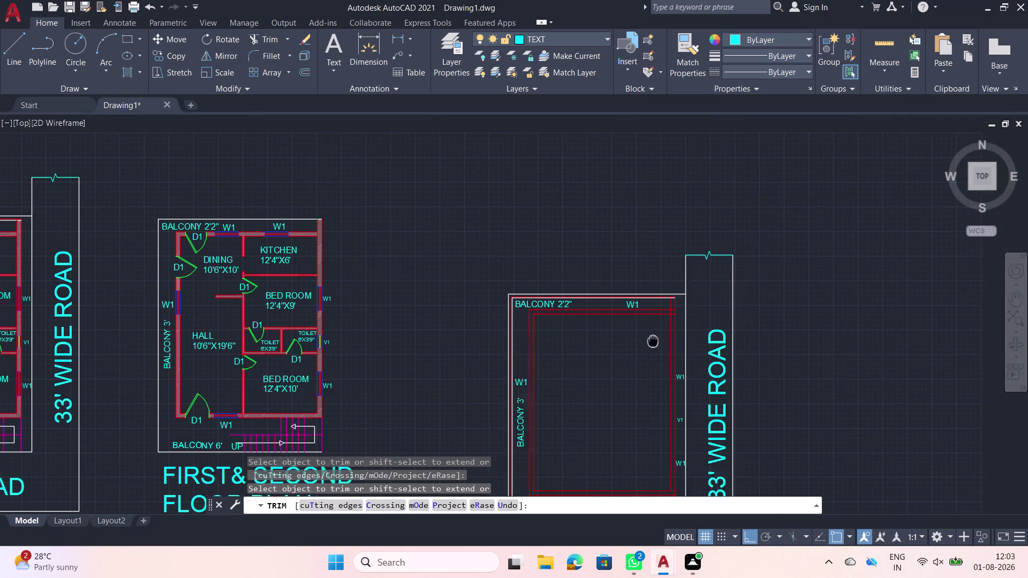
middle_drag(650, 343, 649, 342)
scroll(up, 3)
click(637, 311)
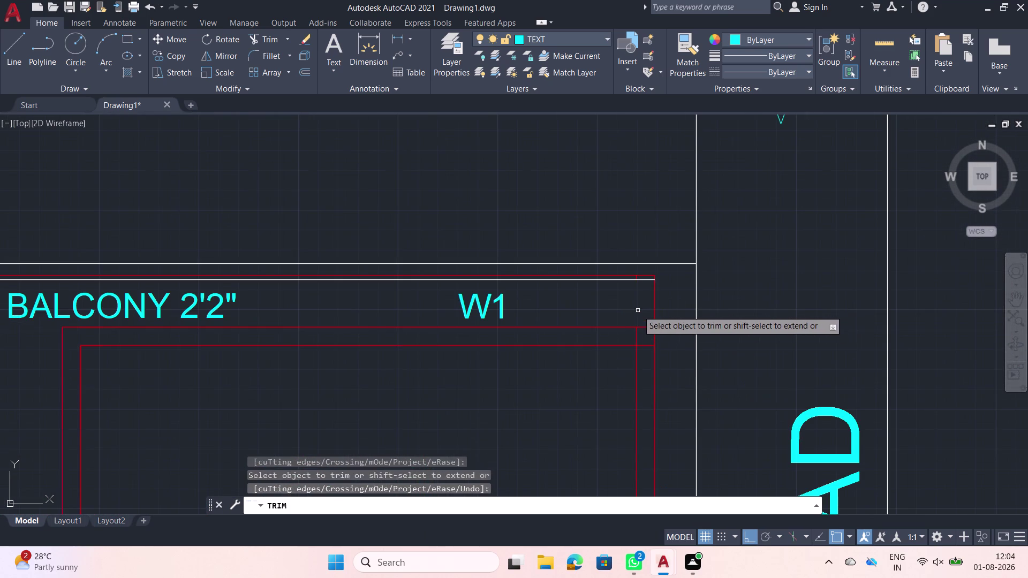
click(635, 340)
scroll(up, 3)
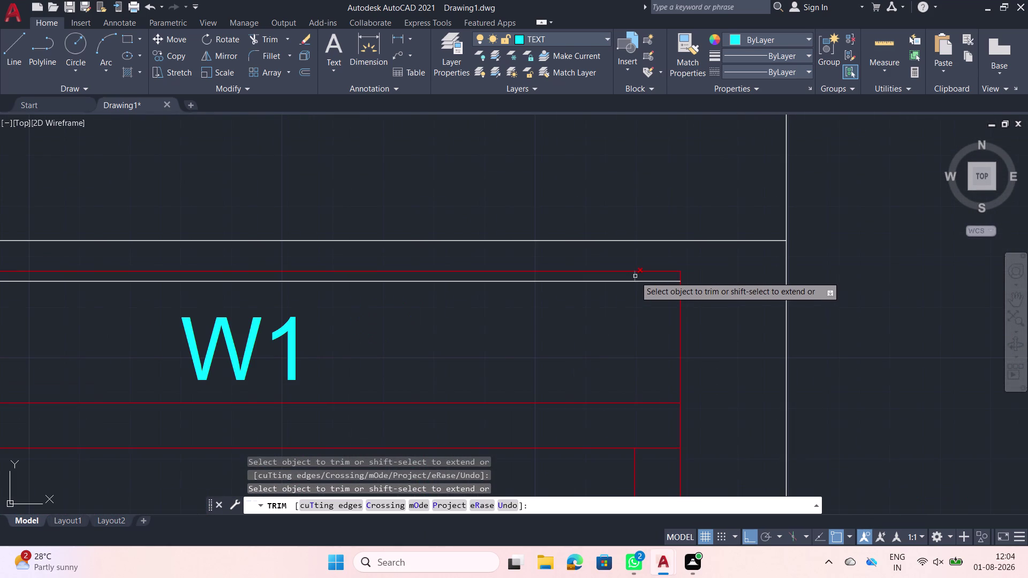
click(635, 276)
scroll(down, 3)
scroll(down, 3)
scroll(down, 3)
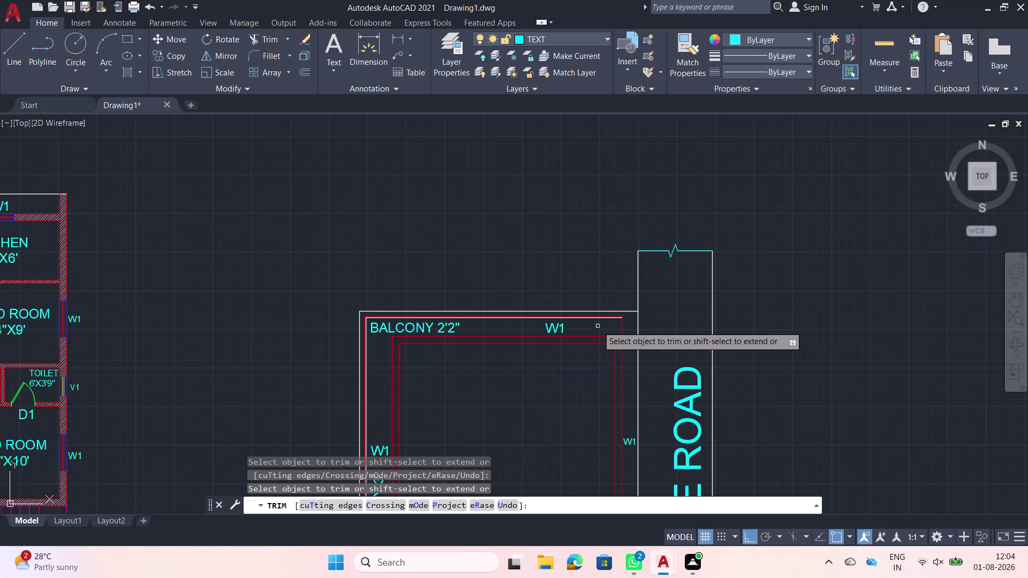
key(Escape)
scroll(up, 3)
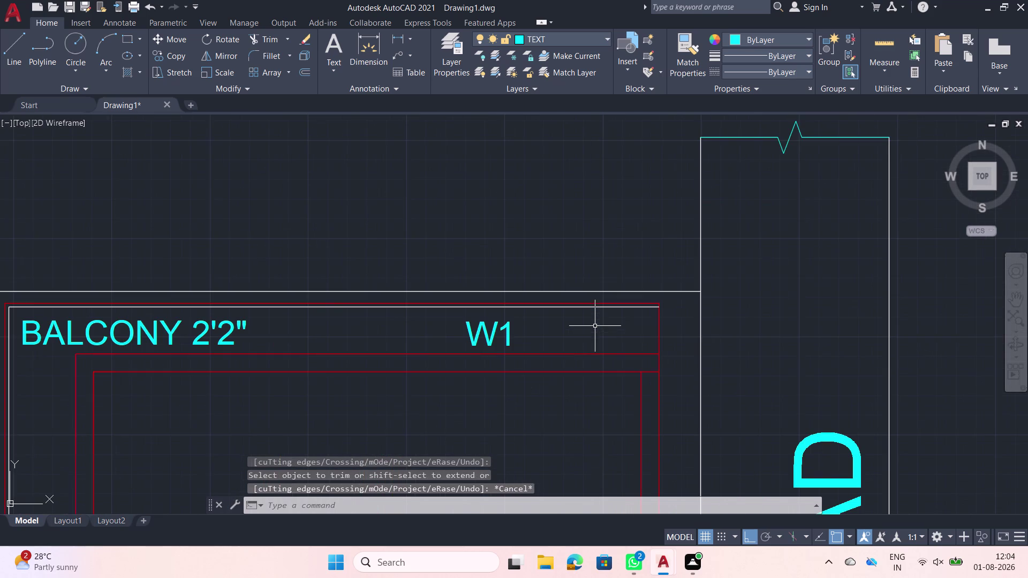
click(595, 326)
click(575, 304)
click(555, 295)
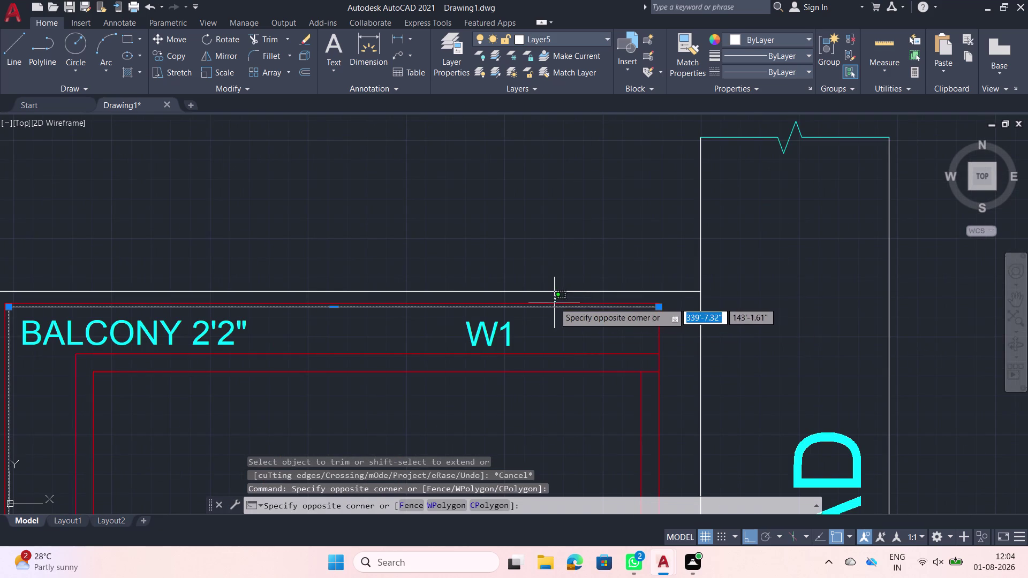
click(541, 315)
scroll(down, 3)
middle_drag(422, 323, 425, 323)
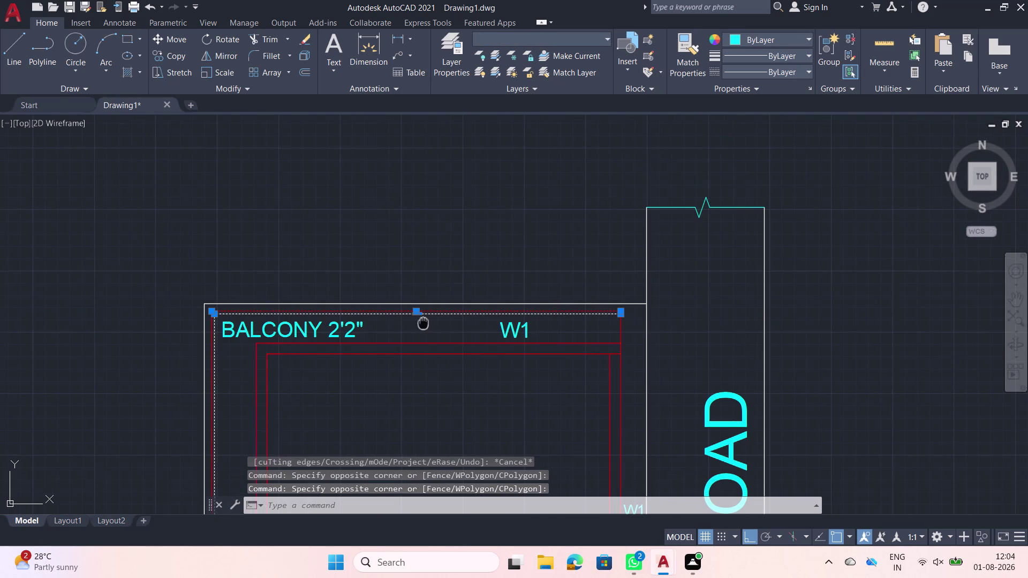
middle_drag(425, 323, 561, 325)
scroll(up, 3)
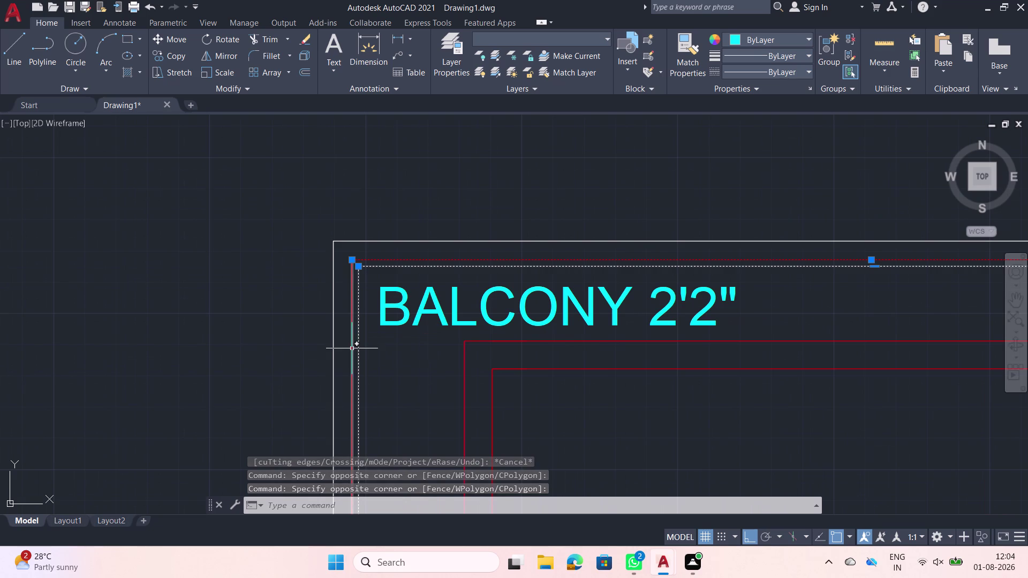
click(352, 348)
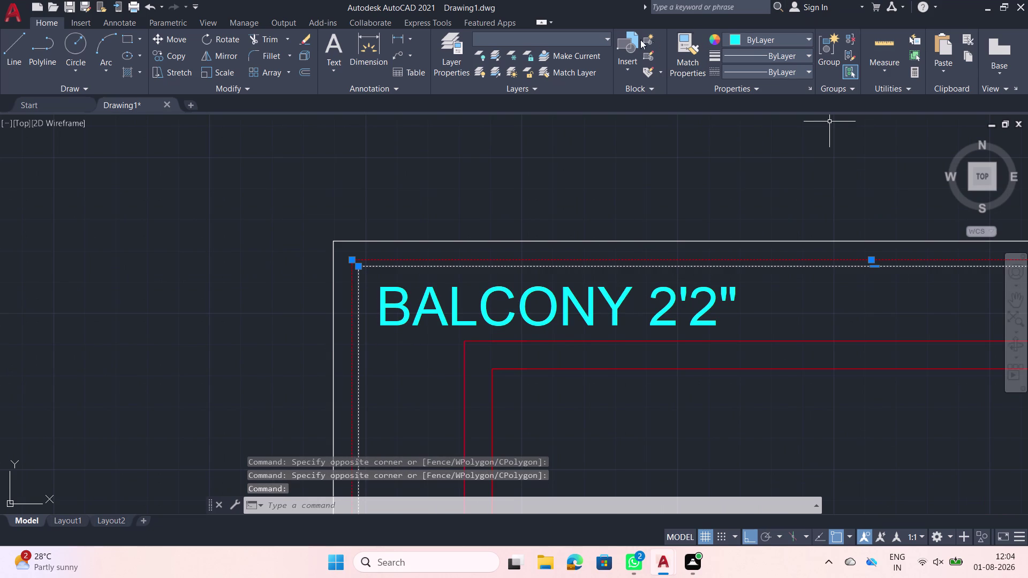
click(607, 38)
click(546, 104)
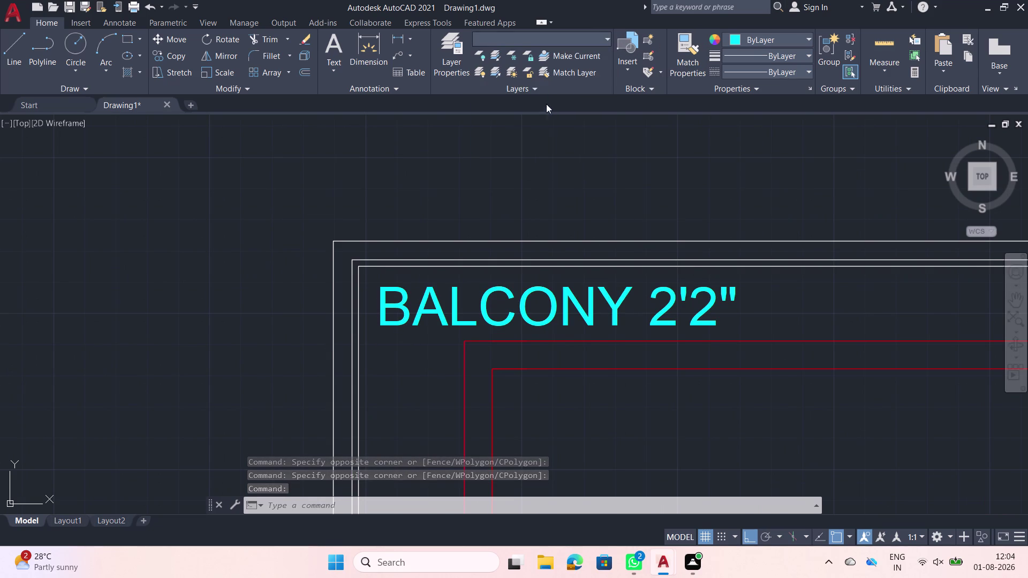
scroll(down, 3)
key(Escape)
scroll(down, 3)
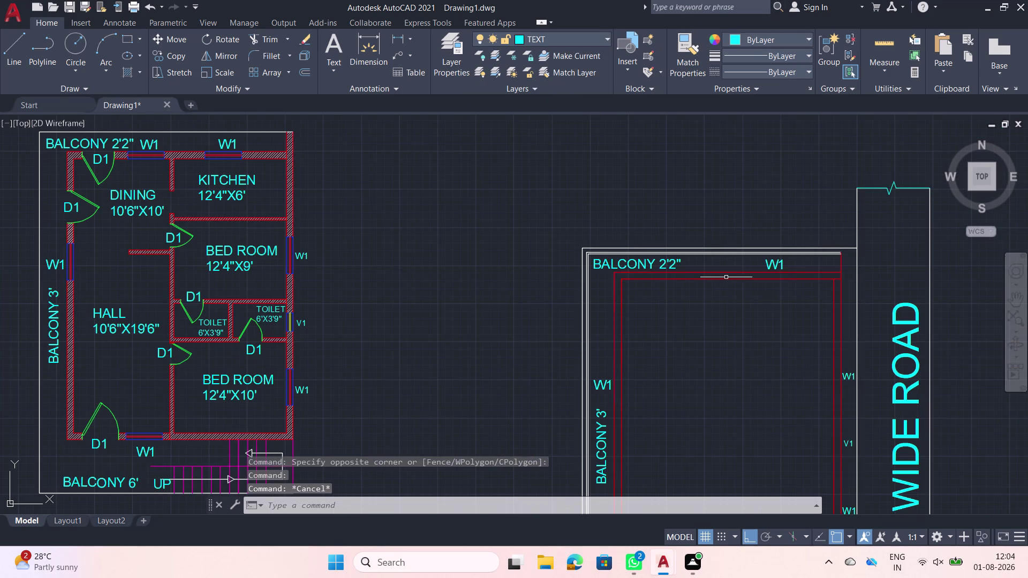
scroll(up, 3)
click(843, 262)
click(809, 261)
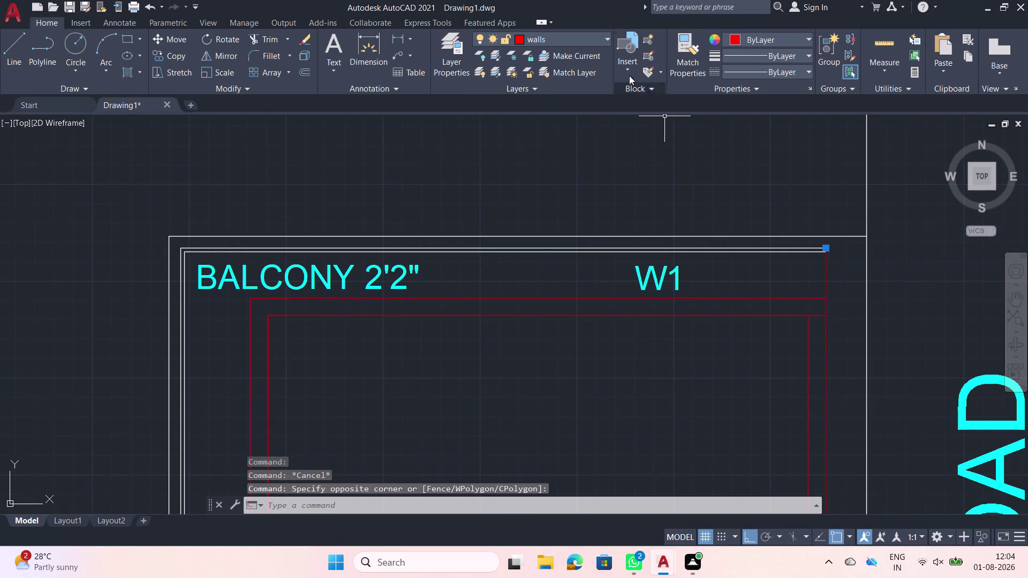
key(Escape)
click(845, 282)
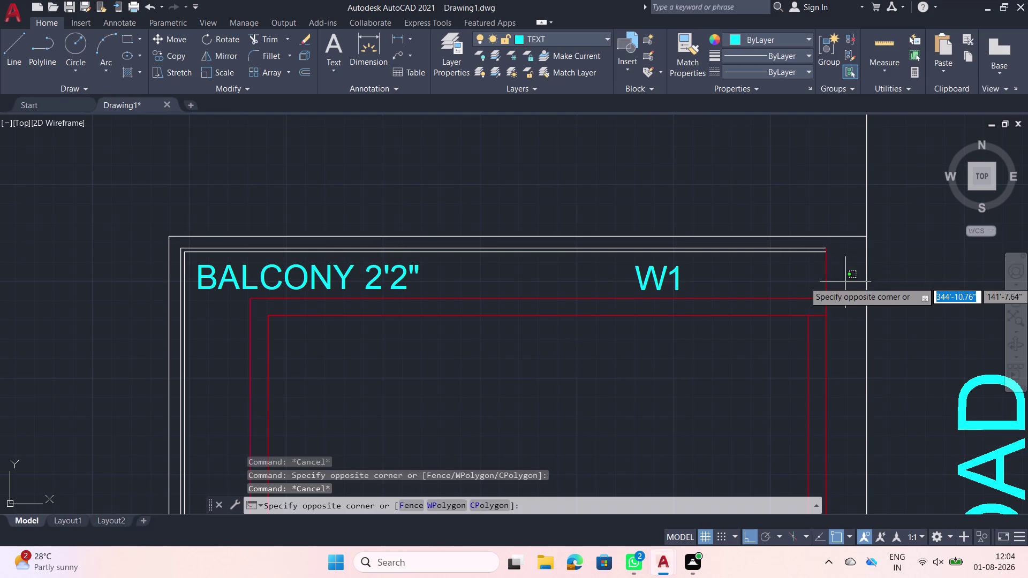
click(808, 271)
key(e)
key(x)
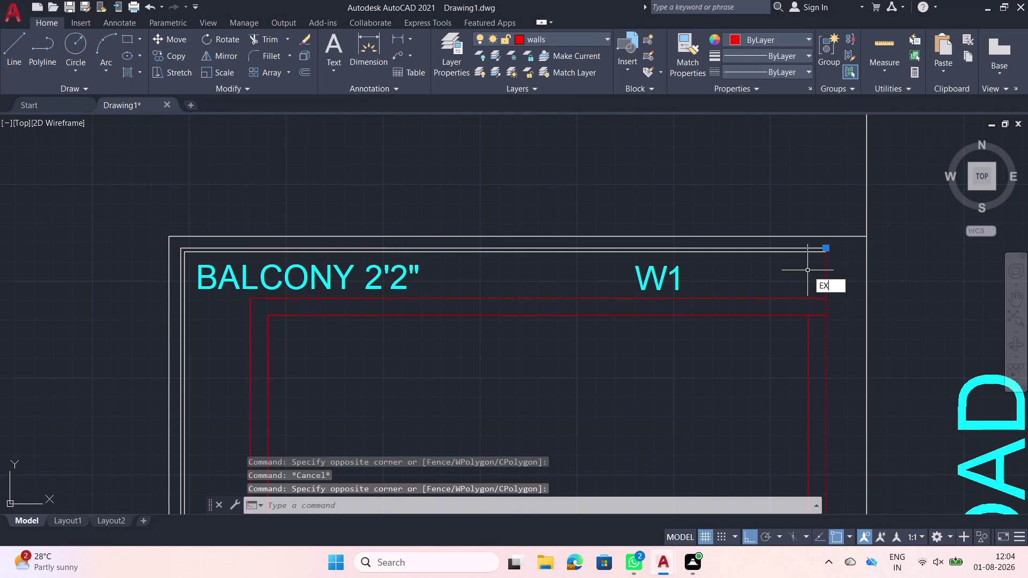
click(839, 310)
click(823, 270)
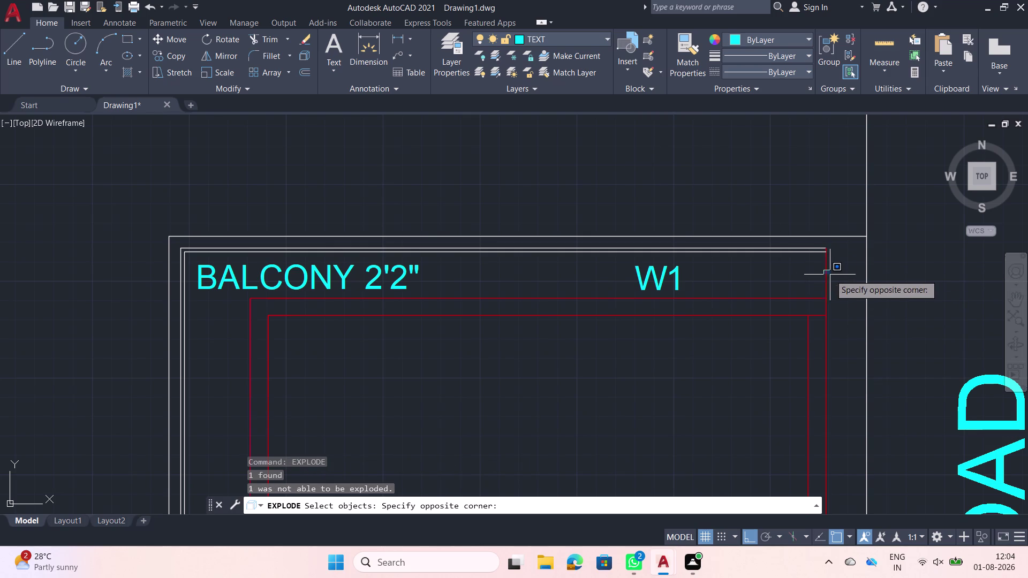
click(834, 285)
click(834, 285)
click(790, 265)
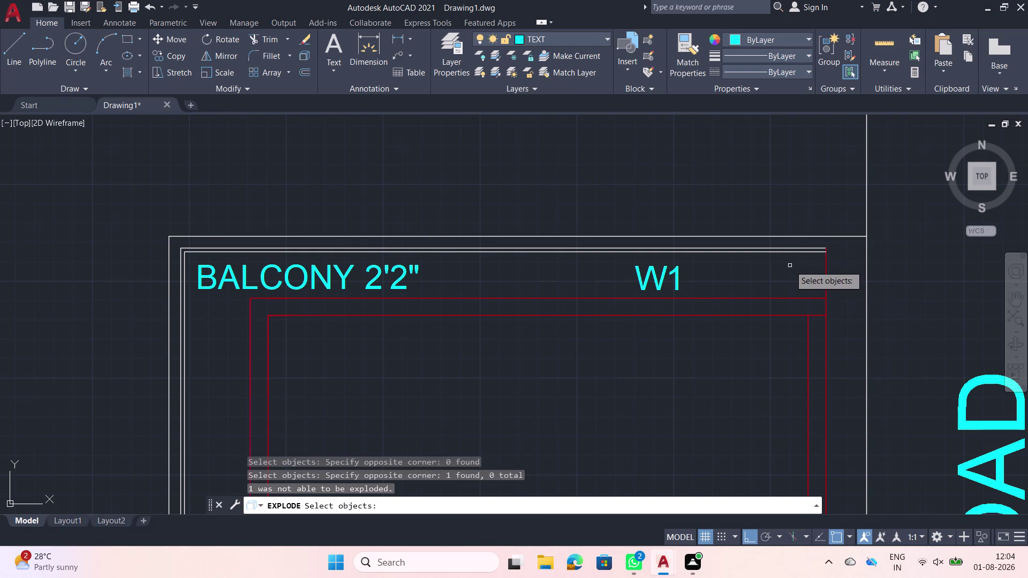
key(Escape)
click(837, 282)
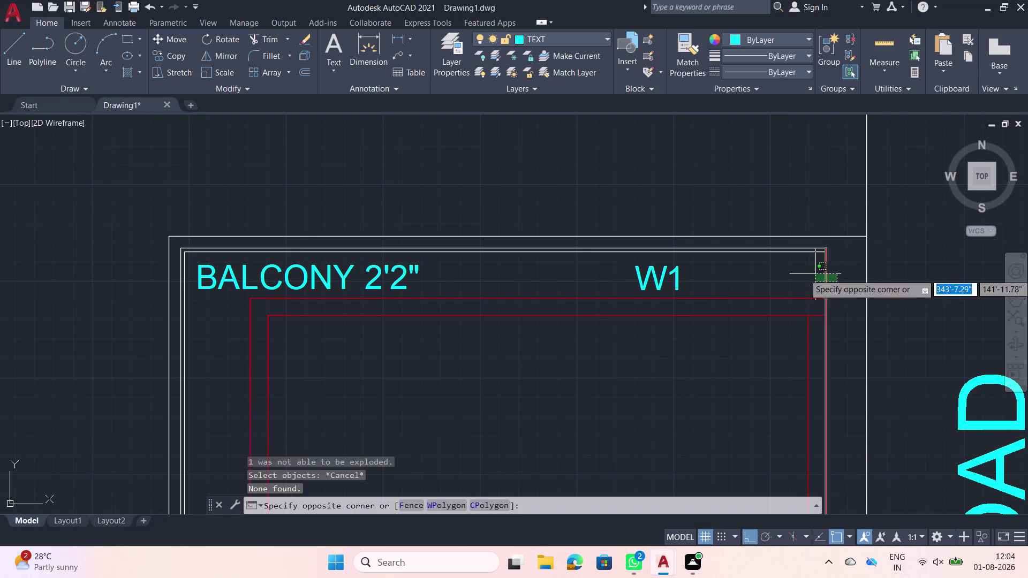
click(815, 274)
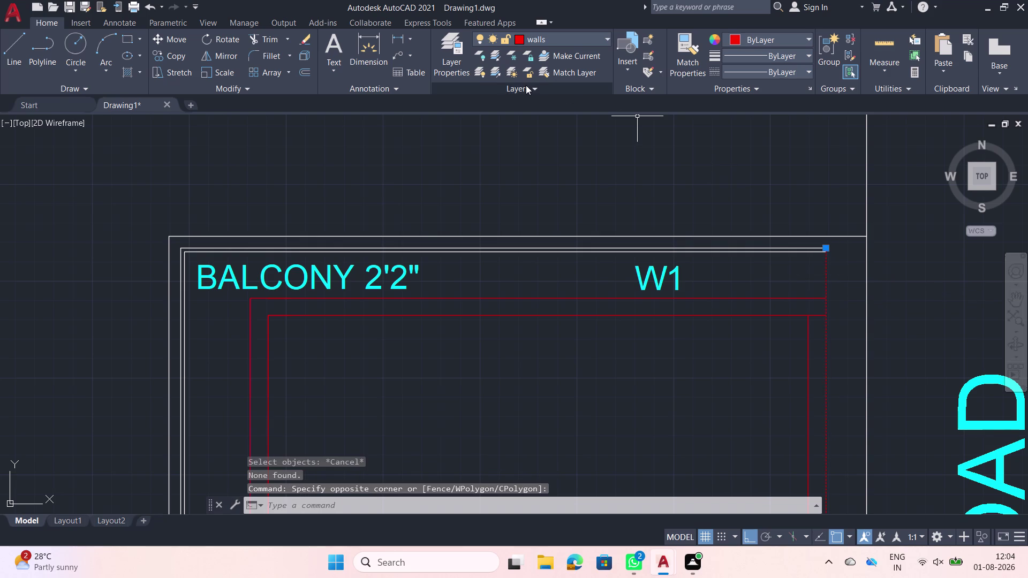